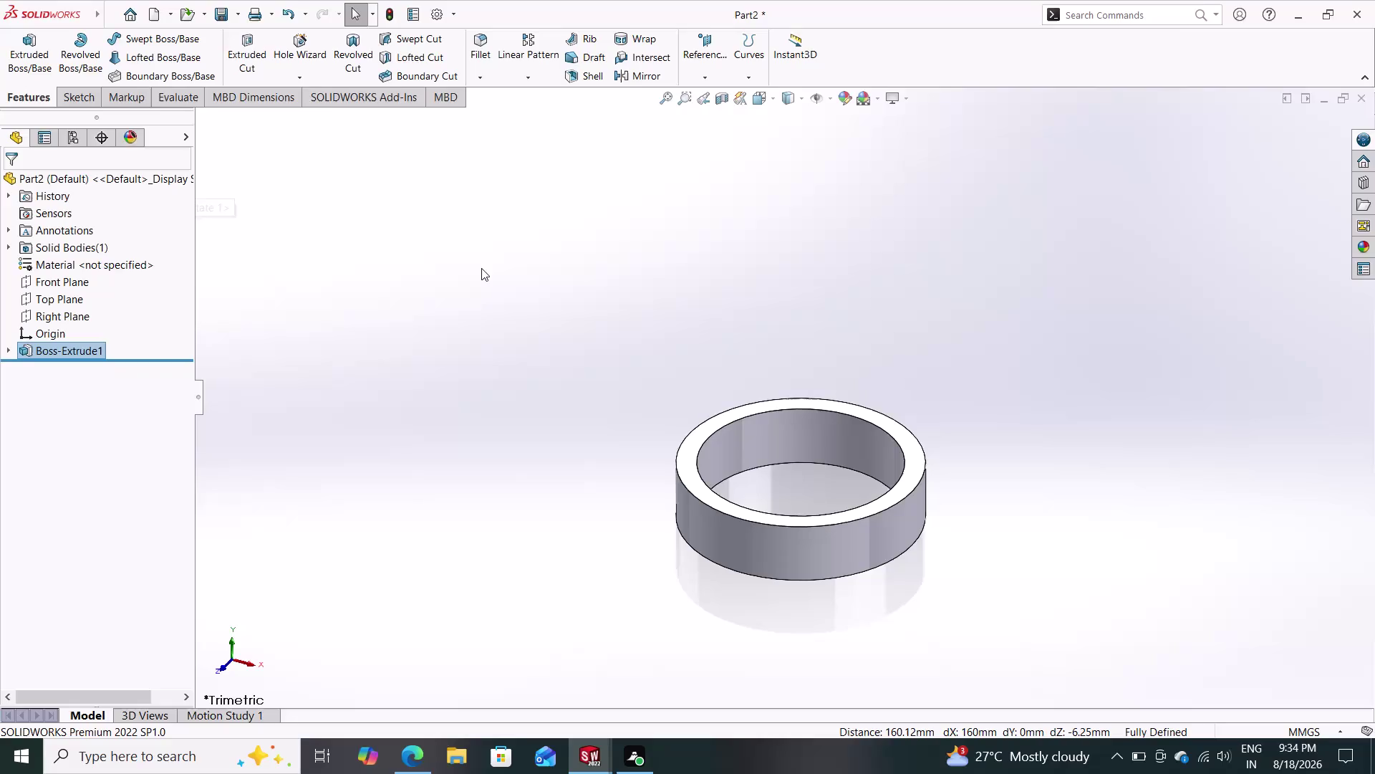
Start a sketch on the Top Plane, then exit and discard it empty.
click(47, 301)
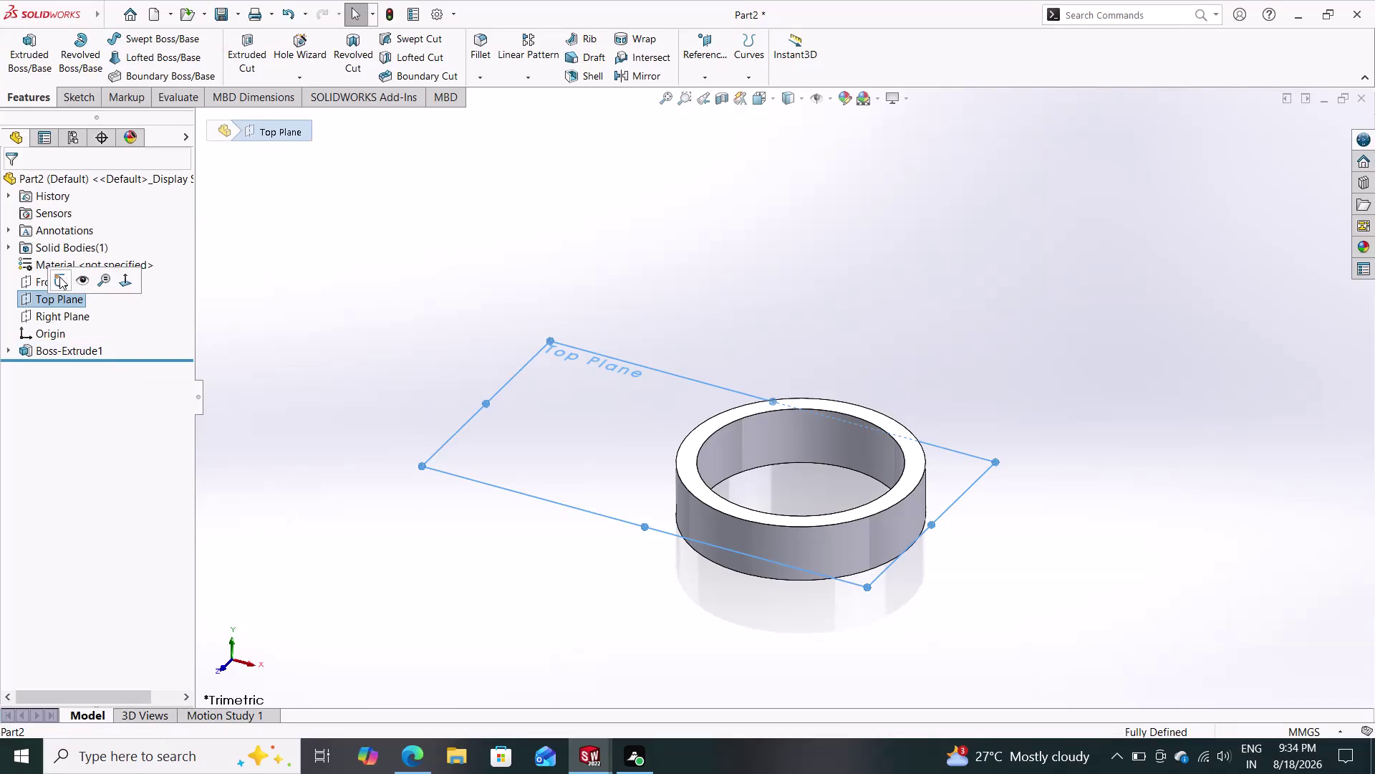
click(60, 276)
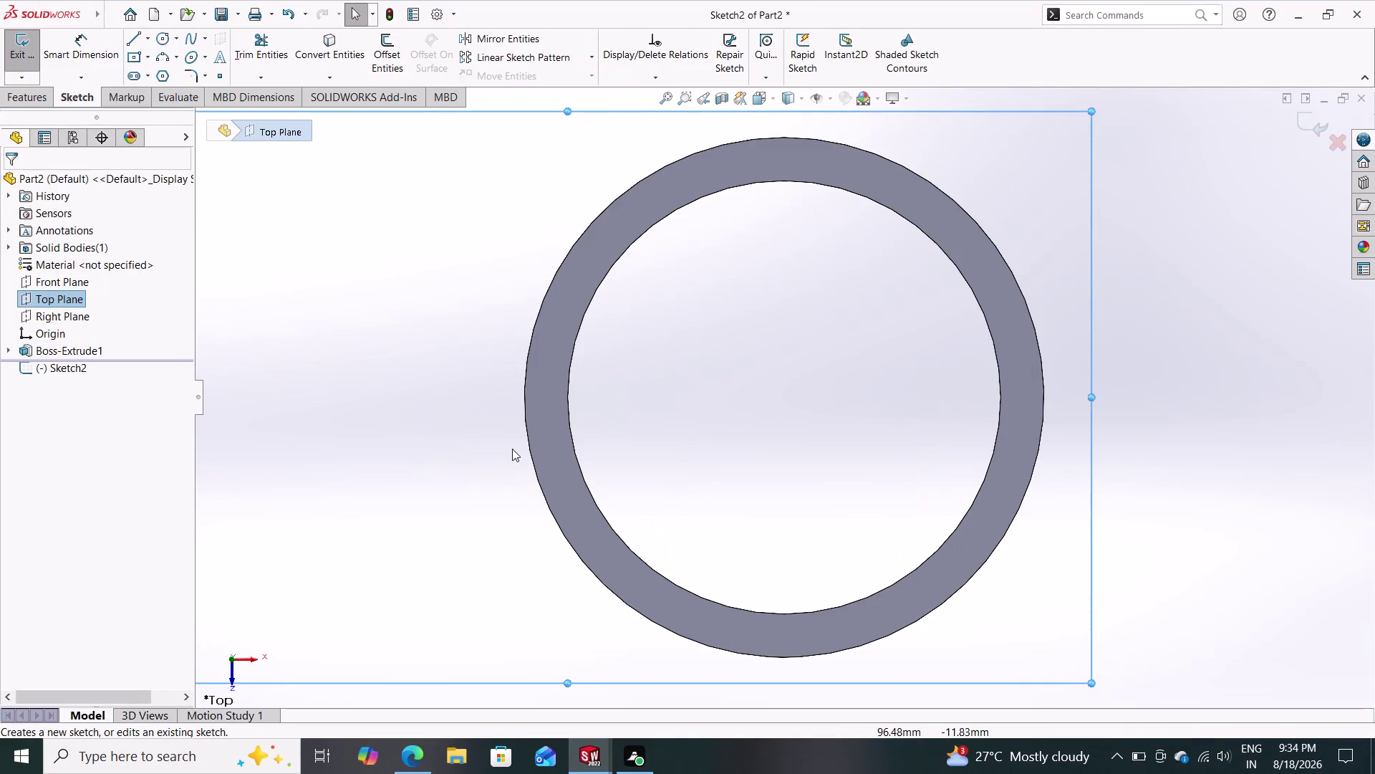
scroll(up, 3)
scroll(up, 3)
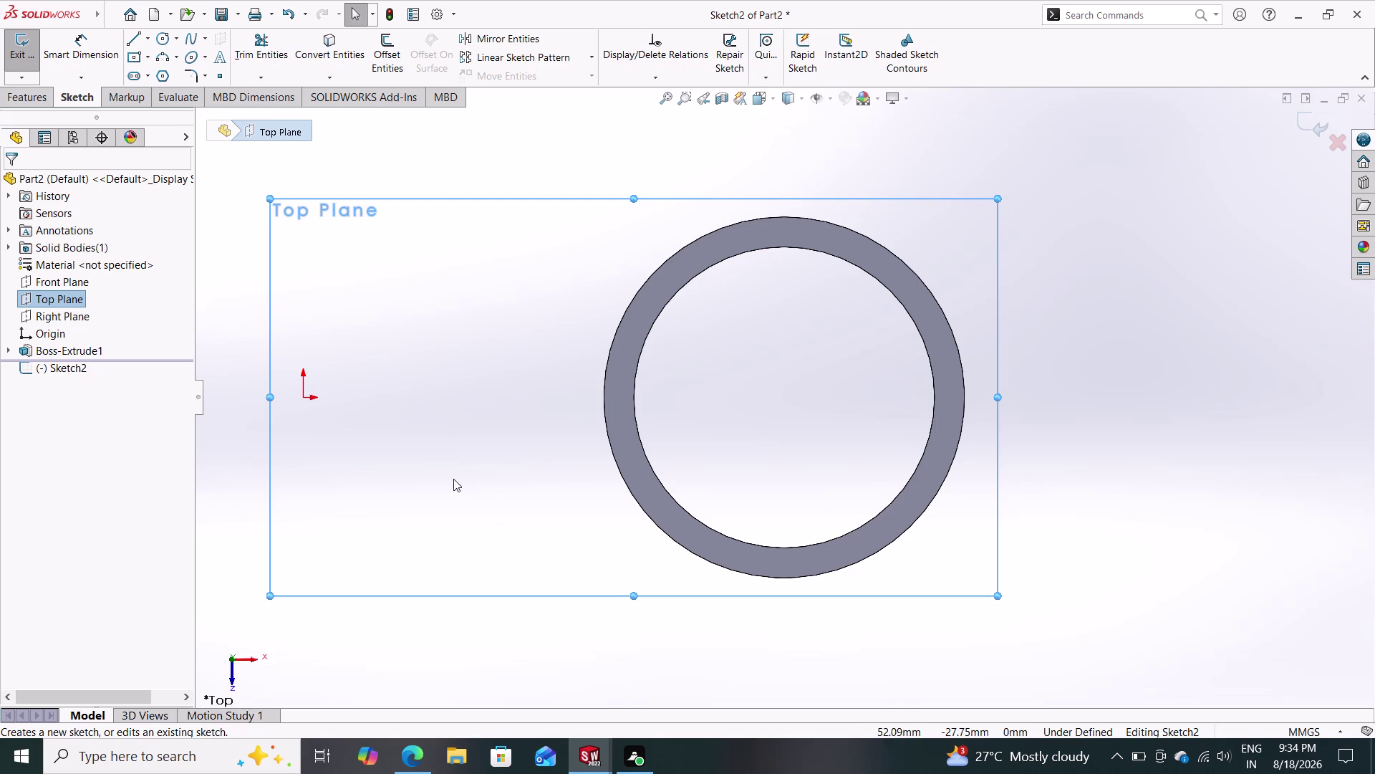
click(61, 319)
click(68, 299)
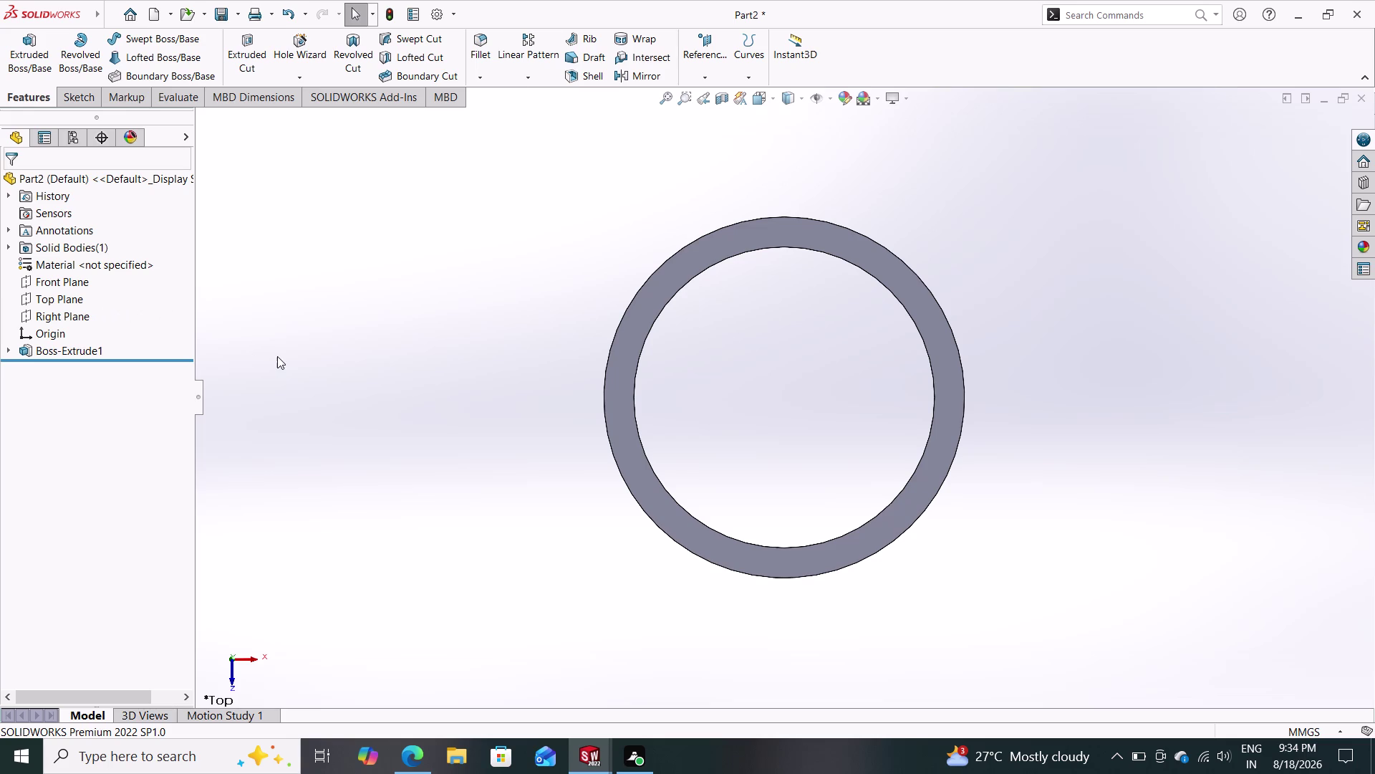
Select the Top and Front planes, clear the selection and undo once.
click(79, 299)
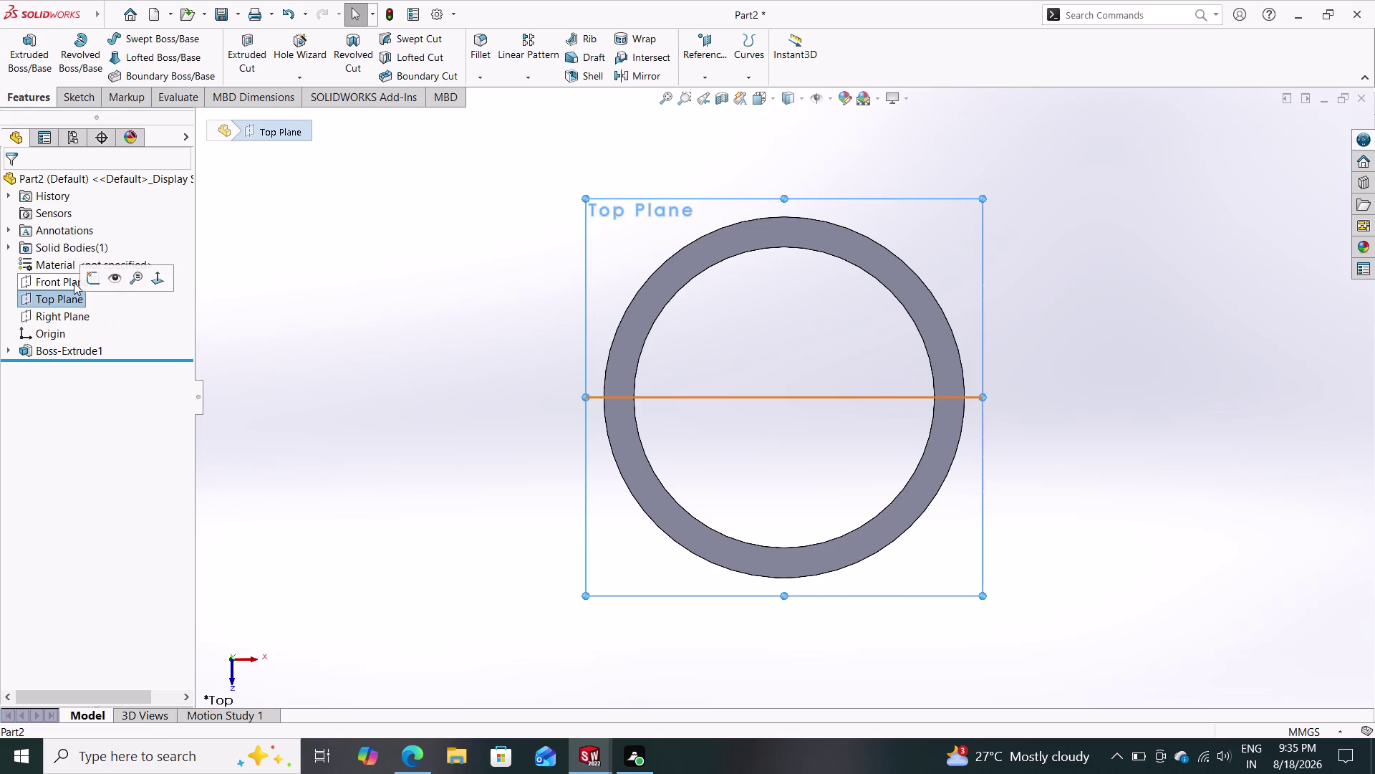
click(62, 281)
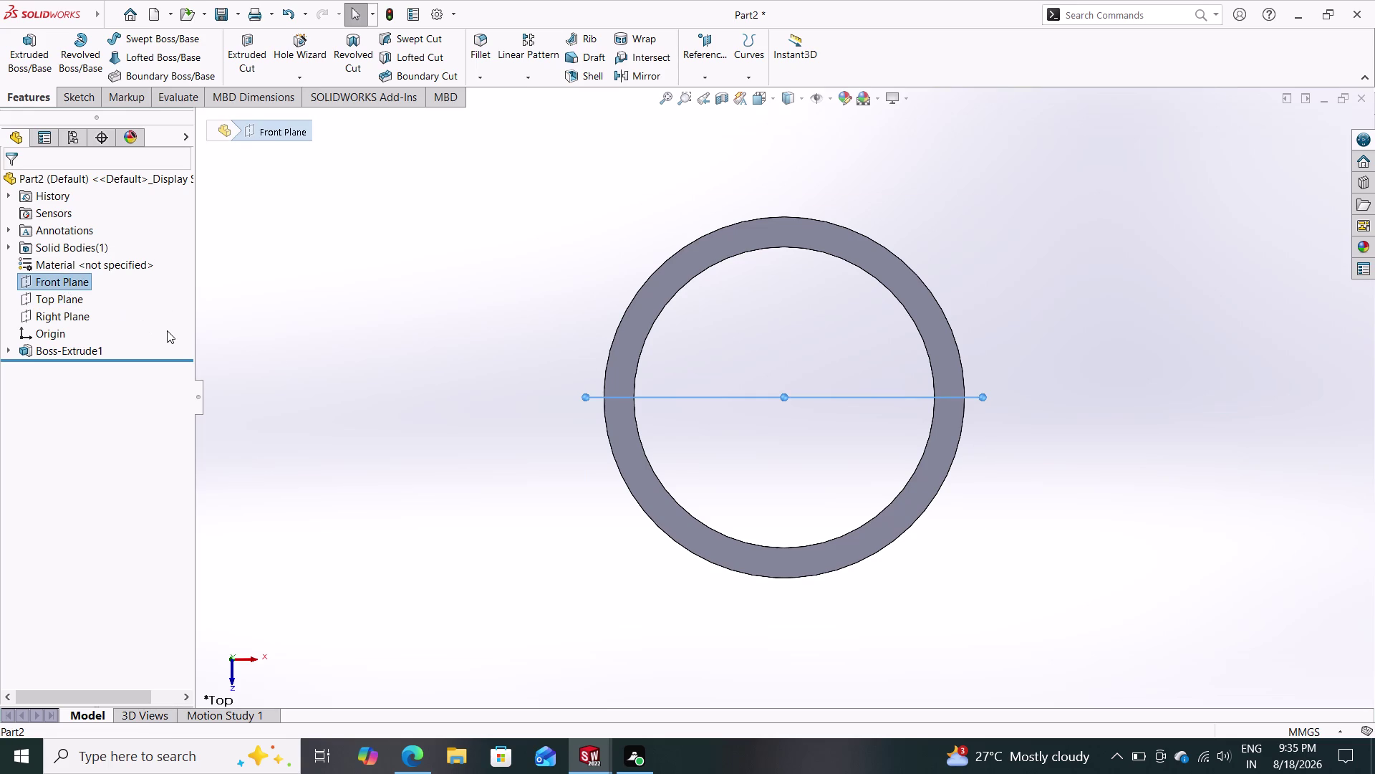
key(Escape)
key(Escape)
click(34, 283)
drag(36, 287, 46, 303)
click(50, 305)
key(ctrl+z)
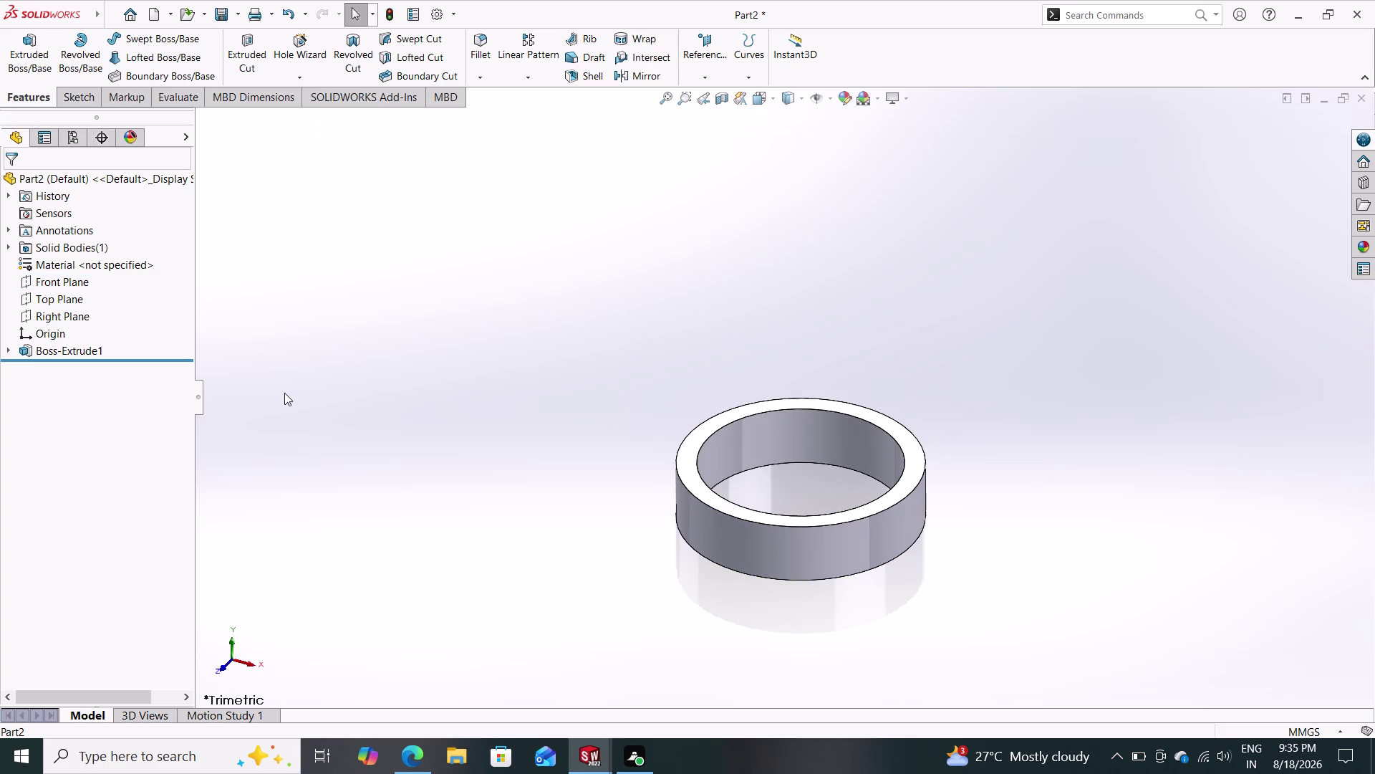
Undo the ring extrusion and all its sketch geometry, discarding the emptied Sketch1.
key(ctrl+z)
key(ctrl+z)
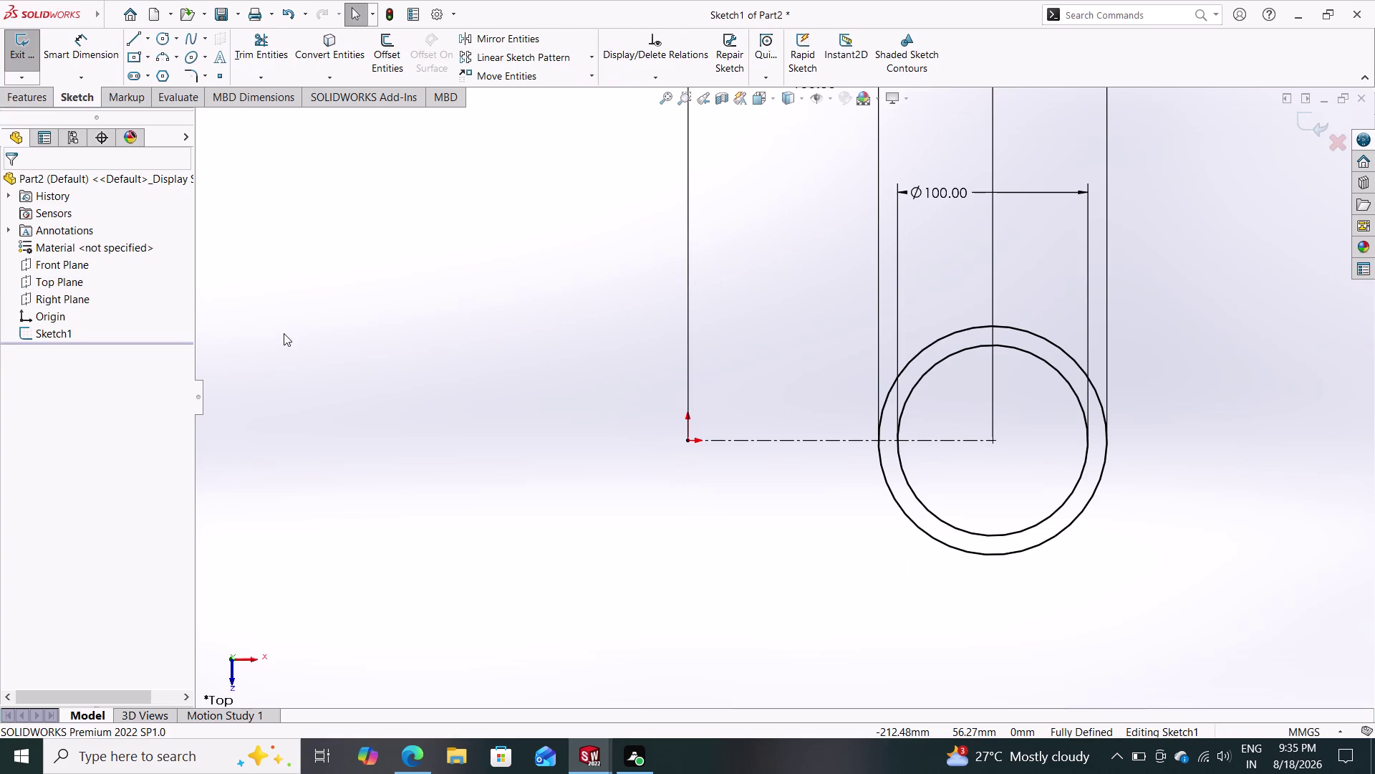
key(ctrl+z)
key(ctrl+z)
key(ctrl+z)
key(ctrl+z)
key(ctrl+z)
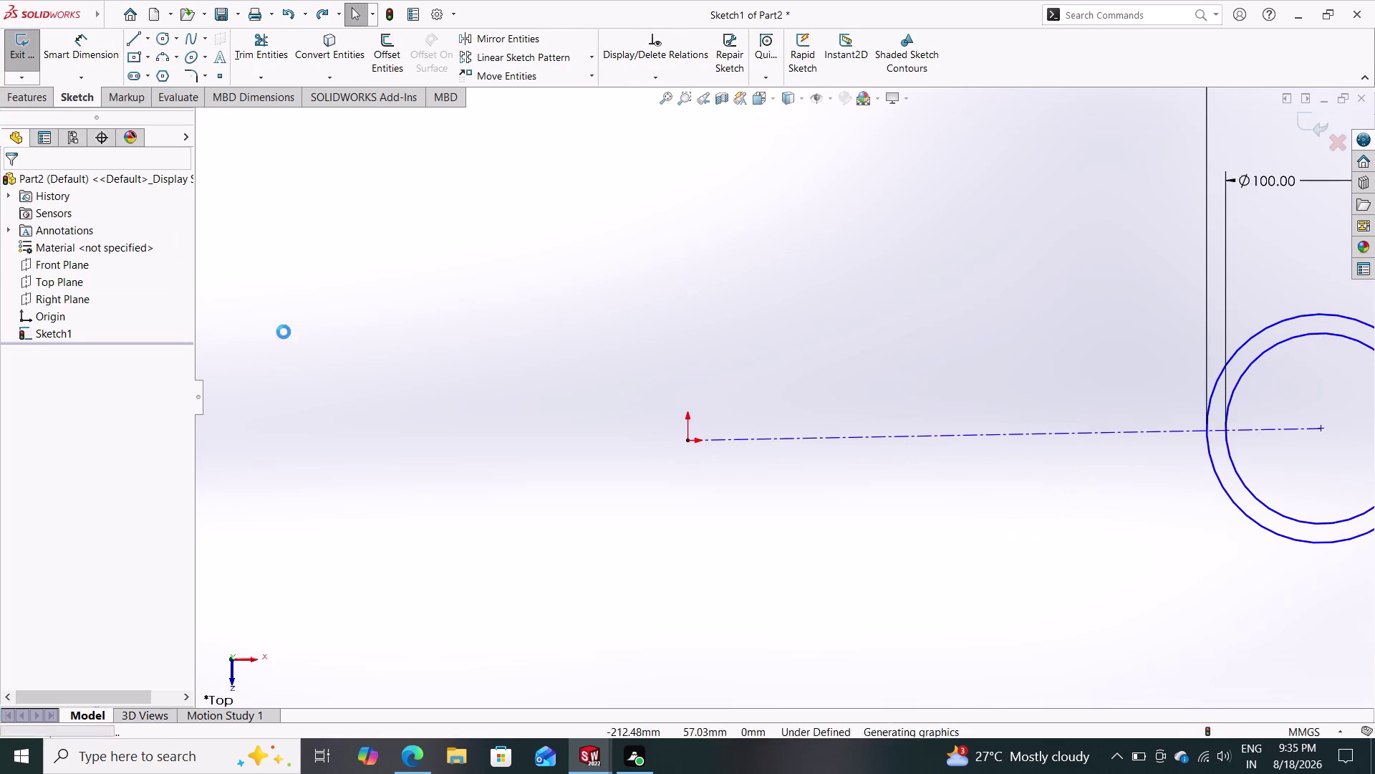
key(ctrl+z)
key(ctrl+z)
key(ctrl+z)
key(ctrl+z)
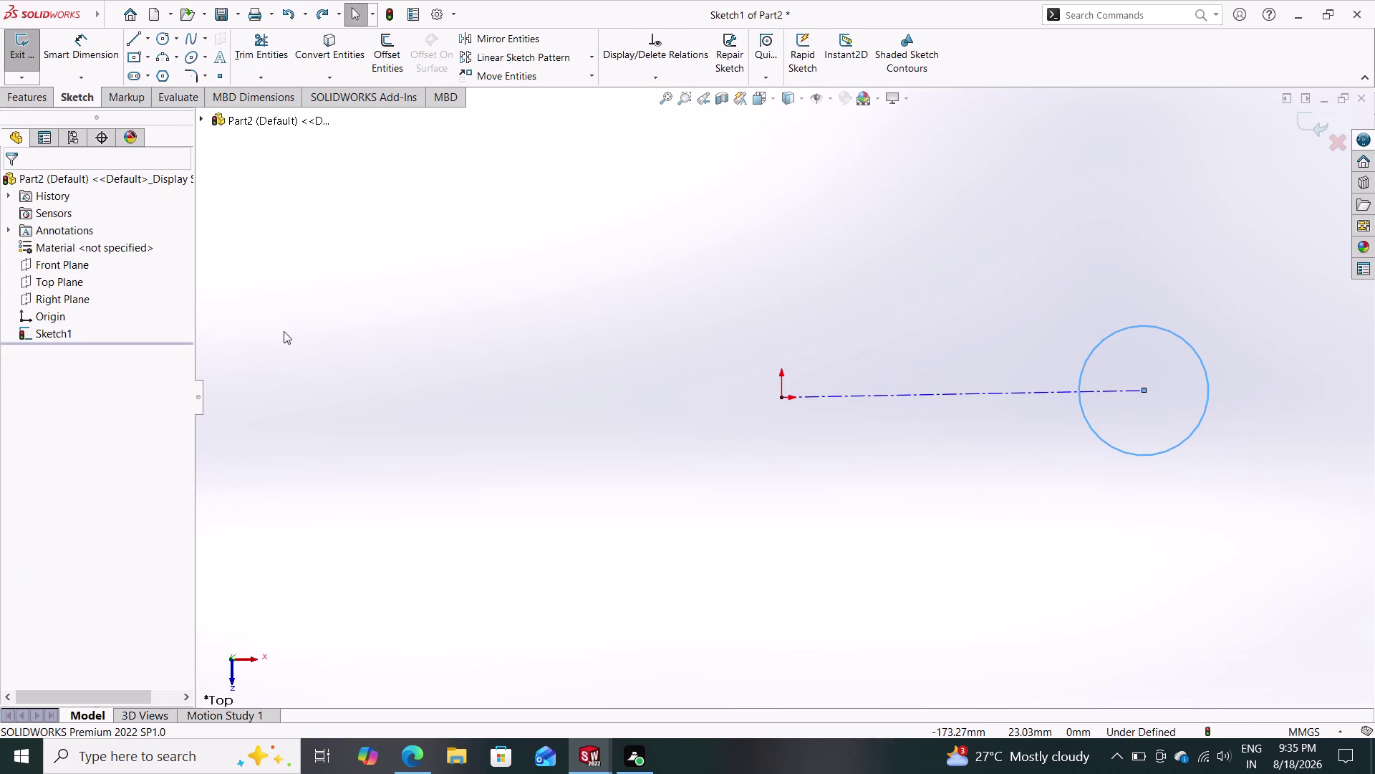
key(ctrl+z)
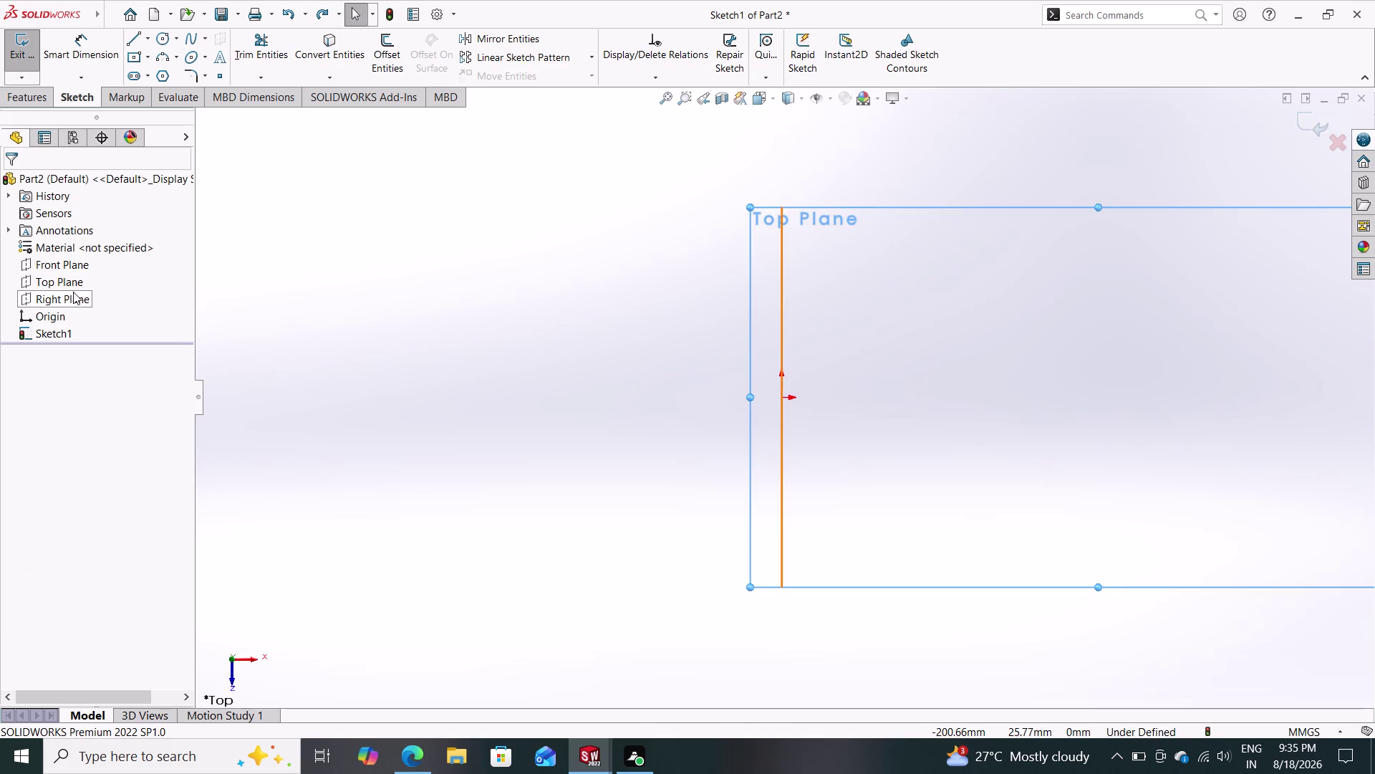
click(72, 291)
click(81, 273)
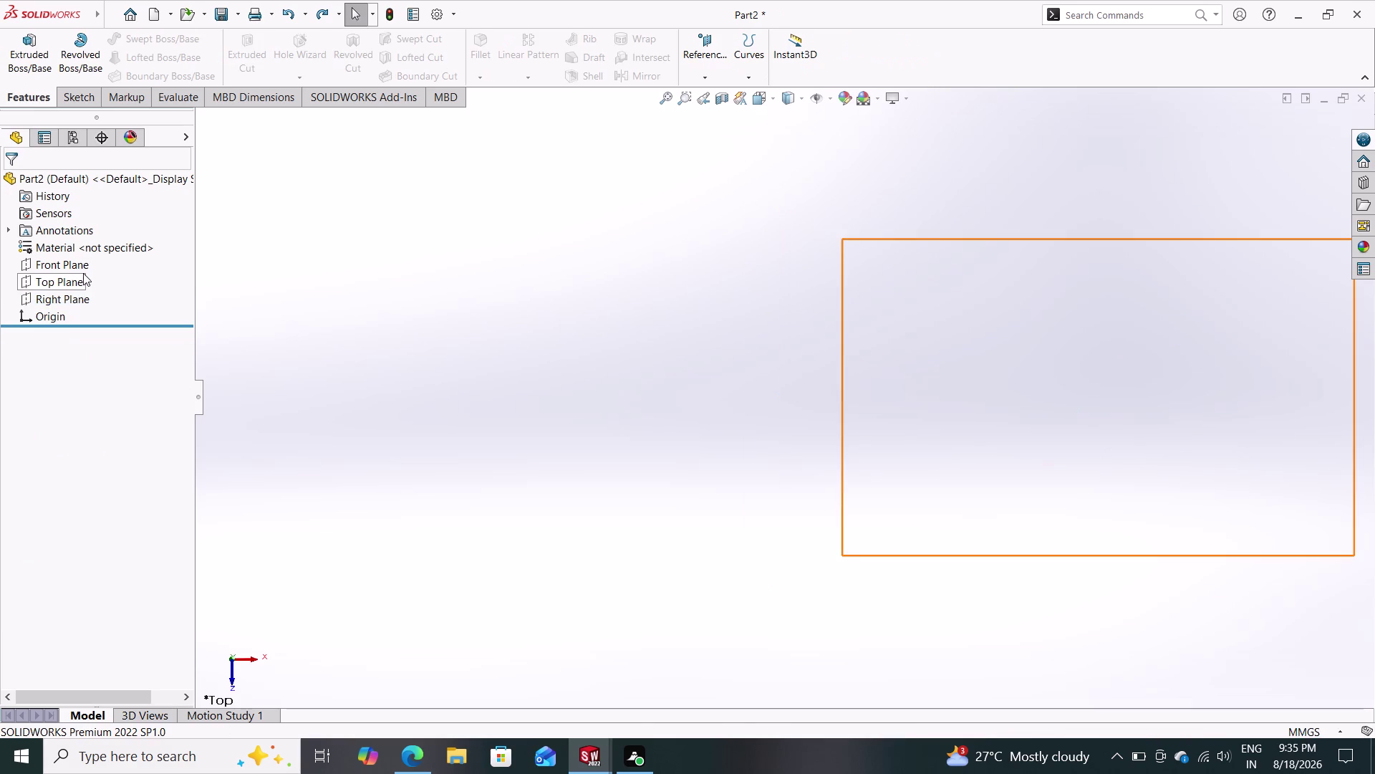
Begin a new sketch on the Right Plane.
click(85, 98)
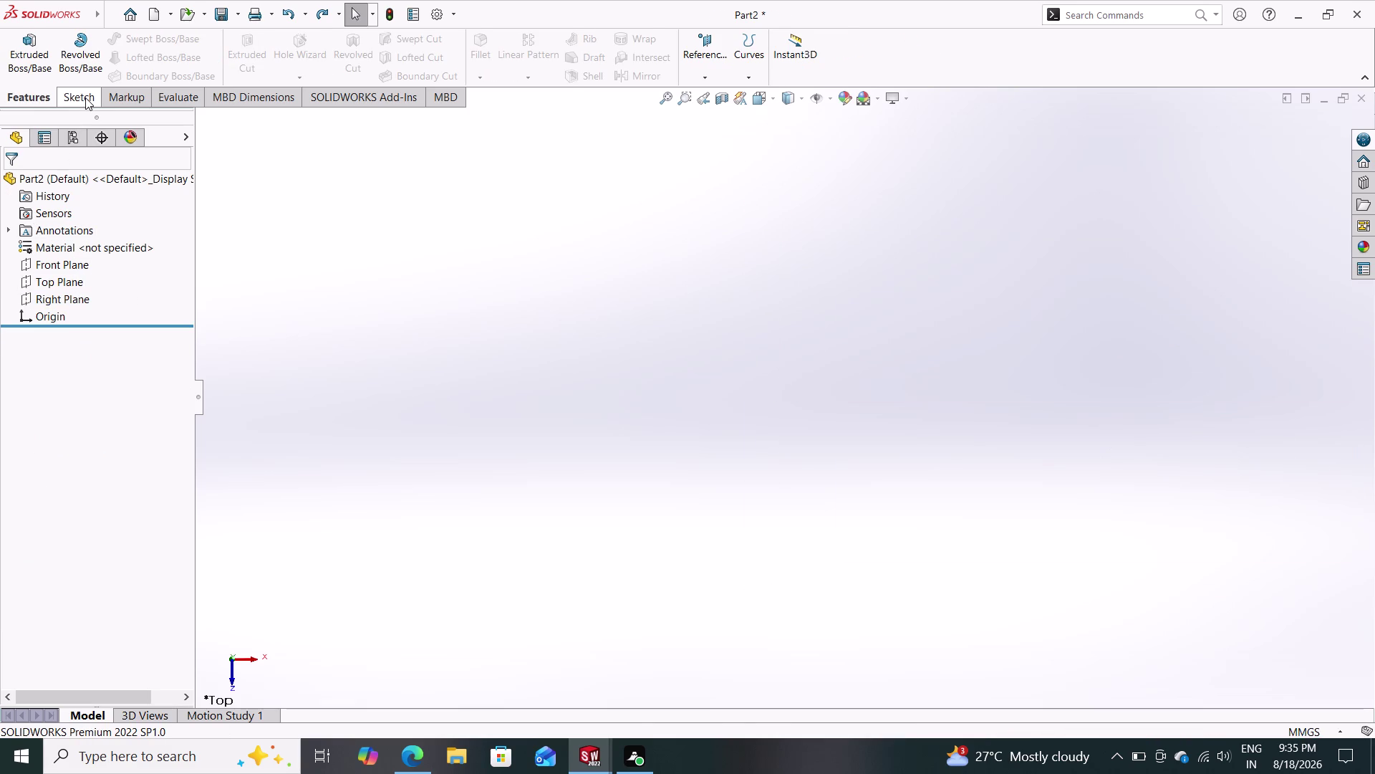
click(165, 37)
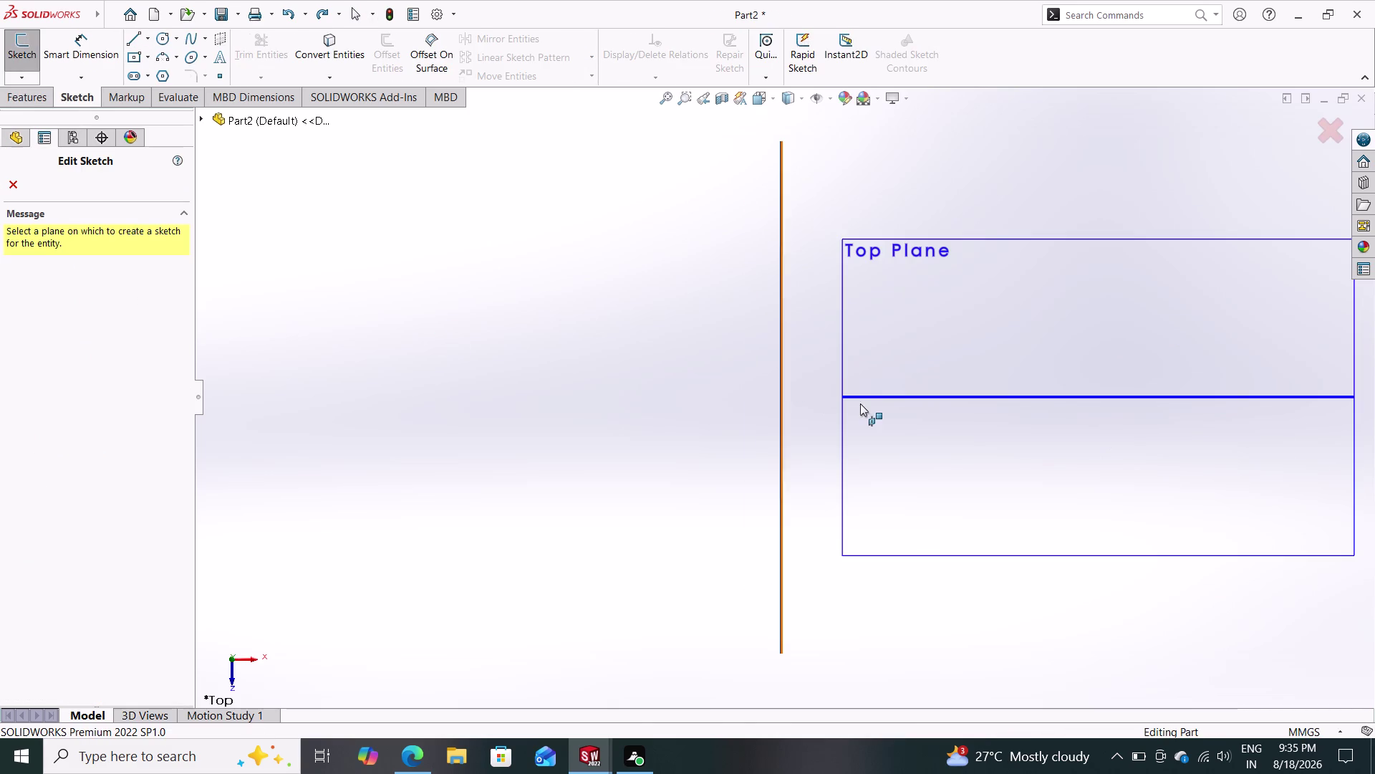
click(15, 183)
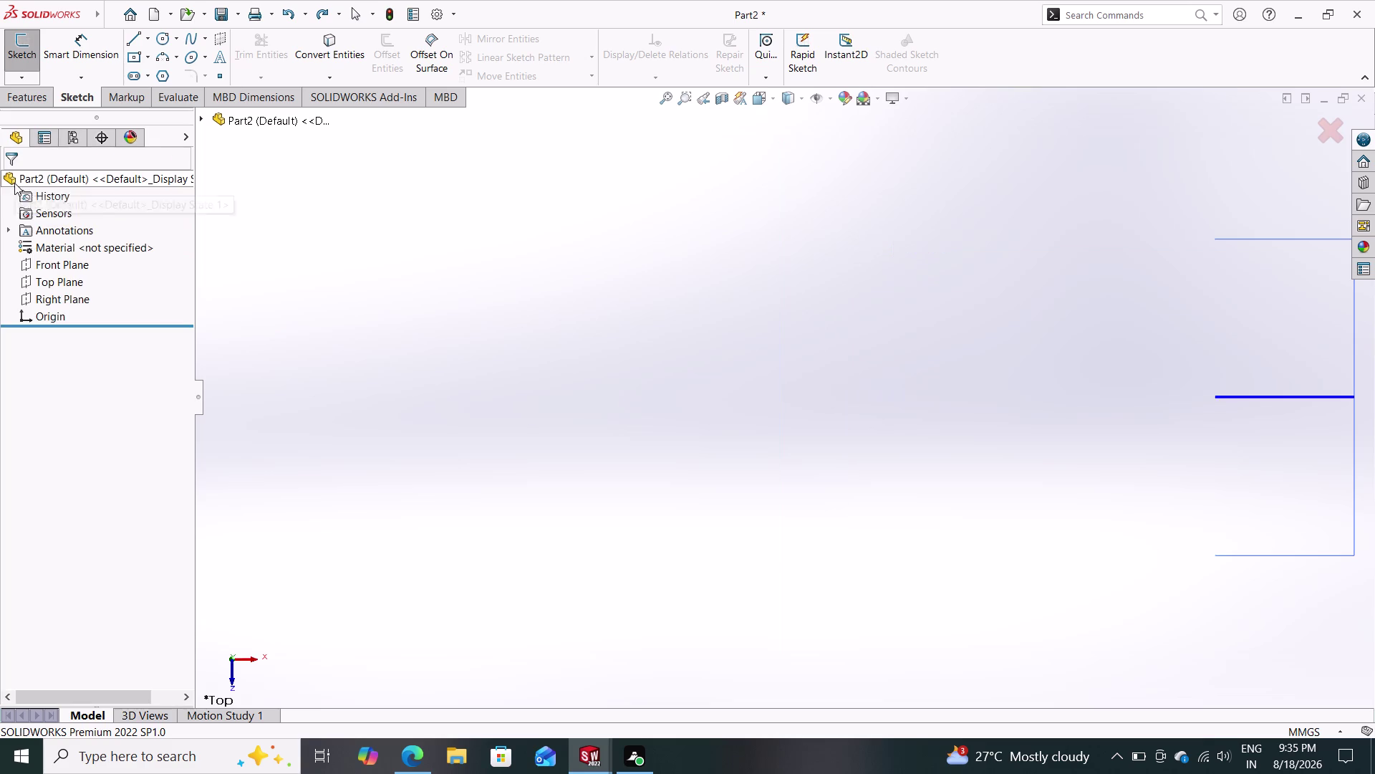
click(71, 298)
click(82, 277)
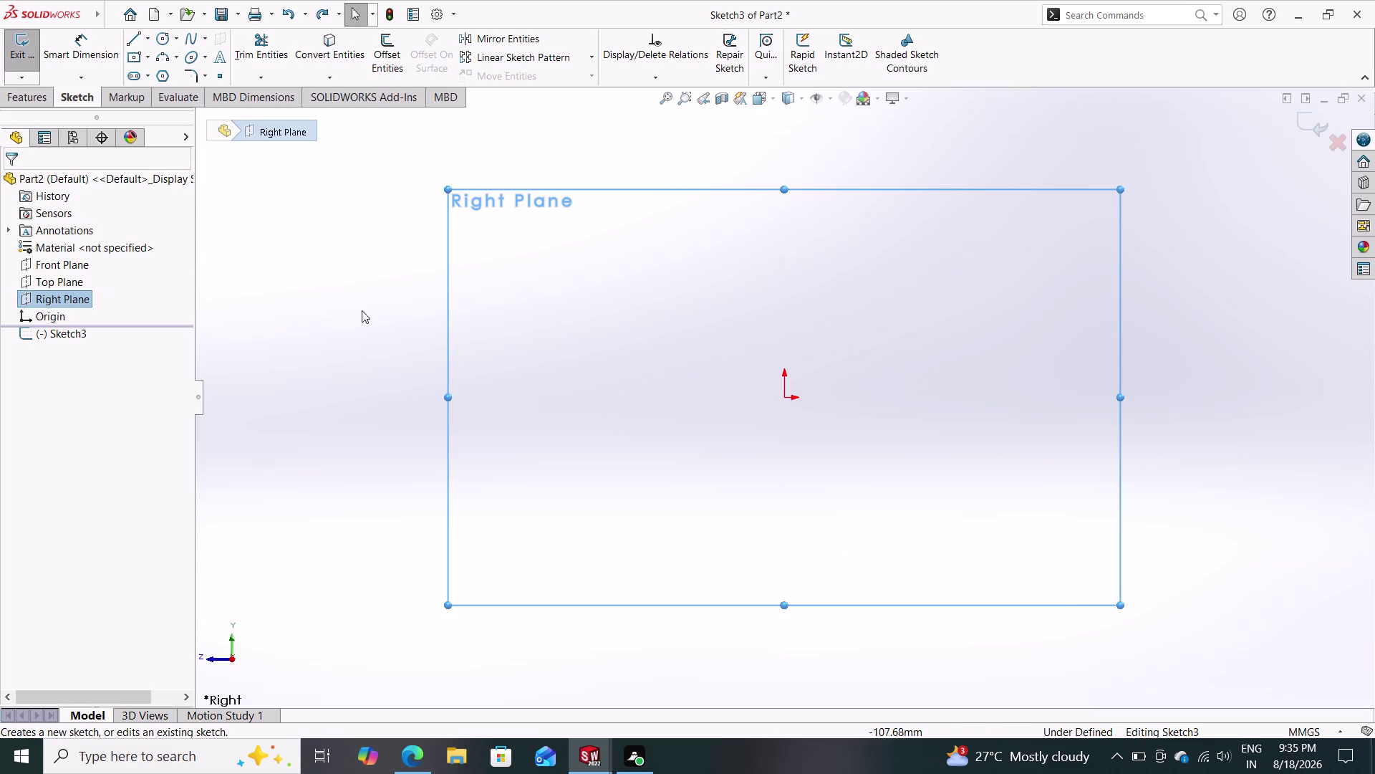
Draw two concentric circles at the origin, deleting an accidental stray circle.
click(165, 38)
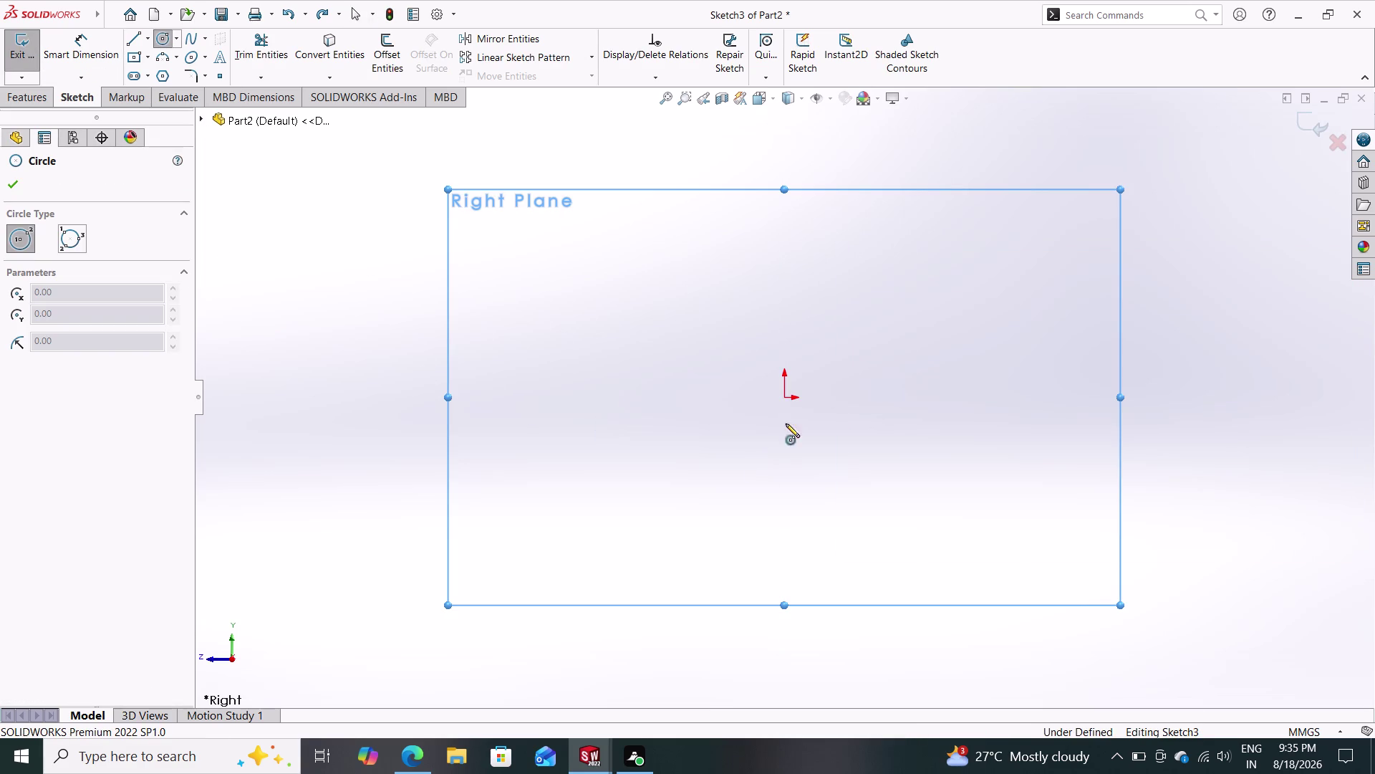
drag(783, 397, 816, 458)
click(841, 530)
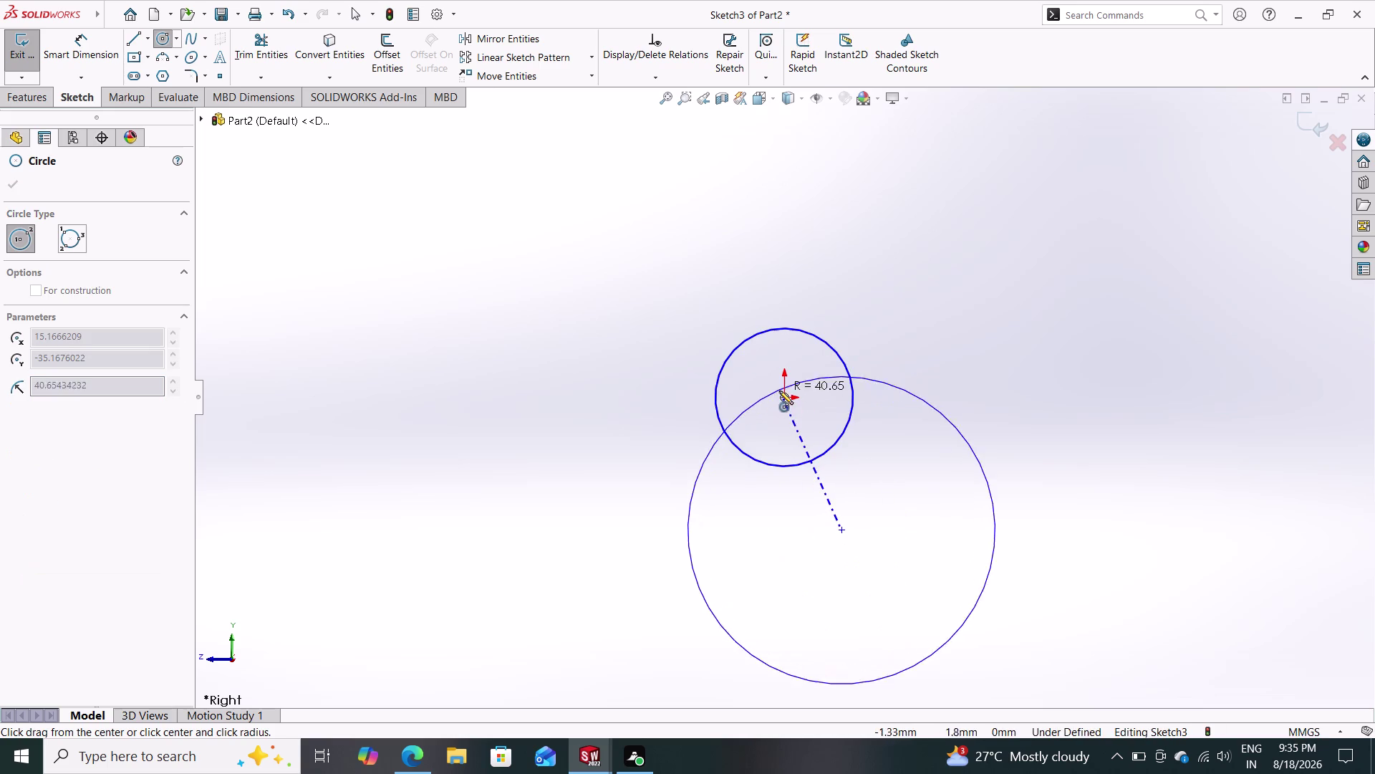
double_click(829, 539)
key(Escape)
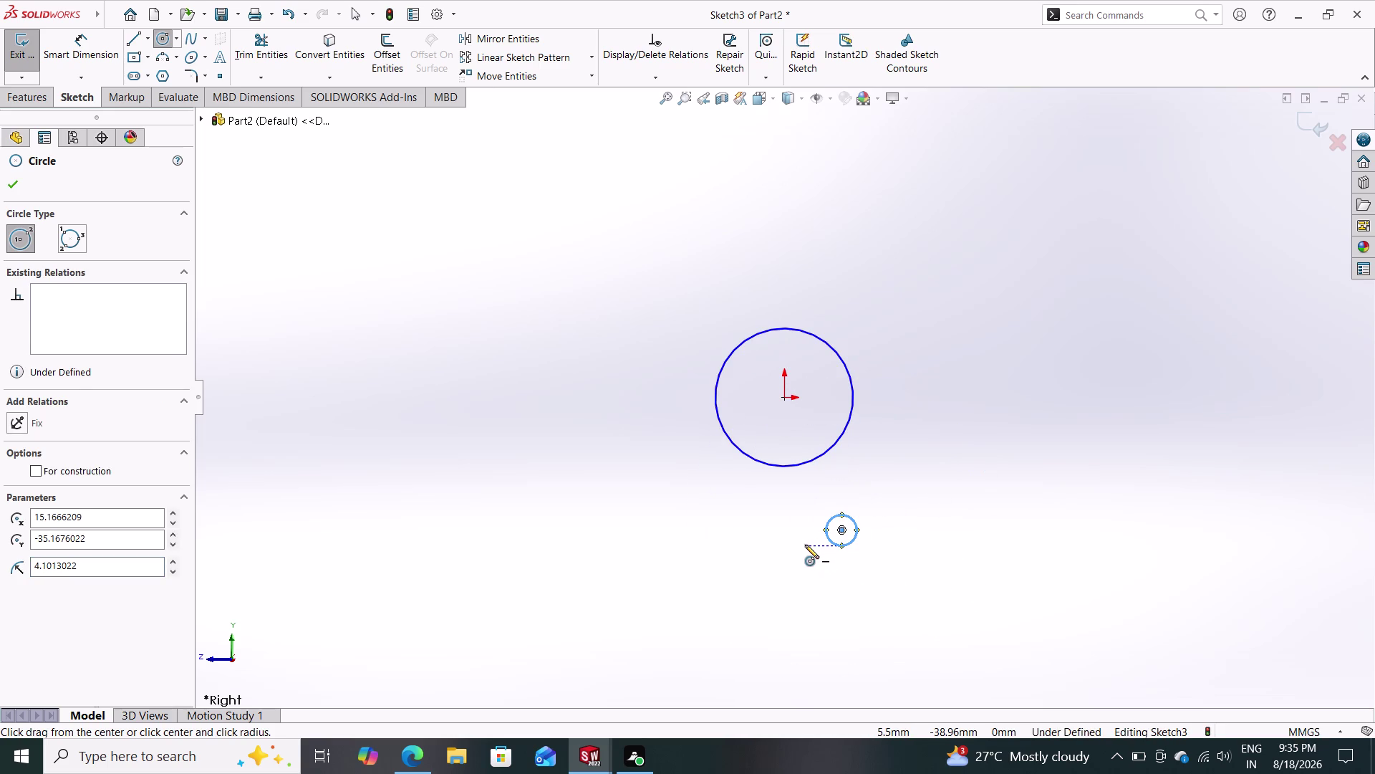
drag(886, 505, 765, 588)
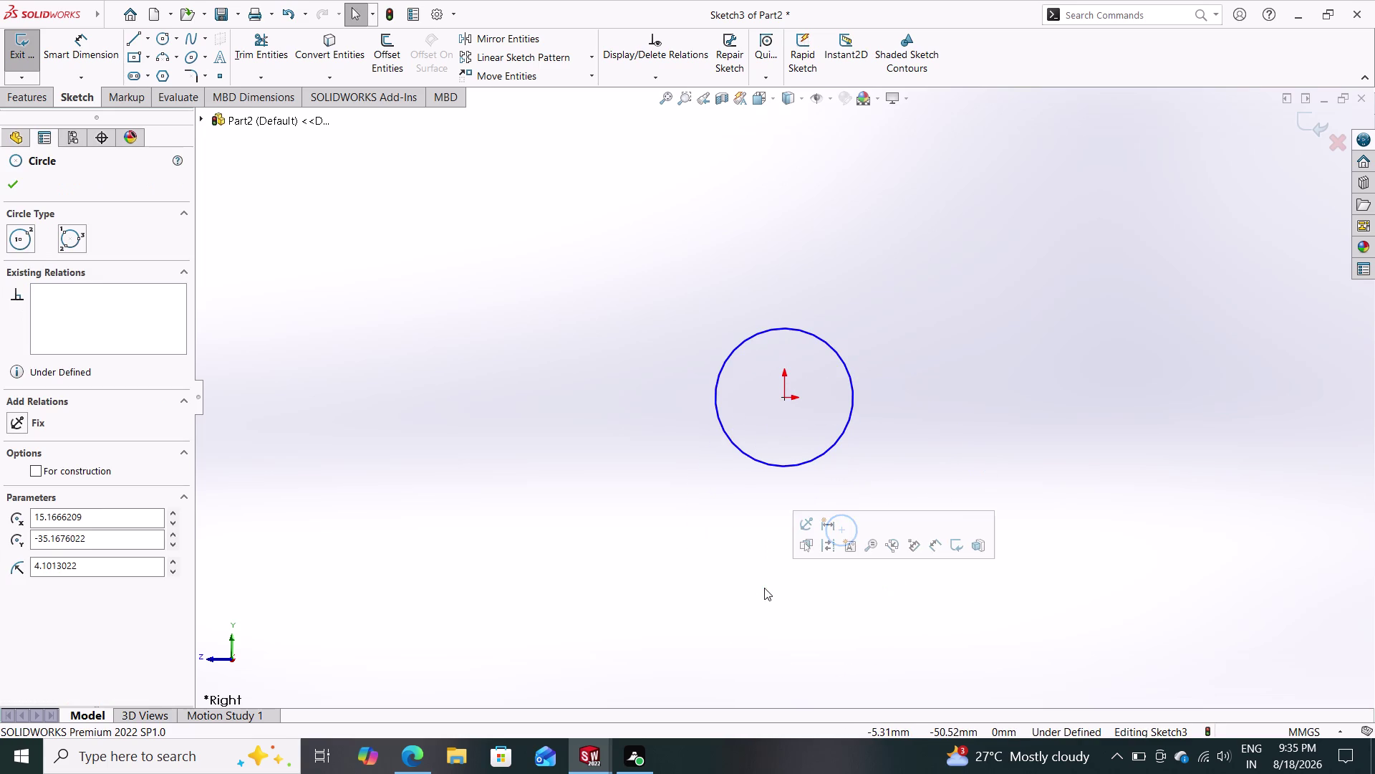
key(Delete)
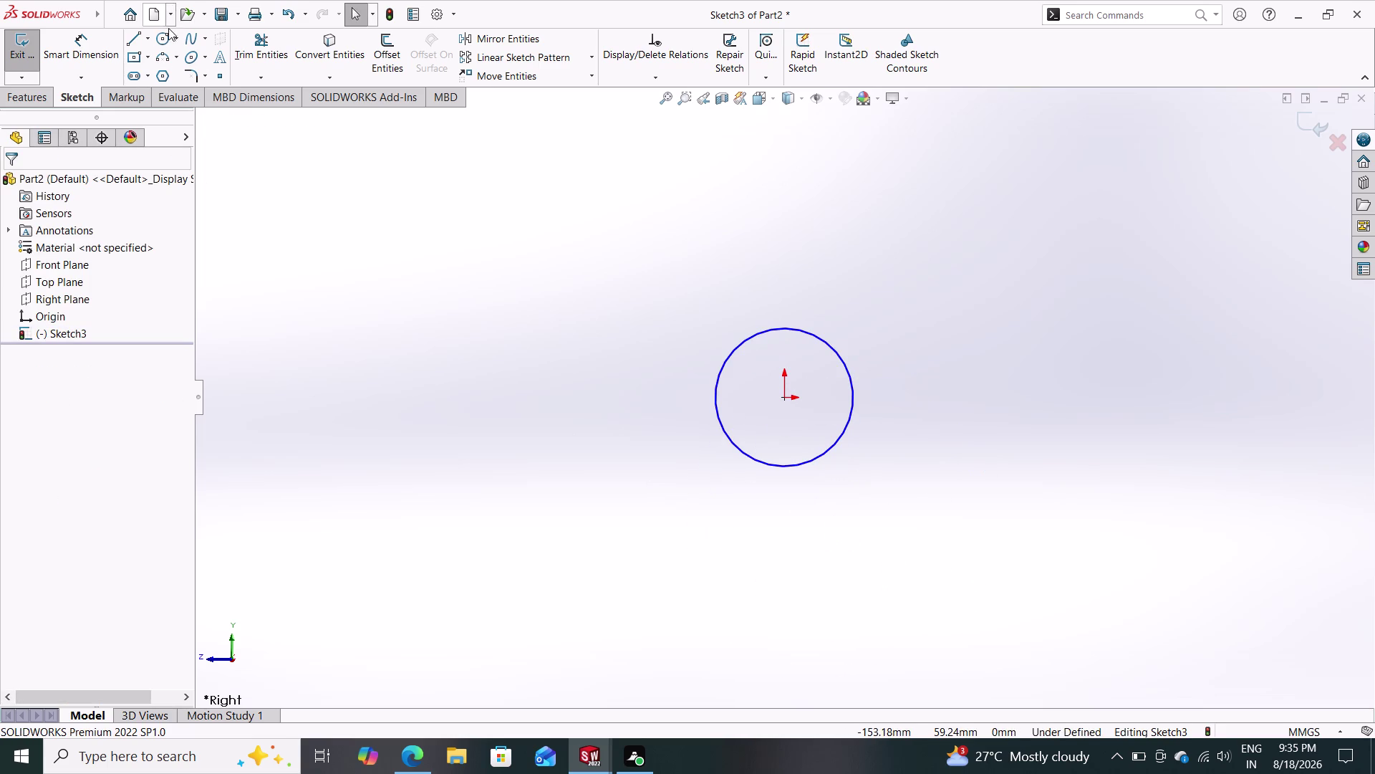
click(167, 35)
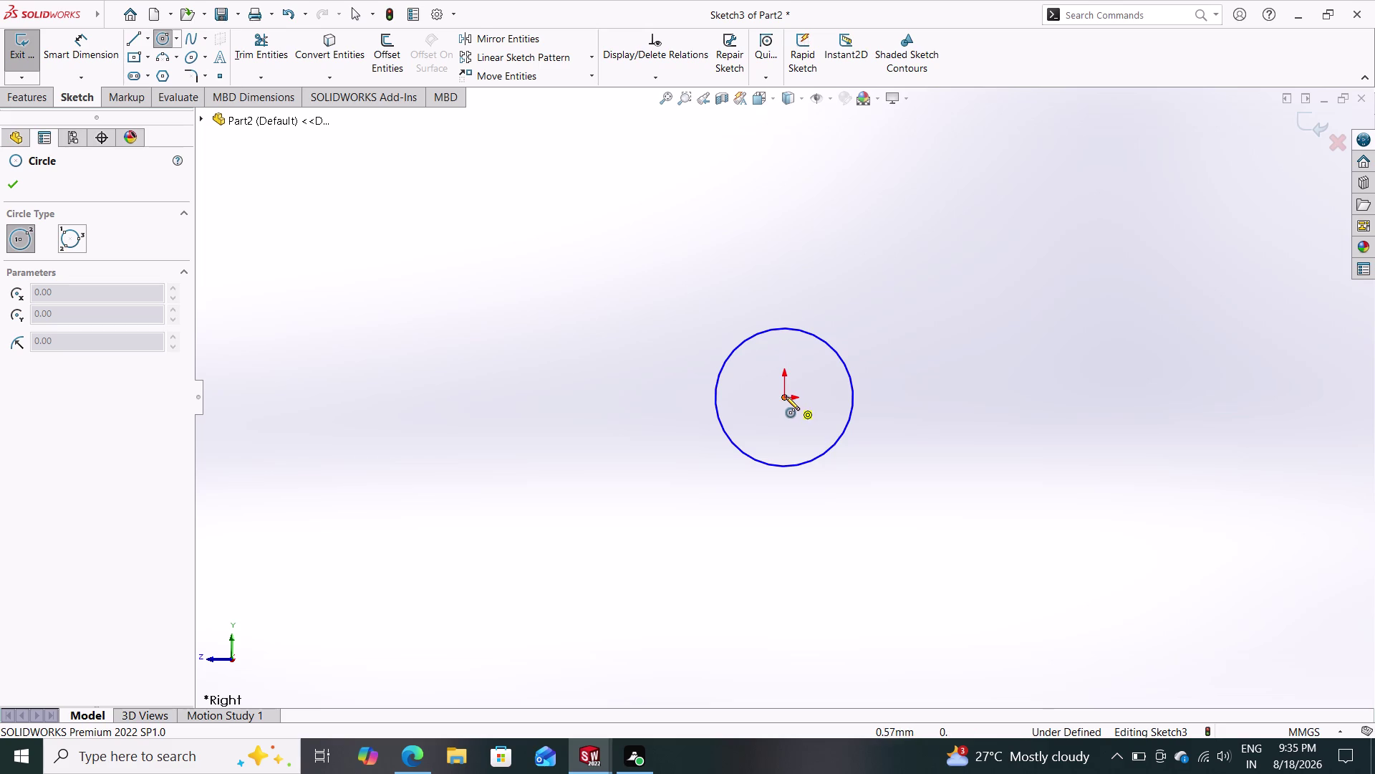
drag(785, 396, 805, 421)
key(Escape)
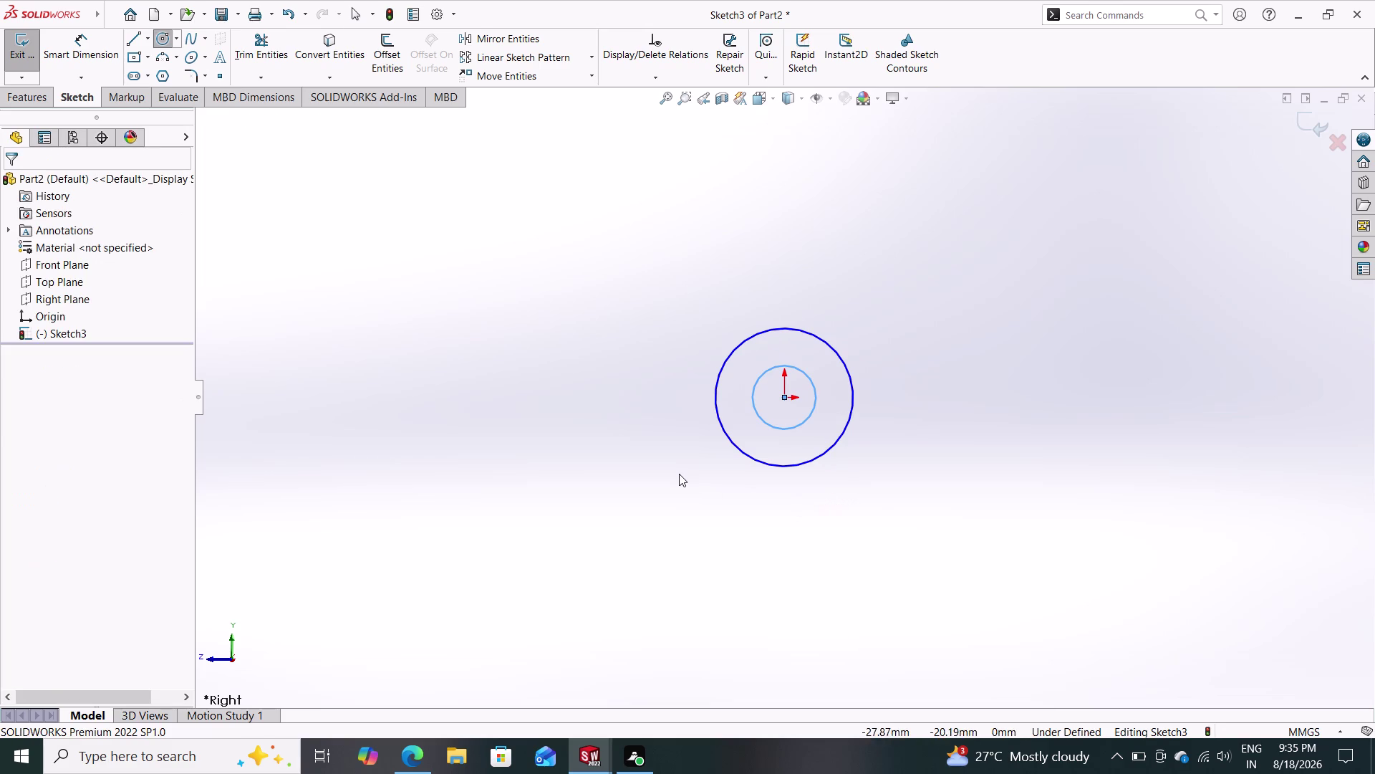
Dimension the inner circle to Ø15 mm and the outer to Ø30 mm.
click(75, 46)
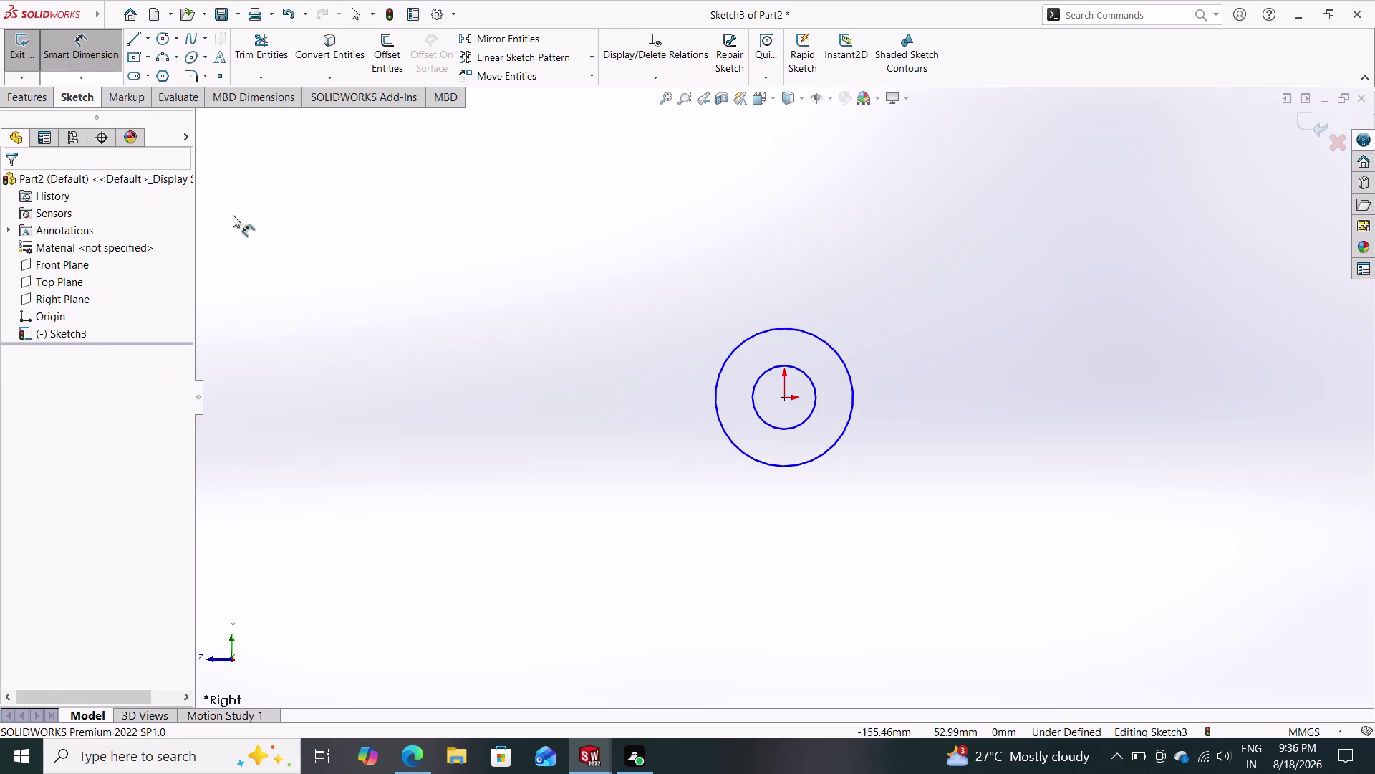
click(808, 371)
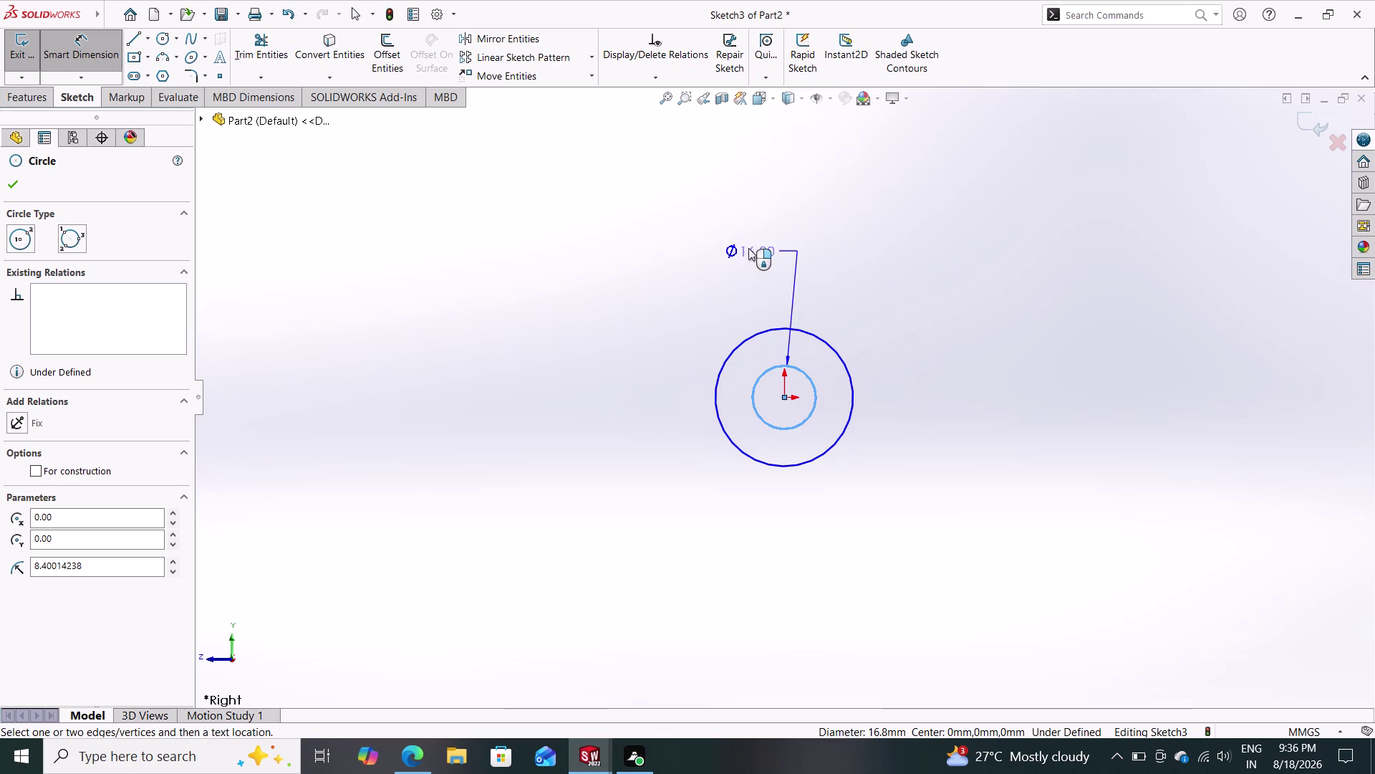
click(776, 233)
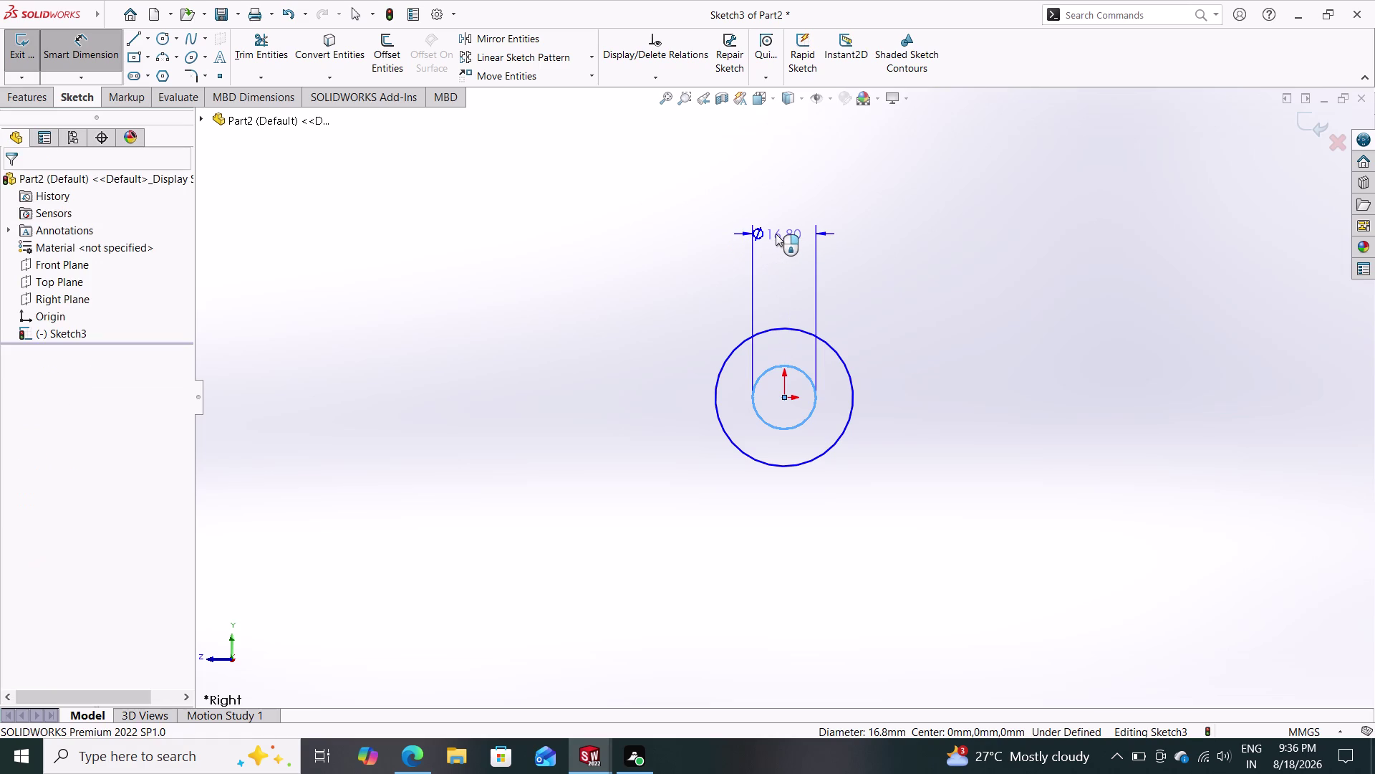
text(15)
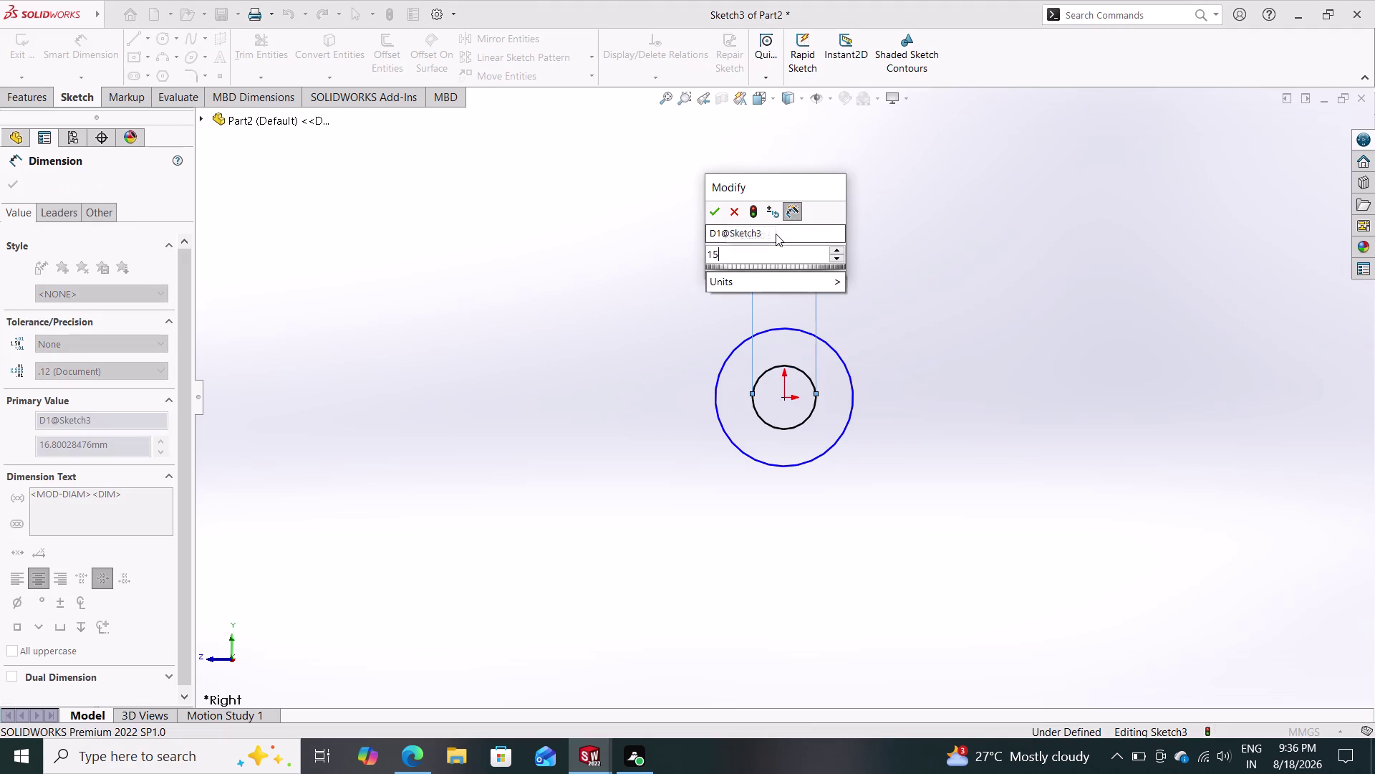
key(Return)
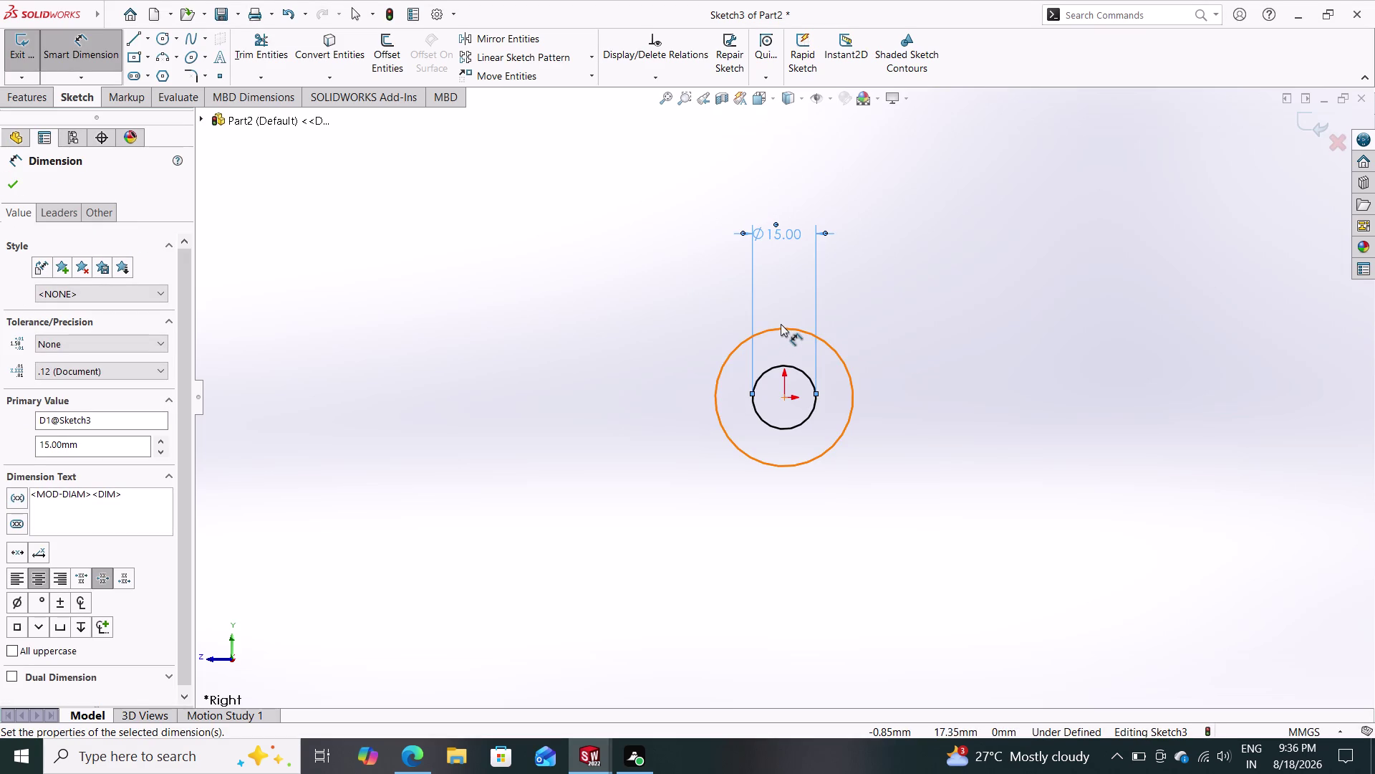
drag(782, 327, 783, 242)
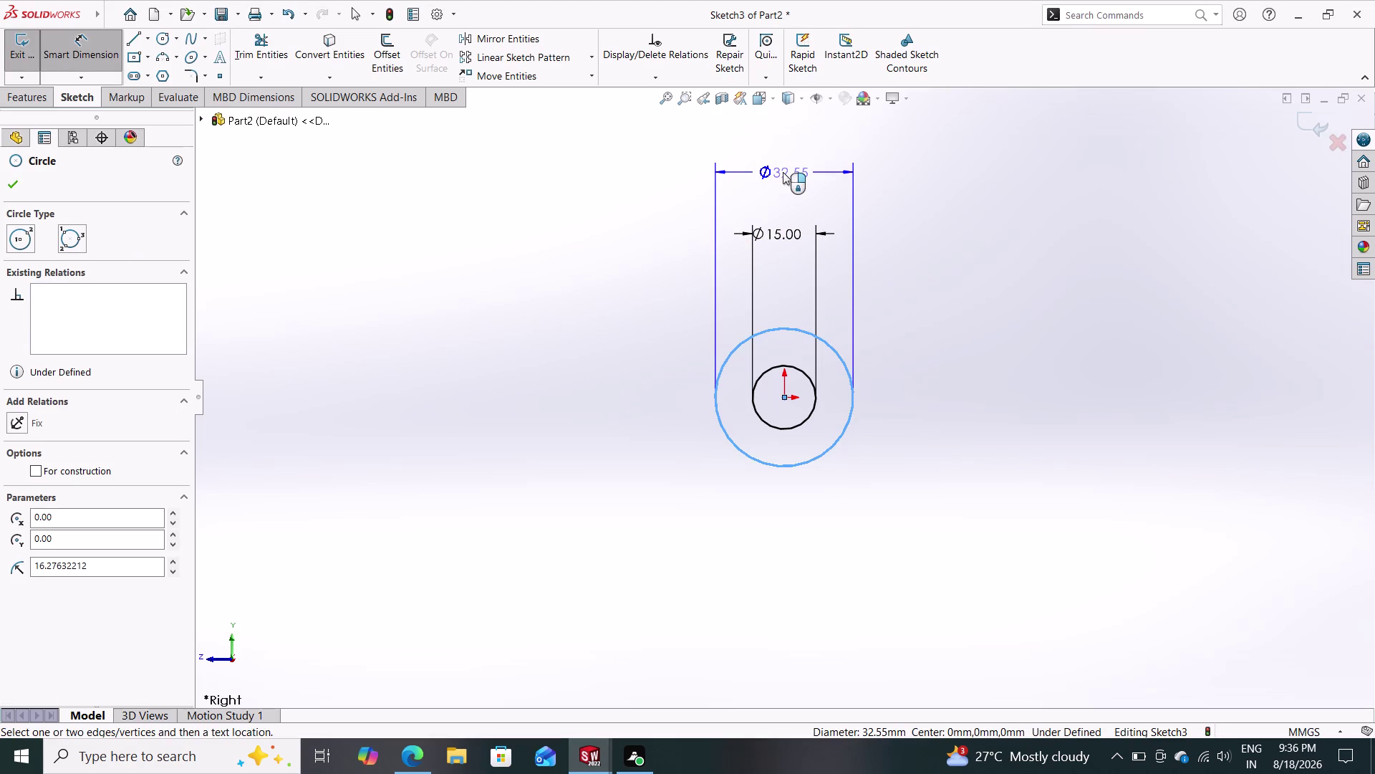
click(783, 172)
text(30)
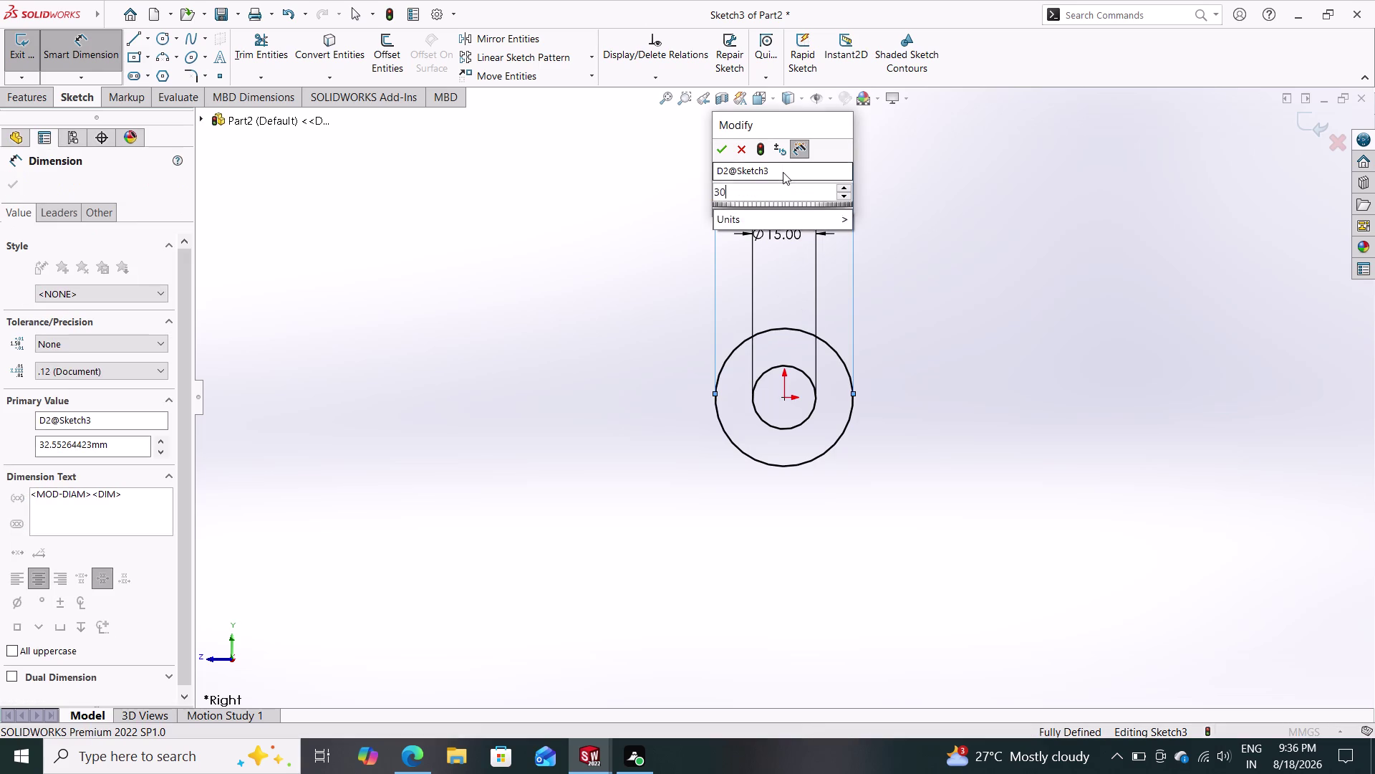
key(Return)
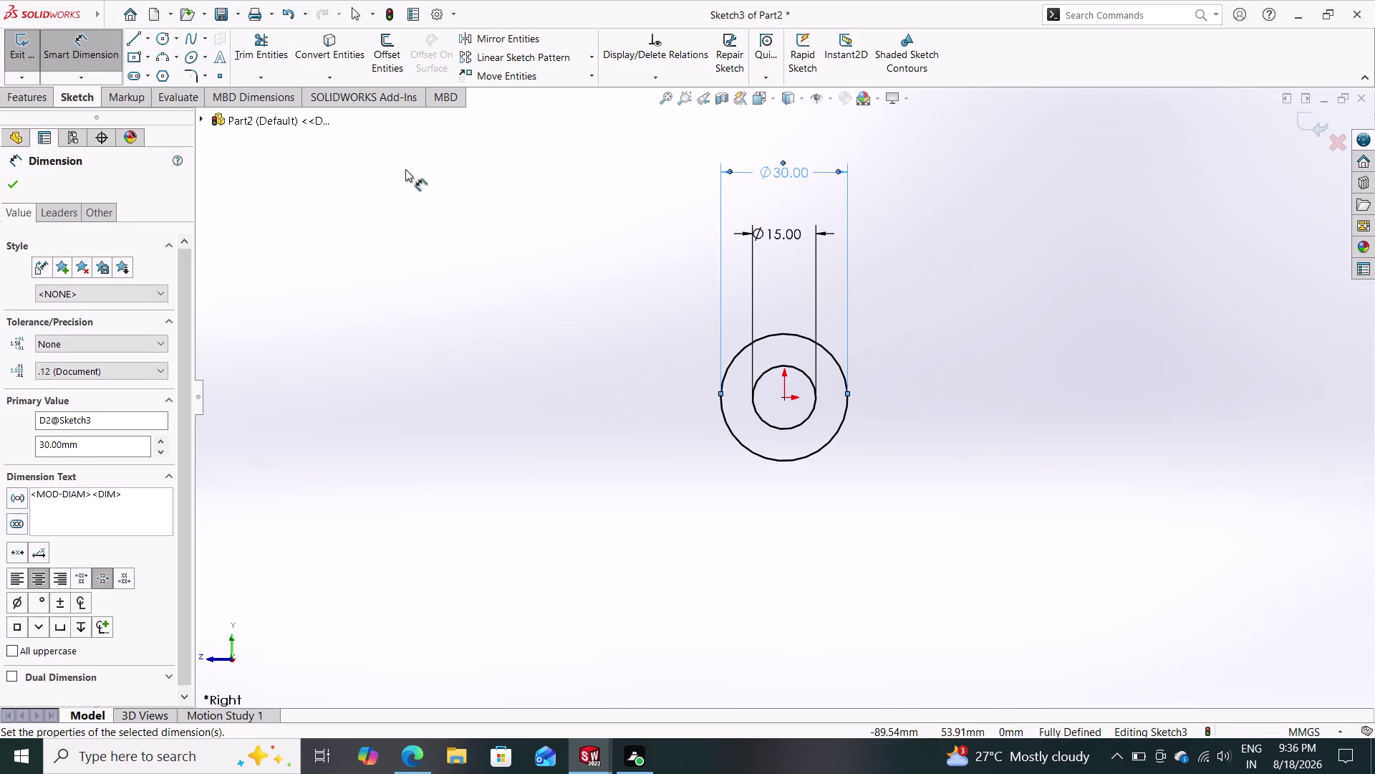
click(39, 98)
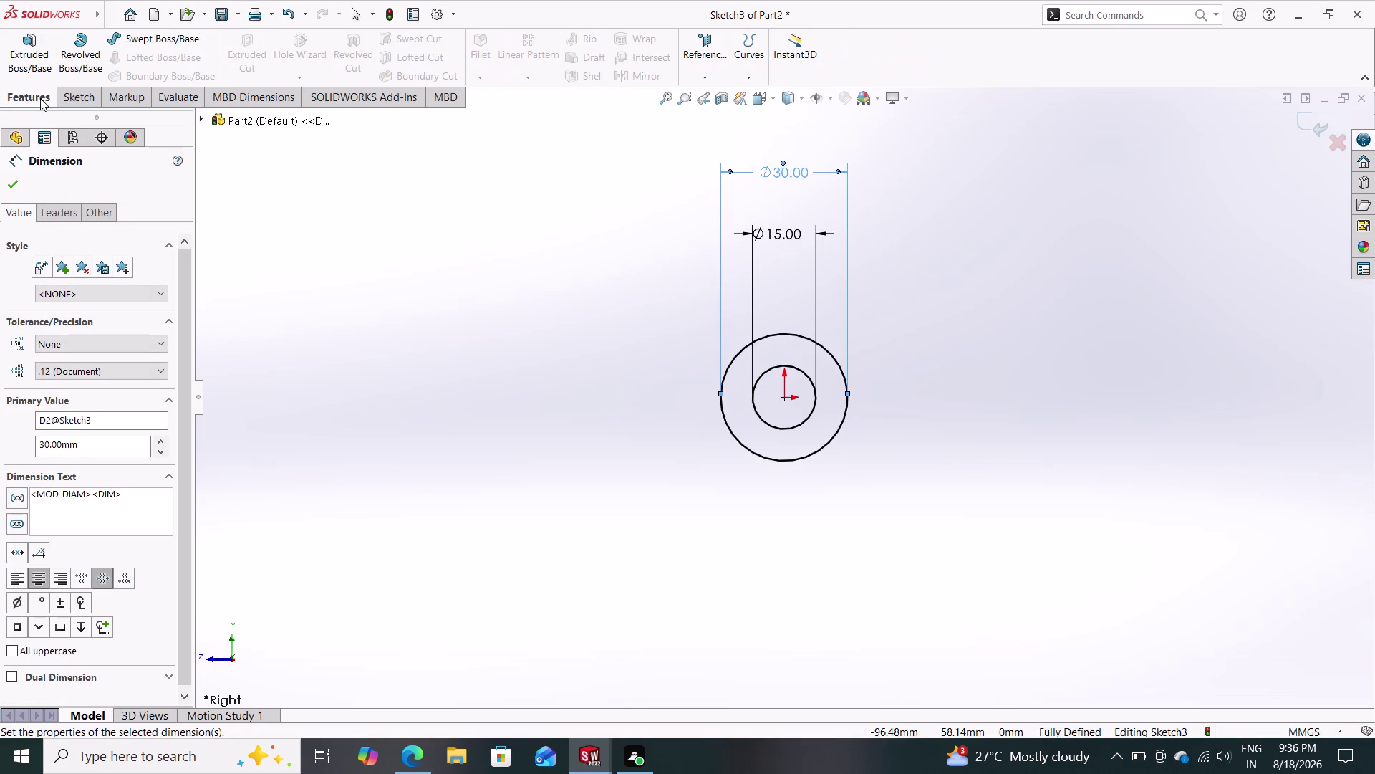
Extrude Sketch3 mid-plane to 80 mm depth as a hollow tube.
click(22, 63)
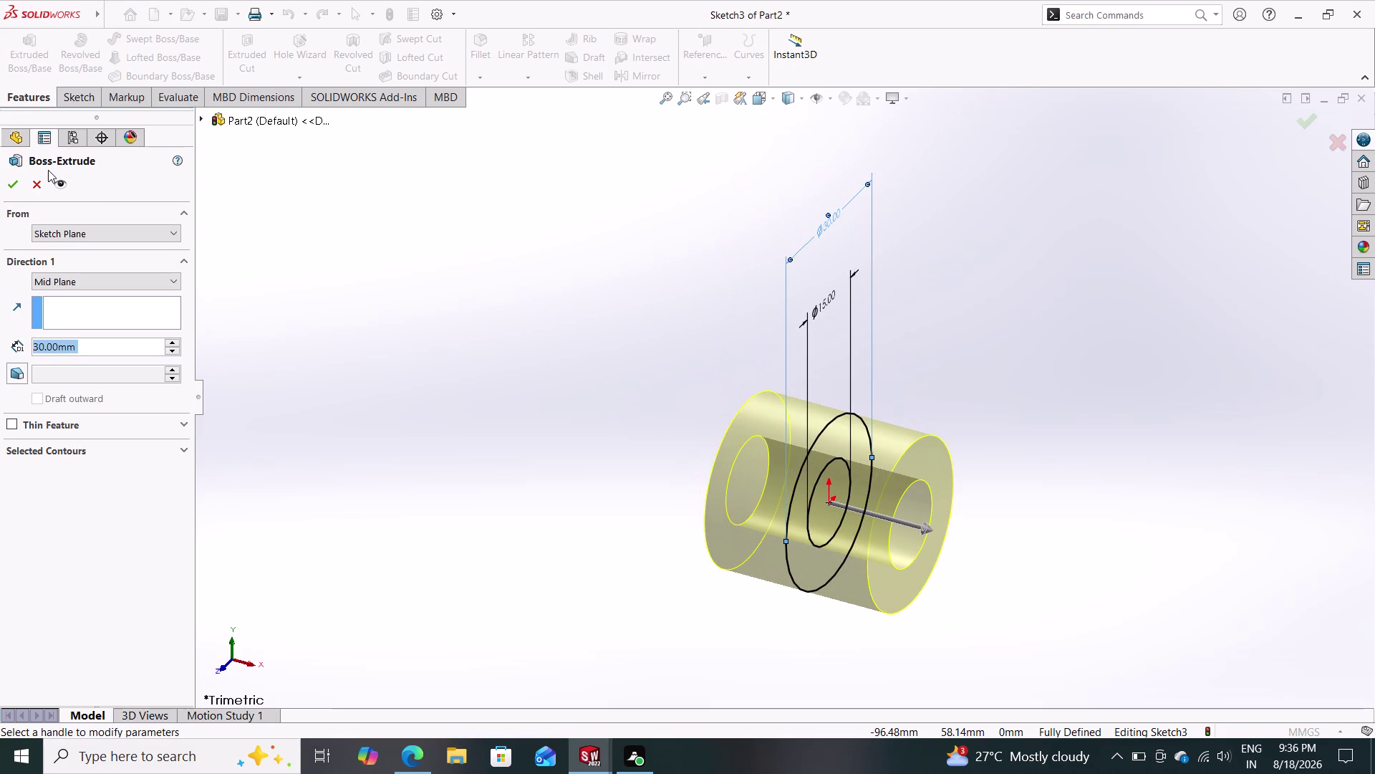
text(80)
key(Return)
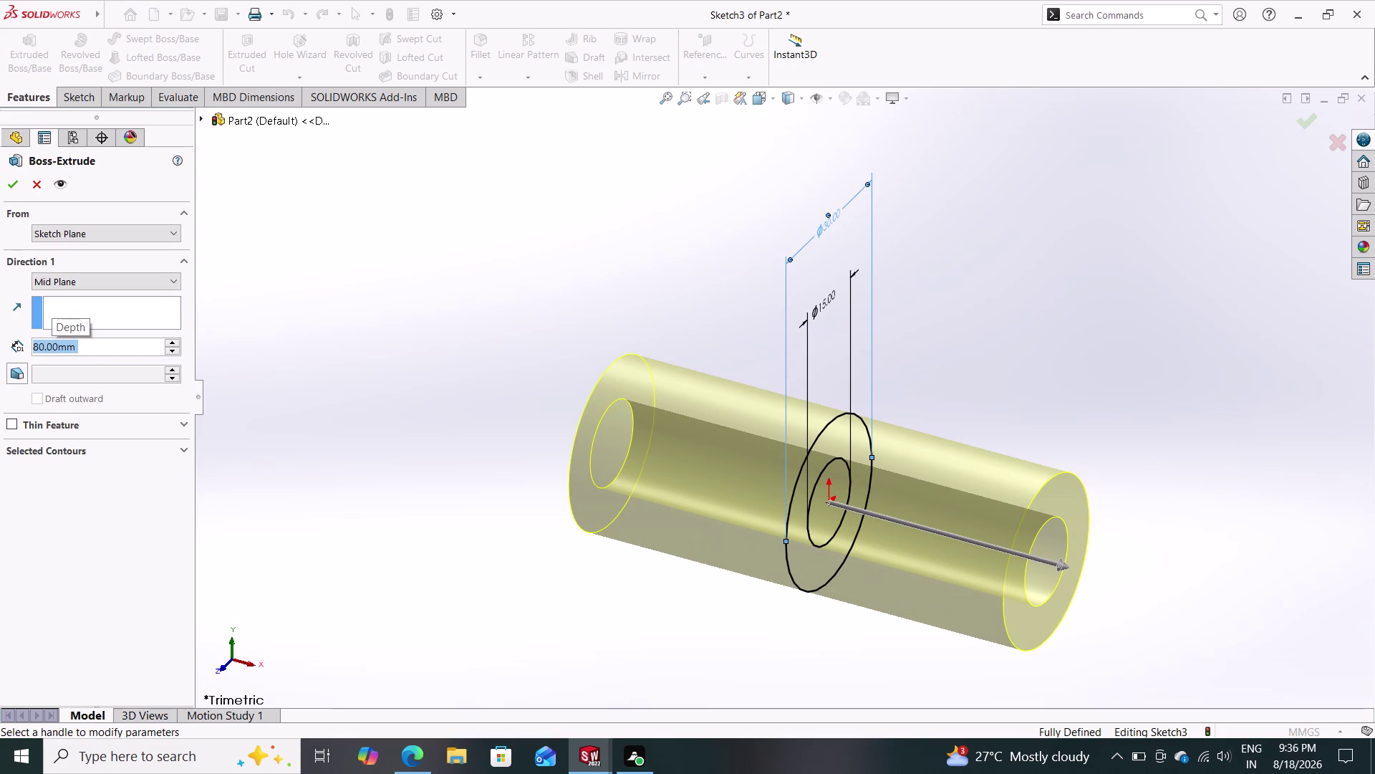
click(19, 178)
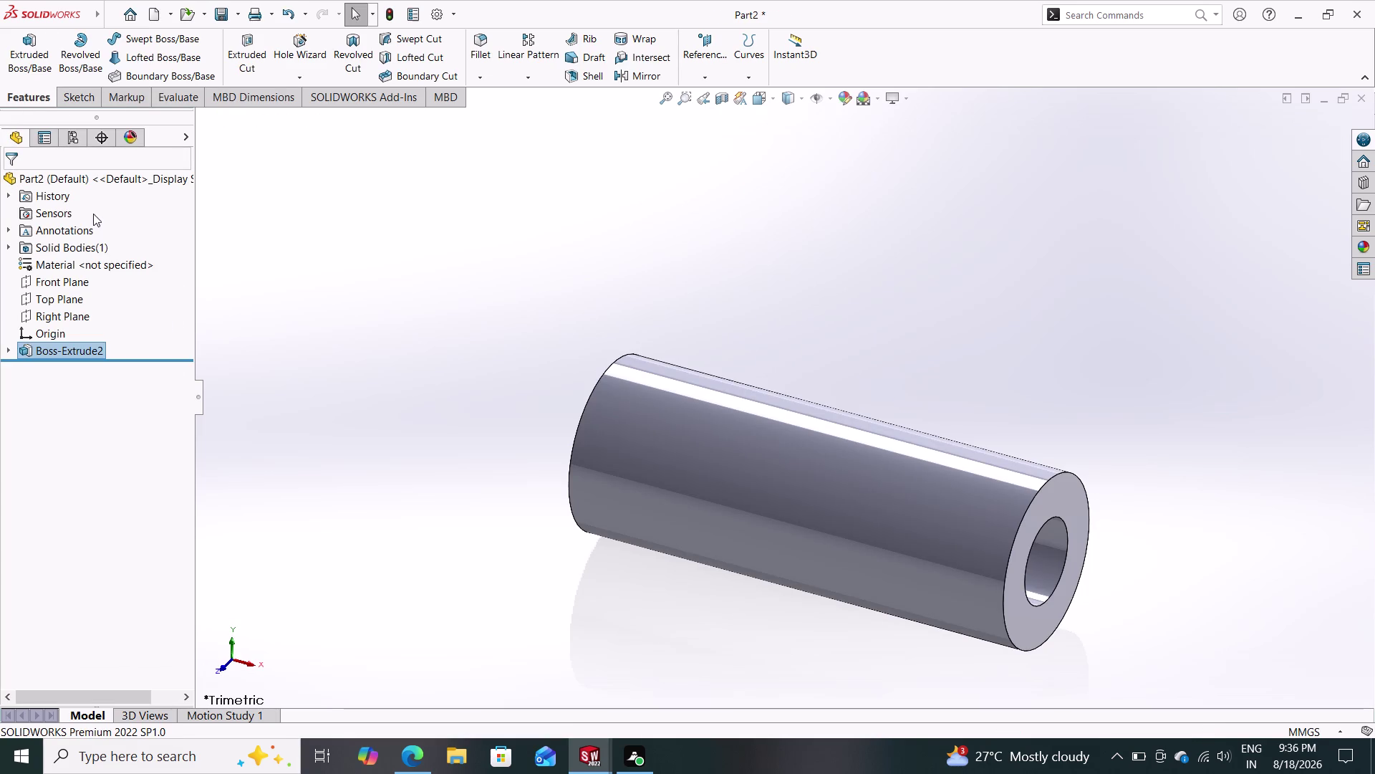
click(72, 300)
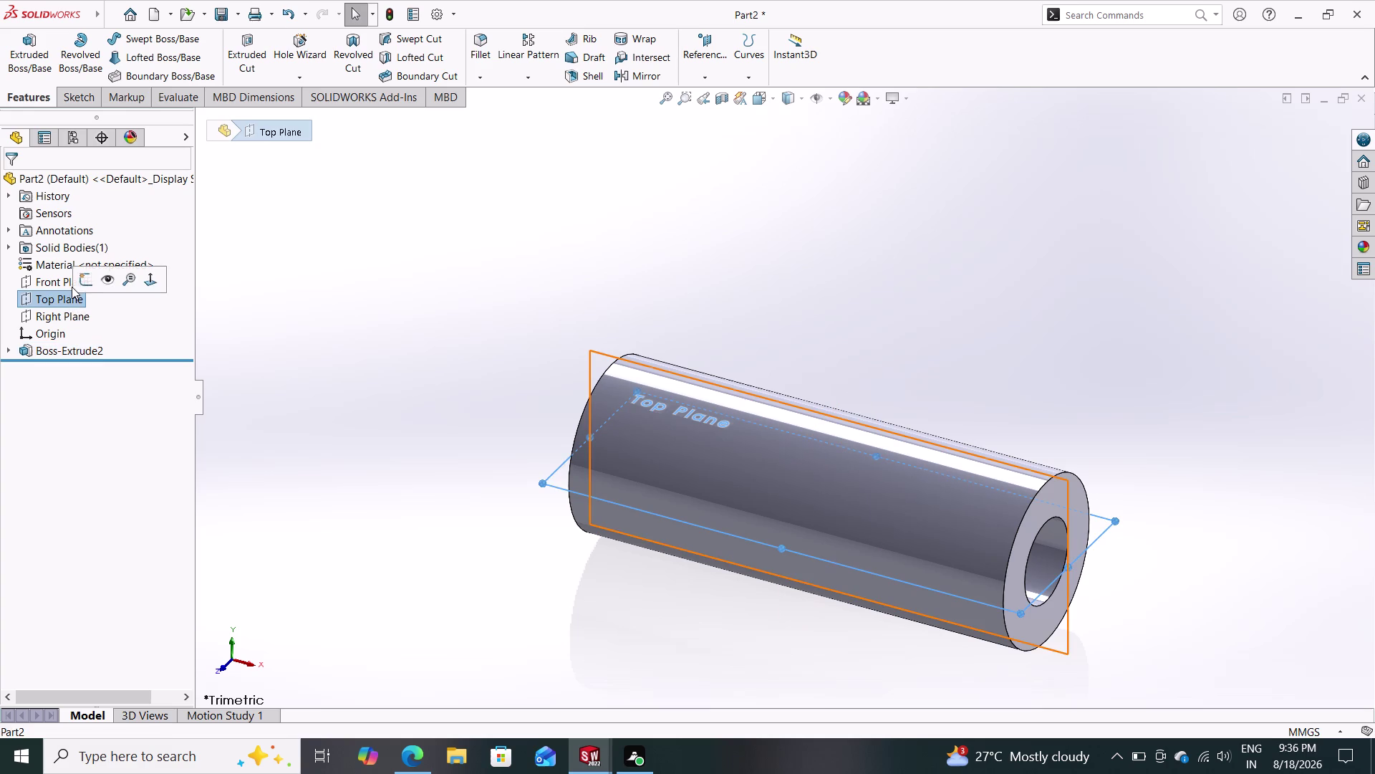
Open a Top Plane sketch and draw a vertical centreline up from the origin.
click(84, 277)
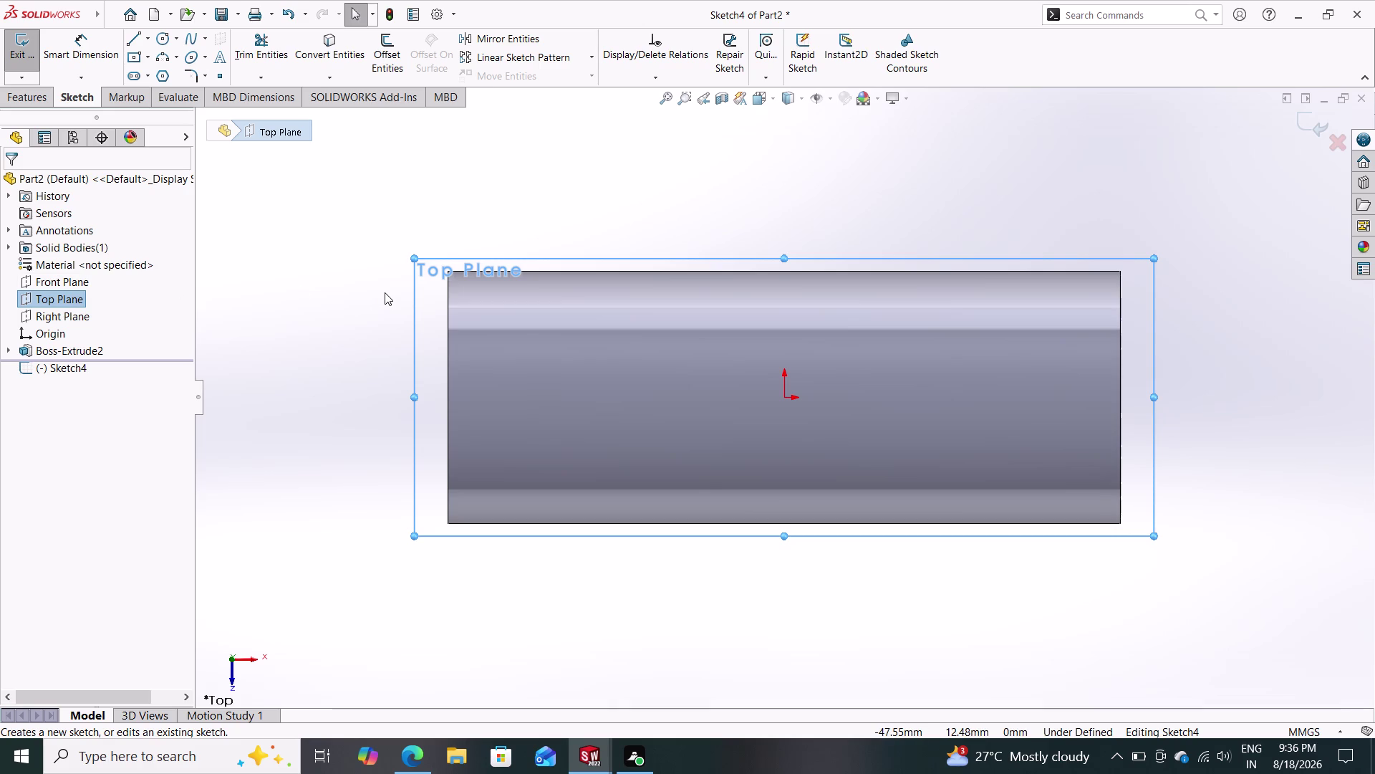
key(Escape)
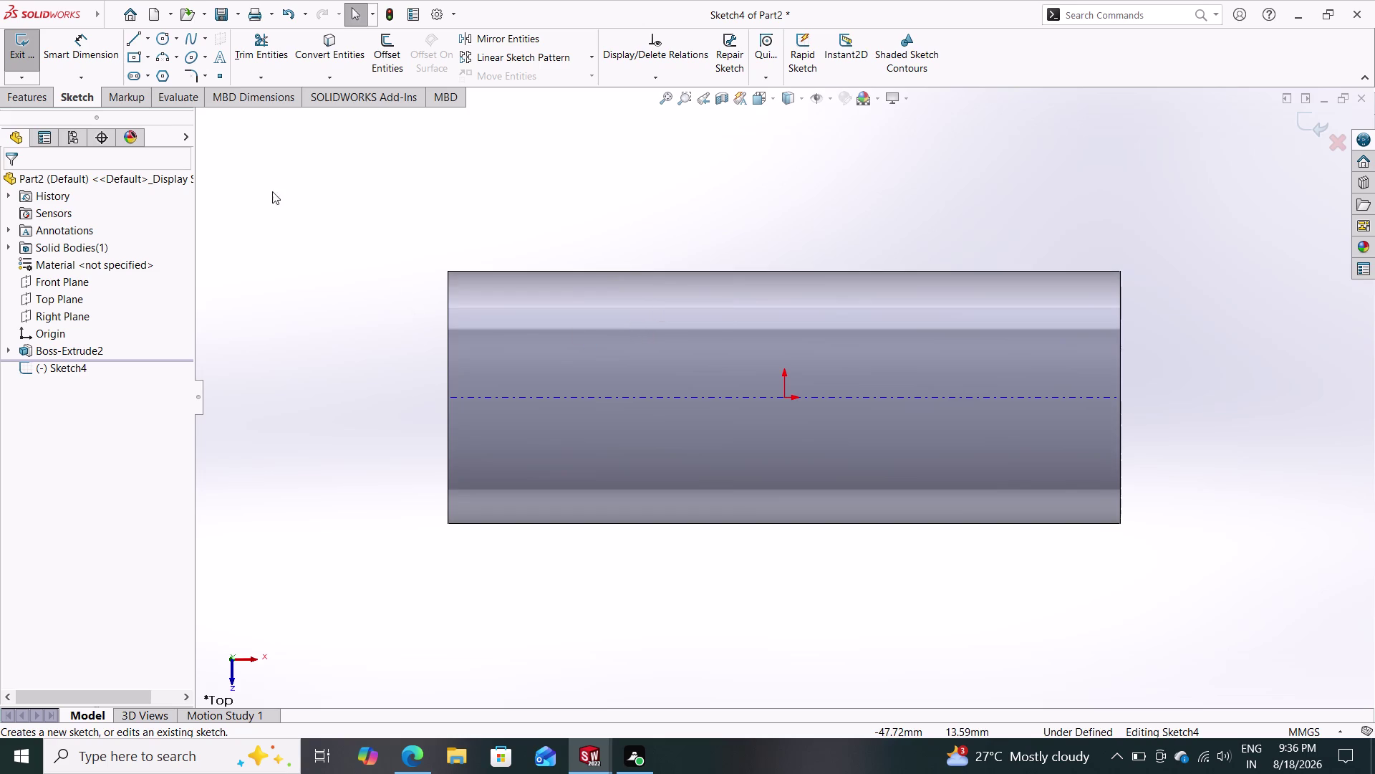
click(152, 42)
click(160, 77)
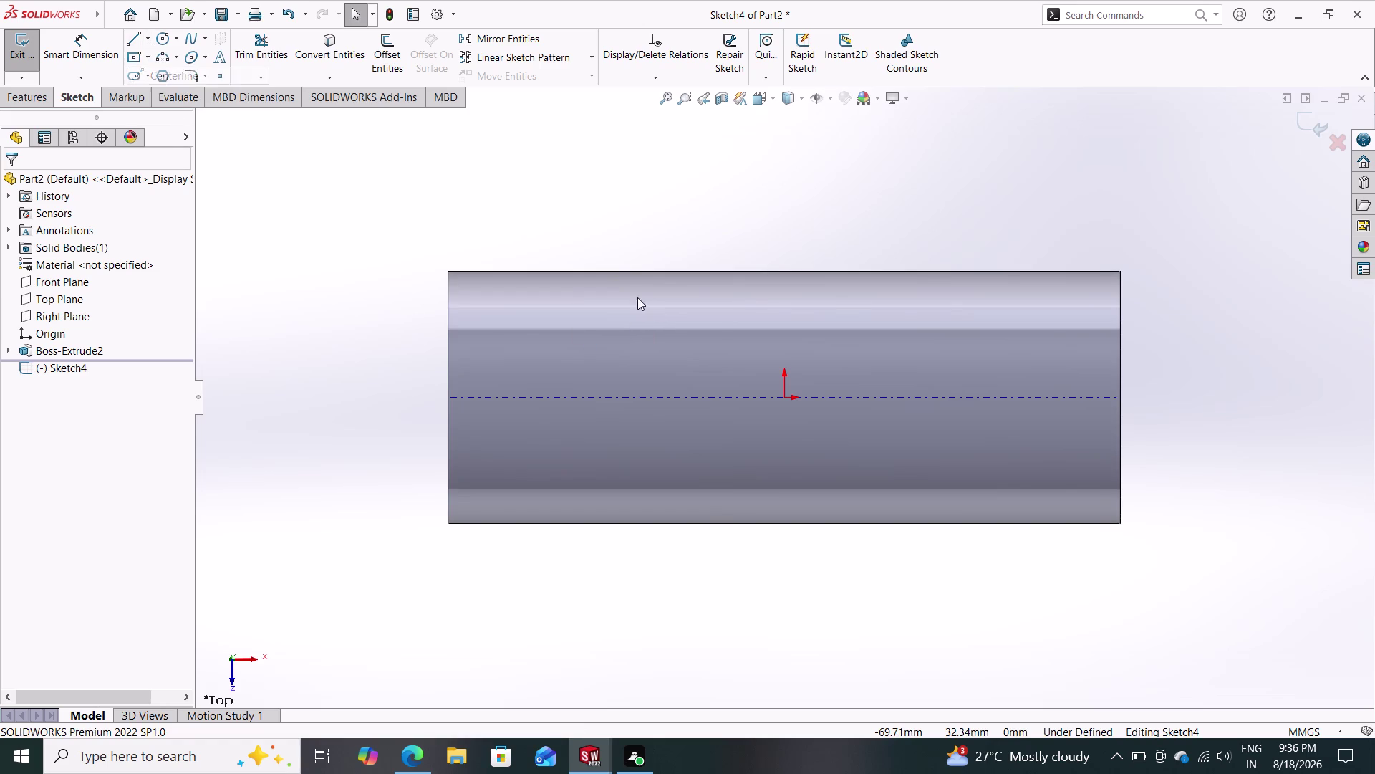
click(786, 398)
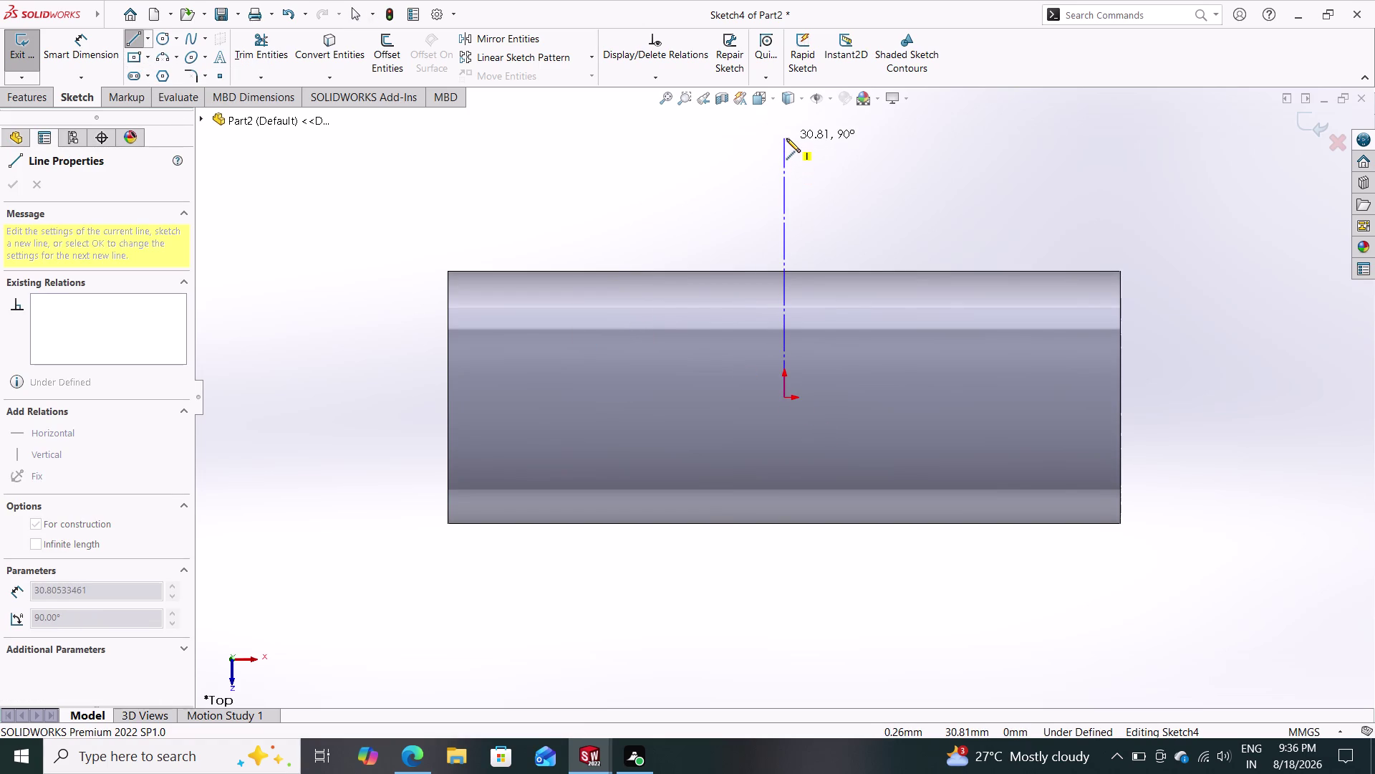
click(786, 127)
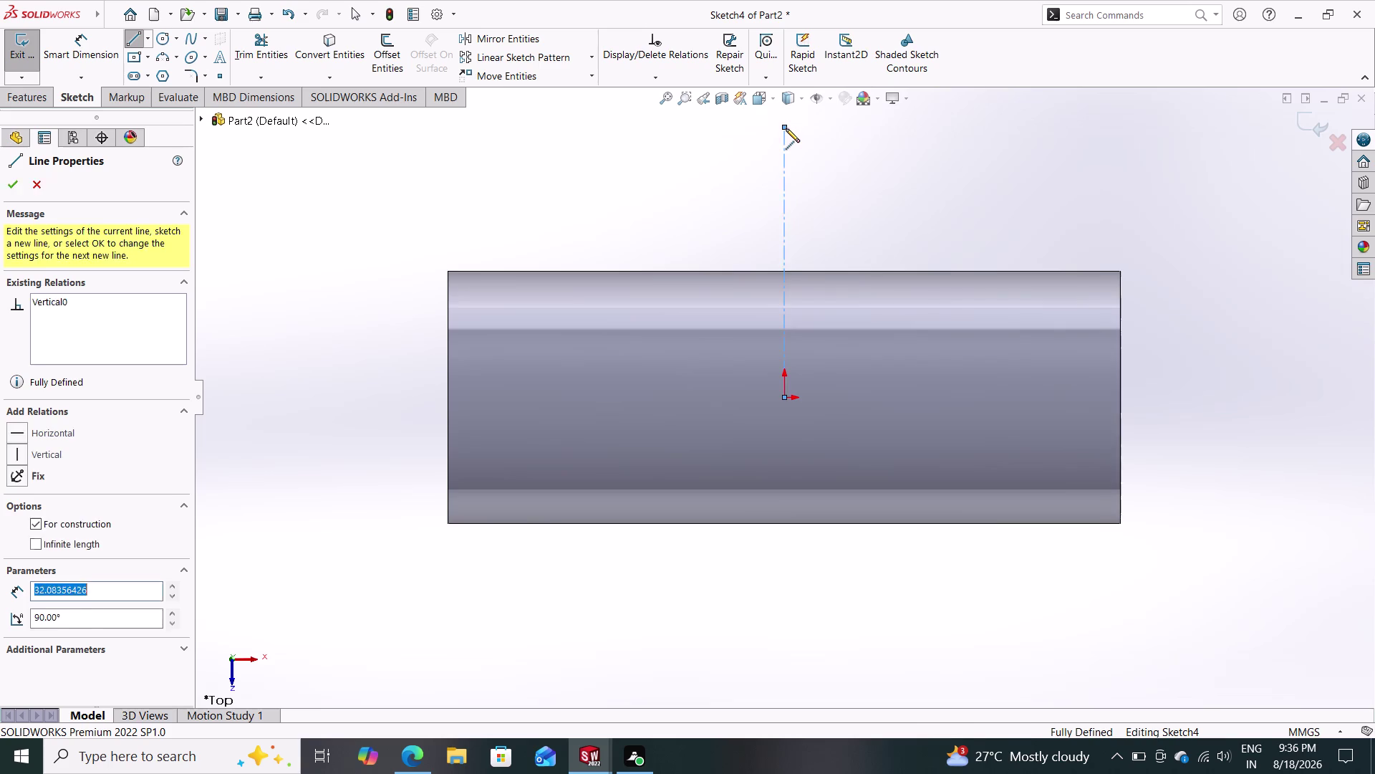
key(Escape)
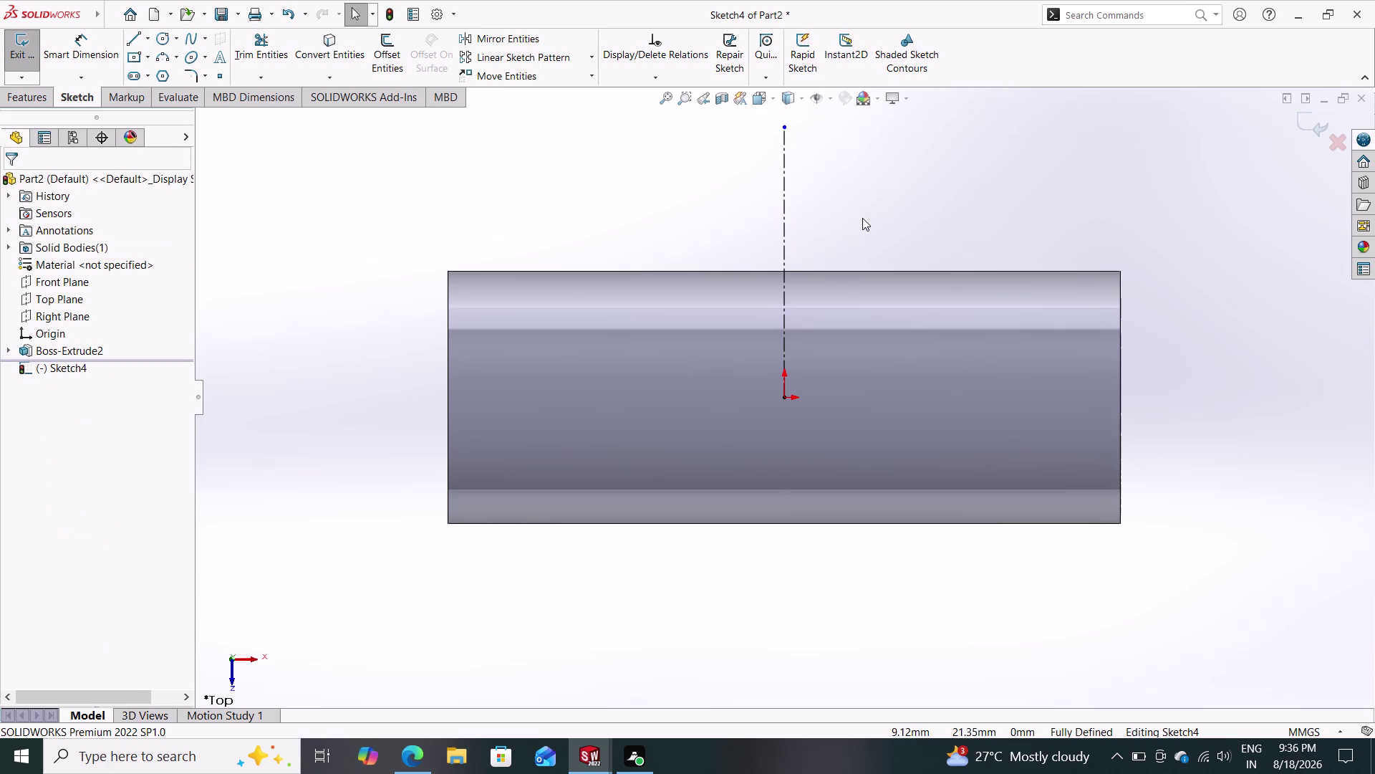
middle_click(863, 218)
middle_drag(862, 220, 856, 286)
middle_click(856, 259)
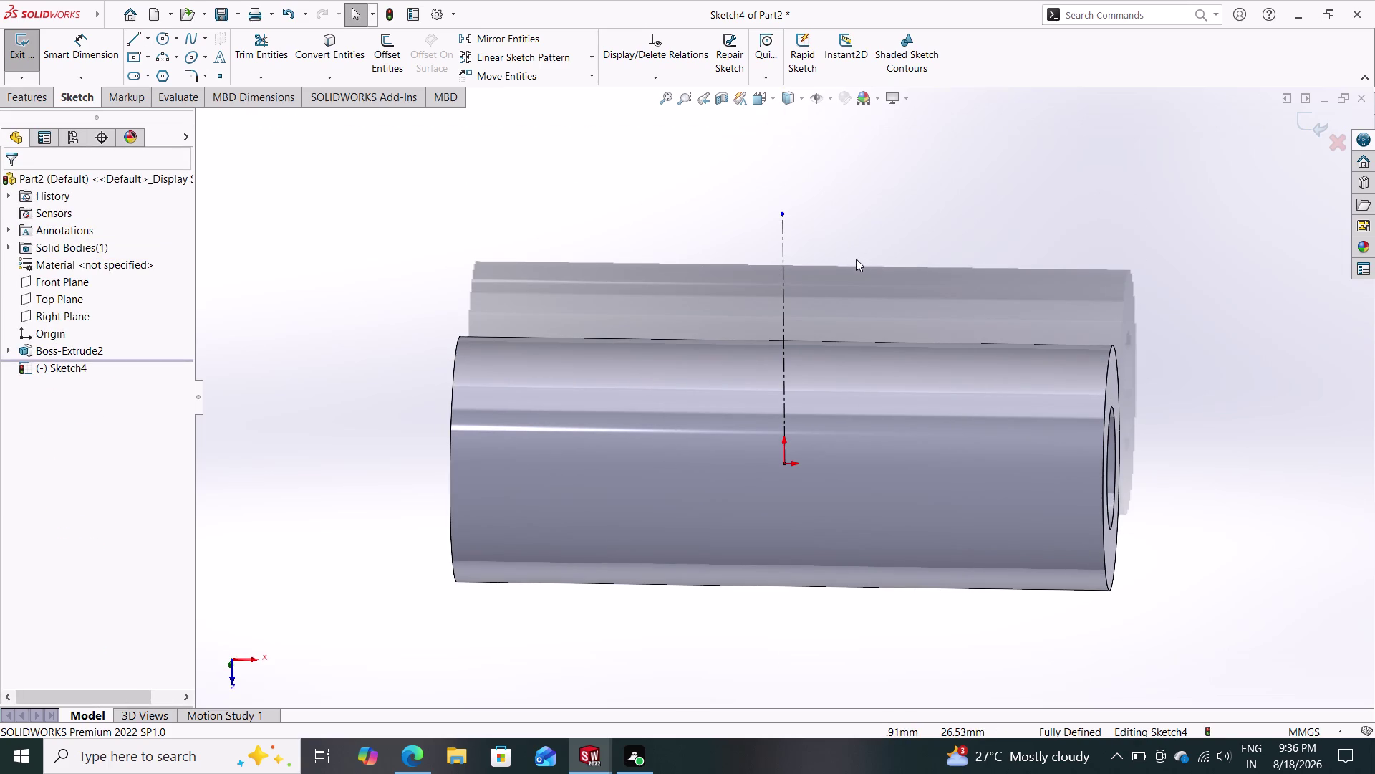
click(702, 101)
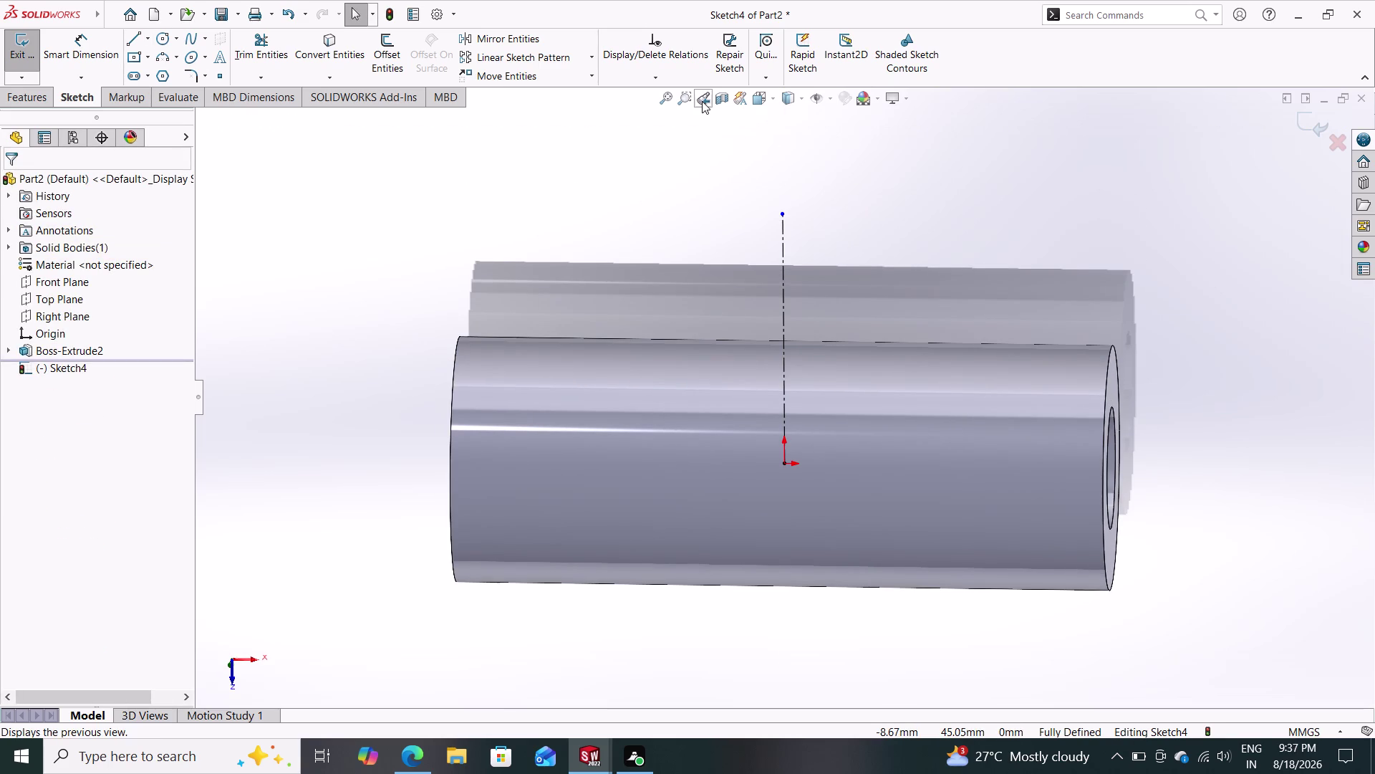
Restore the top-down view and pan to leave room above the tube.
click(702, 102)
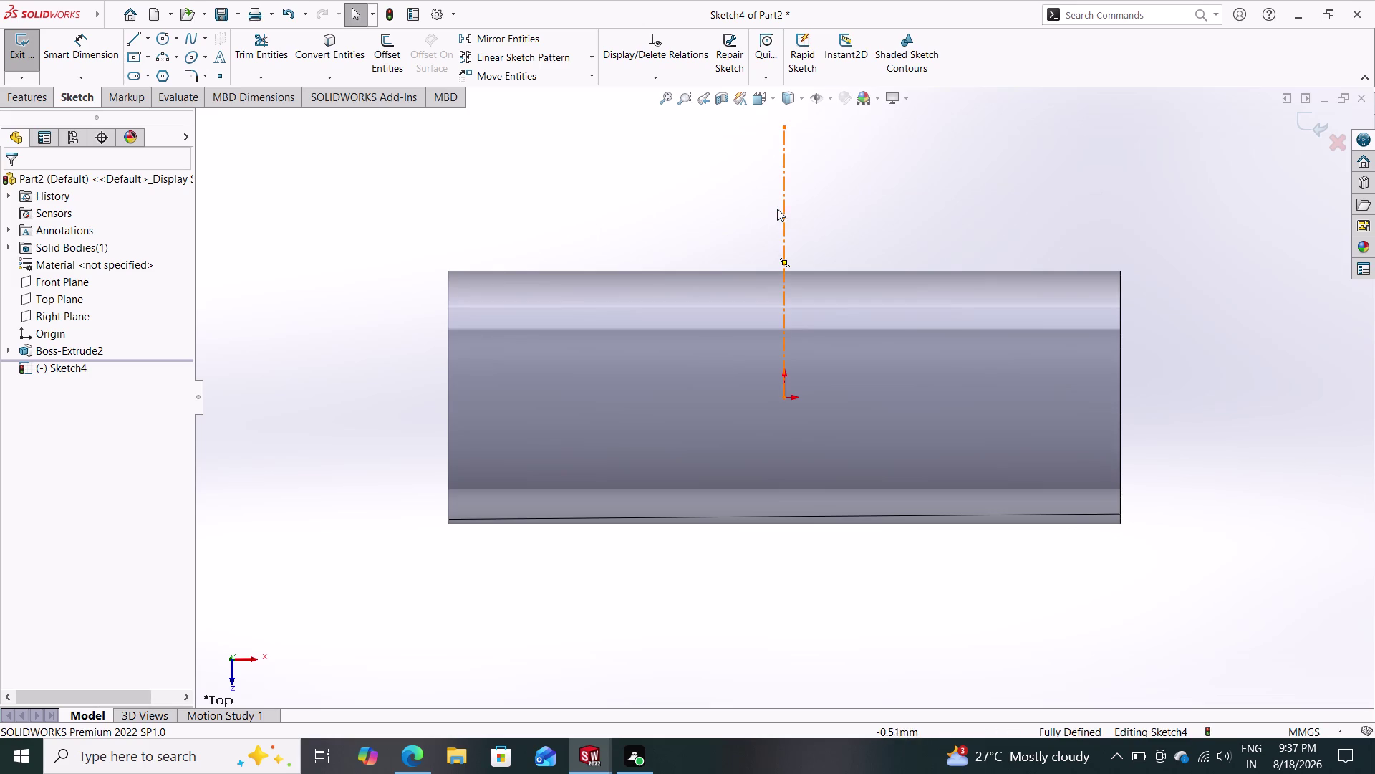
middle_drag(775, 208, 782, 392)
middle_drag(783, 381, 782, 364)
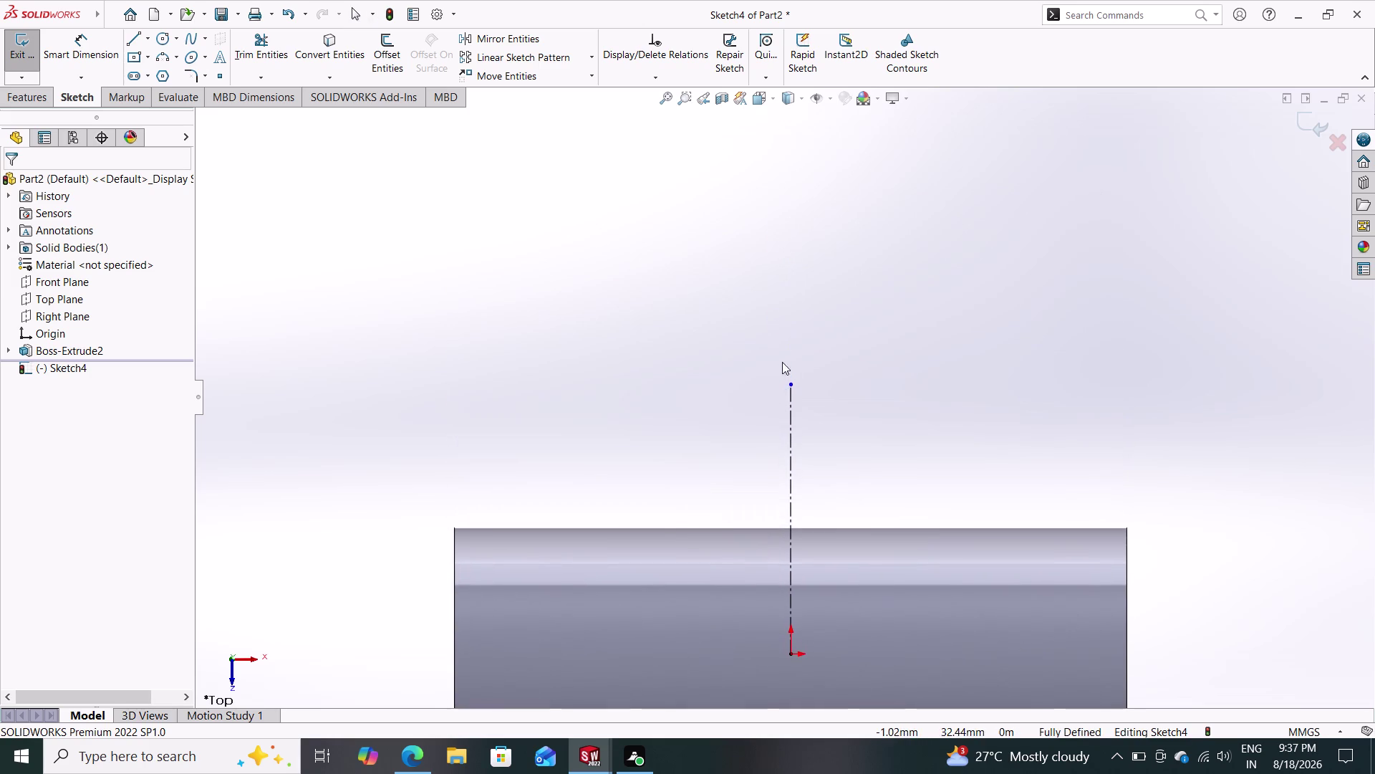
middle_drag(782, 363, 781, 360)
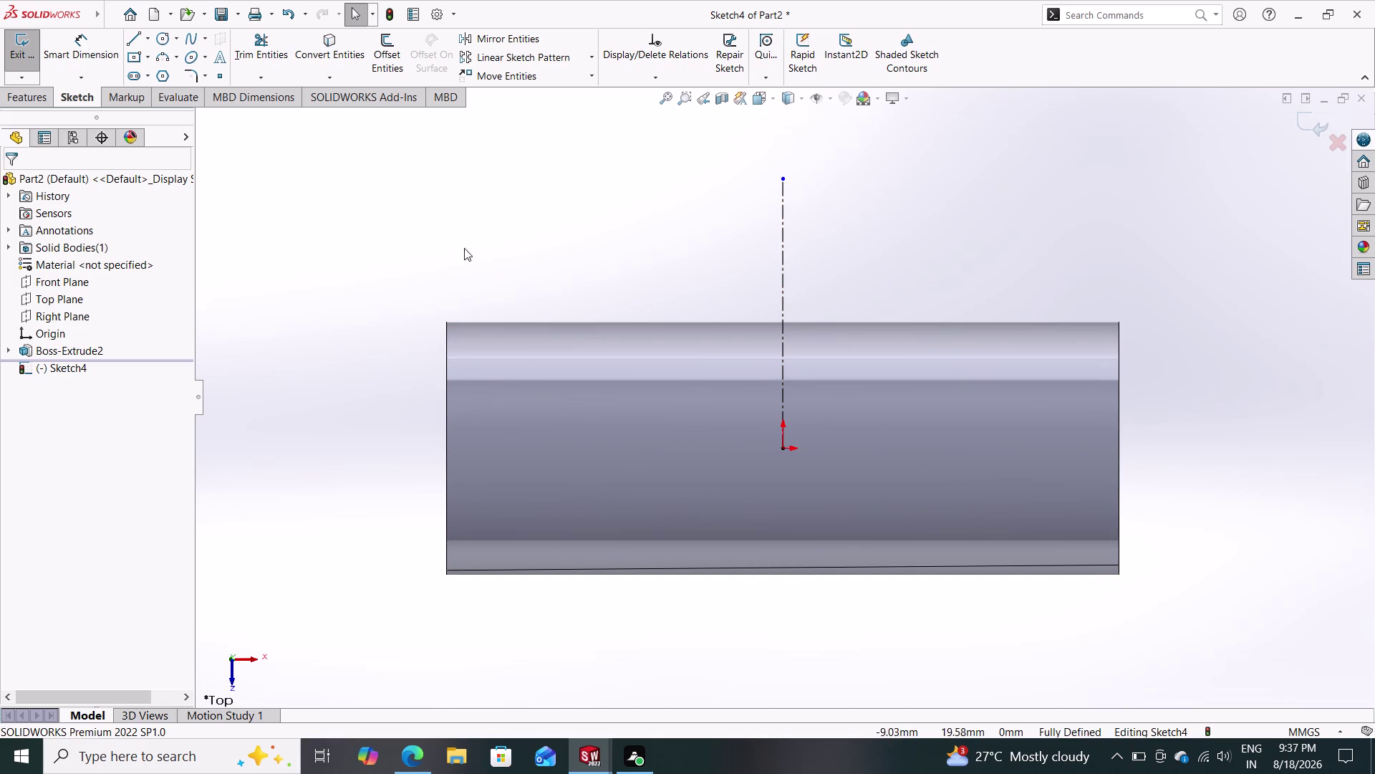
click(162, 39)
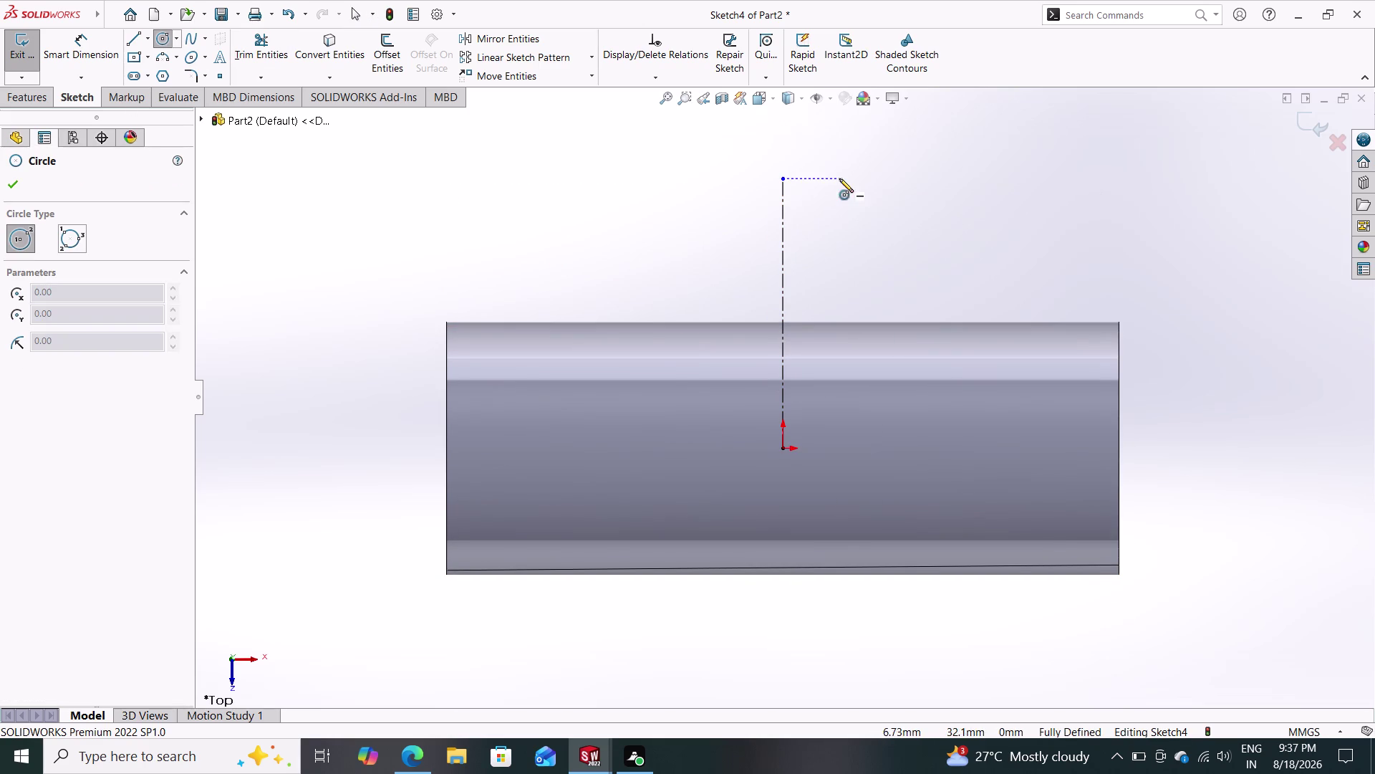
Draw two concentric circles centred on the centreline's top end.
click(783, 179)
click(844, 153)
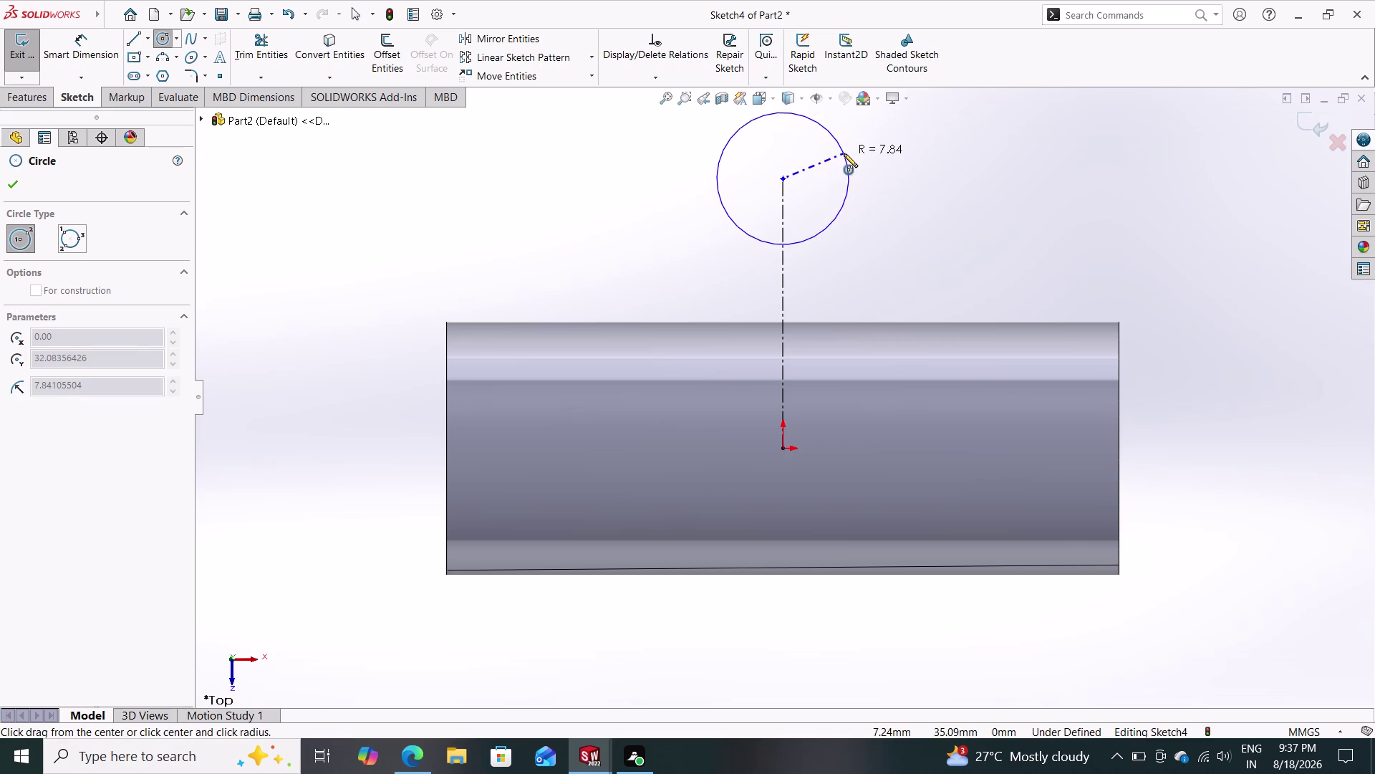
drag(781, 179, 804, 179)
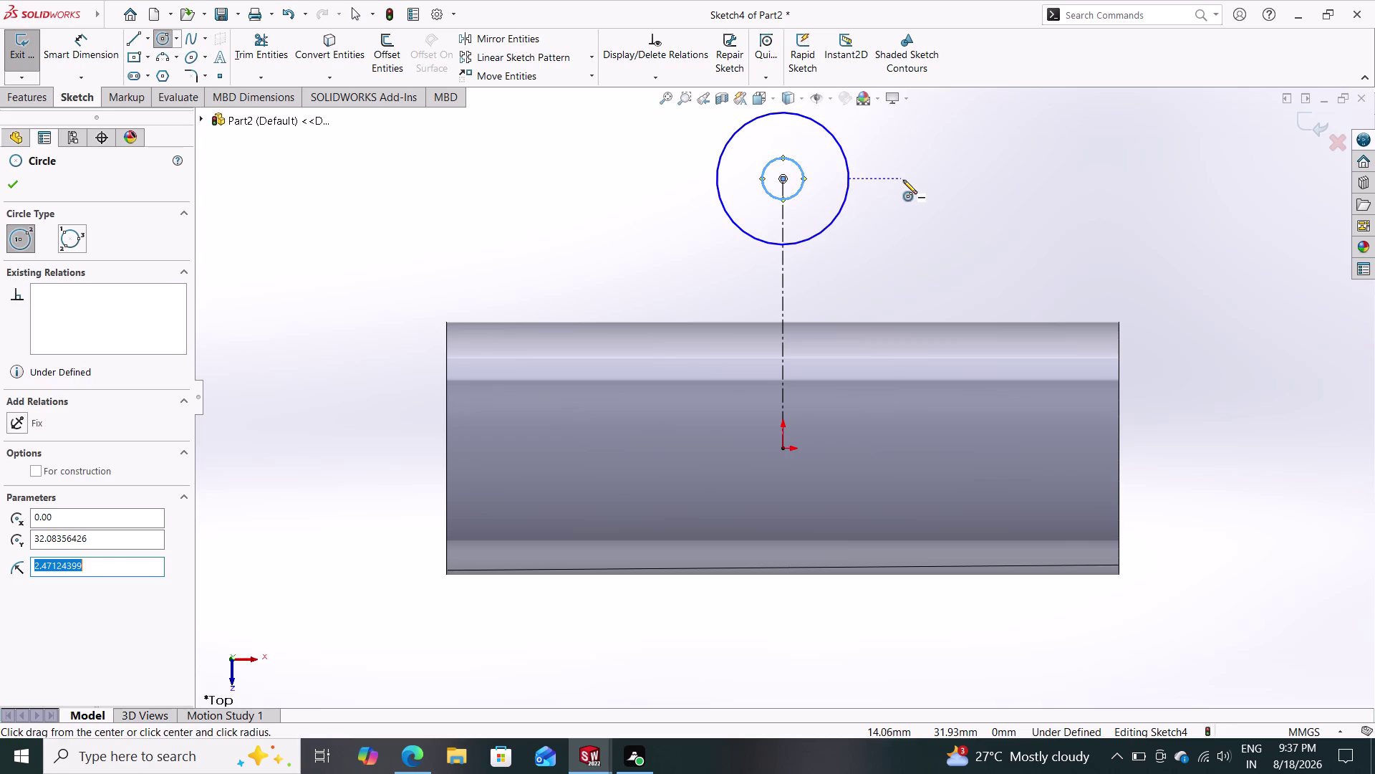
key(Escape)
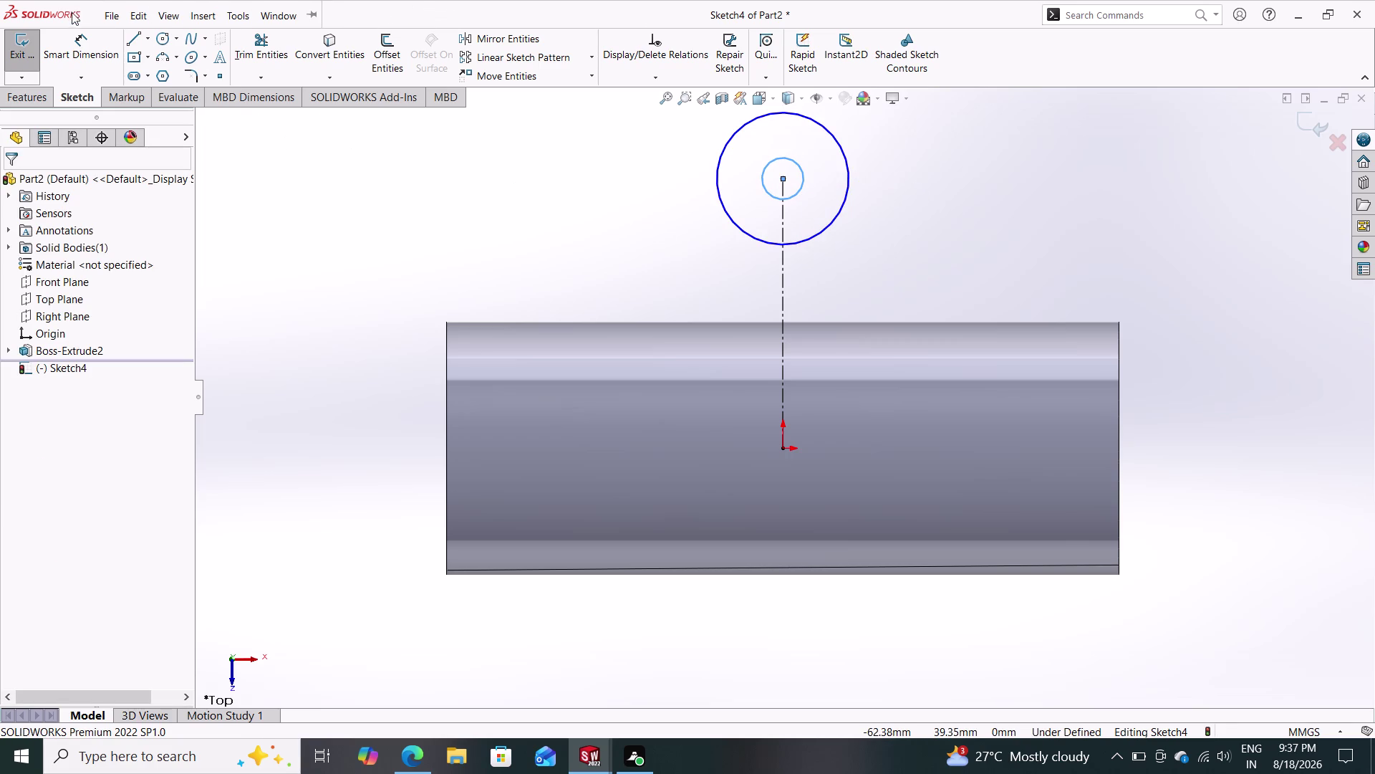
Dimension the circles to Ø100 mm and Ø120 mm.
click(84, 50)
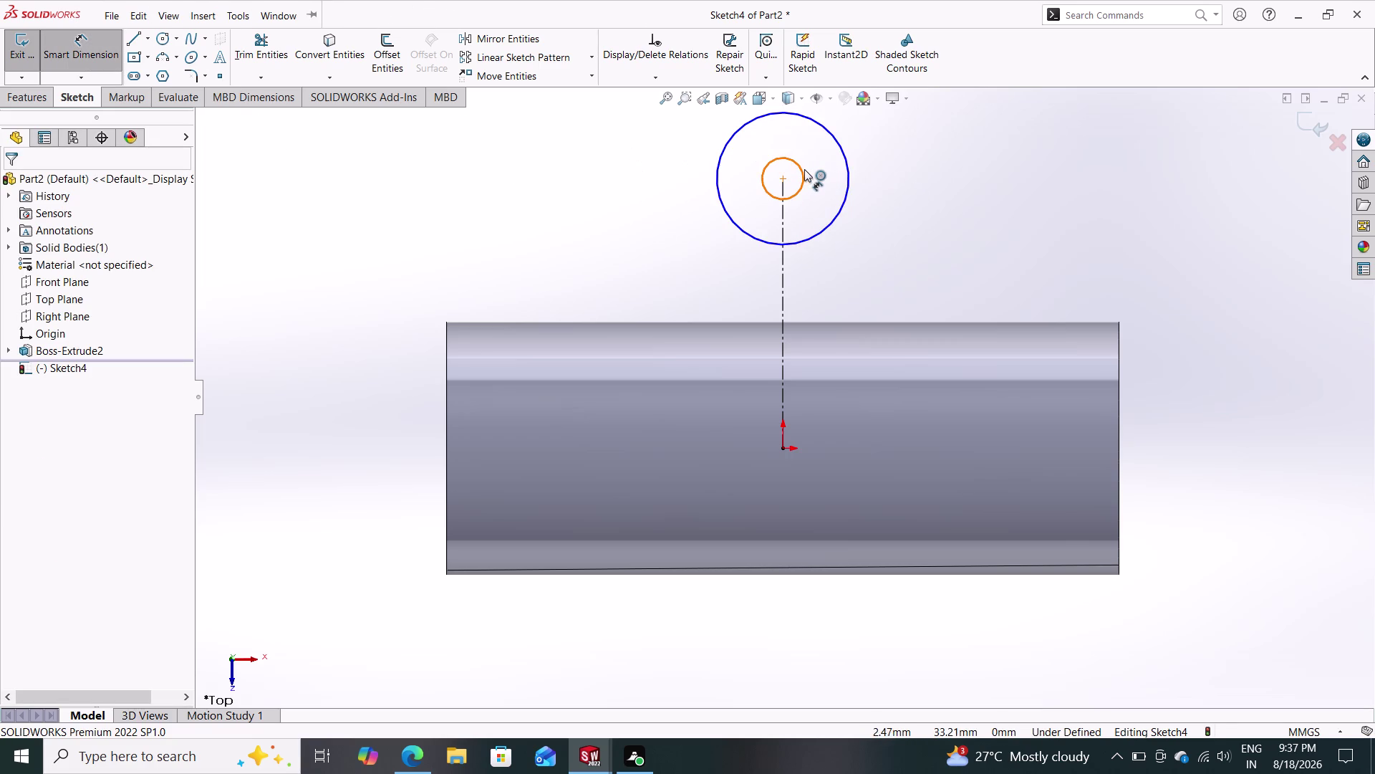
click(803, 170)
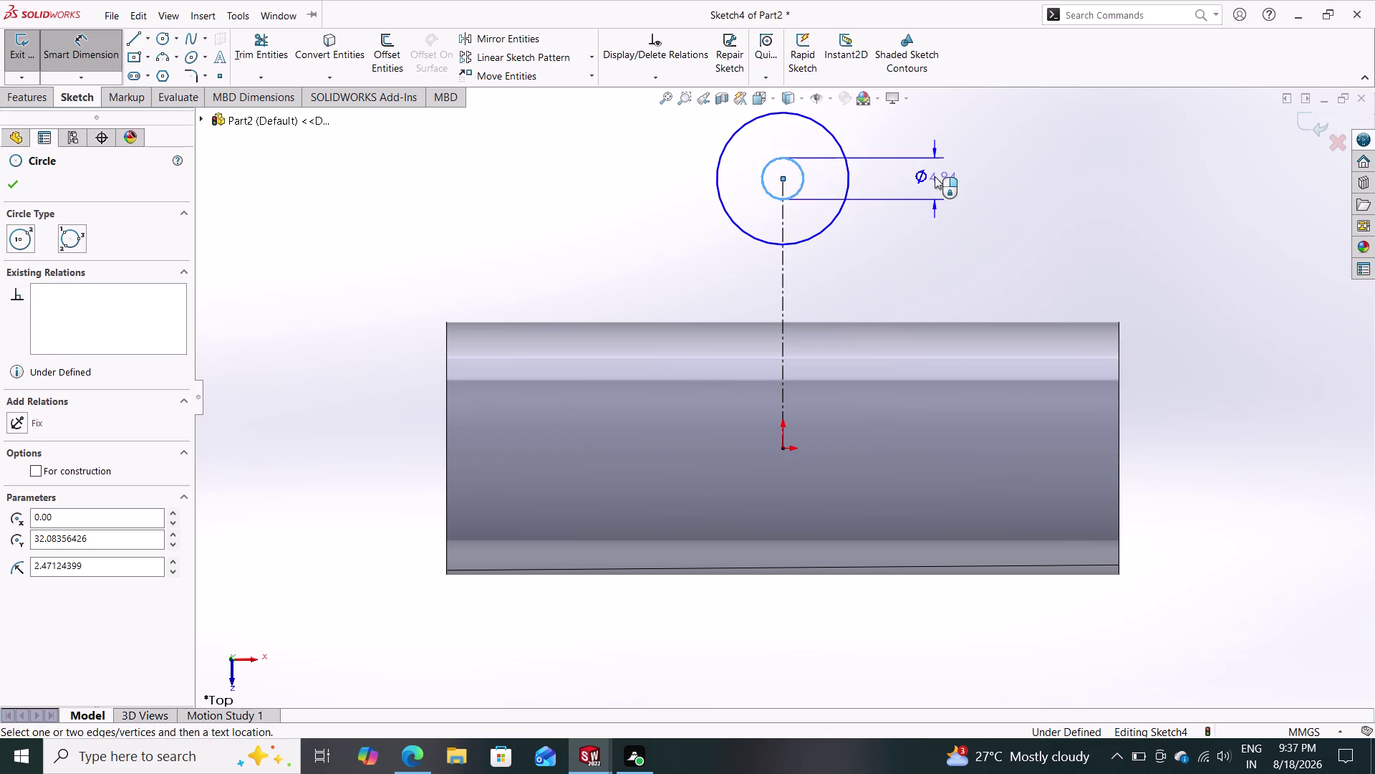
click(935, 177)
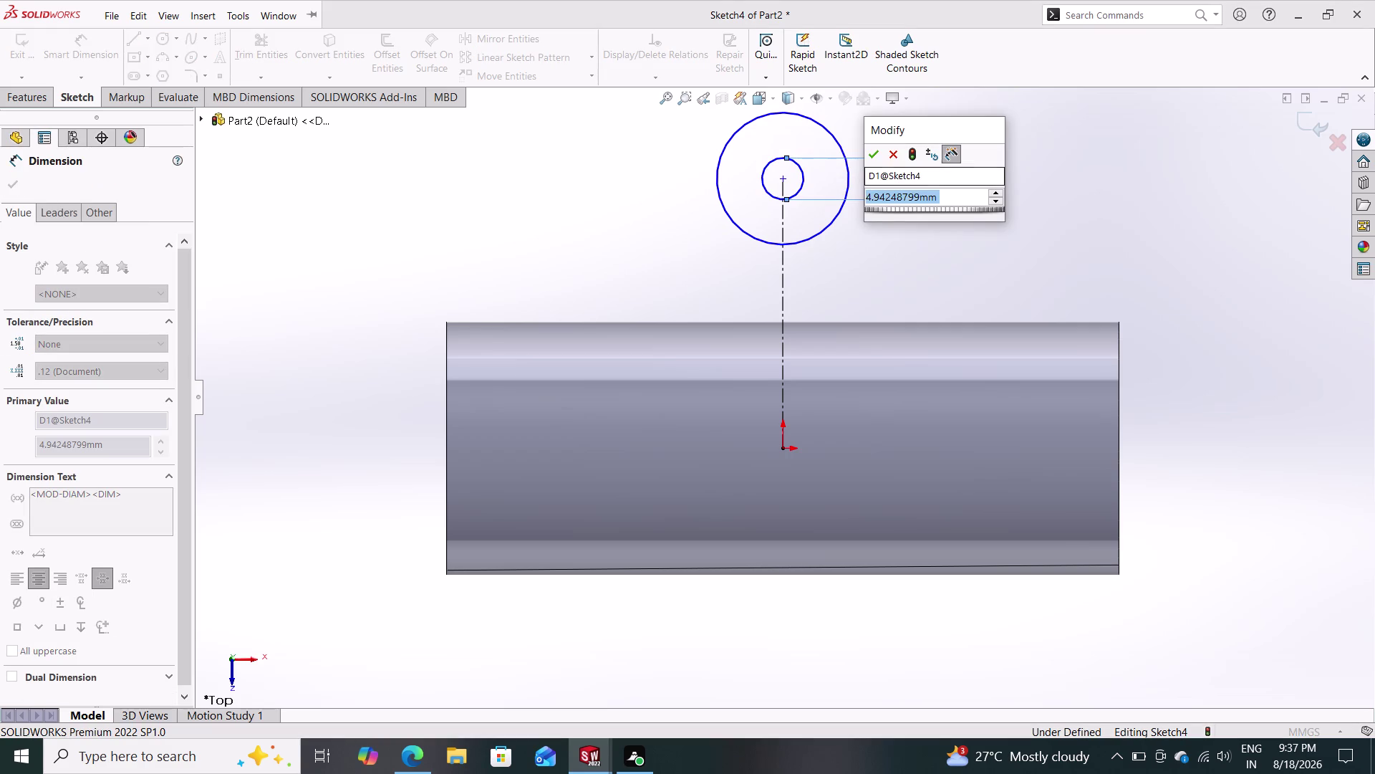
text(100)
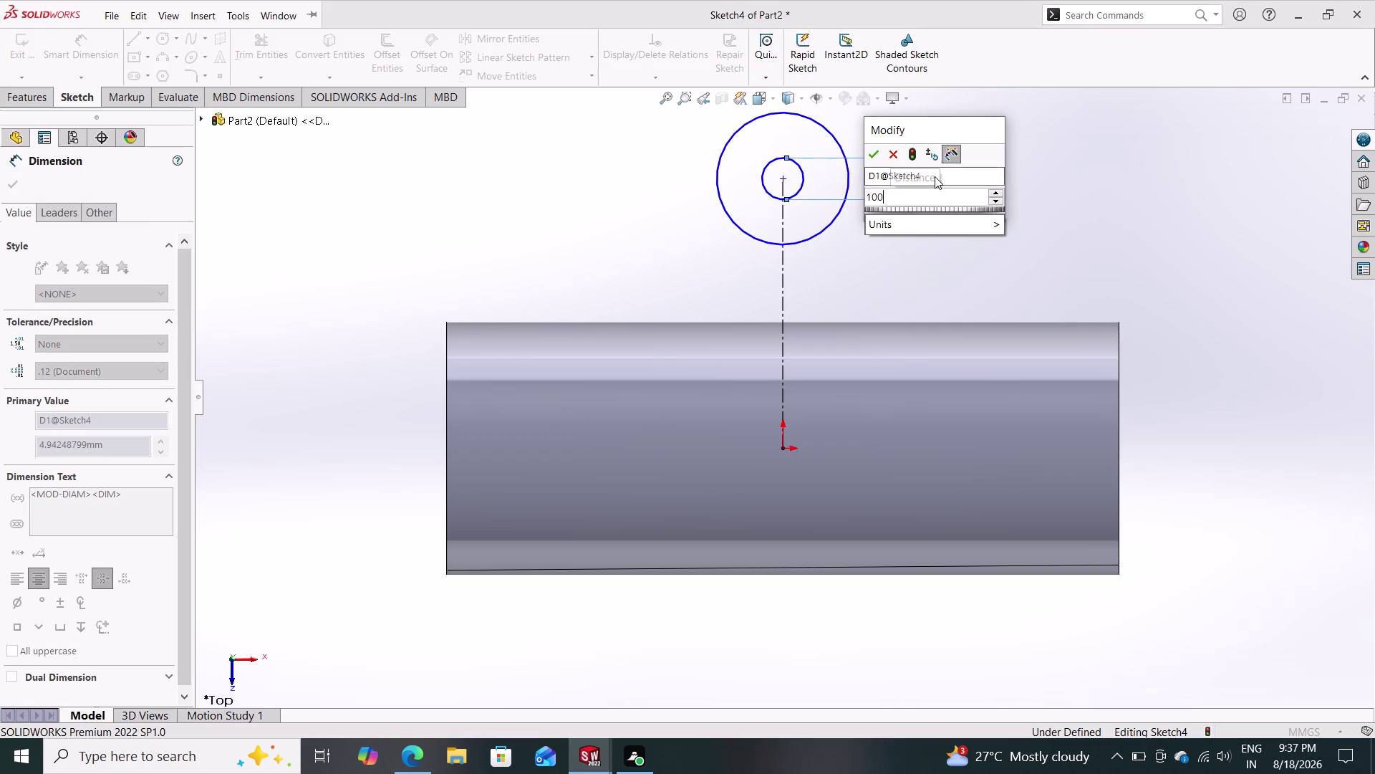
key(Return)
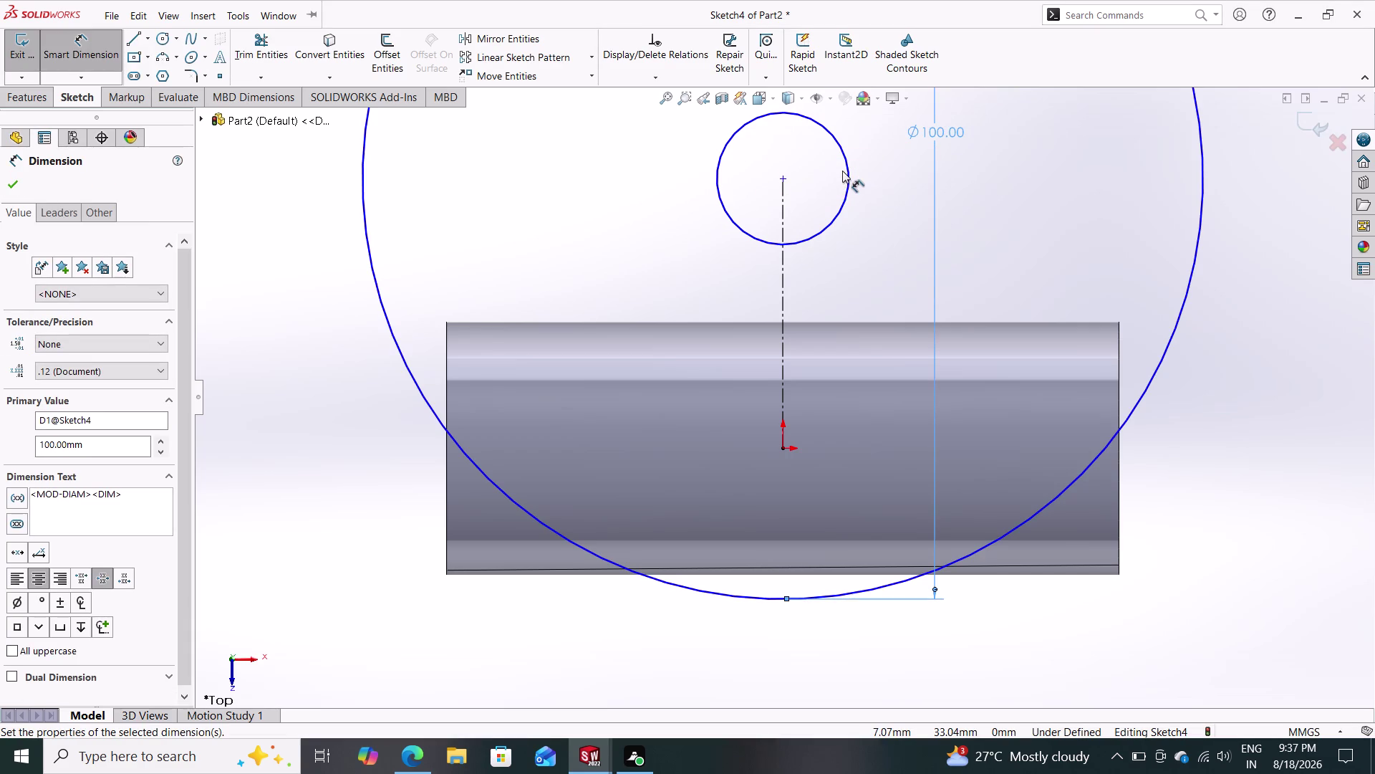
click(846, 172)
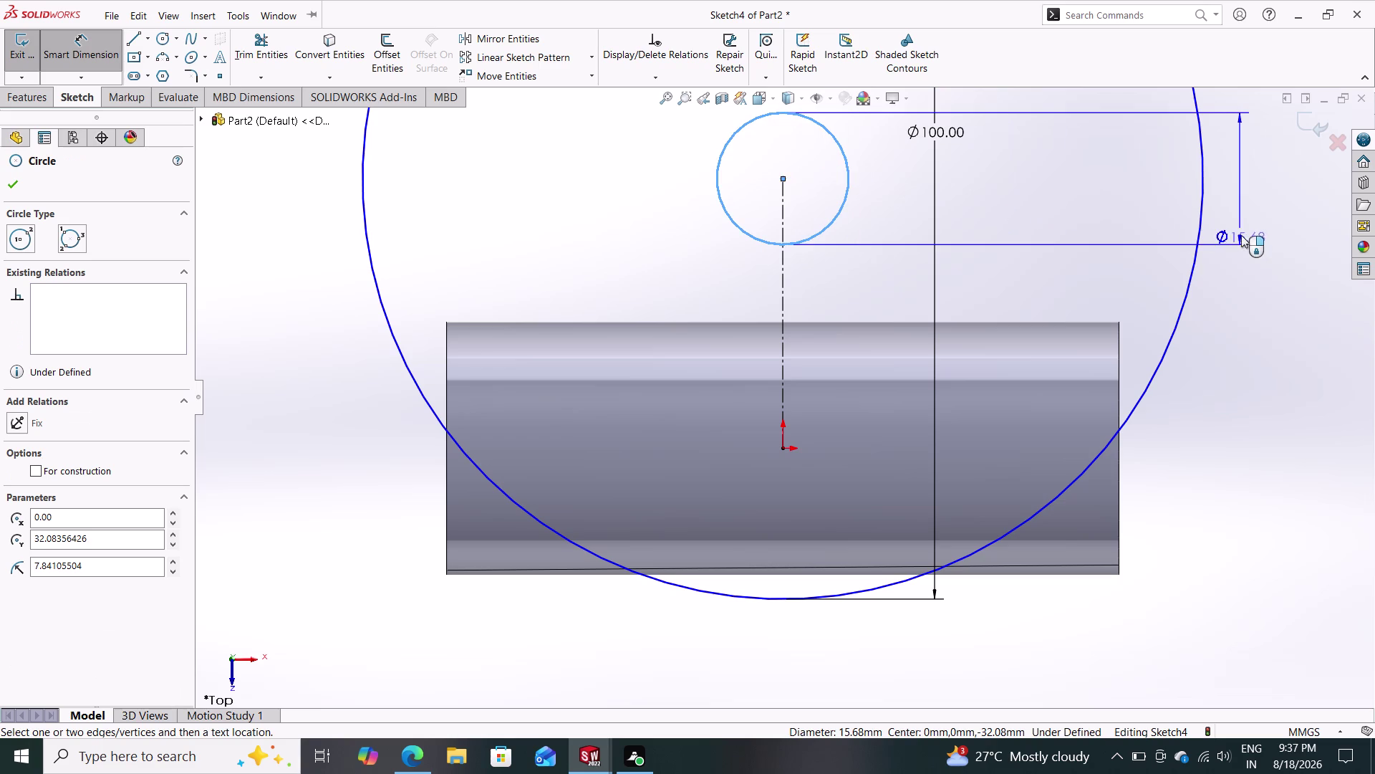
click(1252, 230)
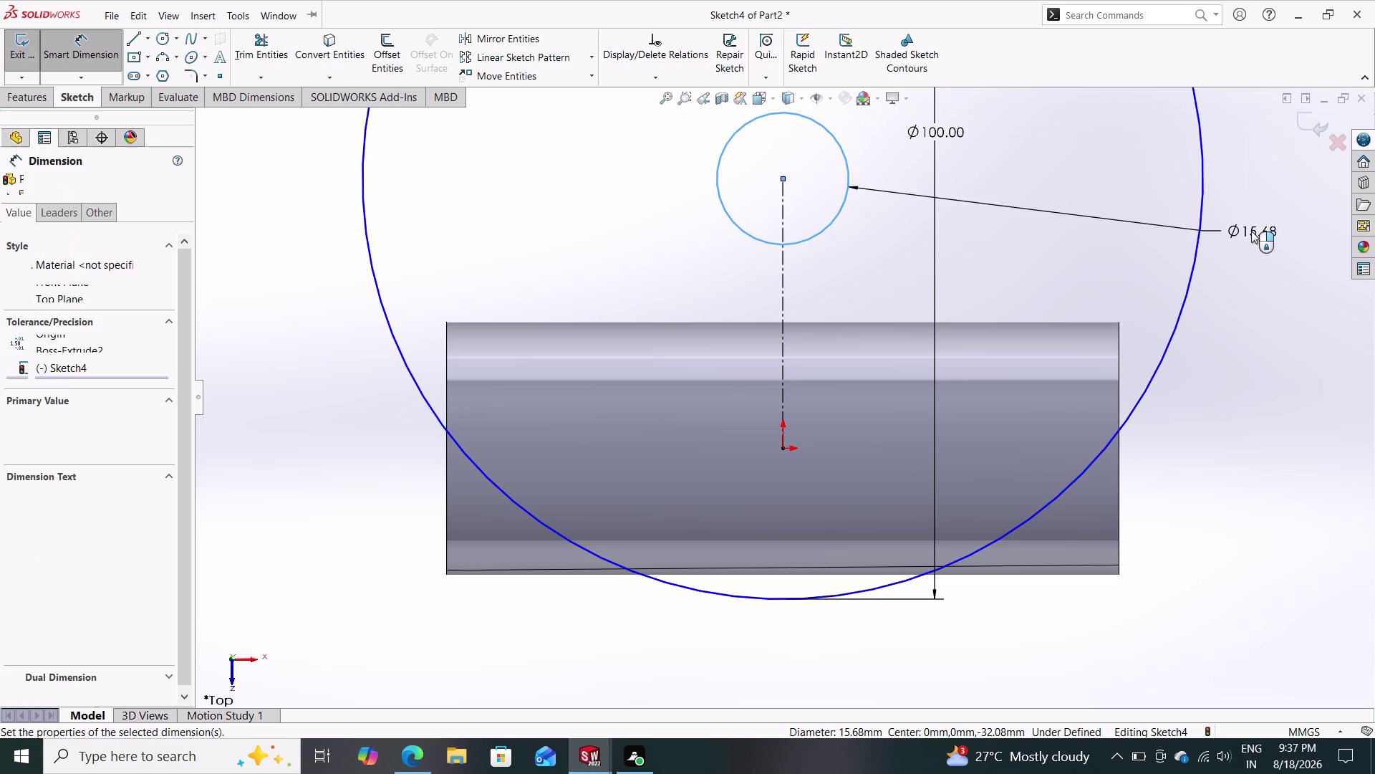
text(120)
key(Return)
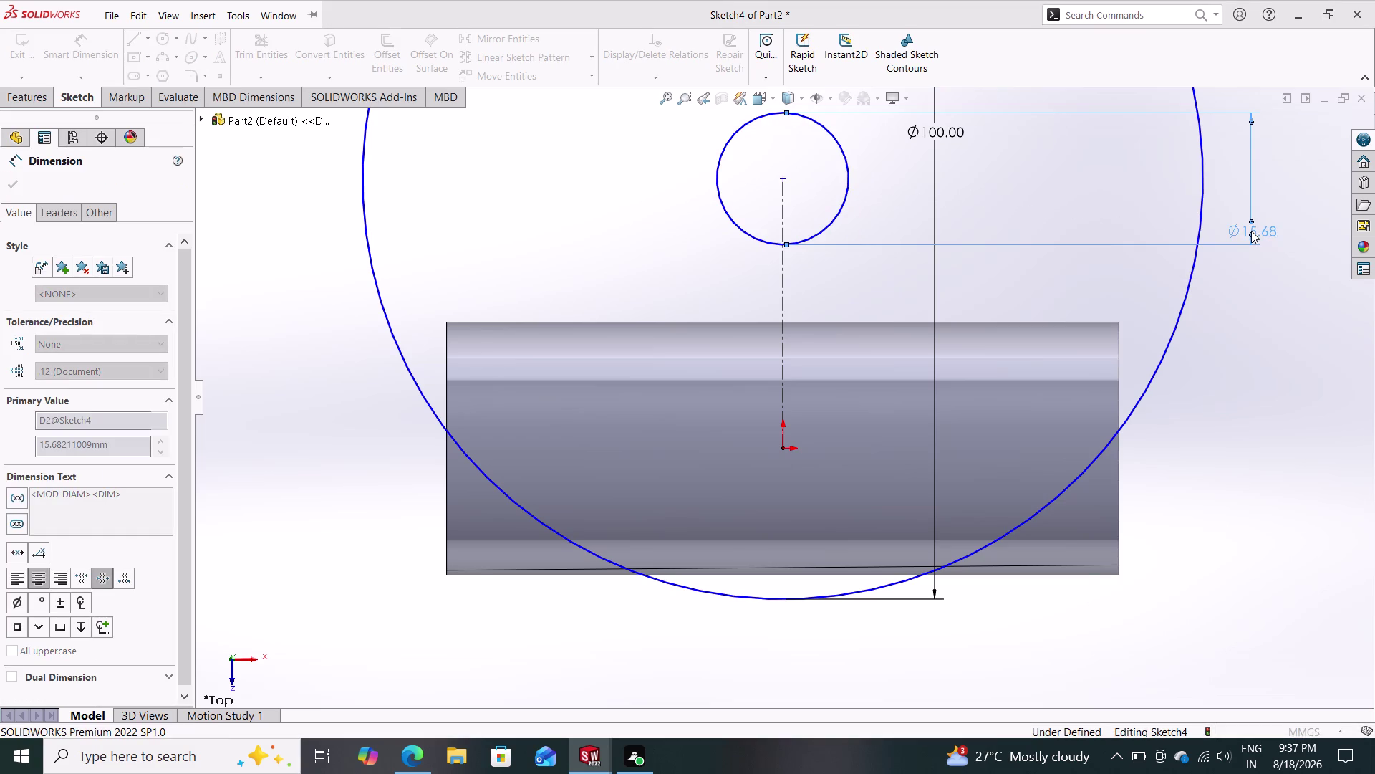
scroll(down, 3)
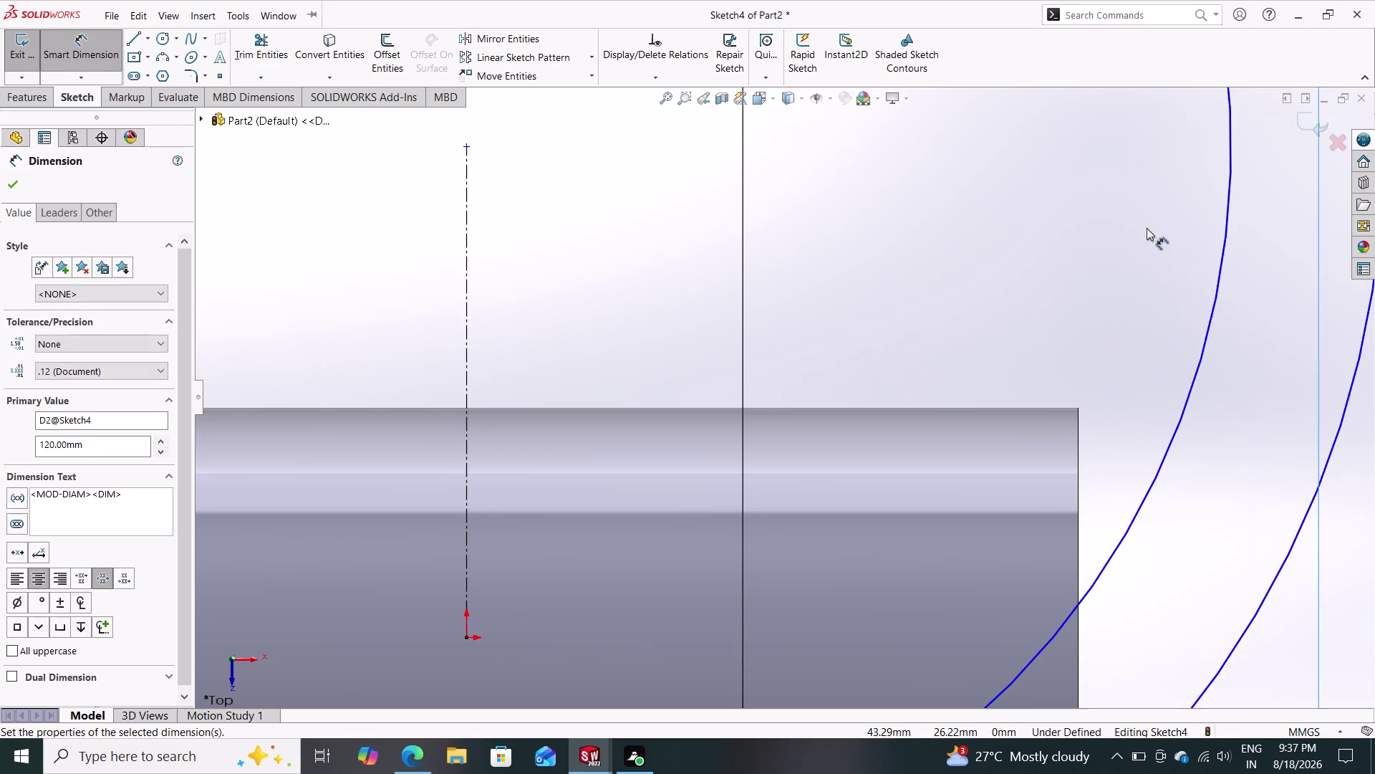
scroll(up, 3)
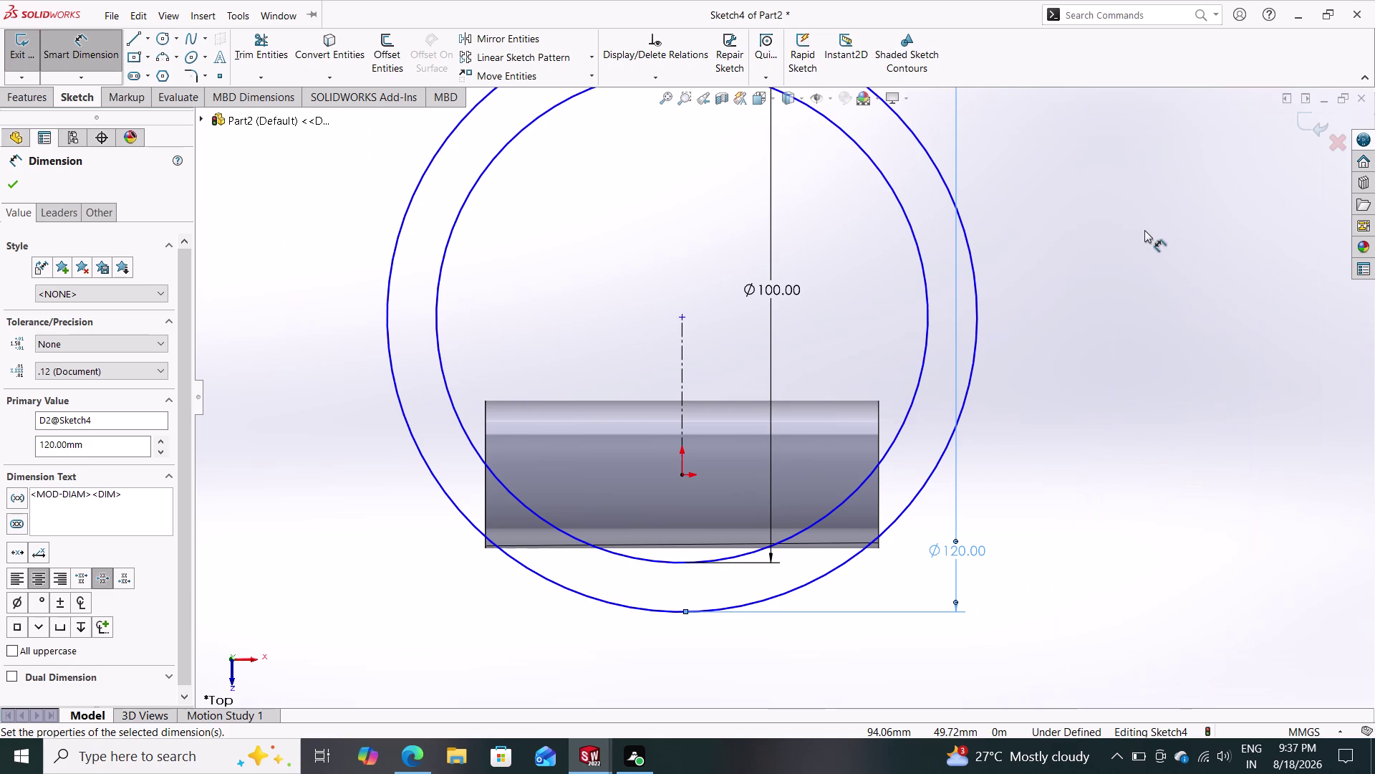
click(681, 317)
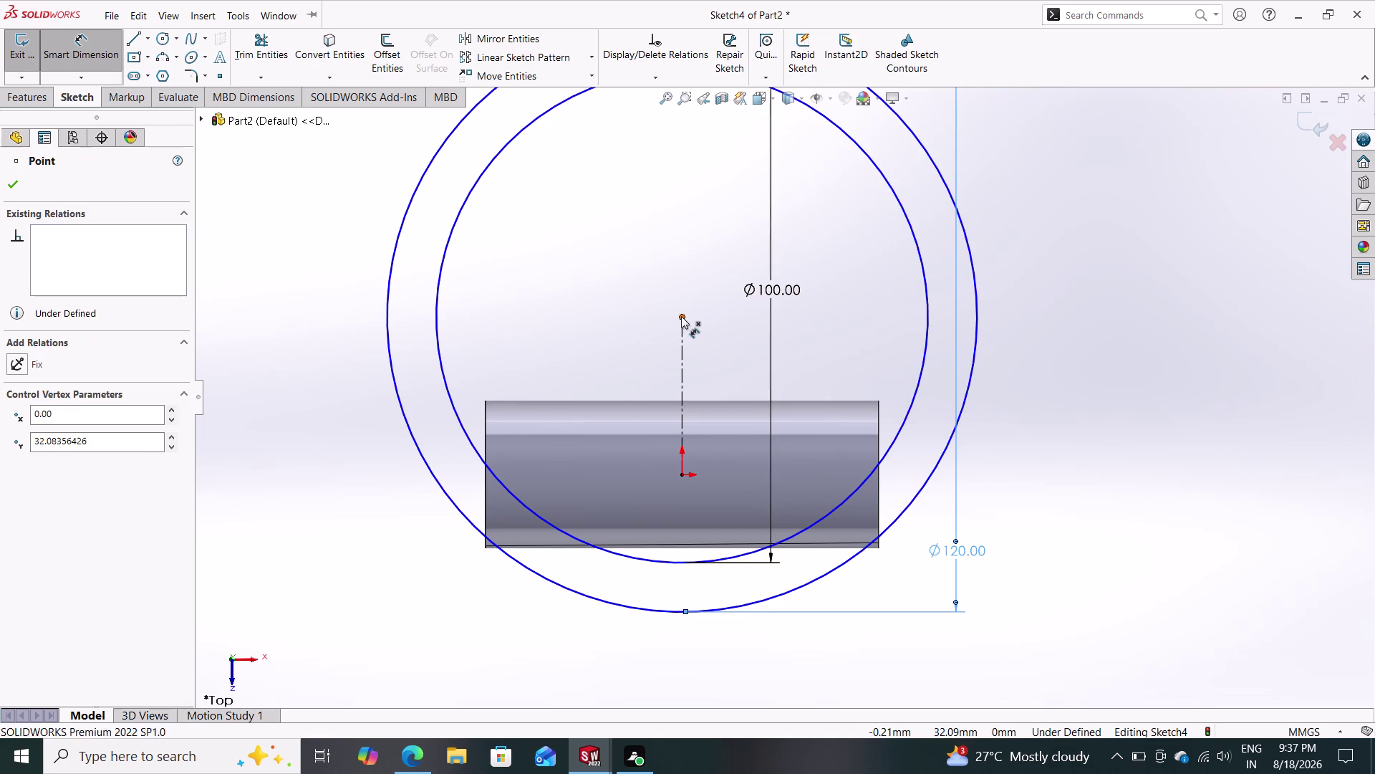
Dimension the circles' centre 120 mm above the origin.
click(682, 473)
click(296, 326)
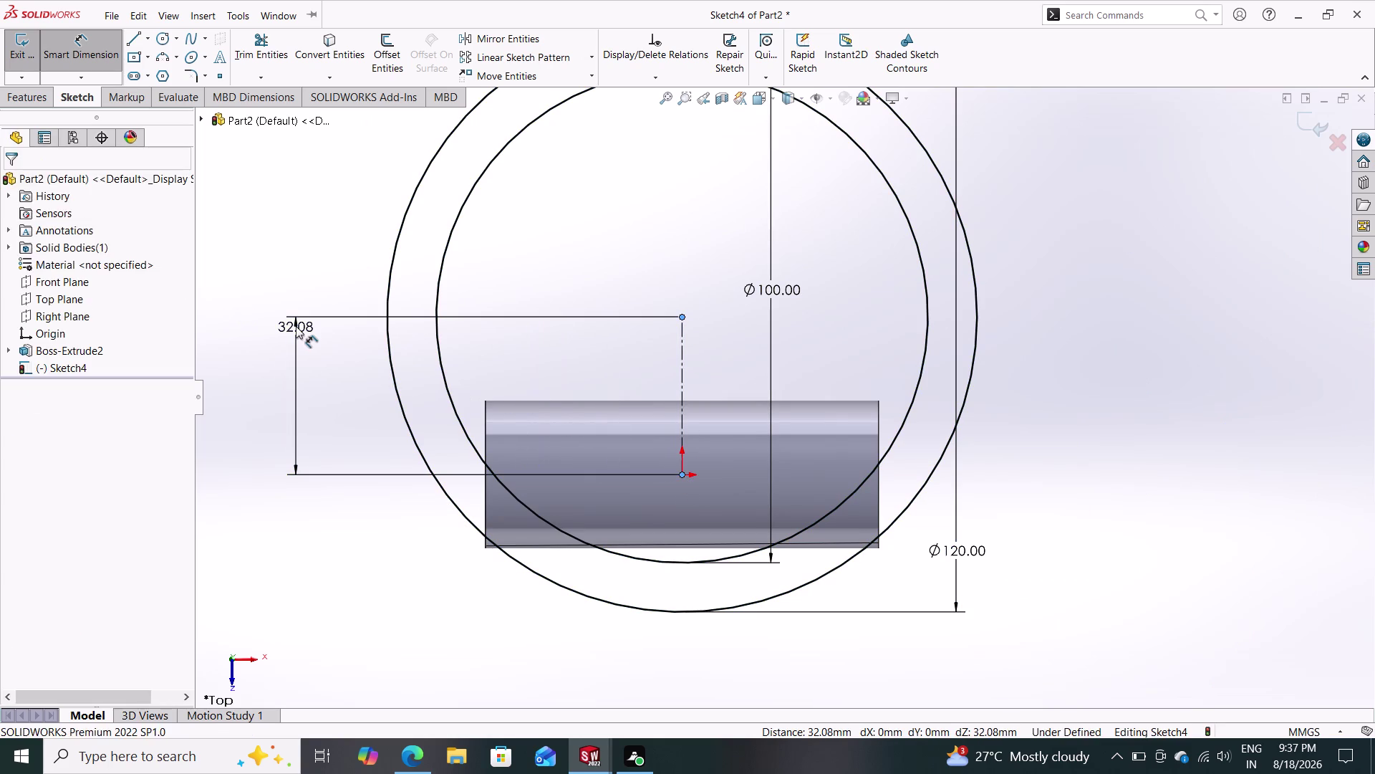
text(120)
key(Return)
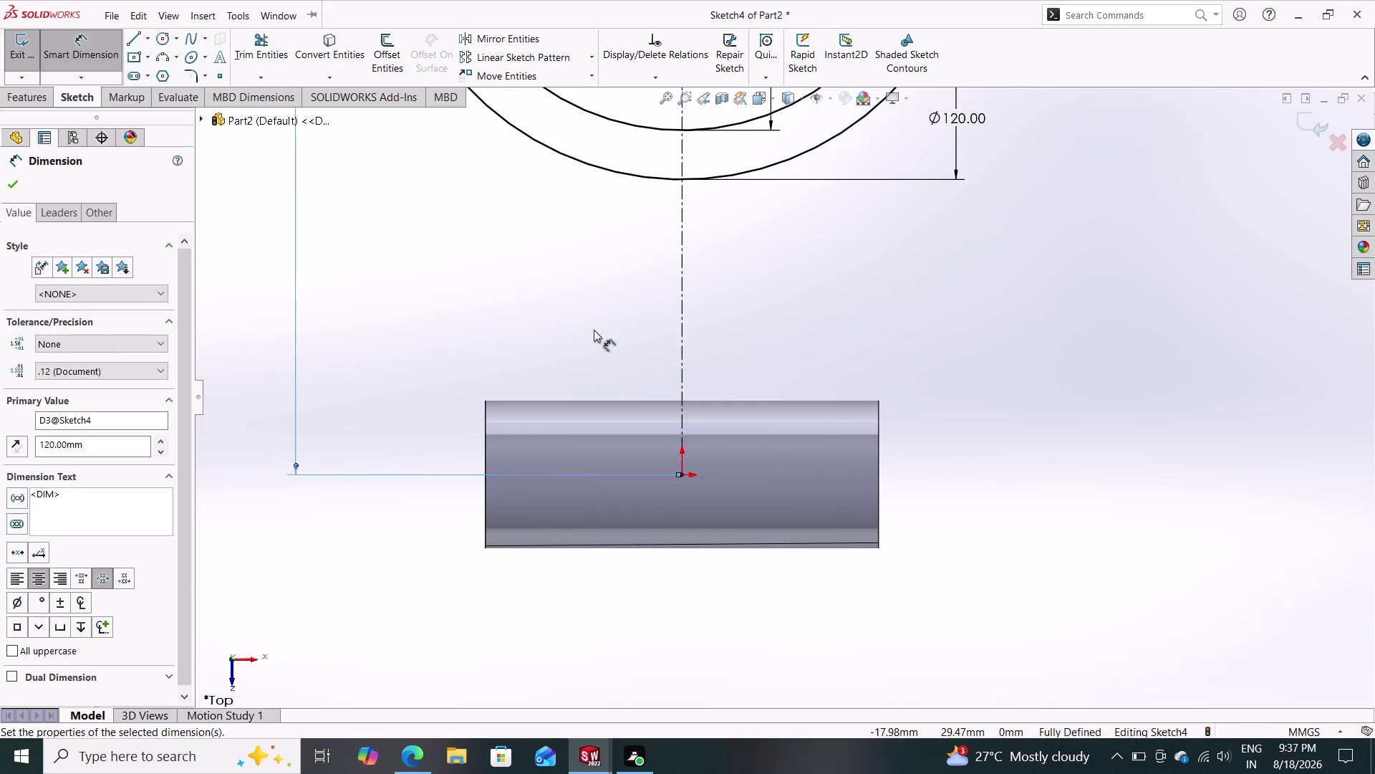
scroll(up, 3)
scroll(up, 3)
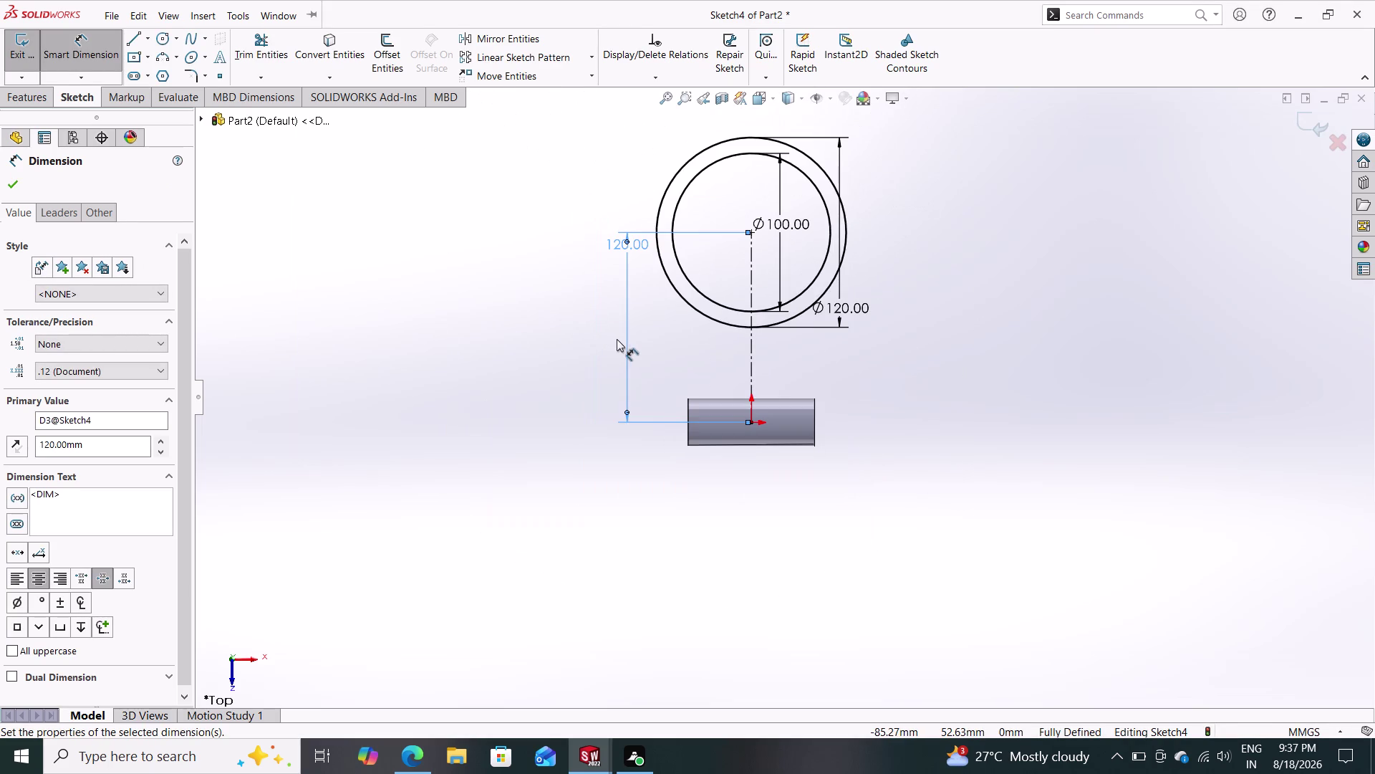
key(Escape)
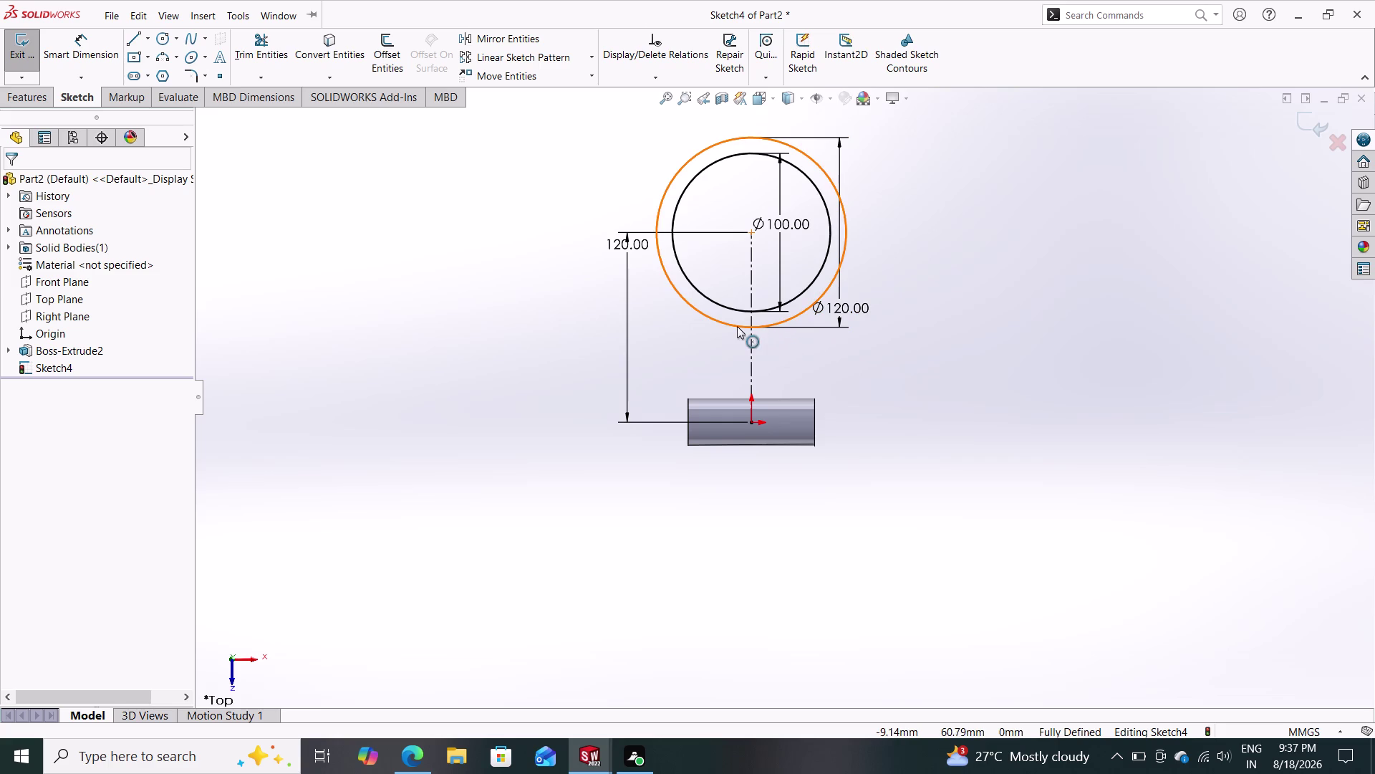
click(717, 399)
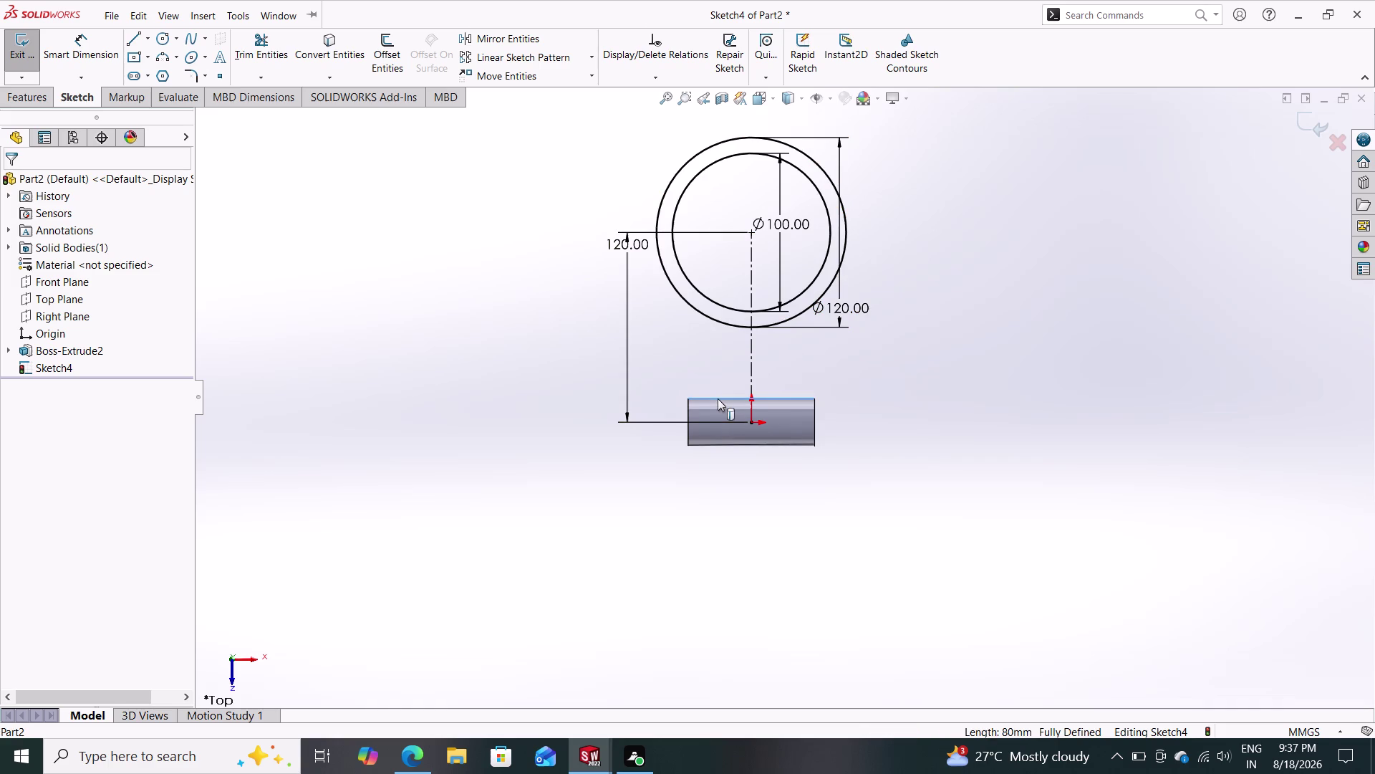
key(Escape)
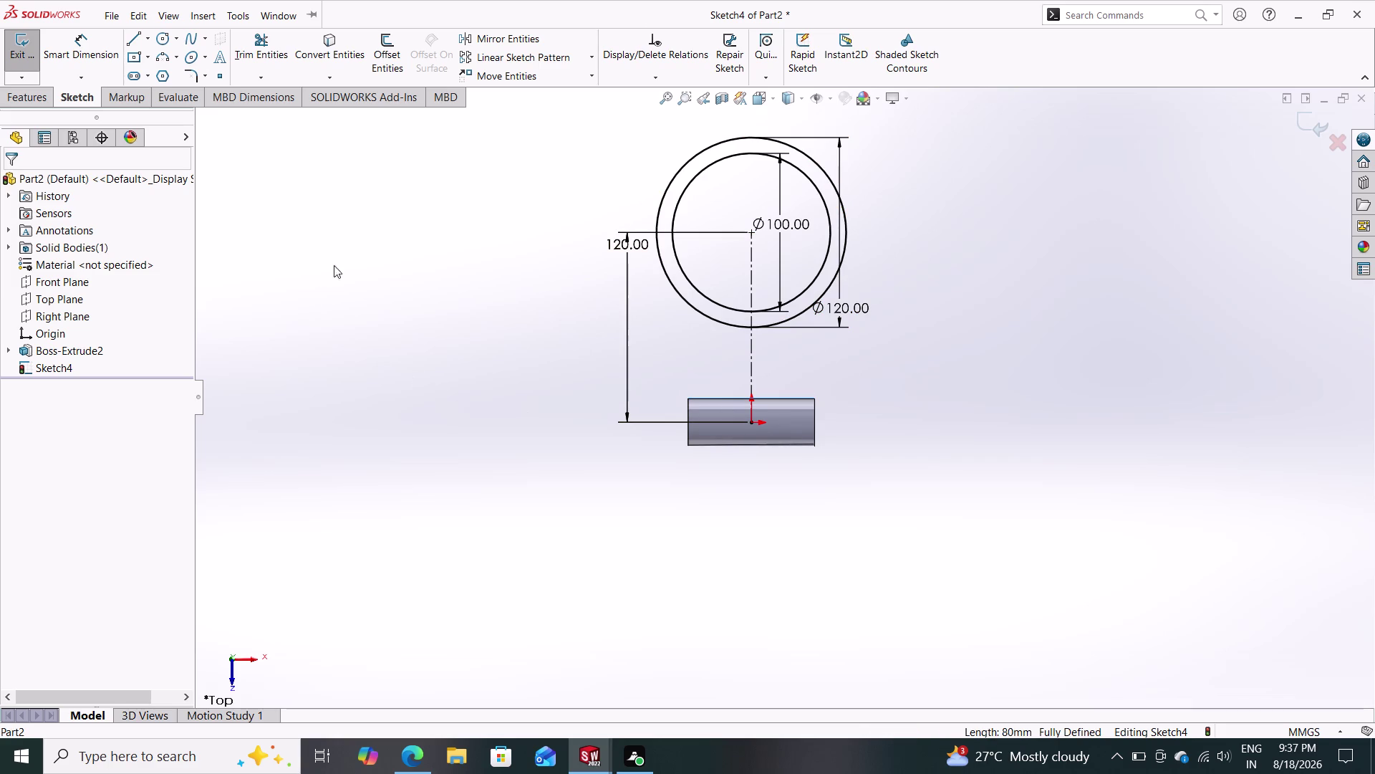
click(28, 94)
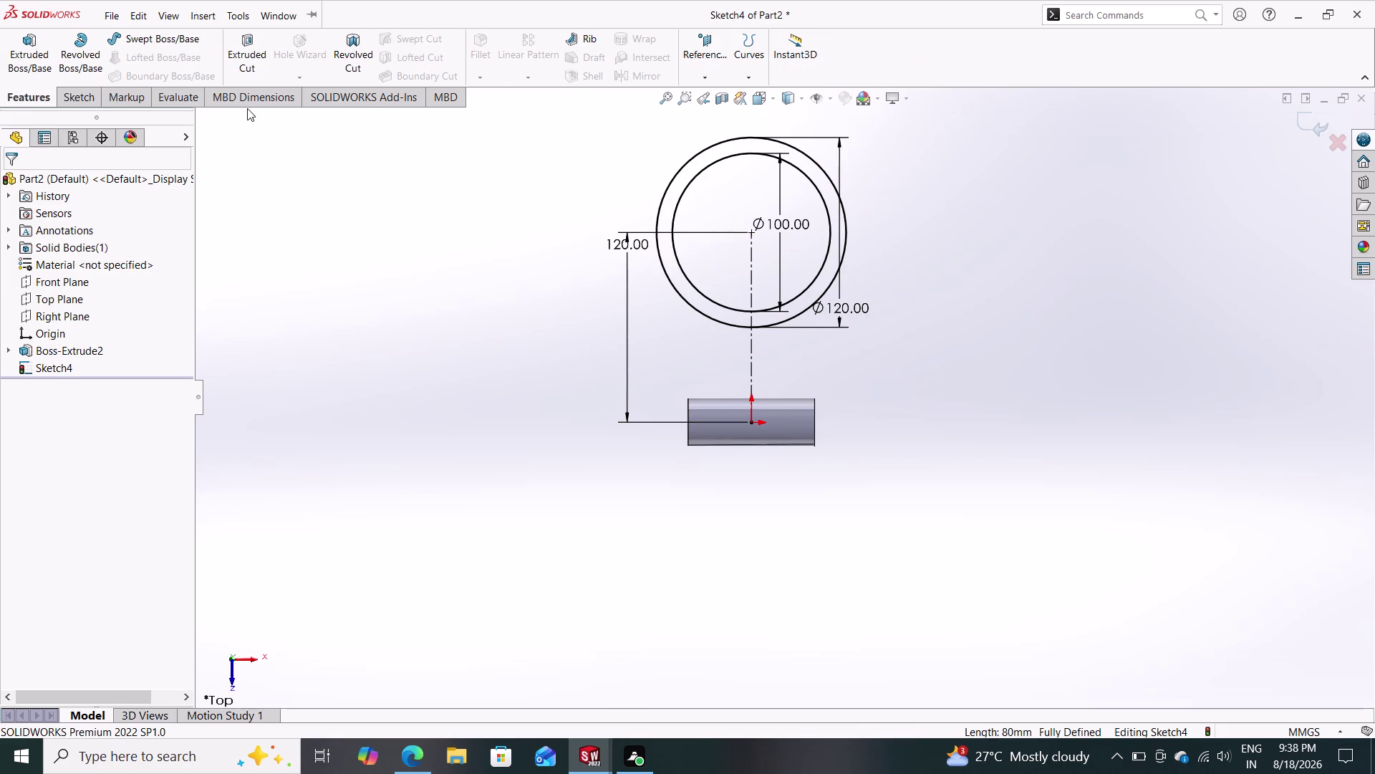
Convert the tube's top silhouette edge into a sketch line.
click(91, 98)
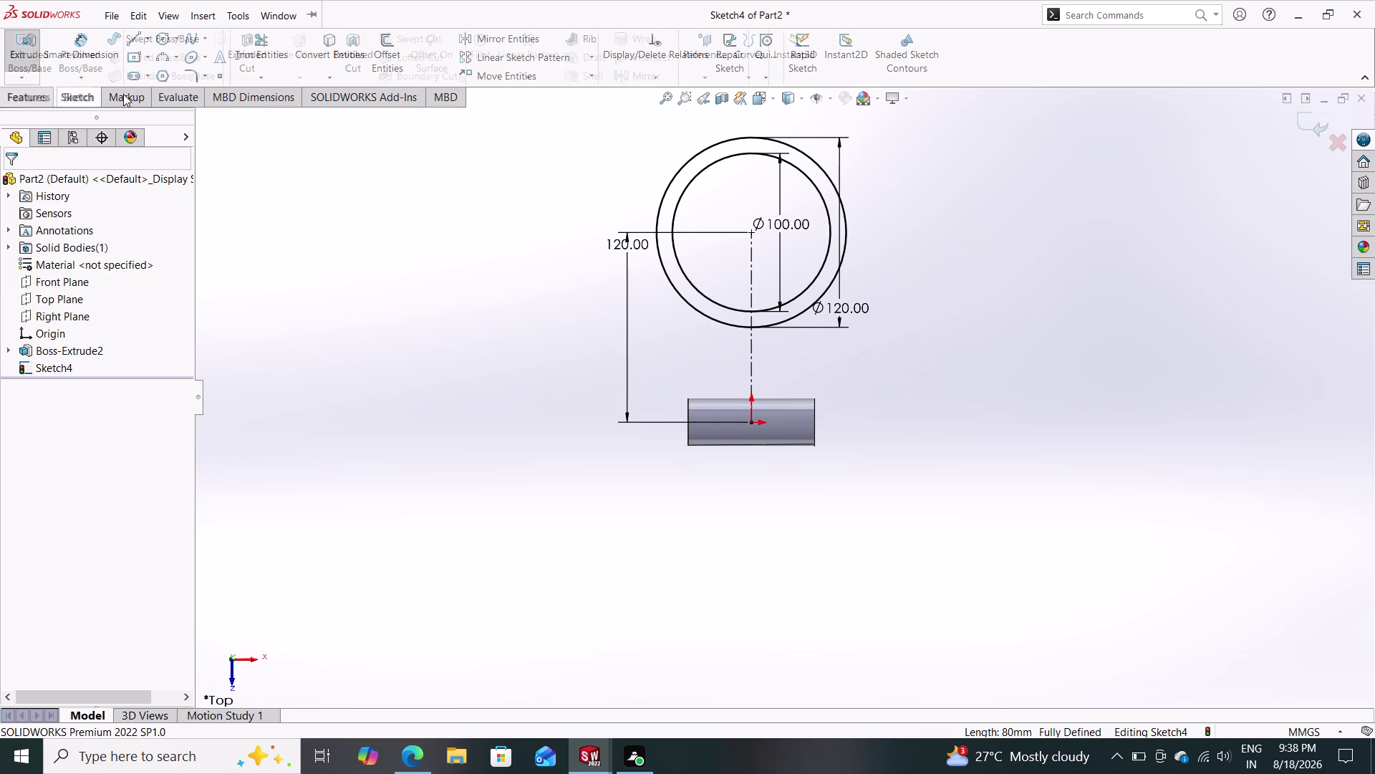
click(344, 53)
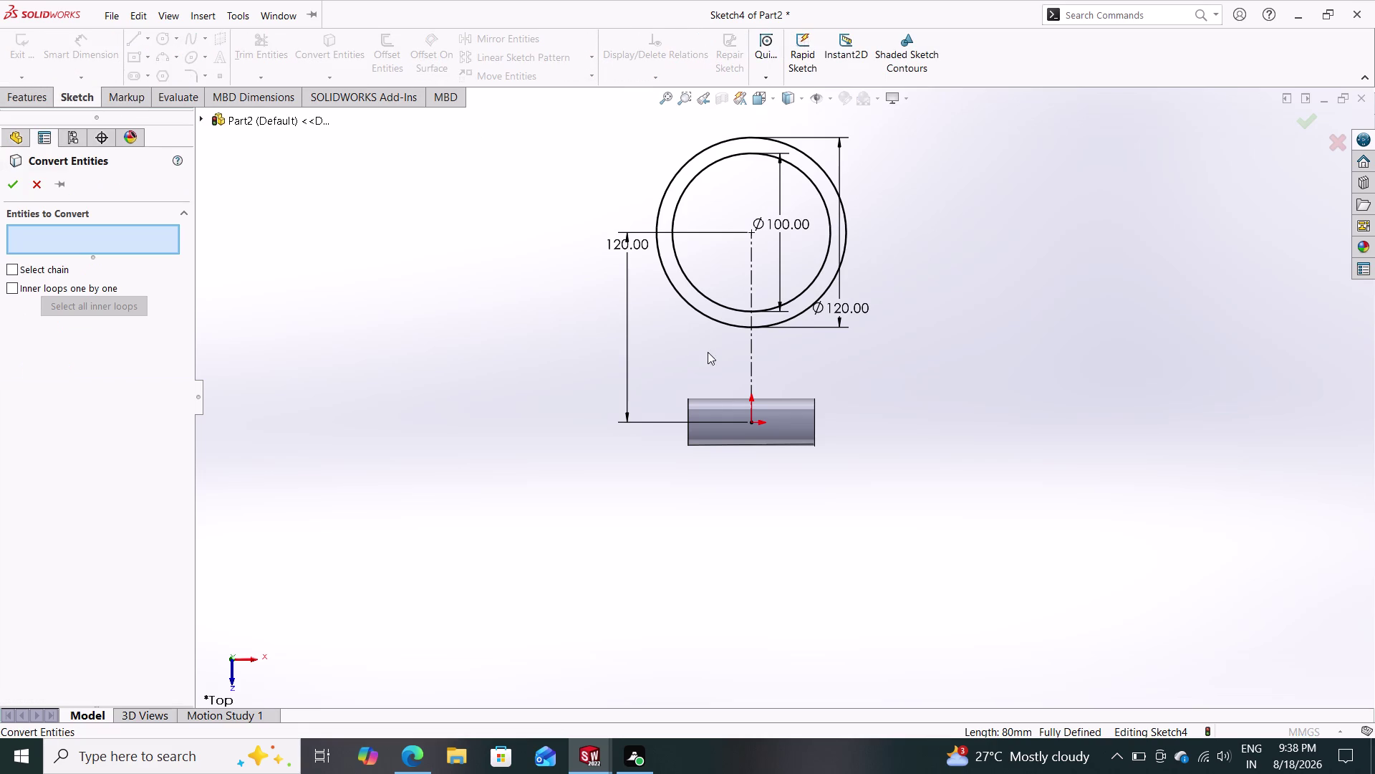
click(724, 399)
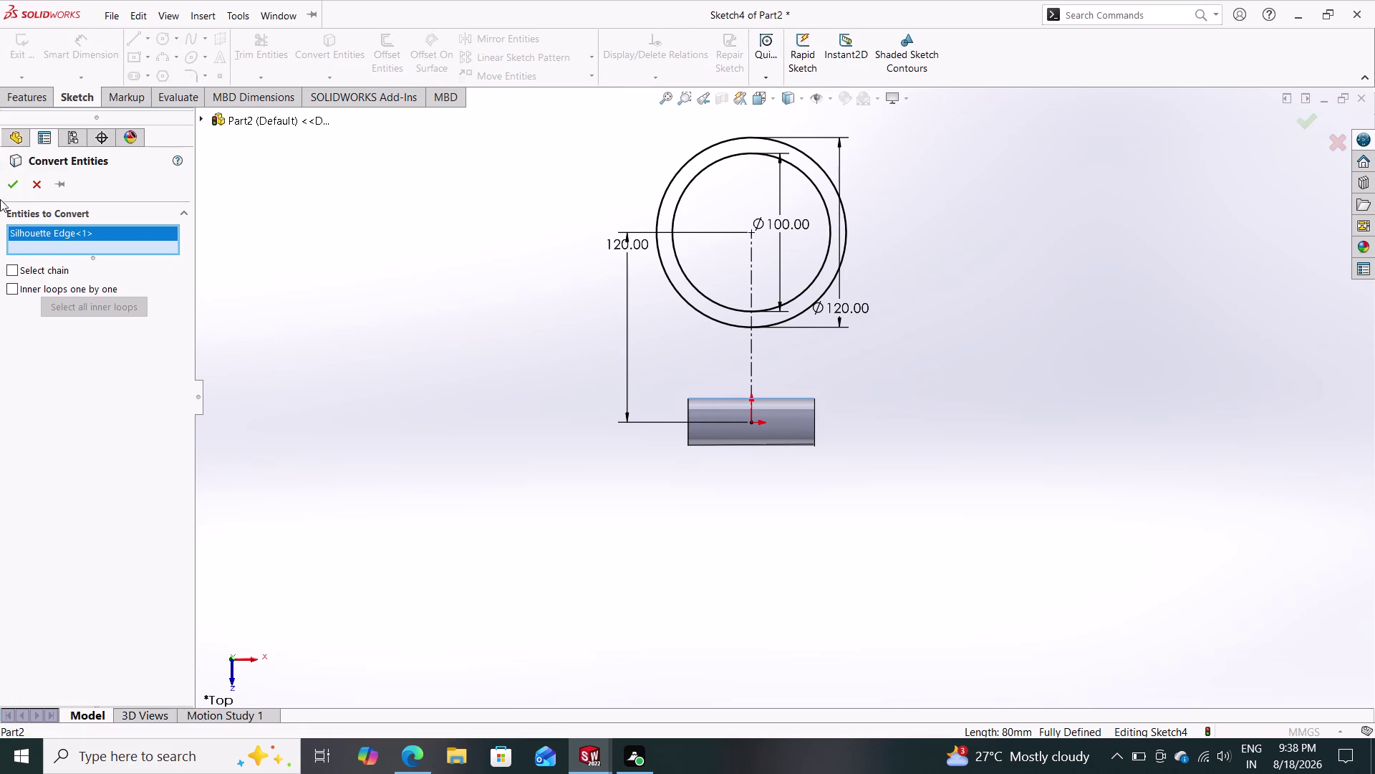
click(14, 182)
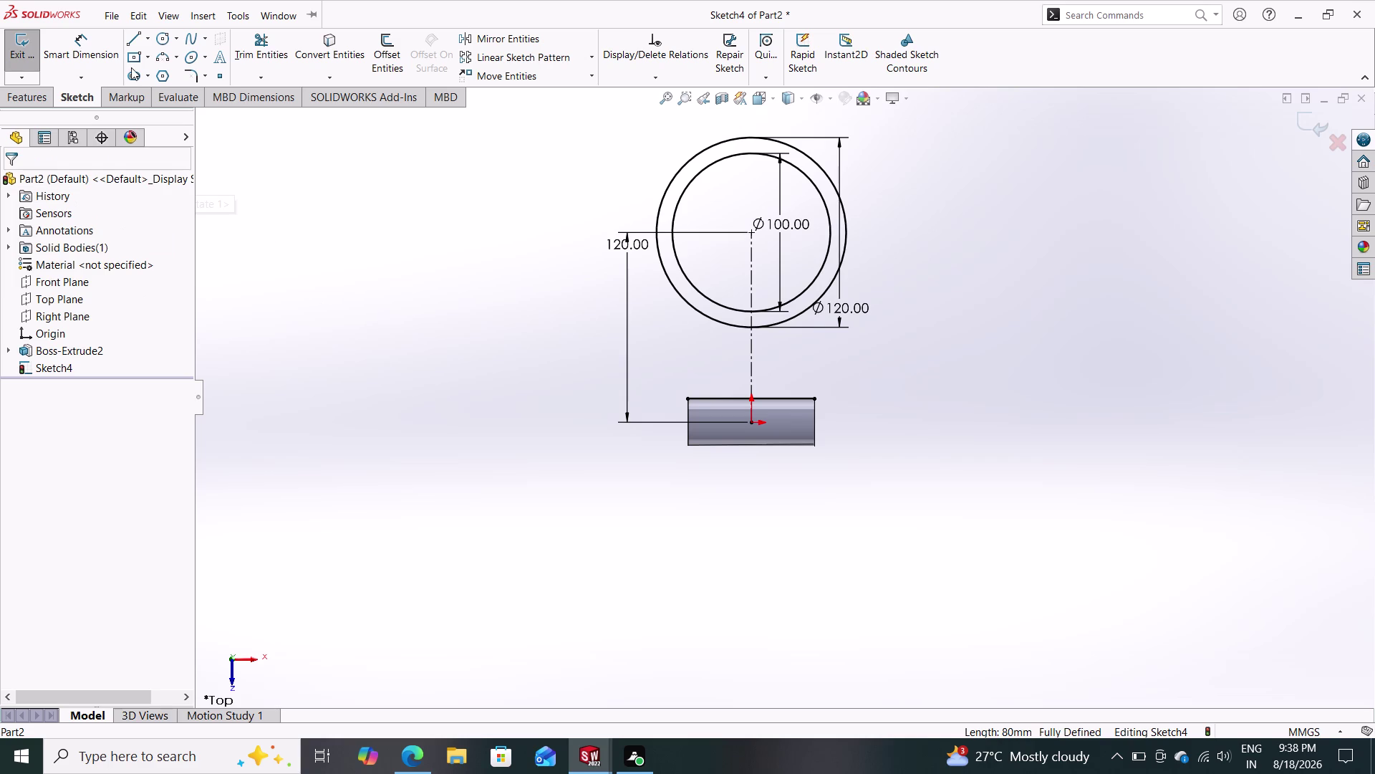
click(135, 37)
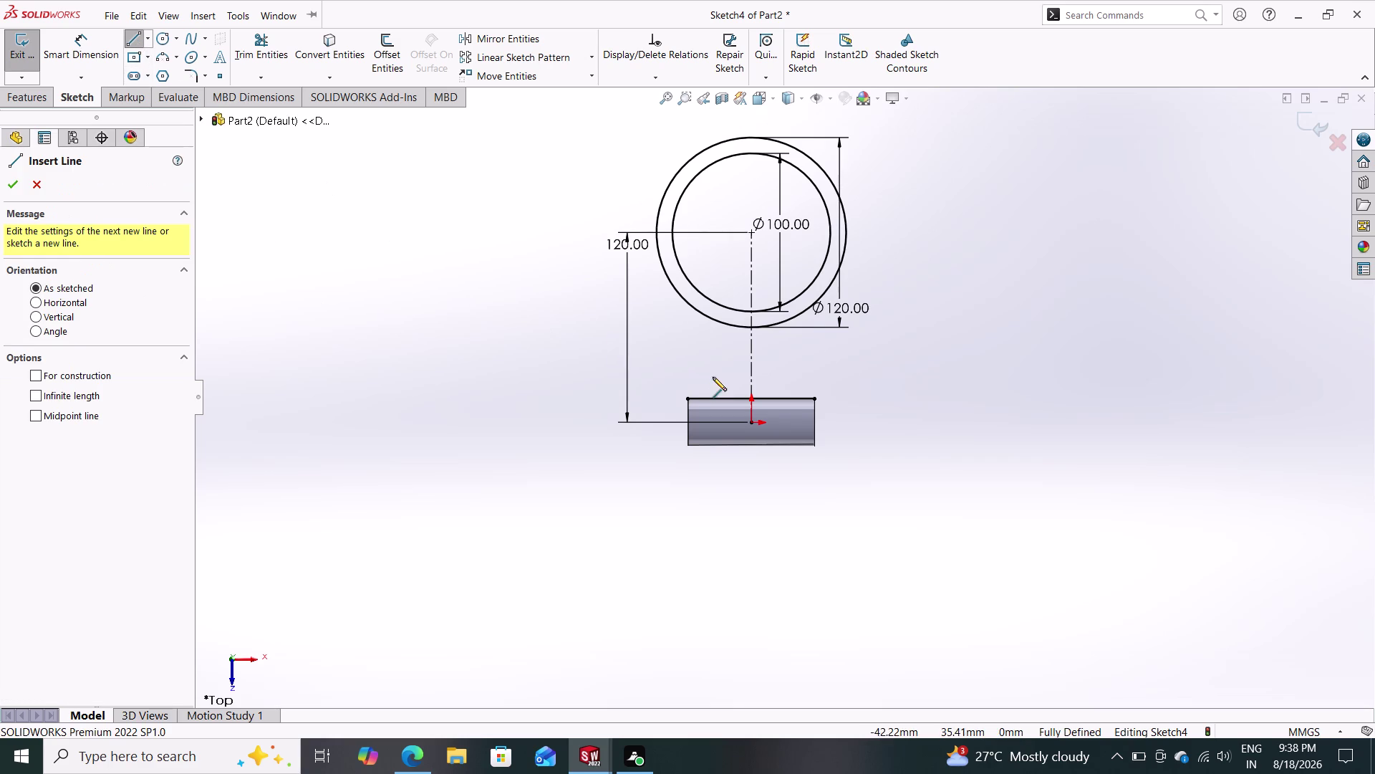
Draw a slanted line from the tube's top edge to the outer circle's left side.
click(720, 398)
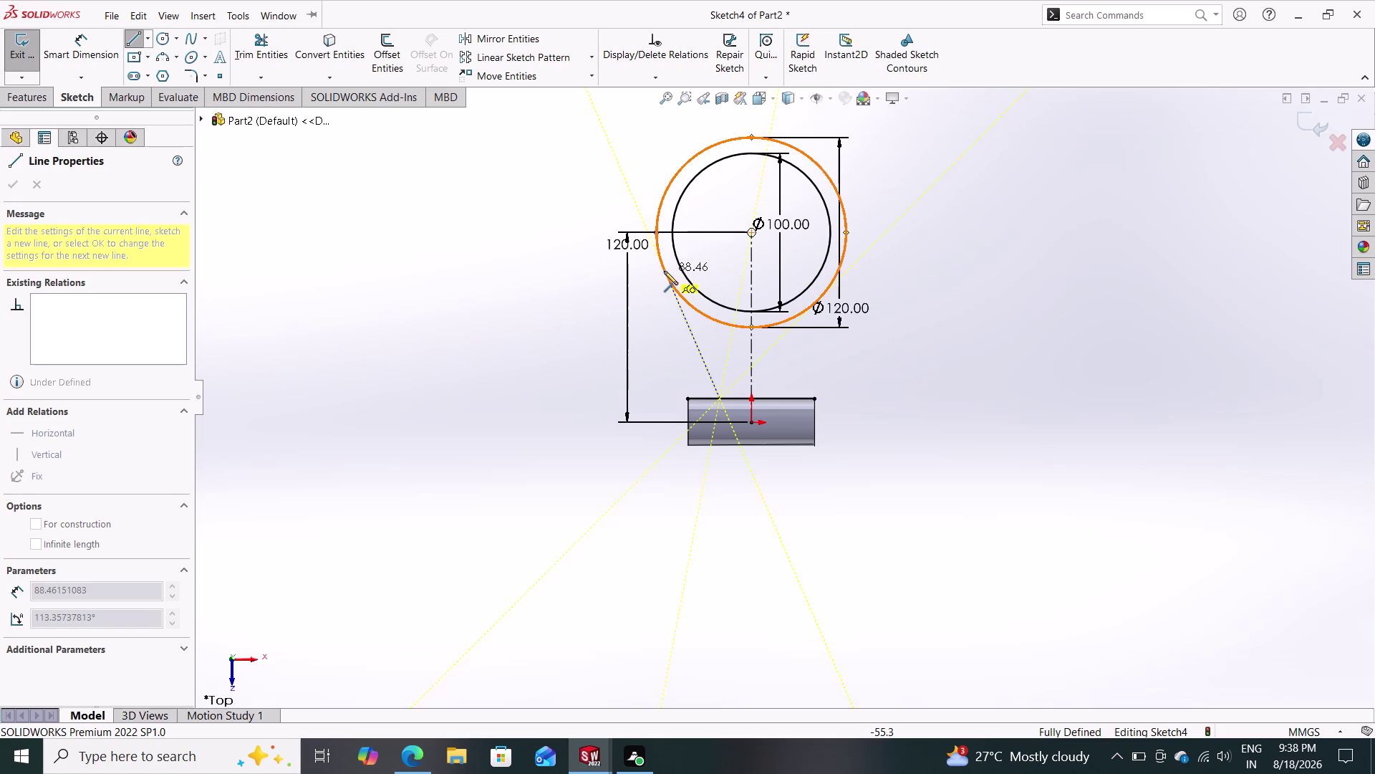
click(664, 271)
key(Escape)
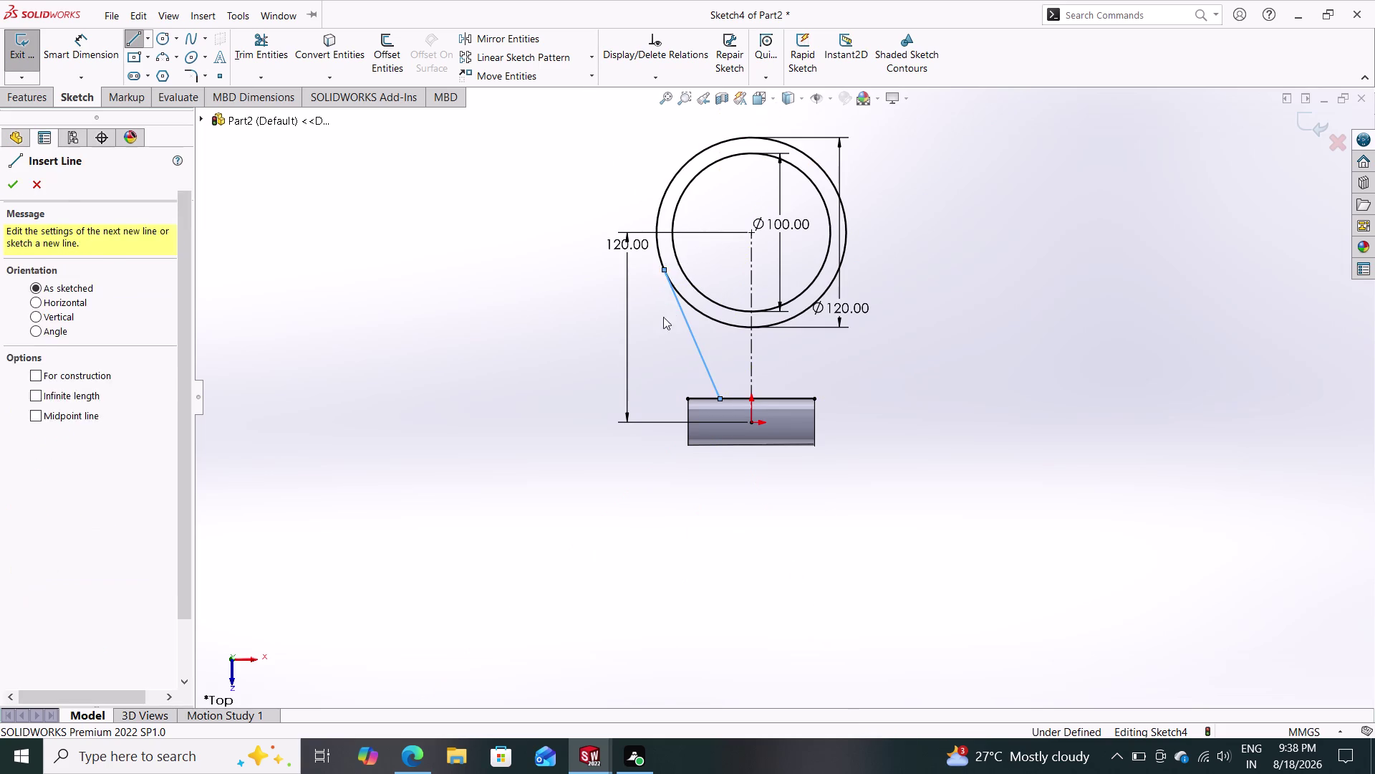
click(721, 397)
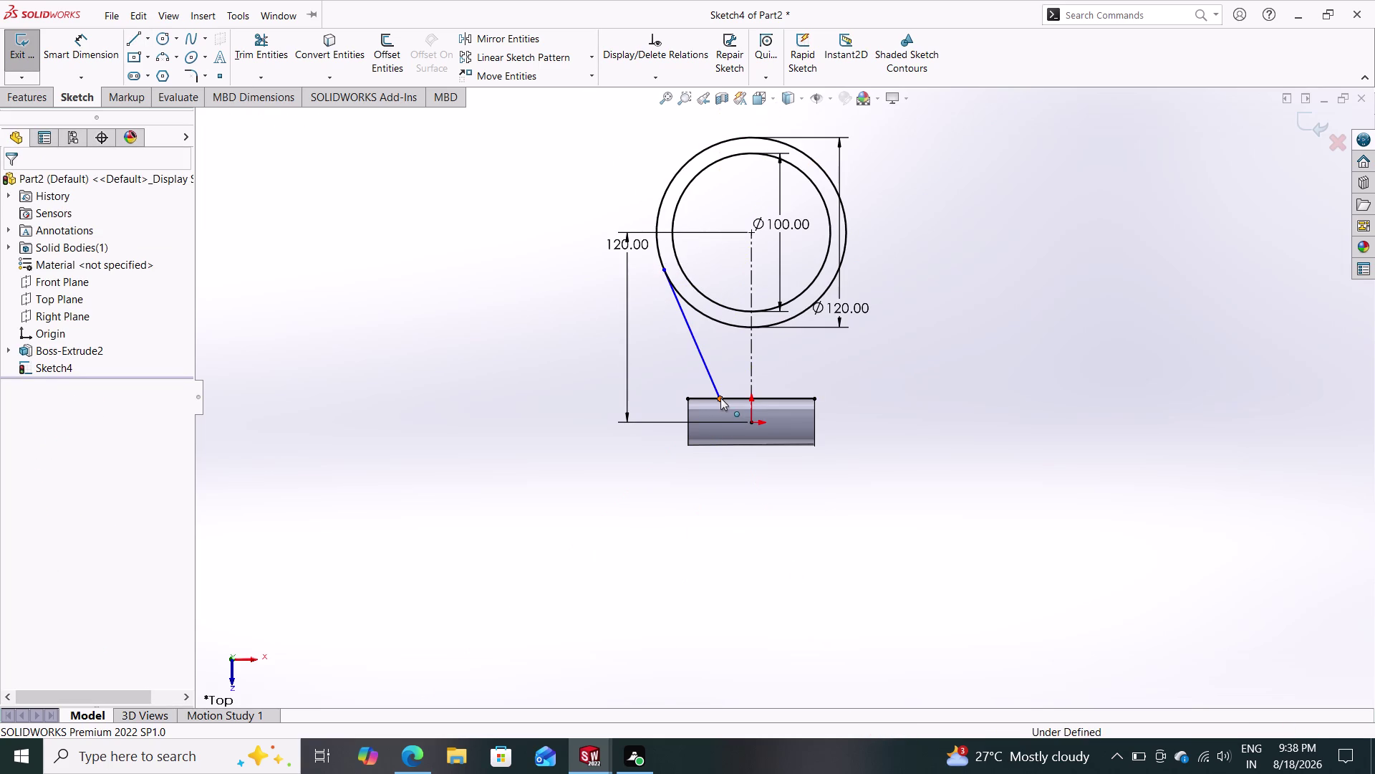
key(Escape)
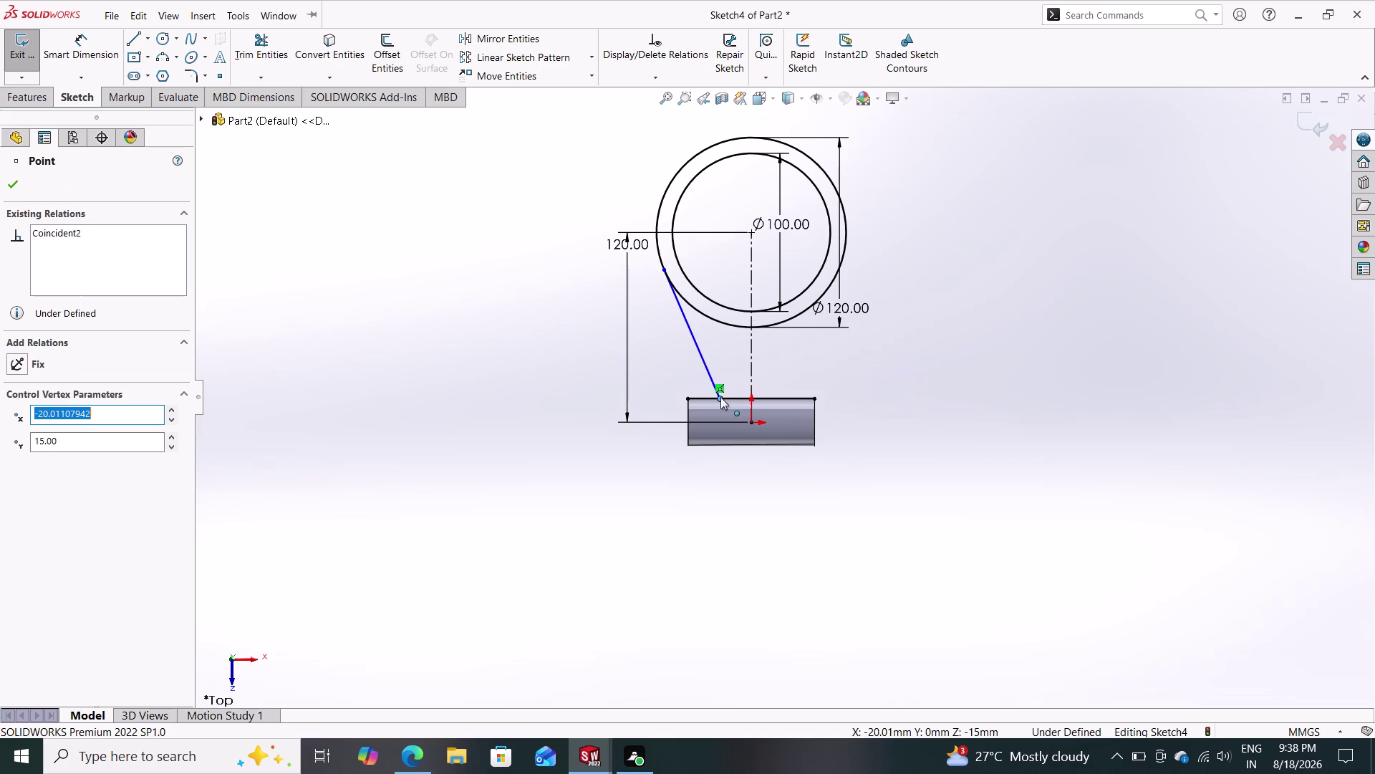
Make the left slanted line tangent to the outer 120 mm circle.
click(680, 306)
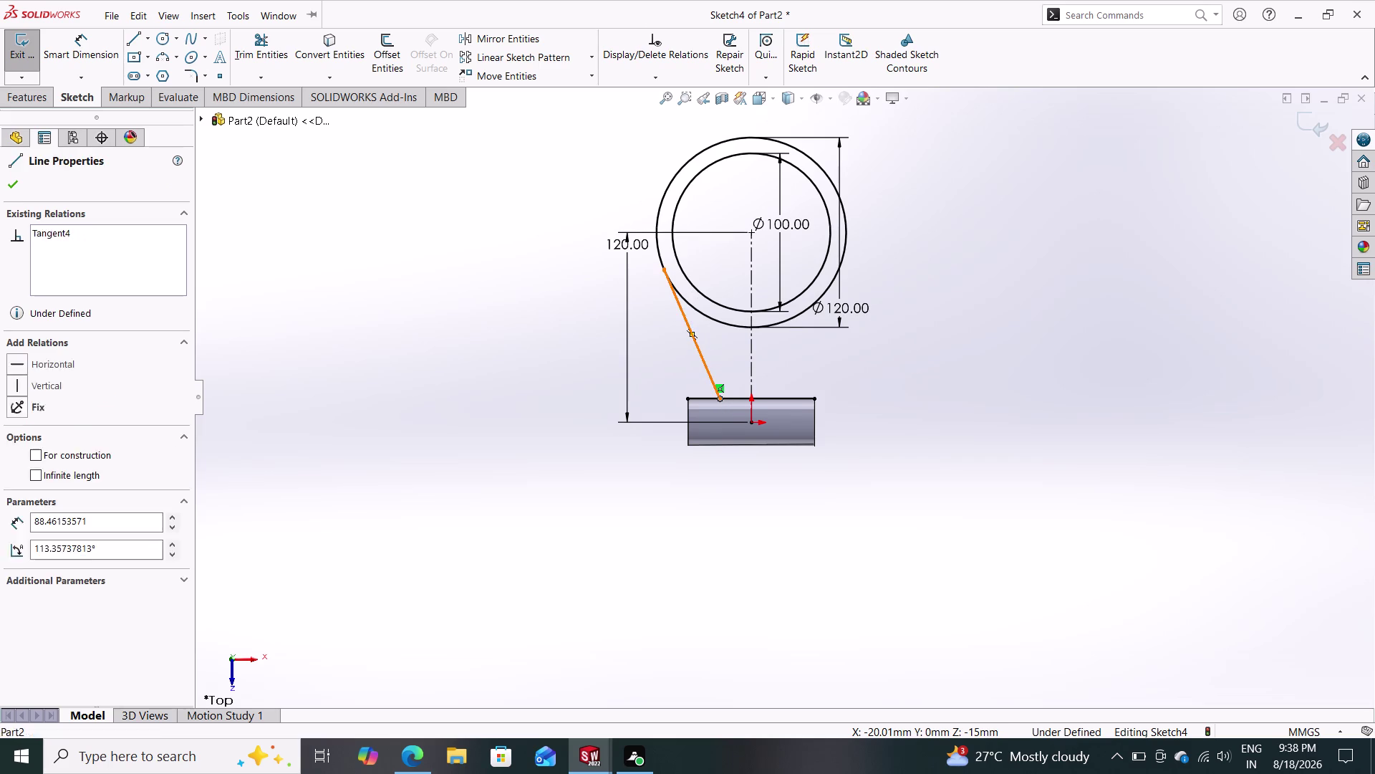
click(689, 303)
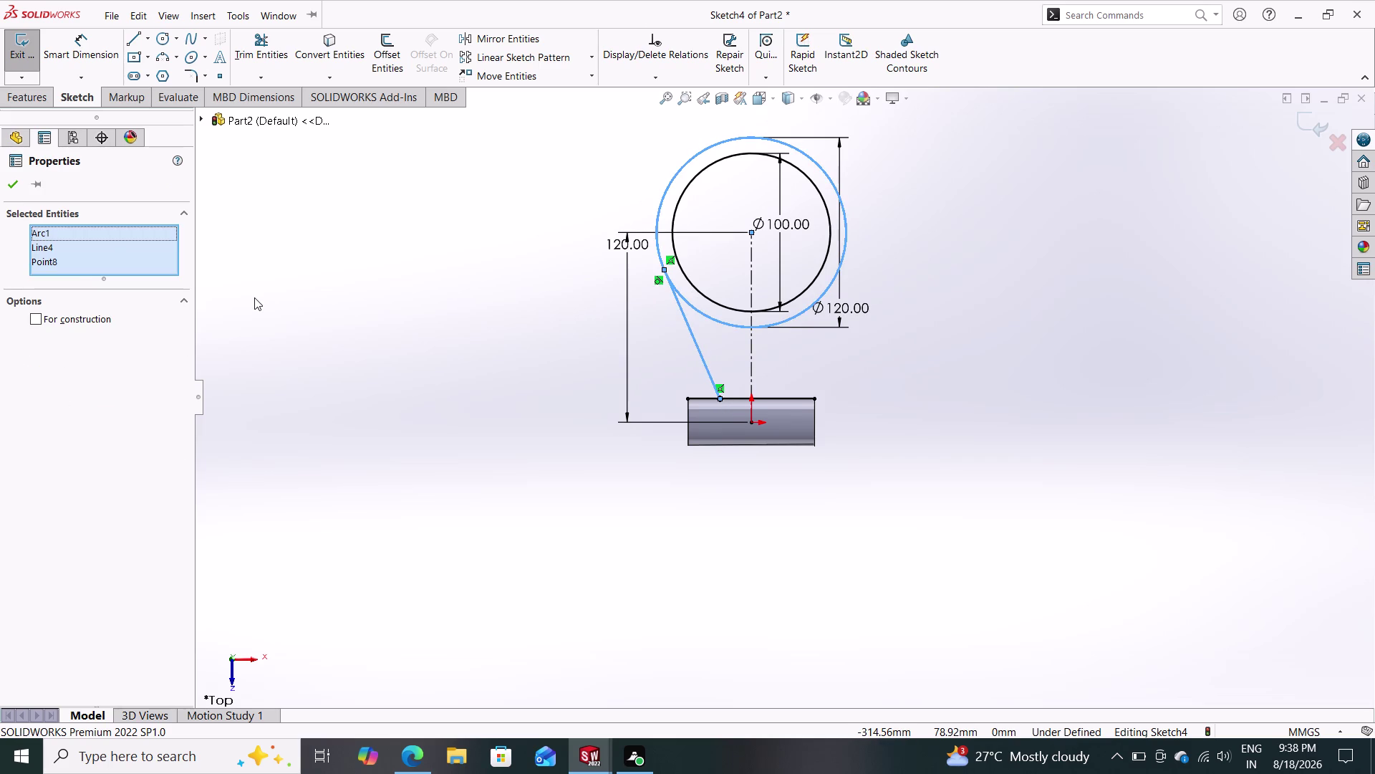
key(Escape)
key(Escape)
key(Escape)
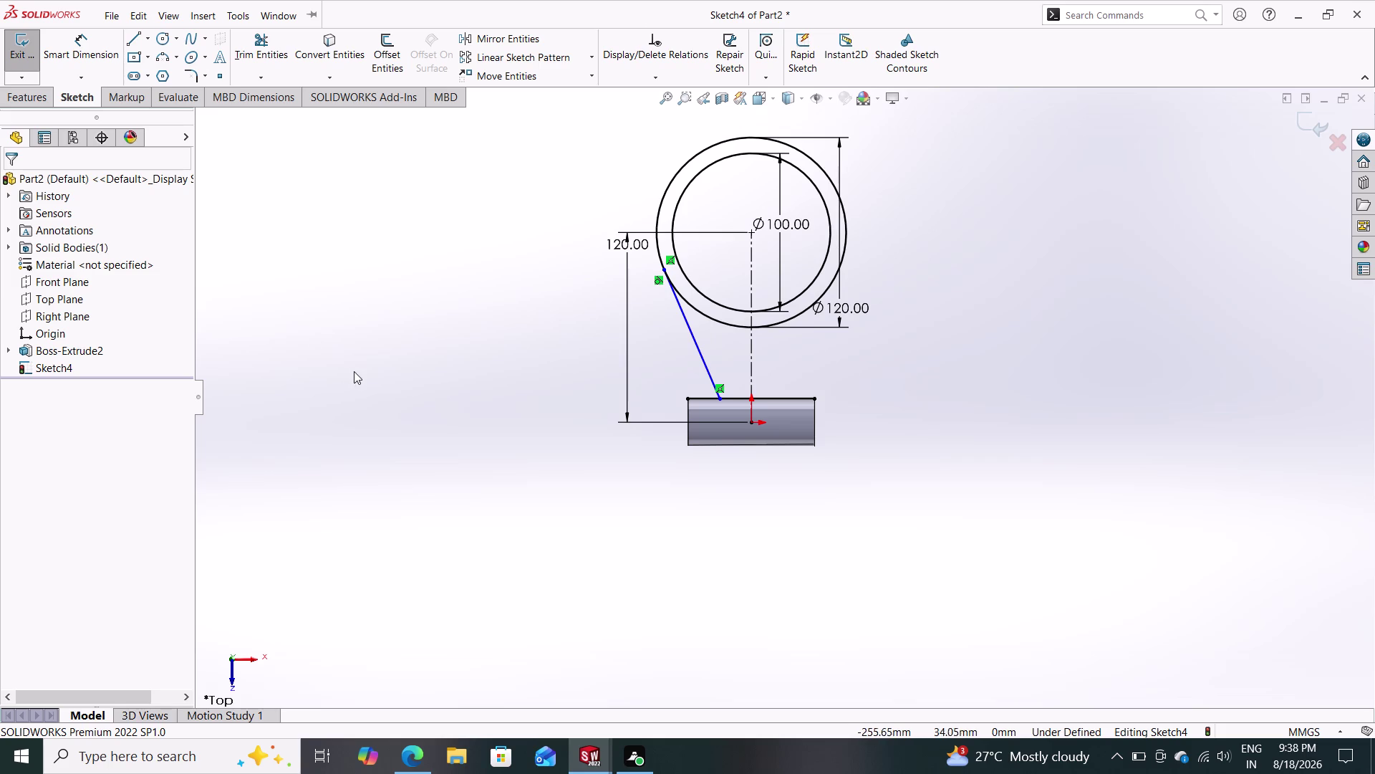
click(699, 313)
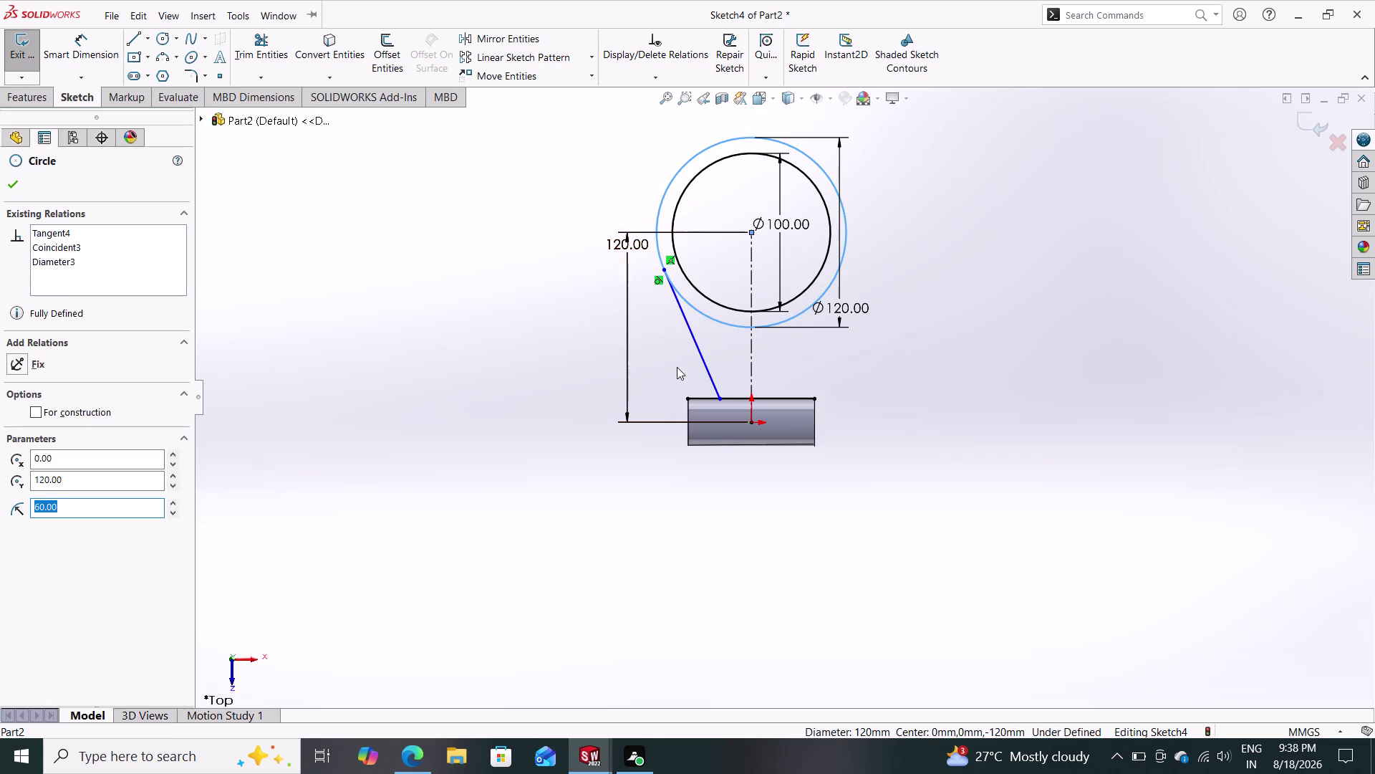
click(701, 347)
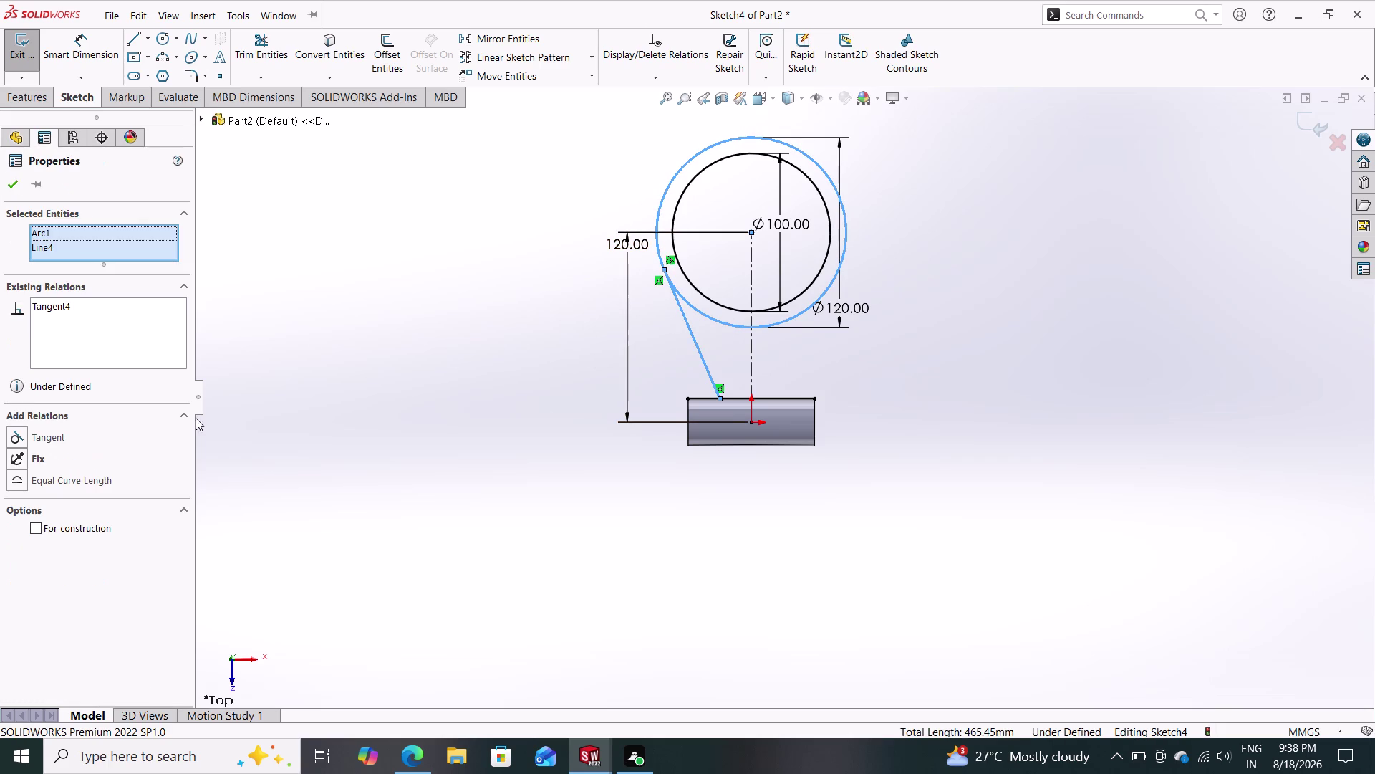
click(36, 439)
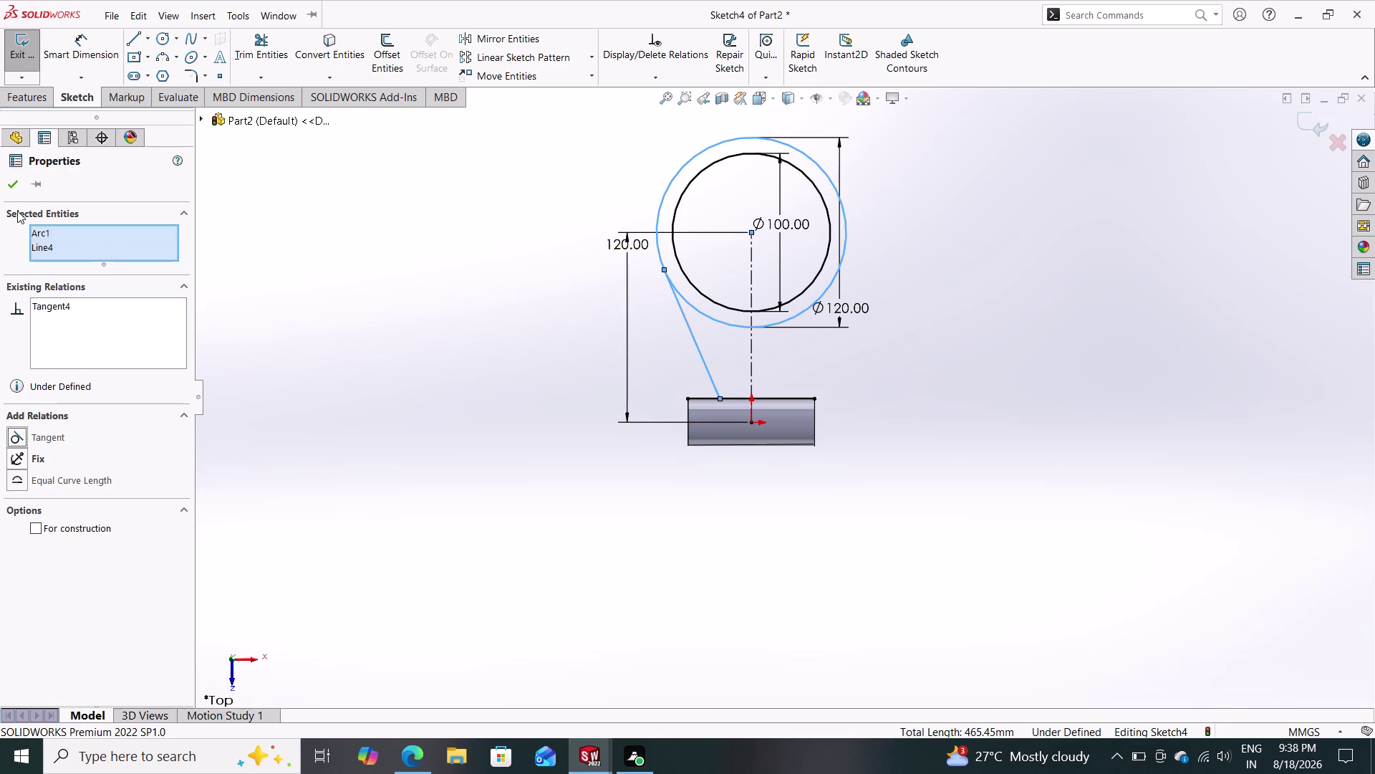
click(8, 185)
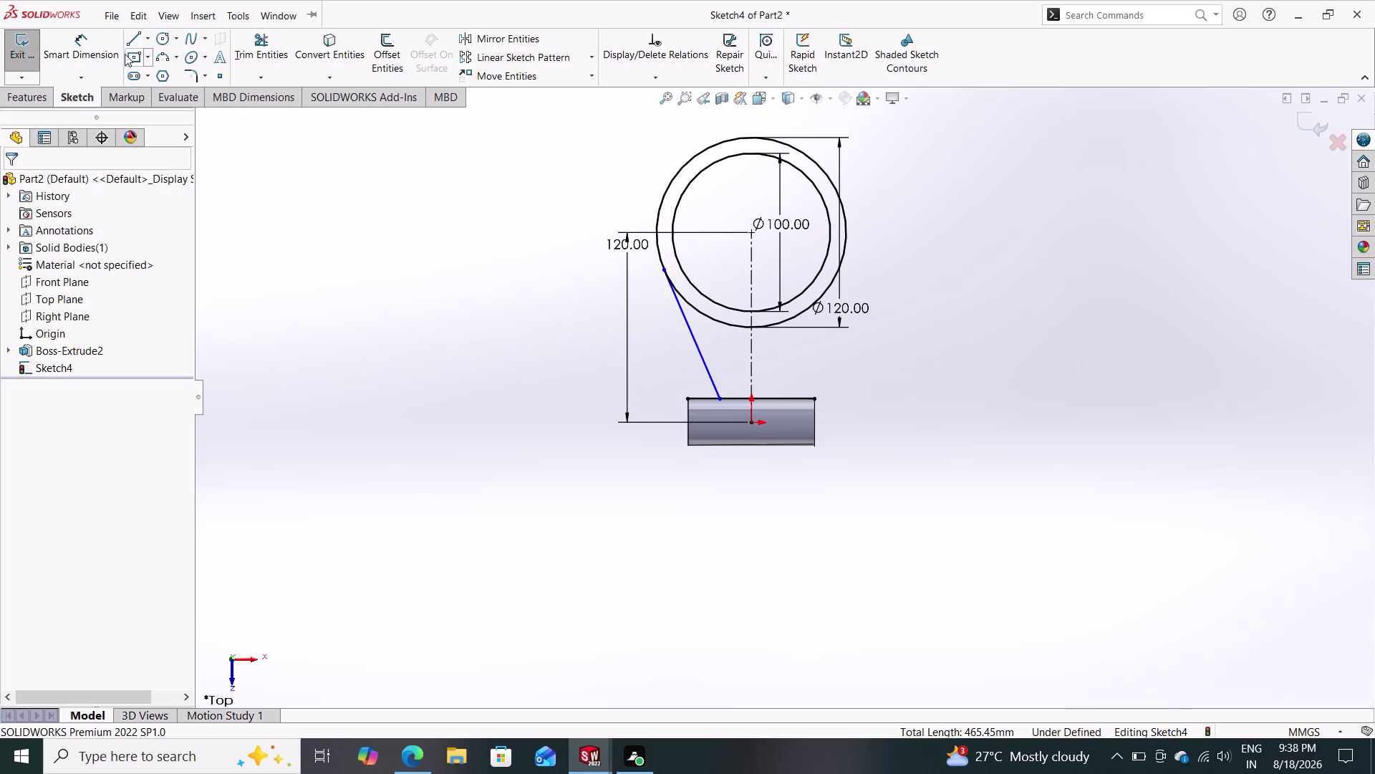
click(135, 38)
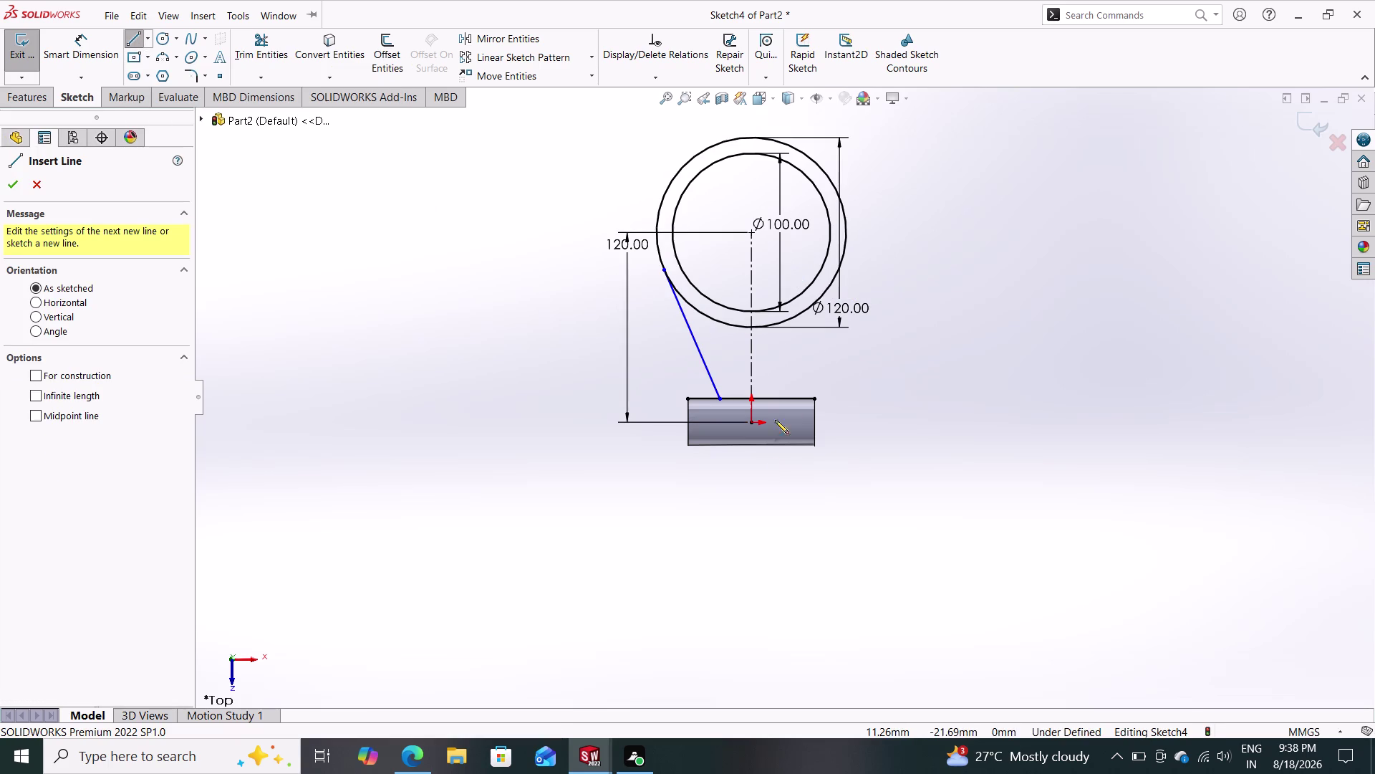
Draw a right-side line from the tube edge to the outer circle, tangent to it.
click(788, 399)
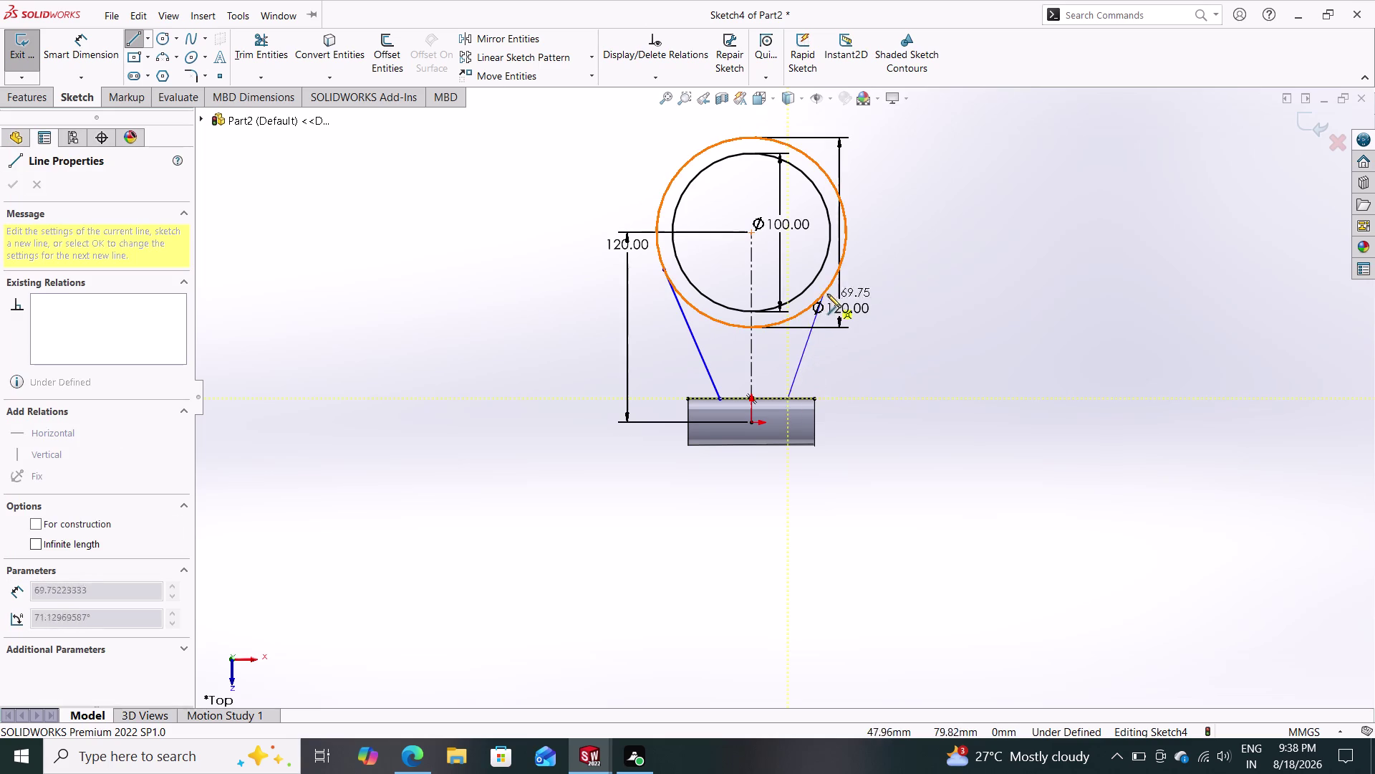
click(843, 255)
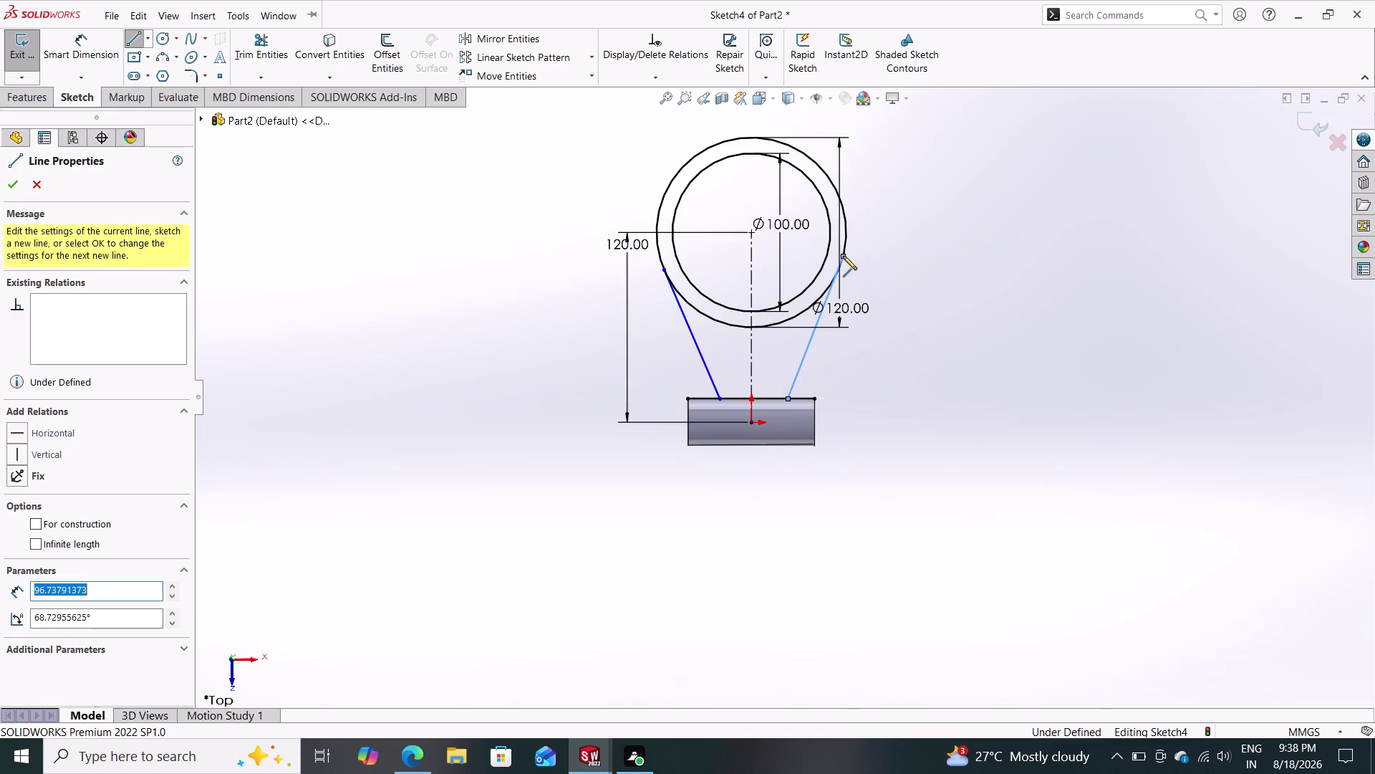
key(Escape)
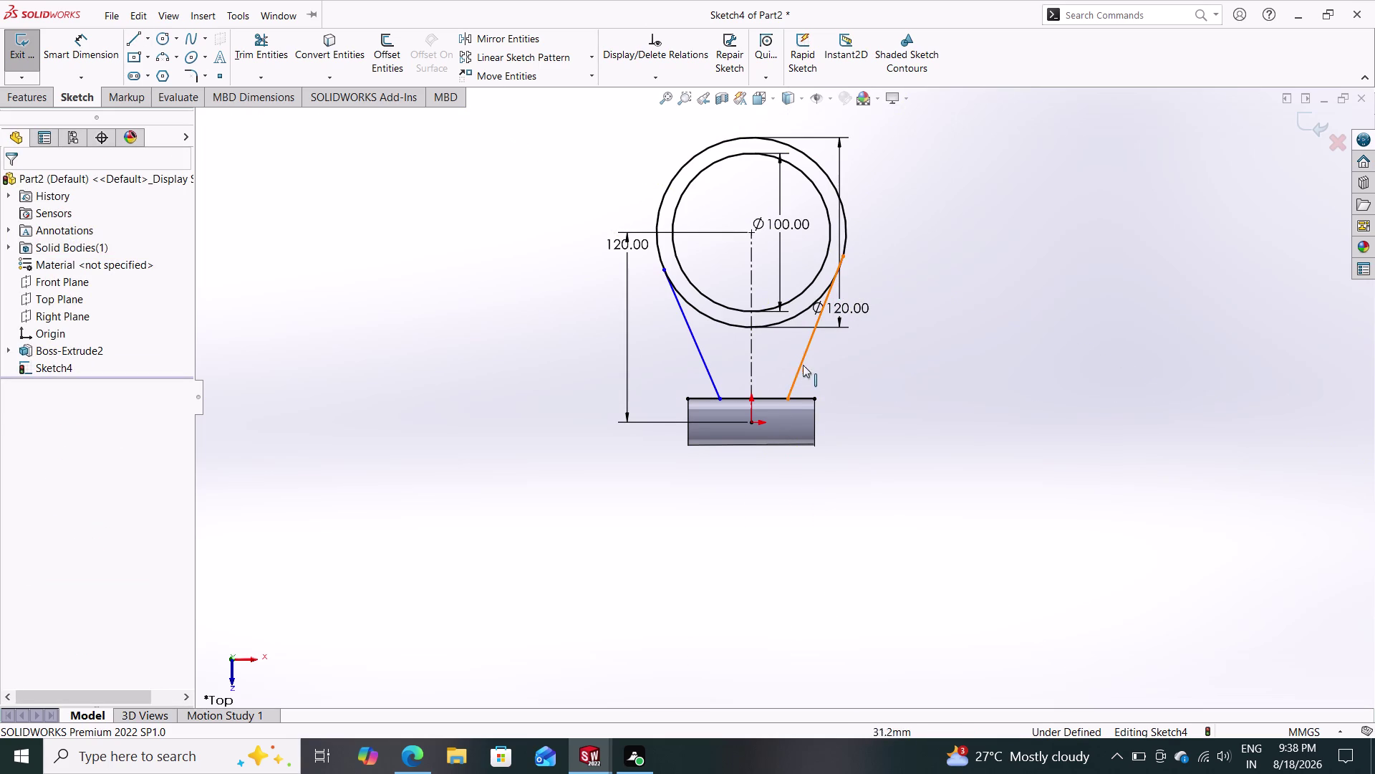
click(847, 229)
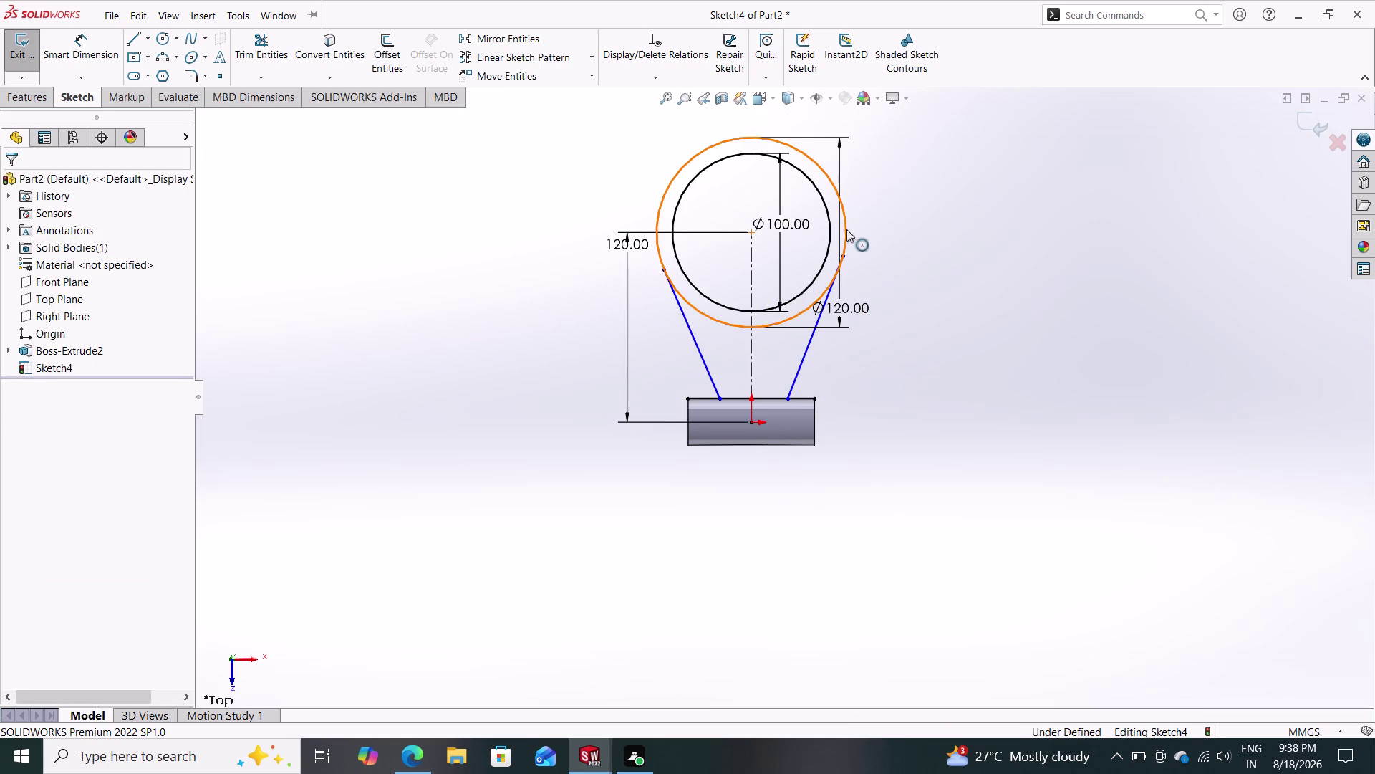
click(813, 333)
click(36, 435)
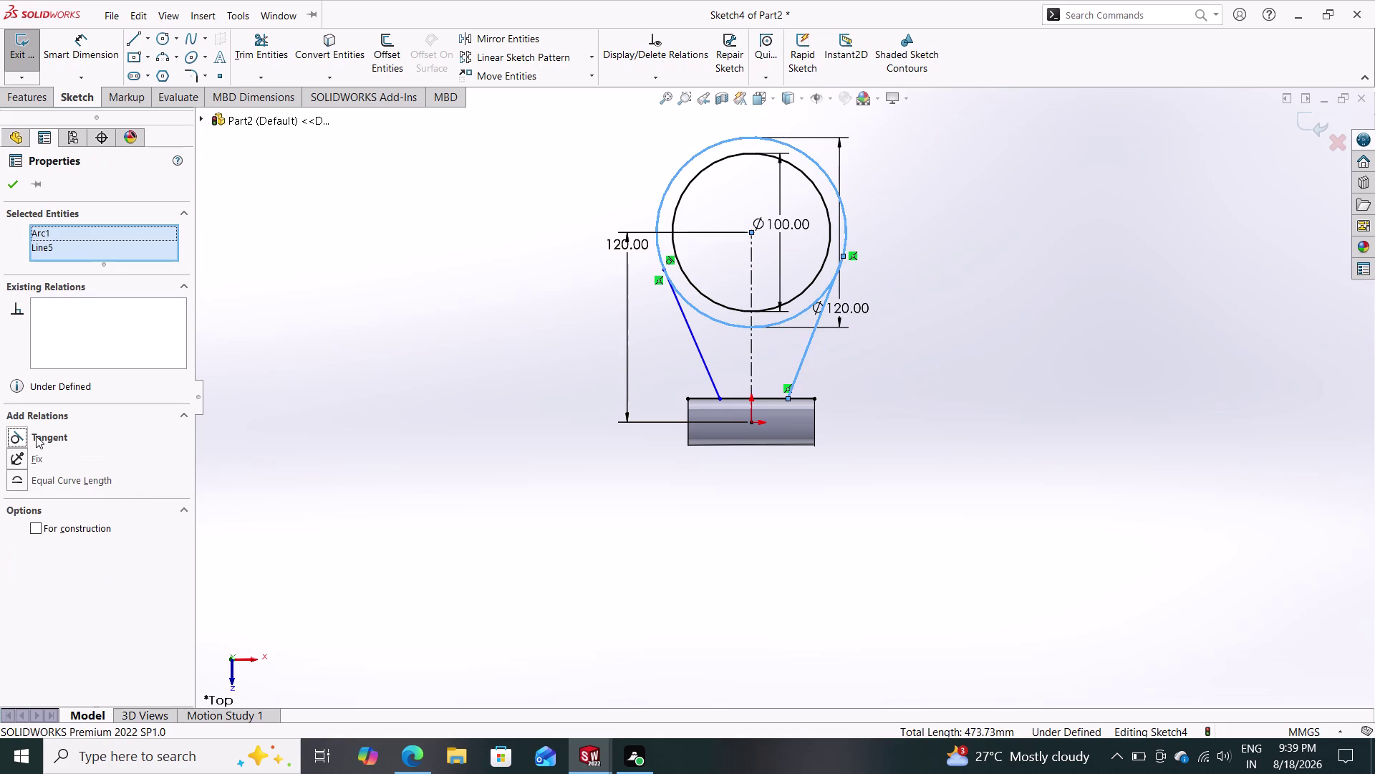
click(16, 180)
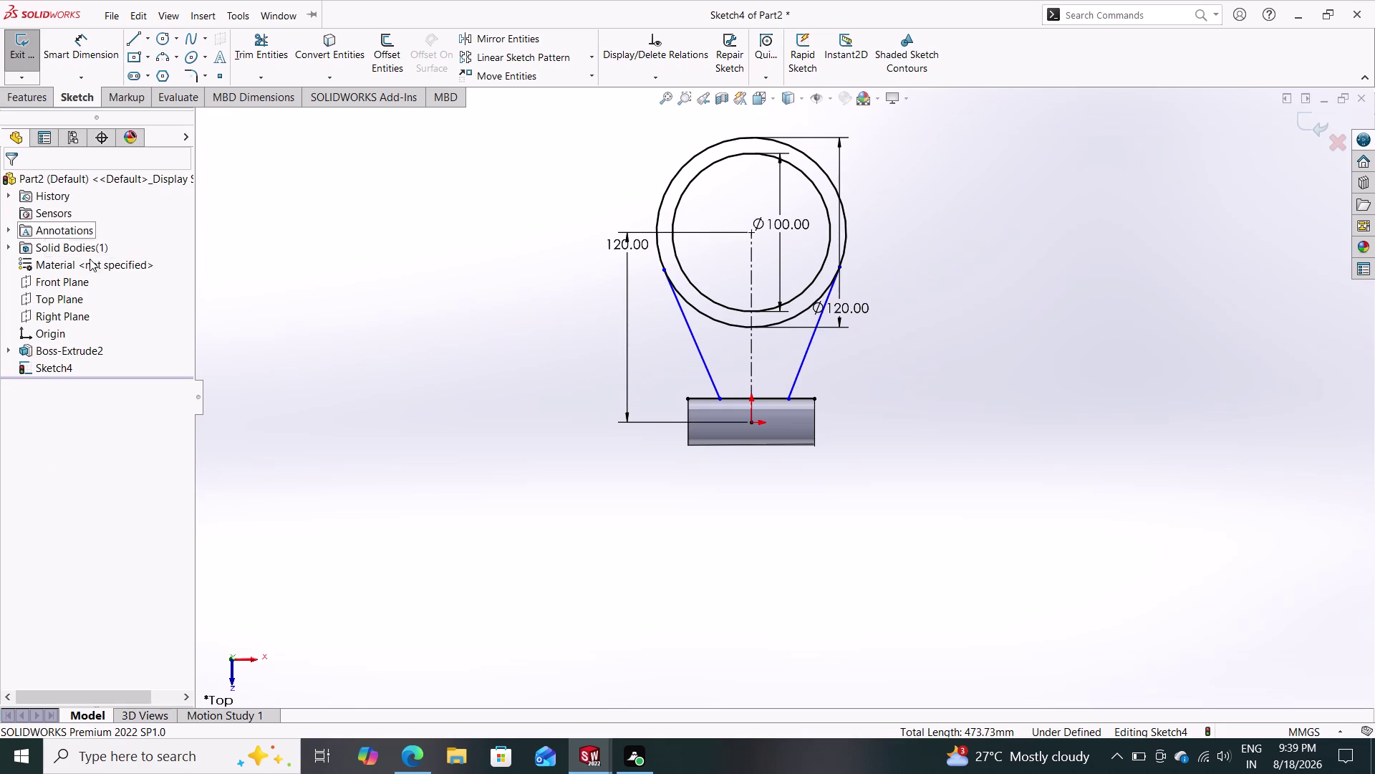
key(Escape)
click(24, 103)
Preview a Boss-Extrude of Sketch4's ring and web regions, orbit to inspect it, then cancel.
click(30, 60)
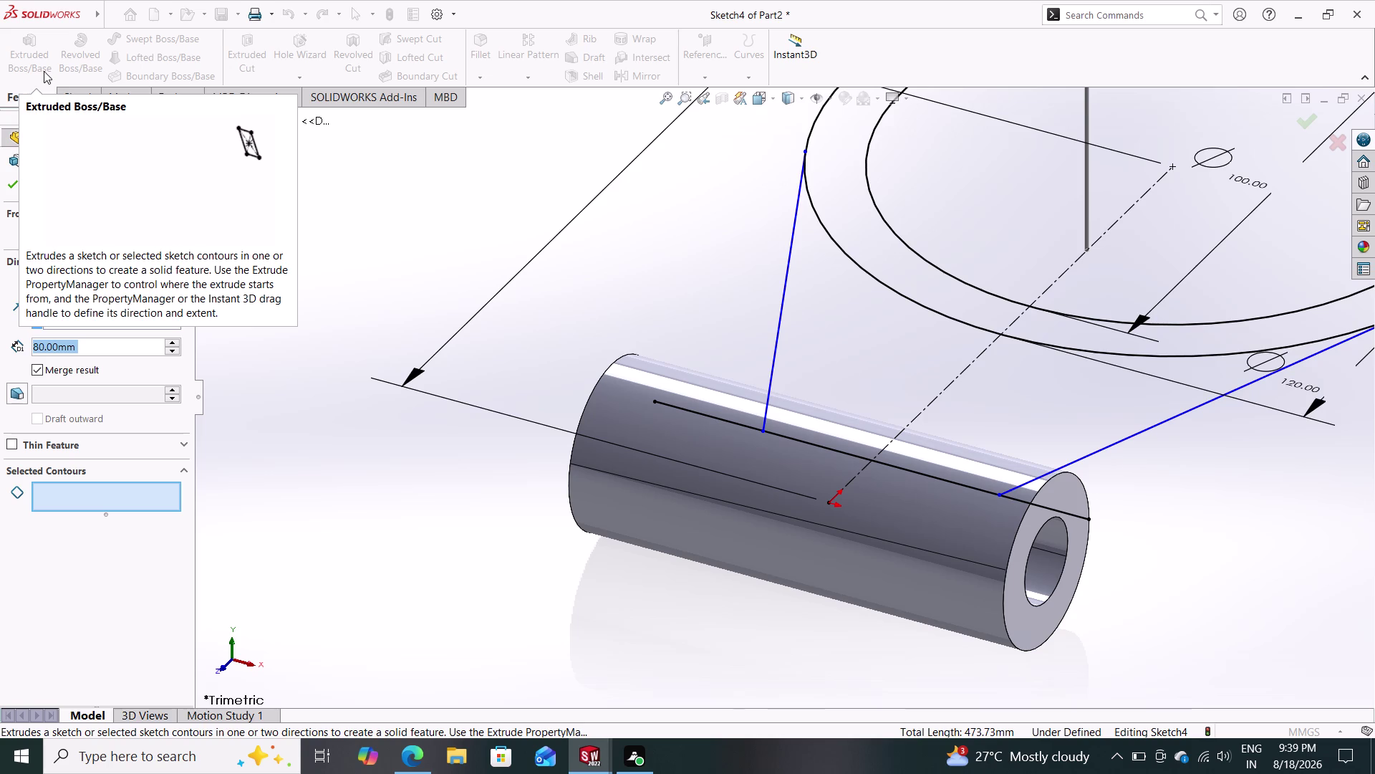
click(877, 239)
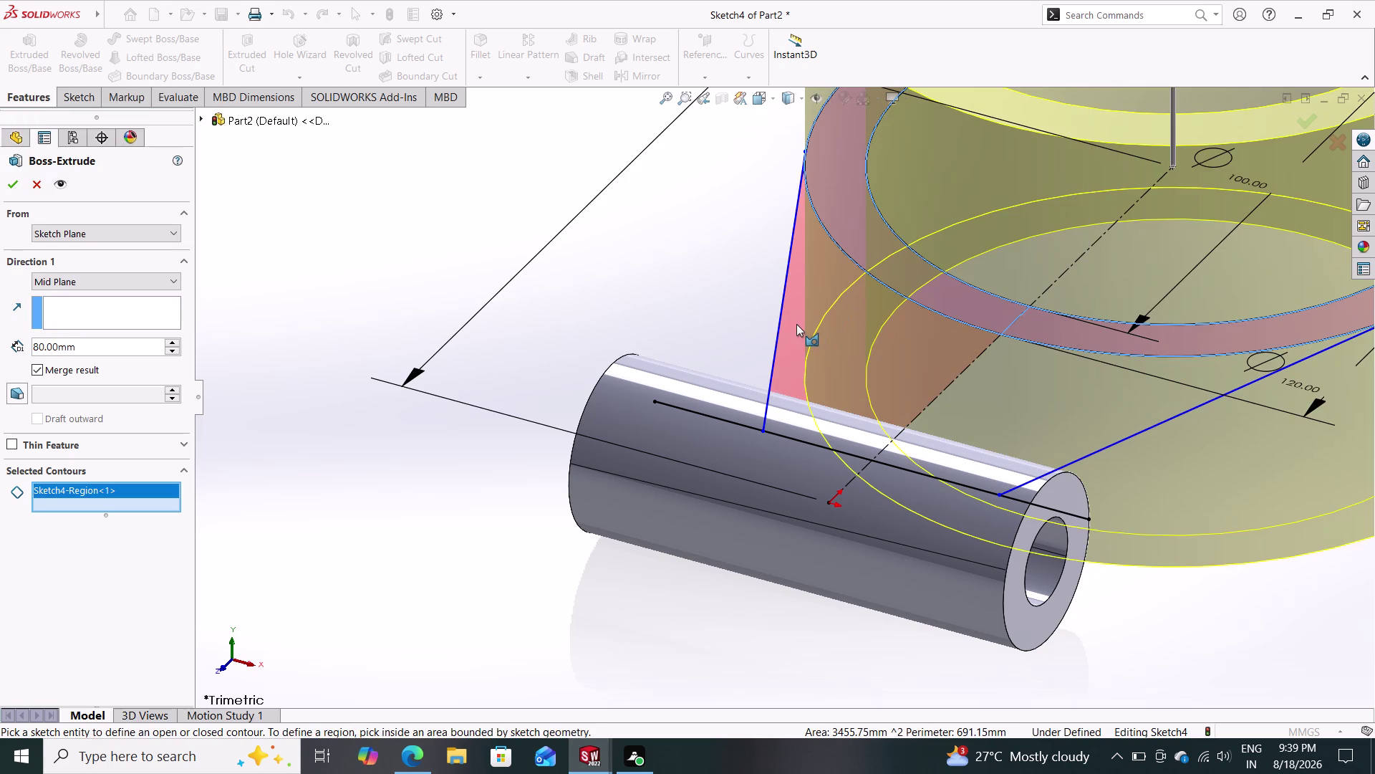
scroll(up, 3)
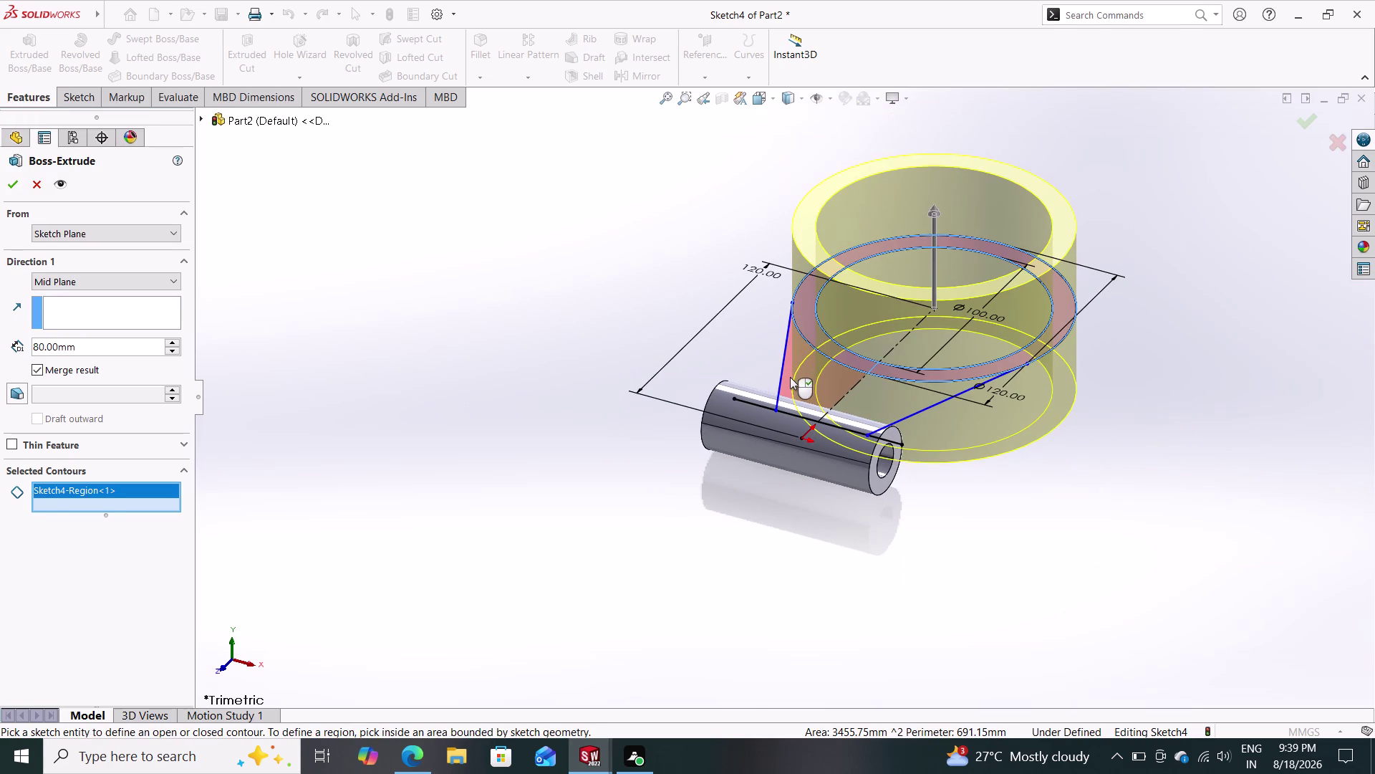
click(790, 377)
click(884, 399)
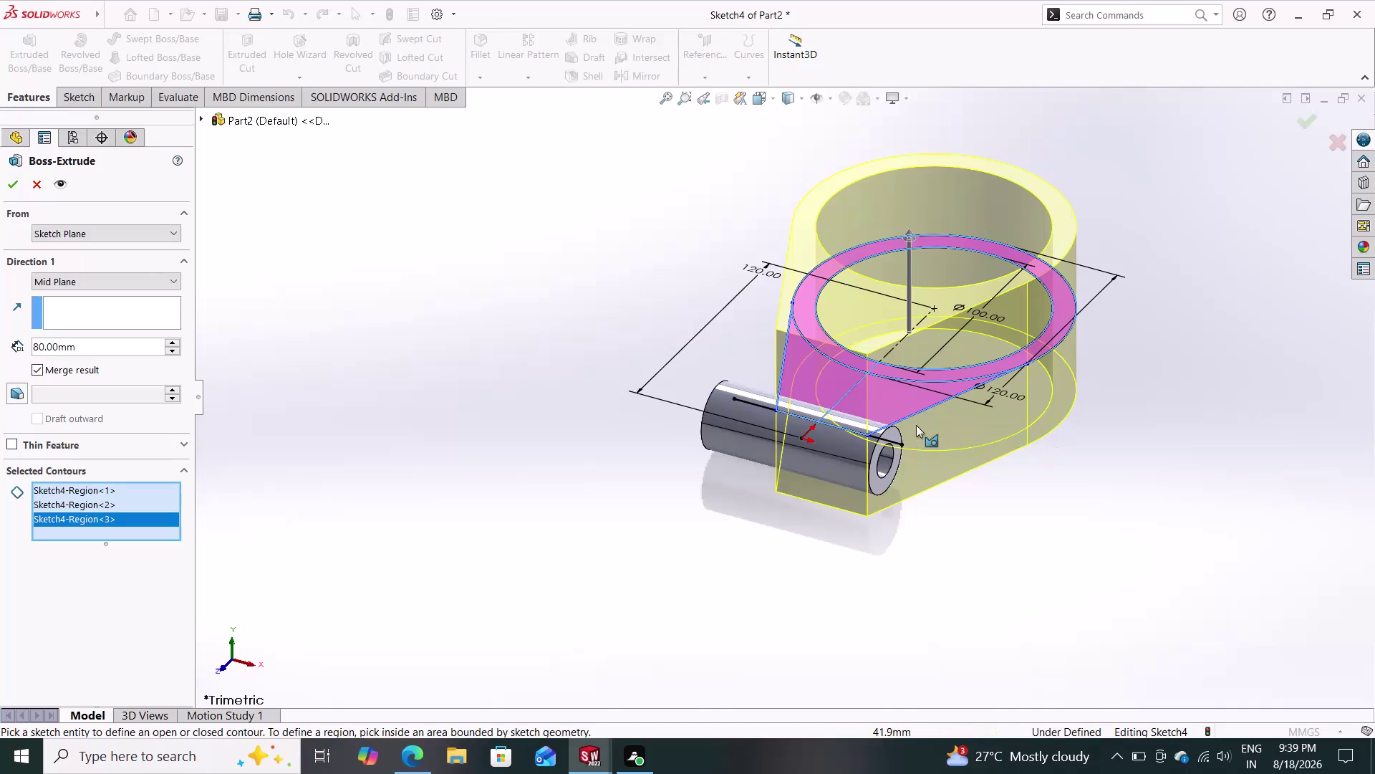
middle_drag(946, 394, 952, 515)
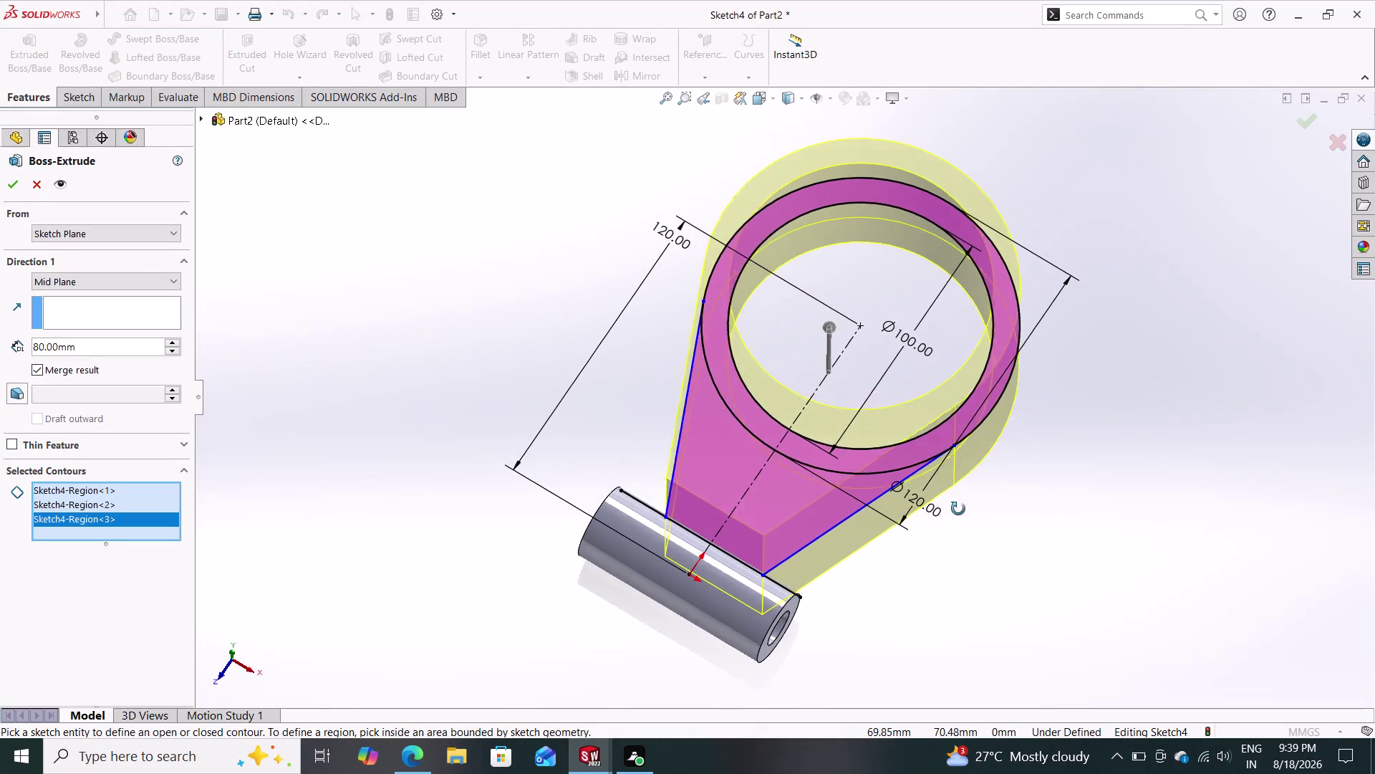
middle_drag(951, 515, 916, 531)
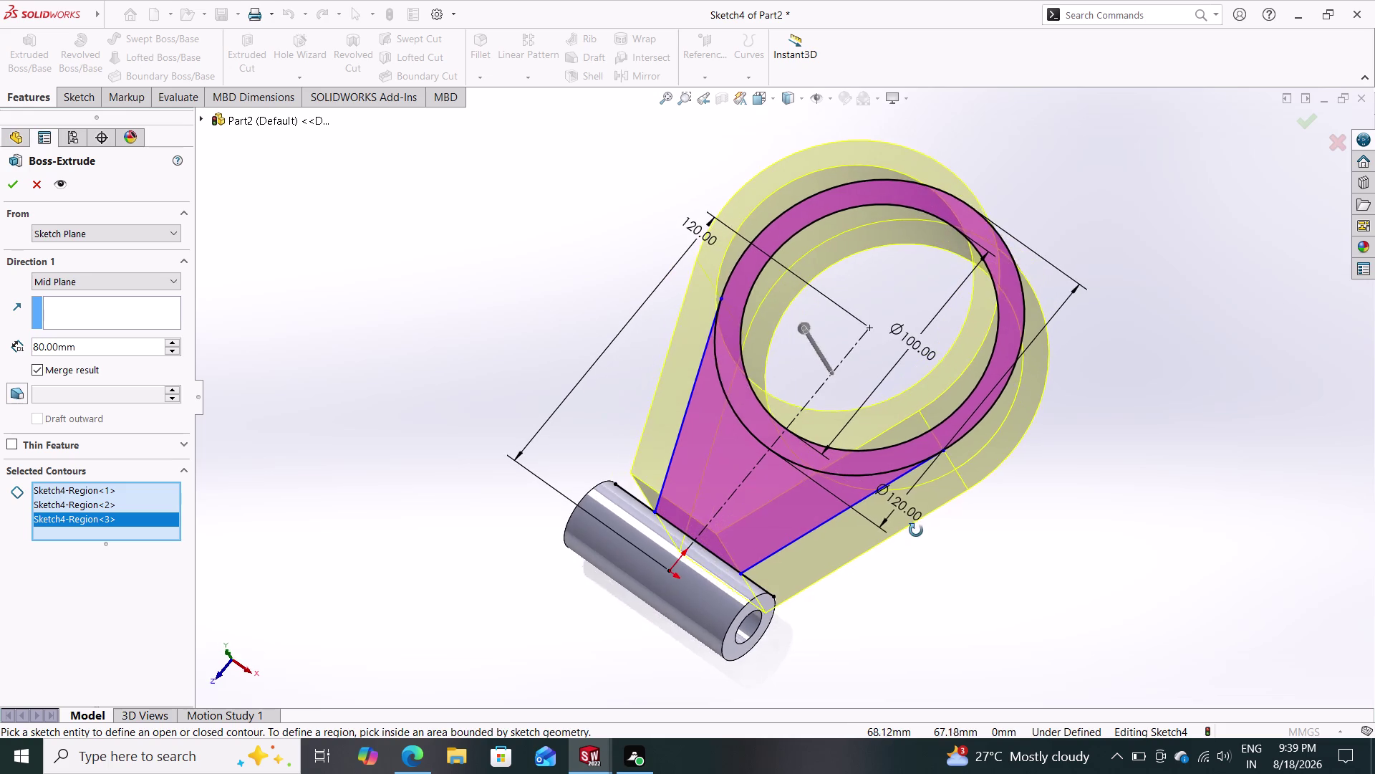
middle_drag(916, 530, 934, 491)
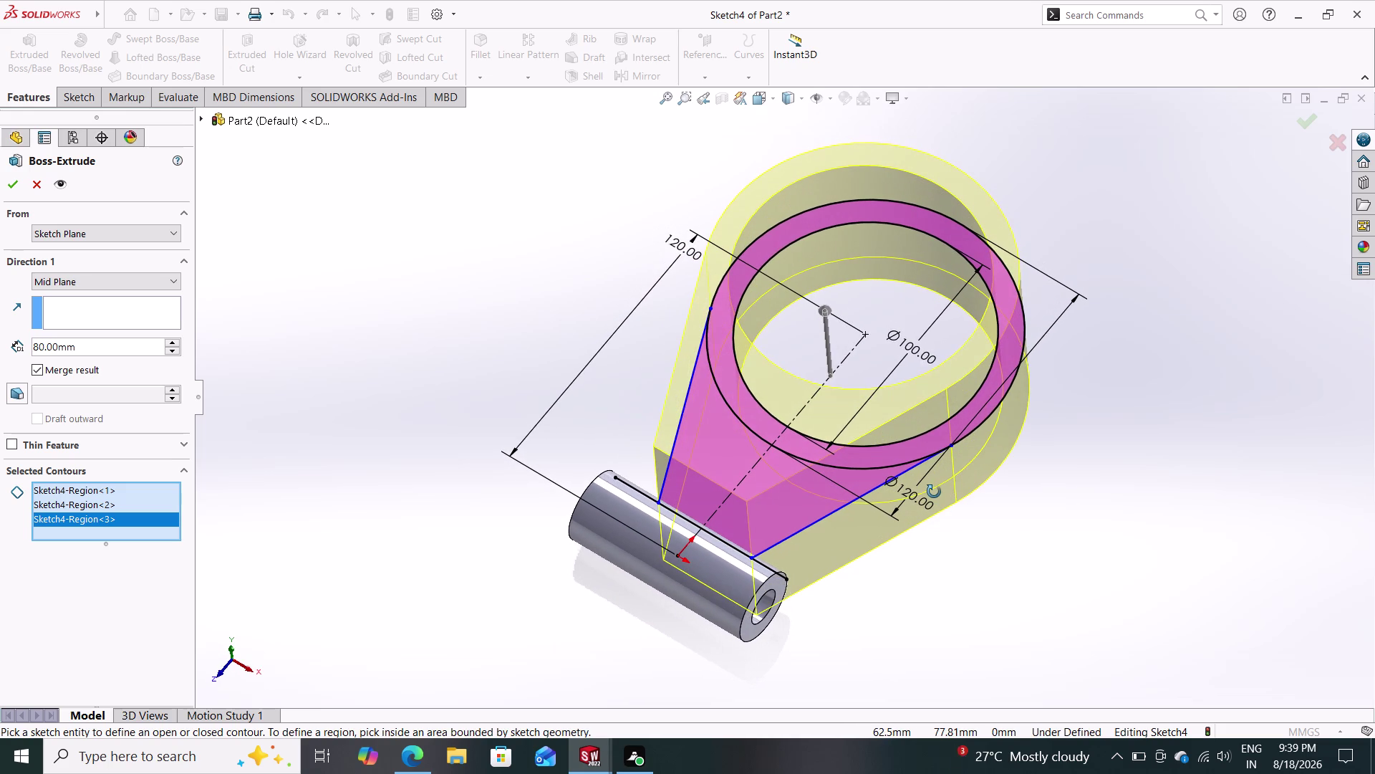
middle_drag(934, 491, 936, 491)
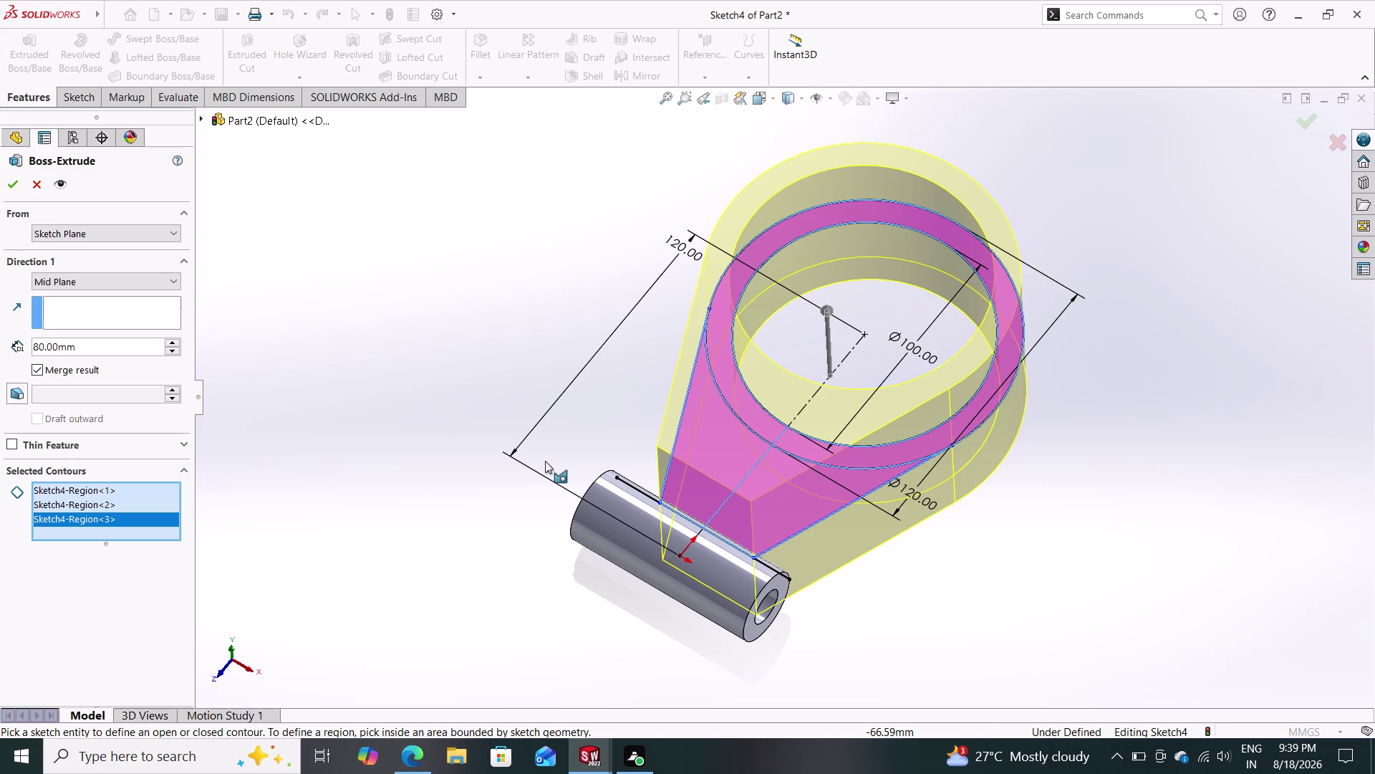
key(Escape)
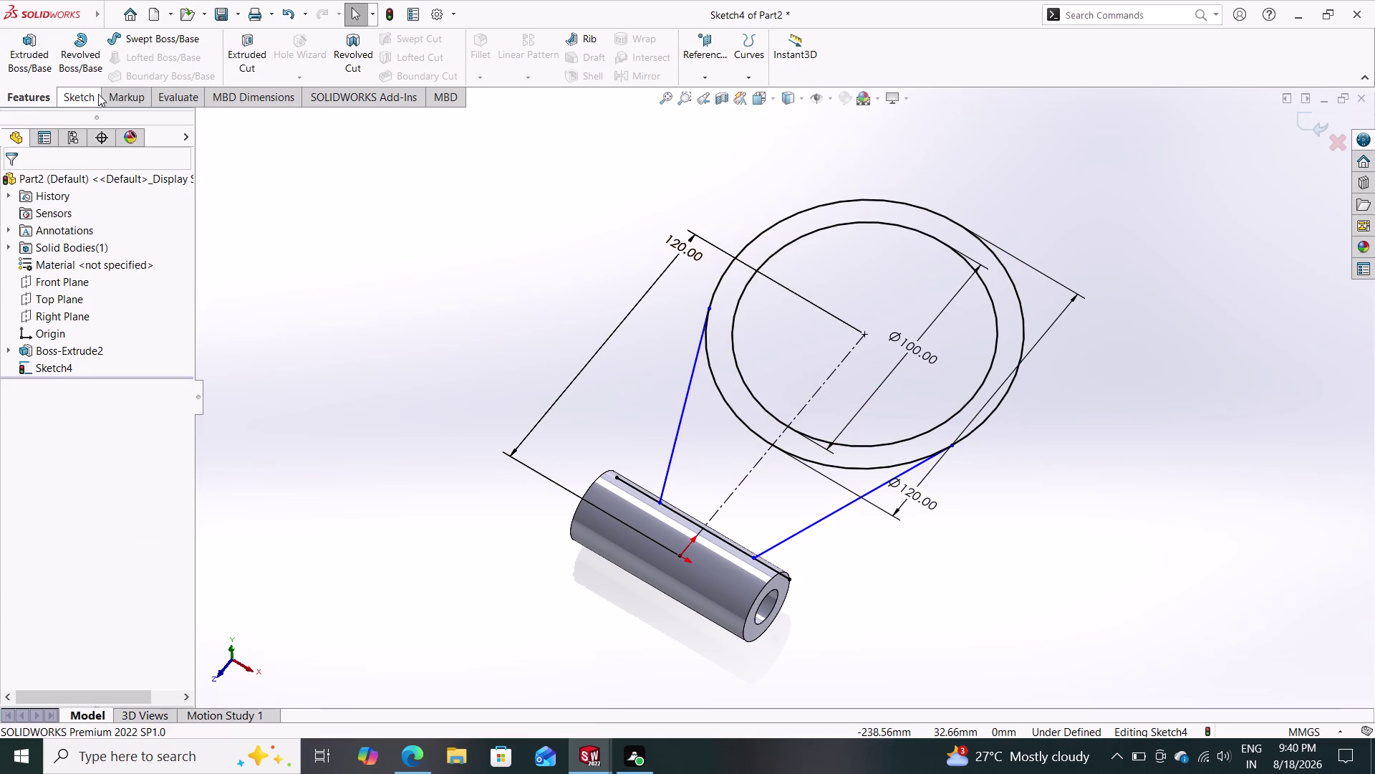
Abandon another extrusion attempt and delete the vertical centerline from Sketch4.
click(28, 58)
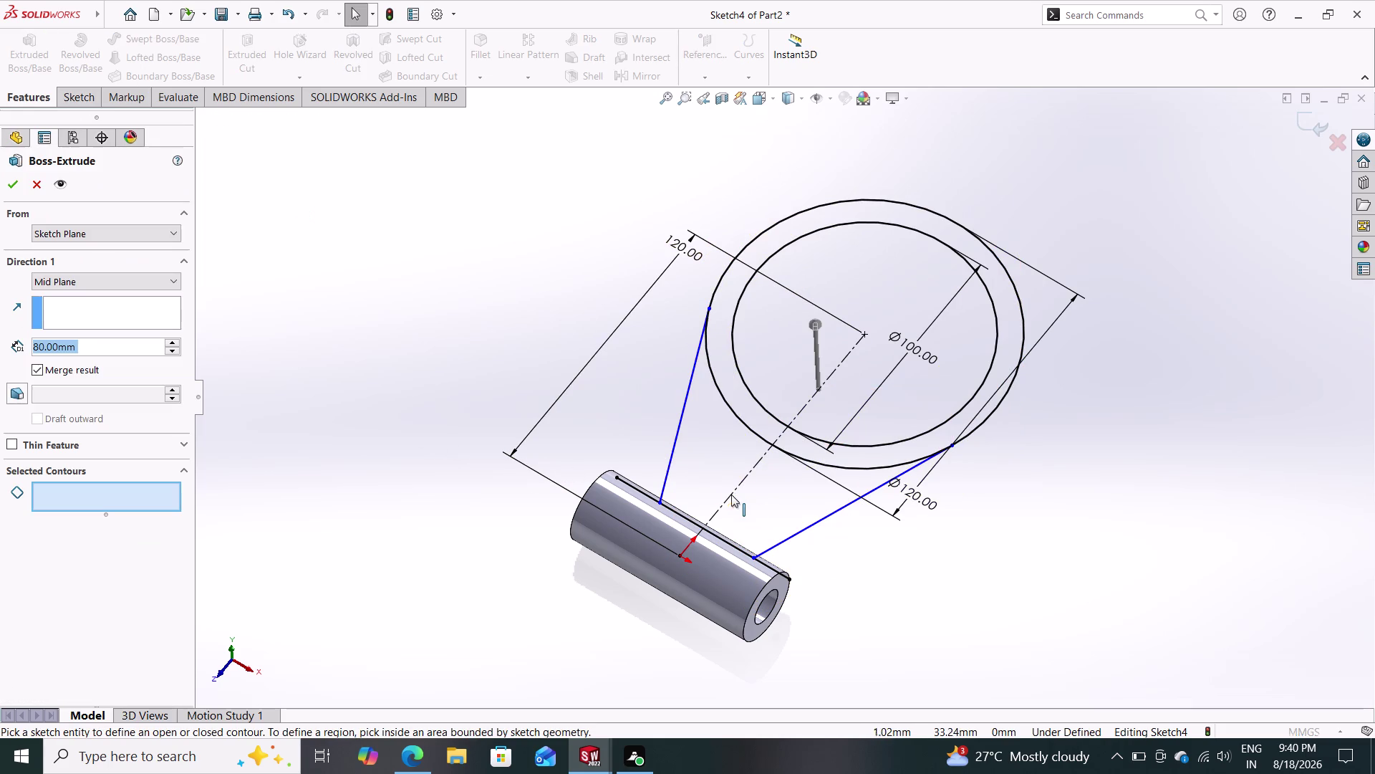
click(719, 469)
click(788, 495)
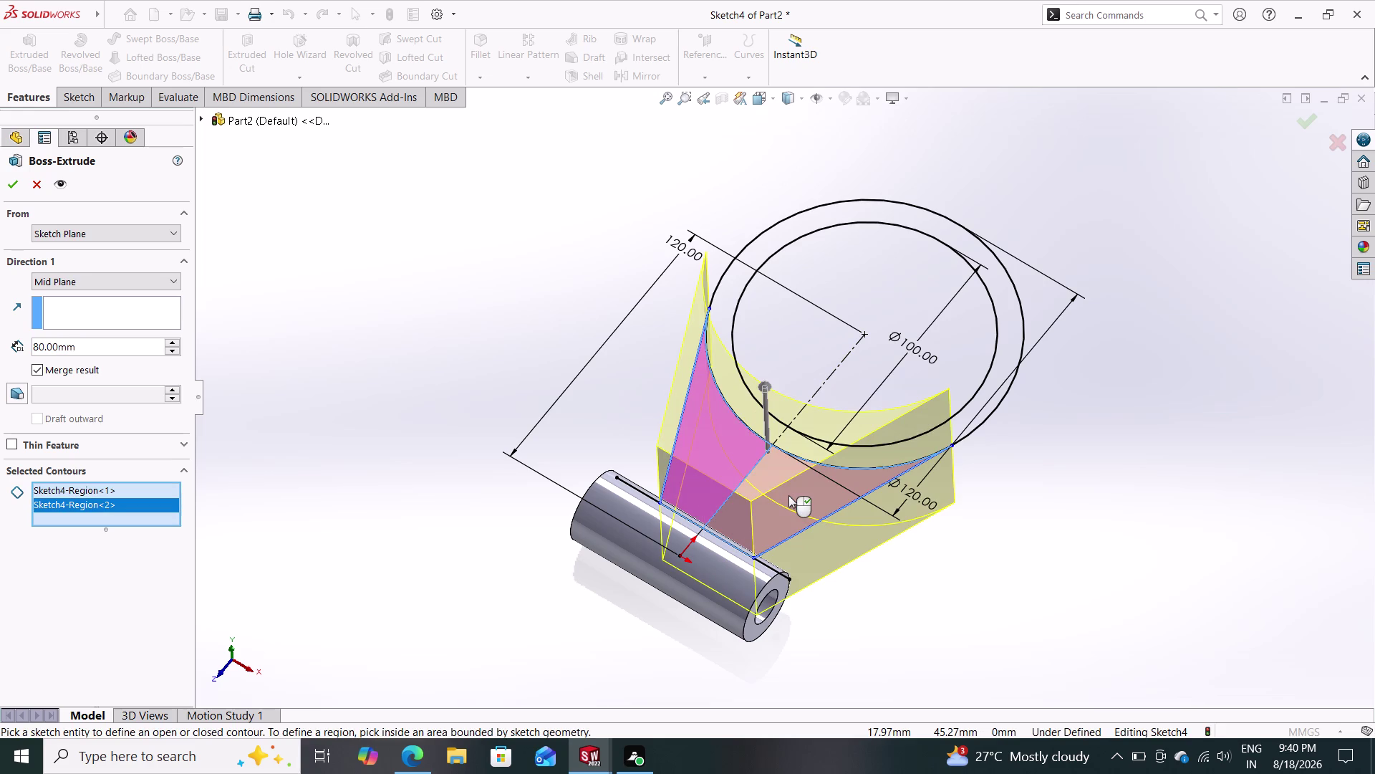
key(Escape)
key(Escape)
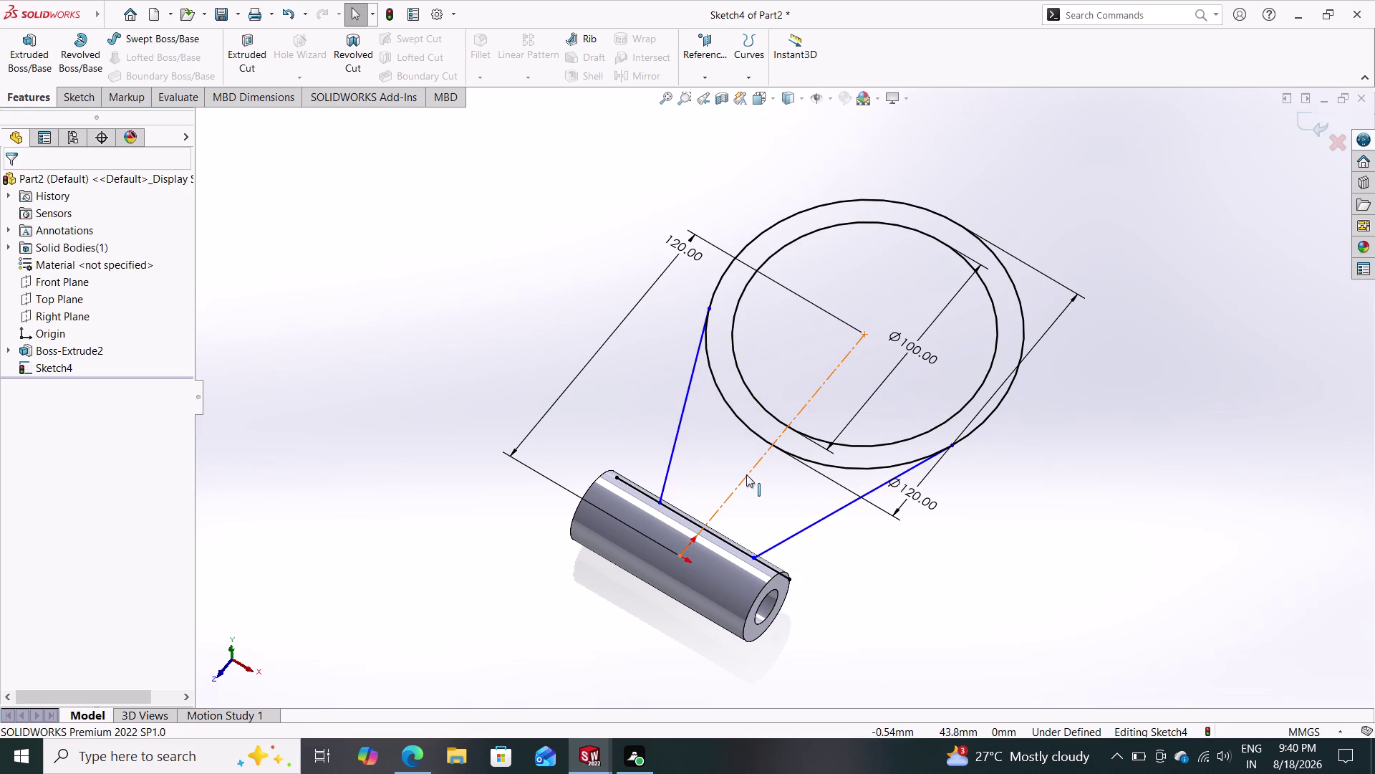
click(747, 474)
key(Delete)
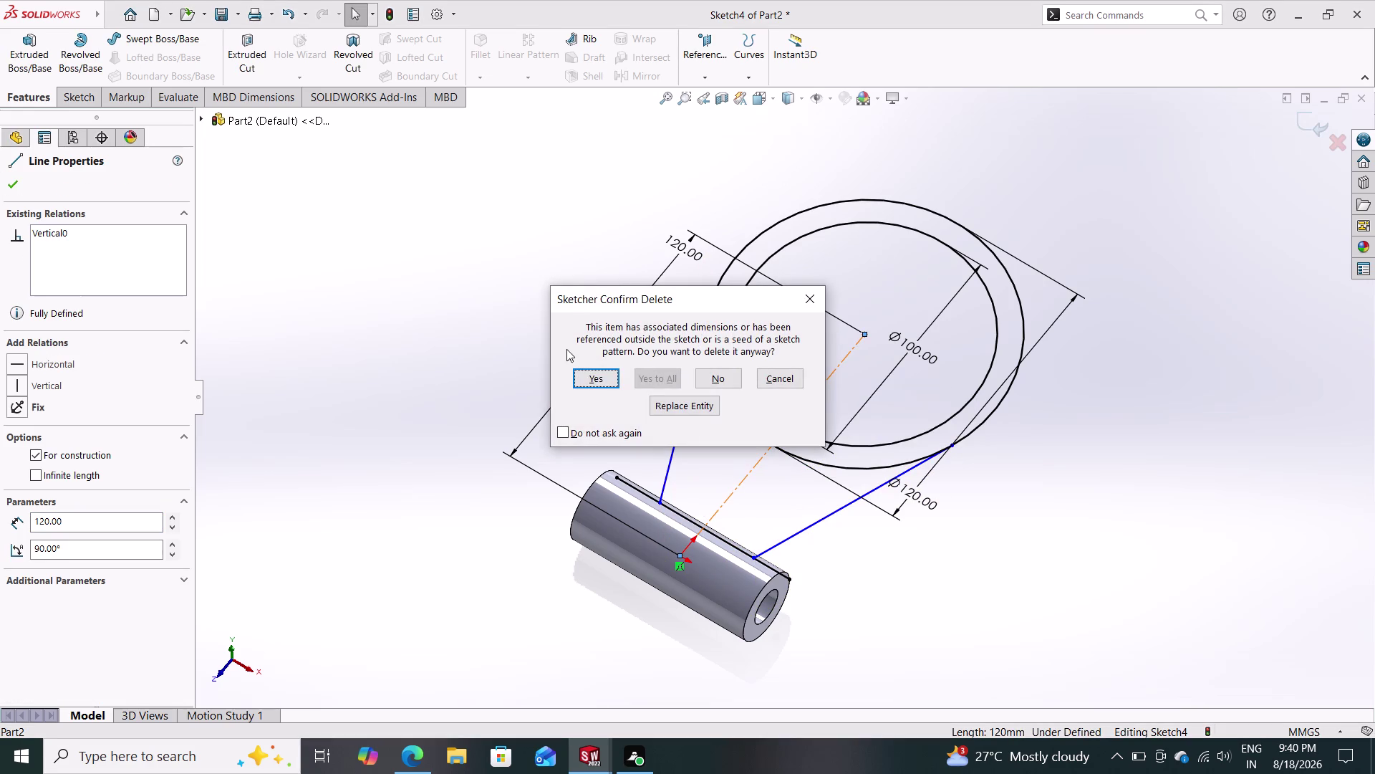
click(593, 384)
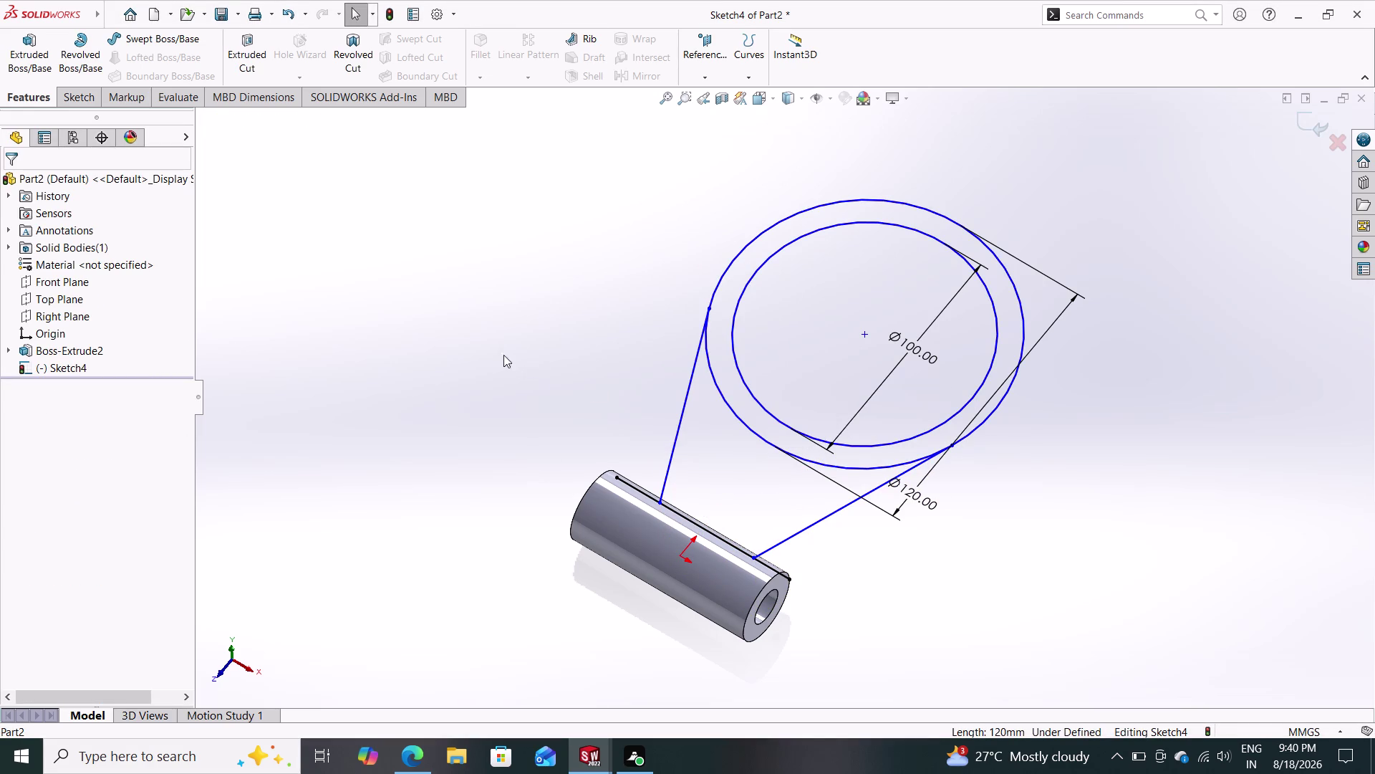
Extrude the trapezoidal web region into Boss-Extrude3, a mid-plane web forming a second body.
click(23, 52)
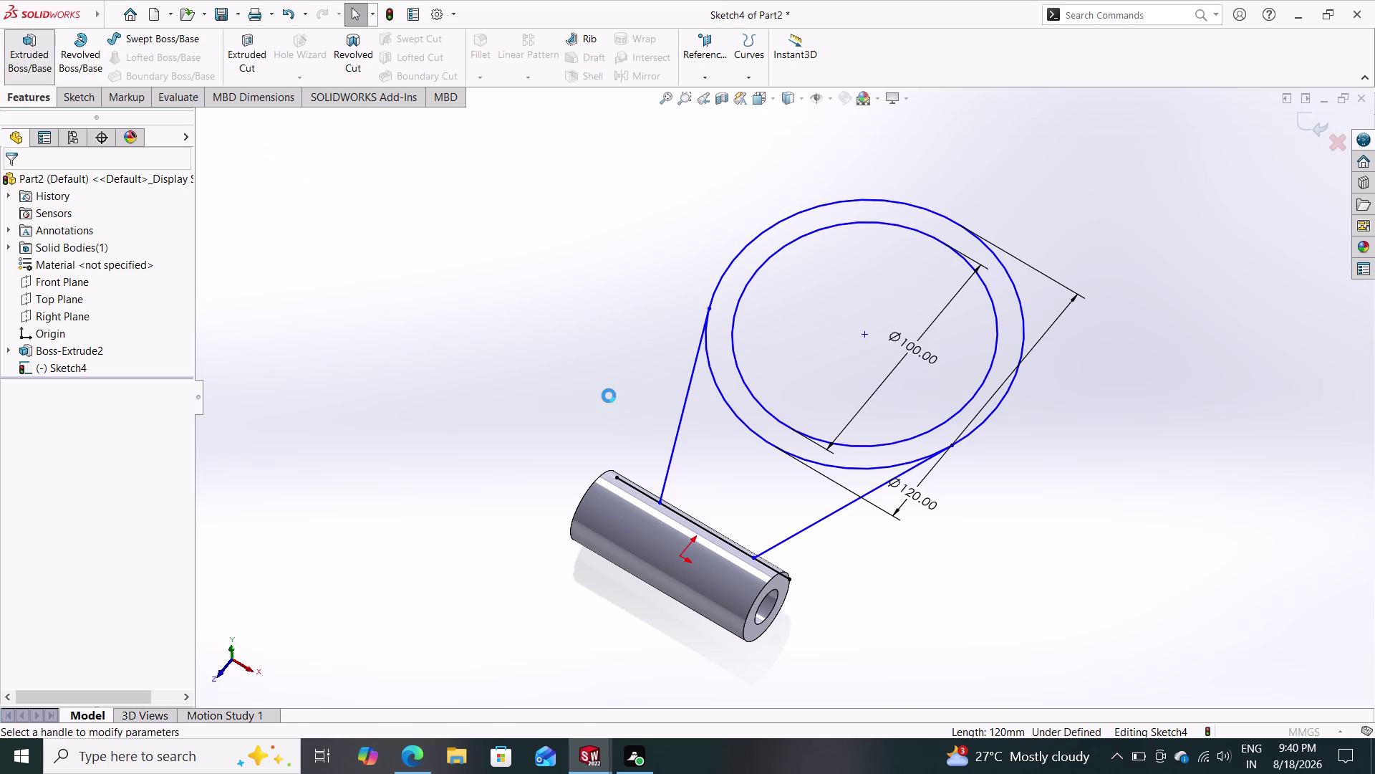
click(712, 470)
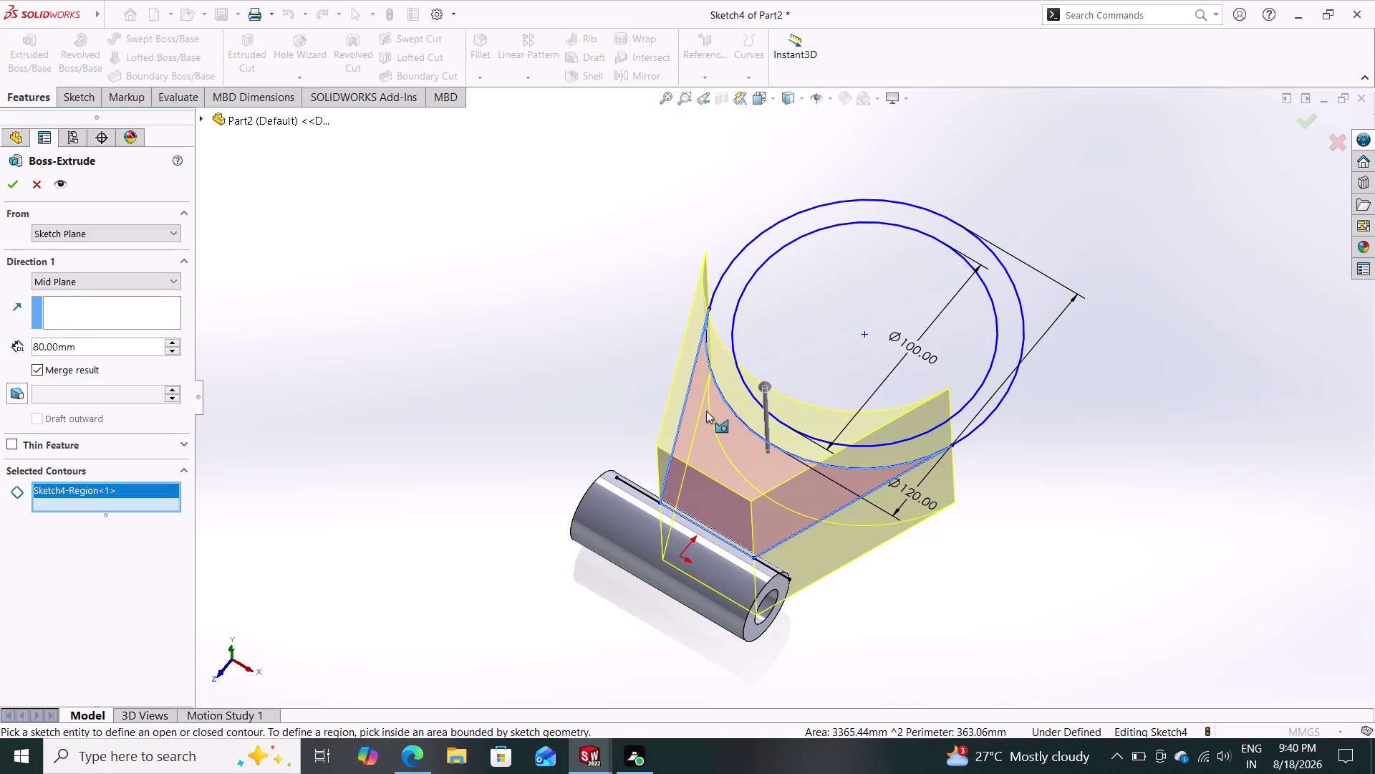
text(2)
text(0)
key(Return)
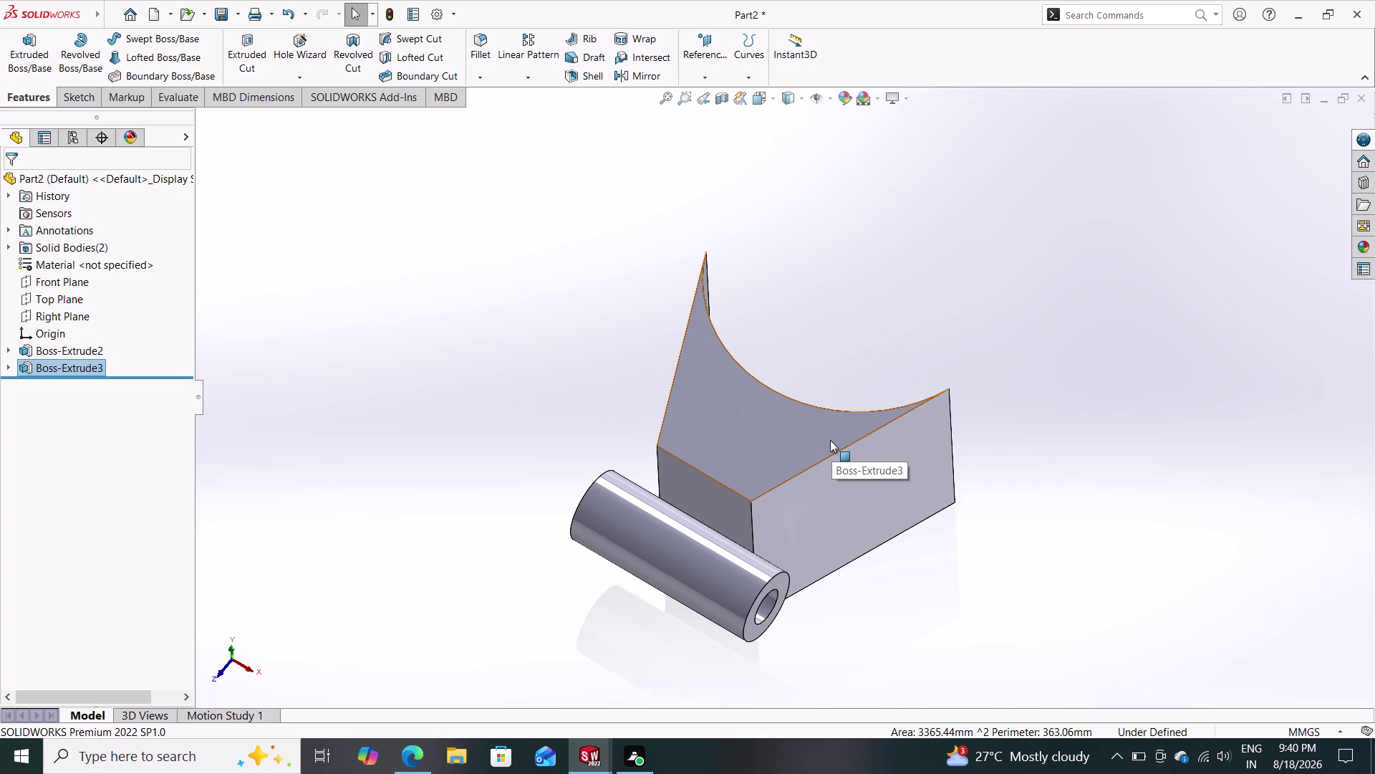
Orbit around Boss-Extrude3 to inspect the web, then undo it with Ctrl+Z.
middle_drag(909, 488, 863, 509)
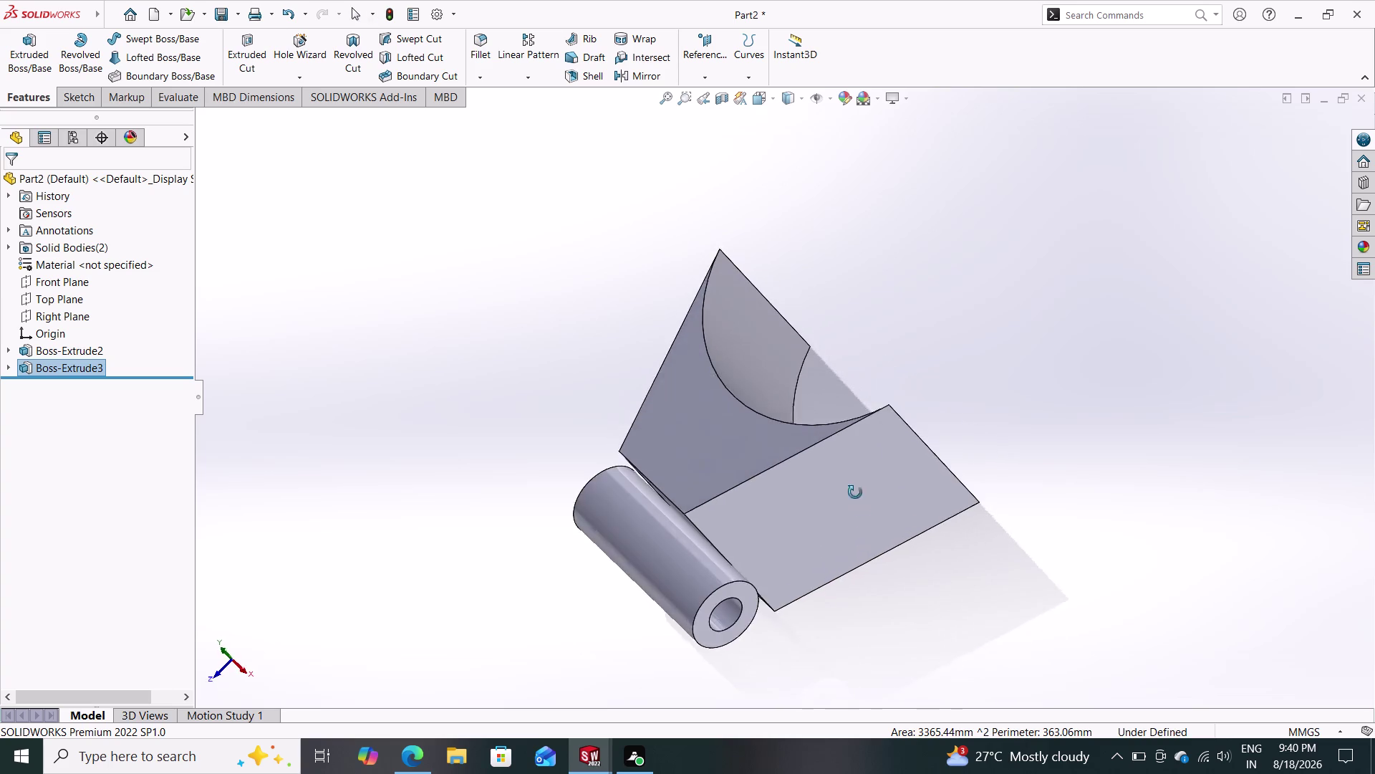
middle_drag(863, 510, 815, 369)
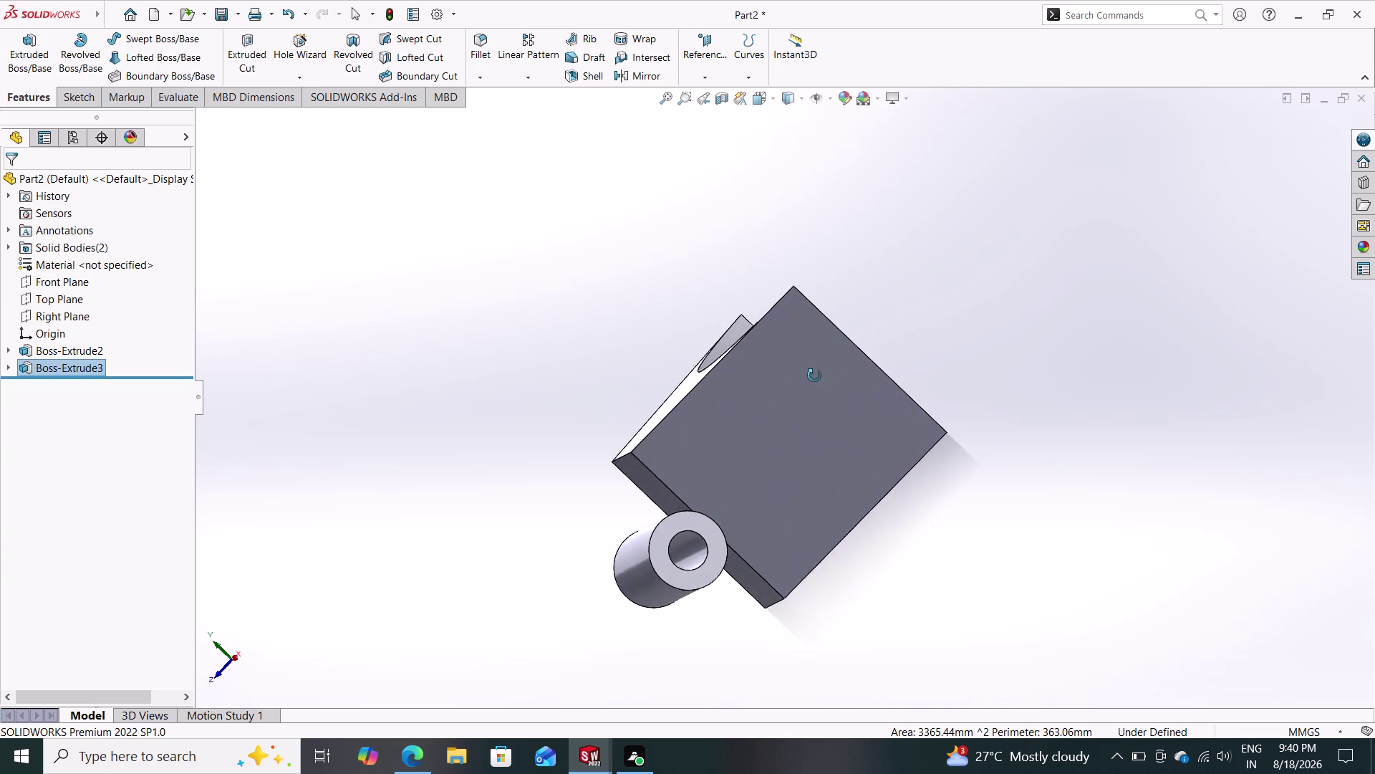
middle_drag(815, 369, 836, 426)
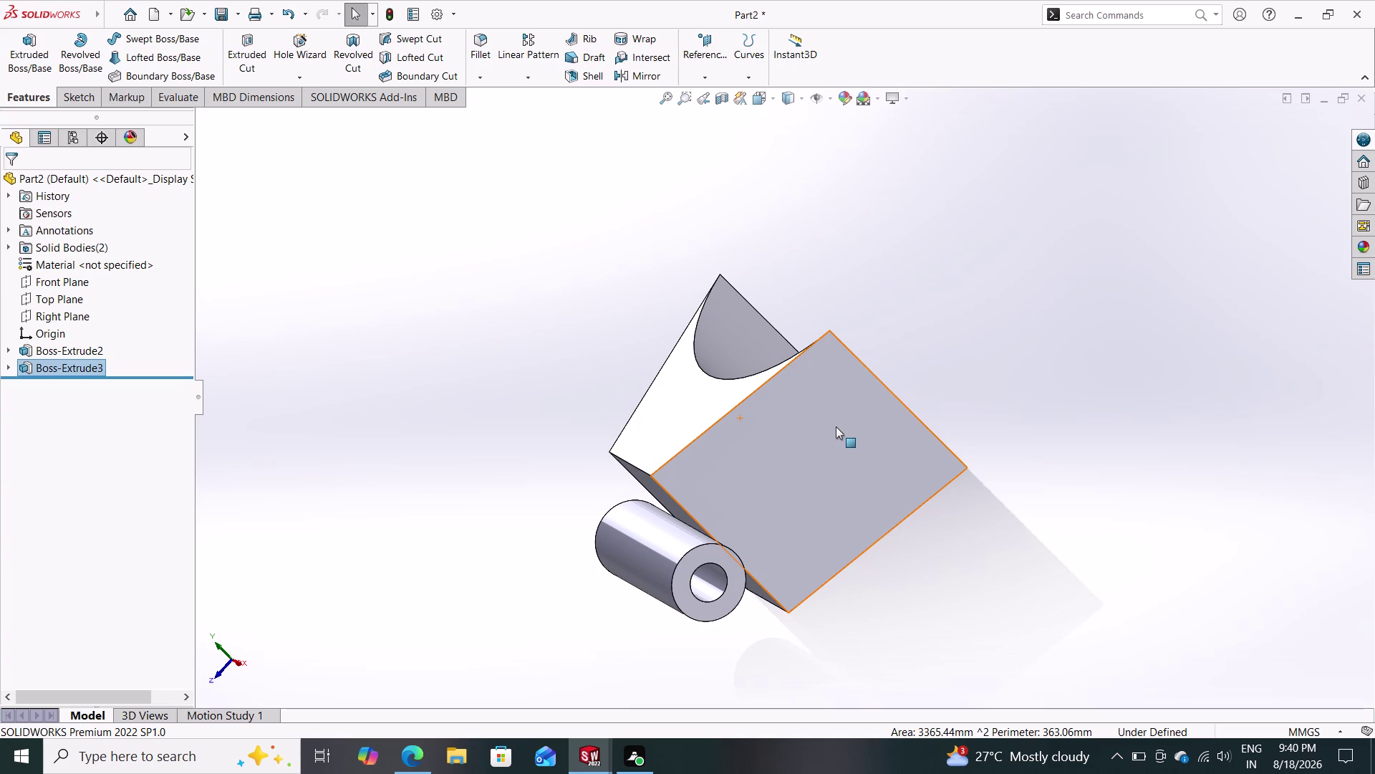
key(ctrl+z)
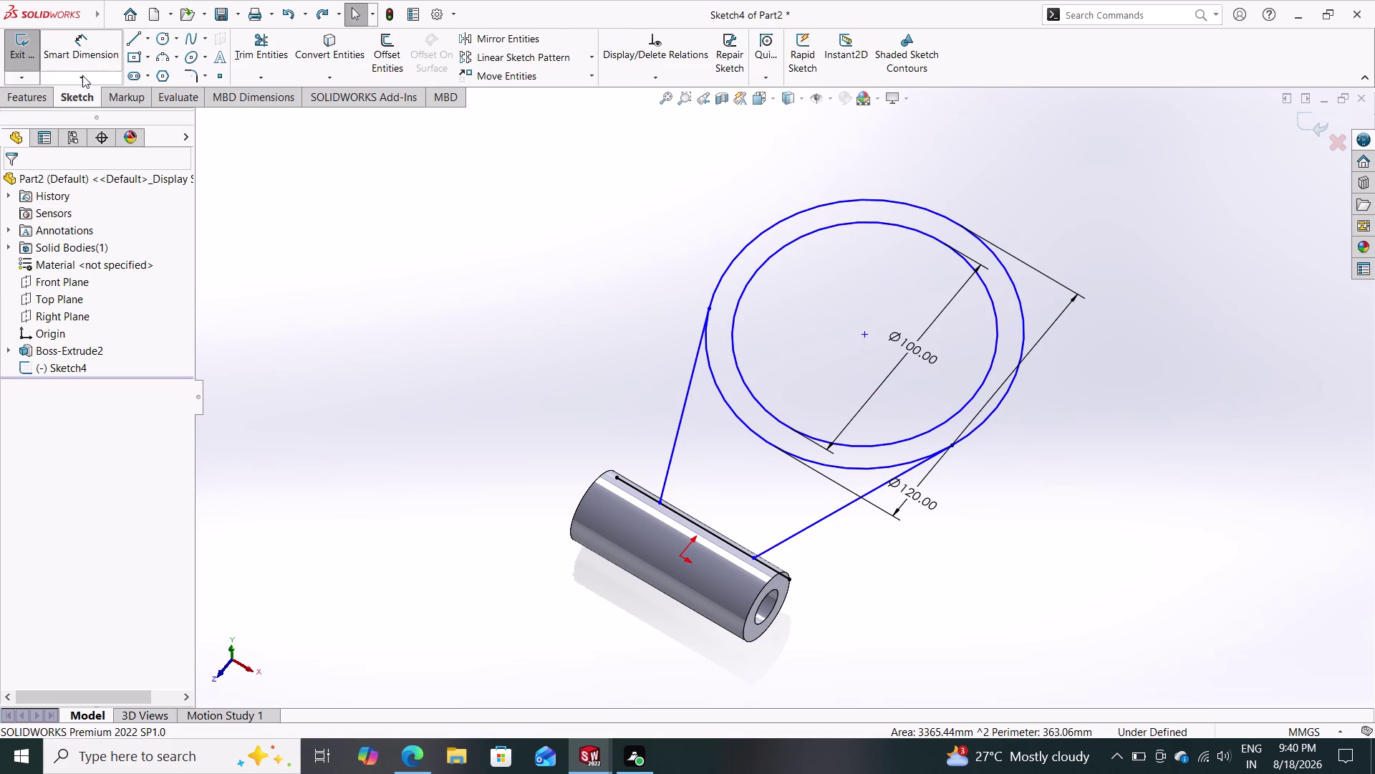
Extrude the trapezoidal web region mid-plane at 20 mm depth as Boss-Extrude4.
click(37, 94)
click(38, 47)
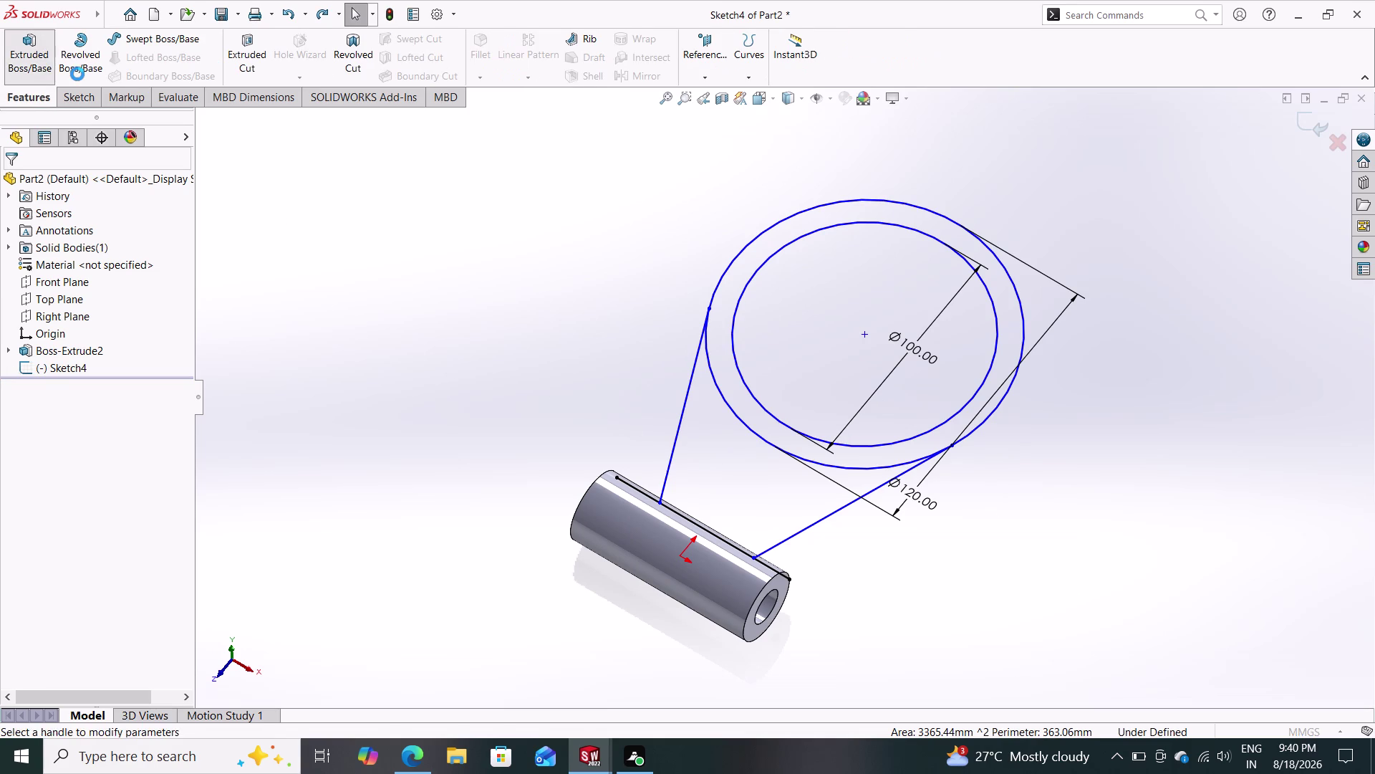
click(702, 467)
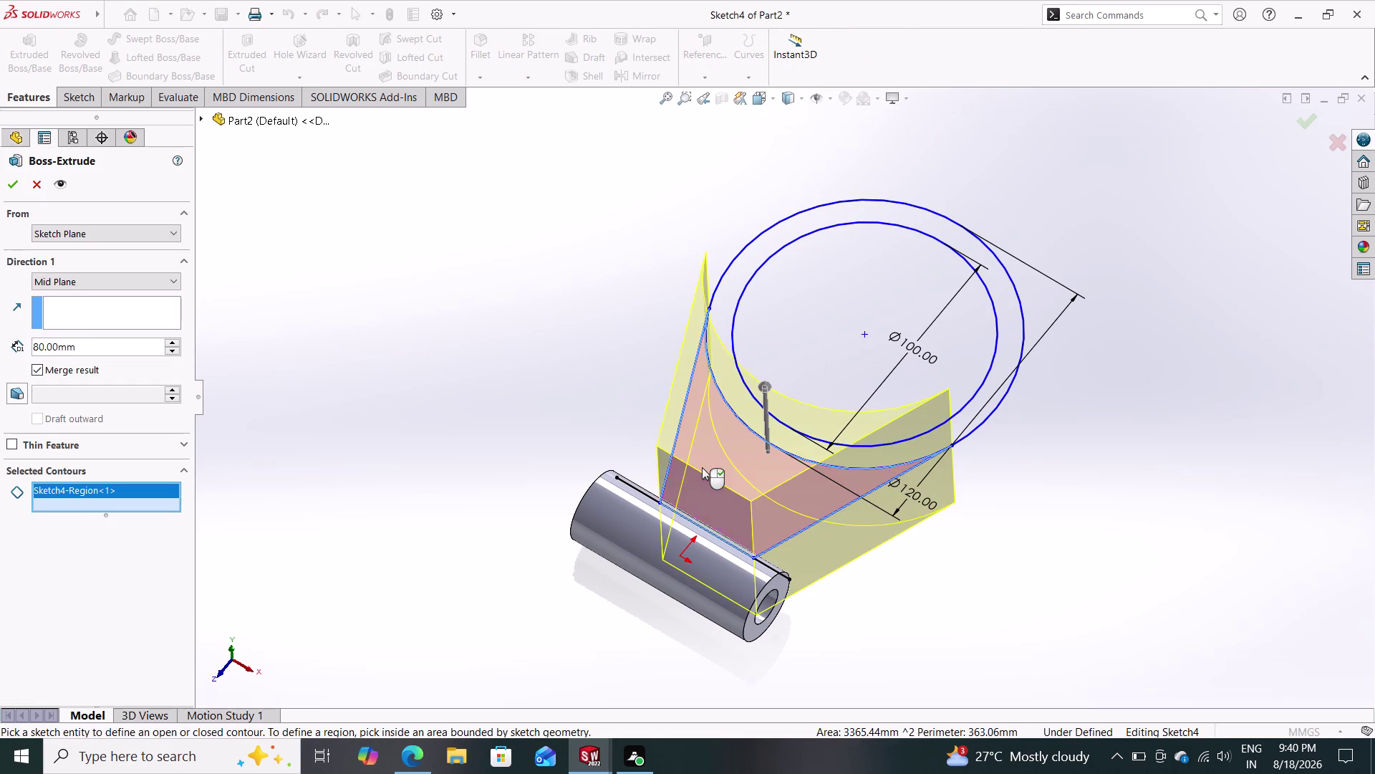
drag(118, 346, 0, 355)
text(20)
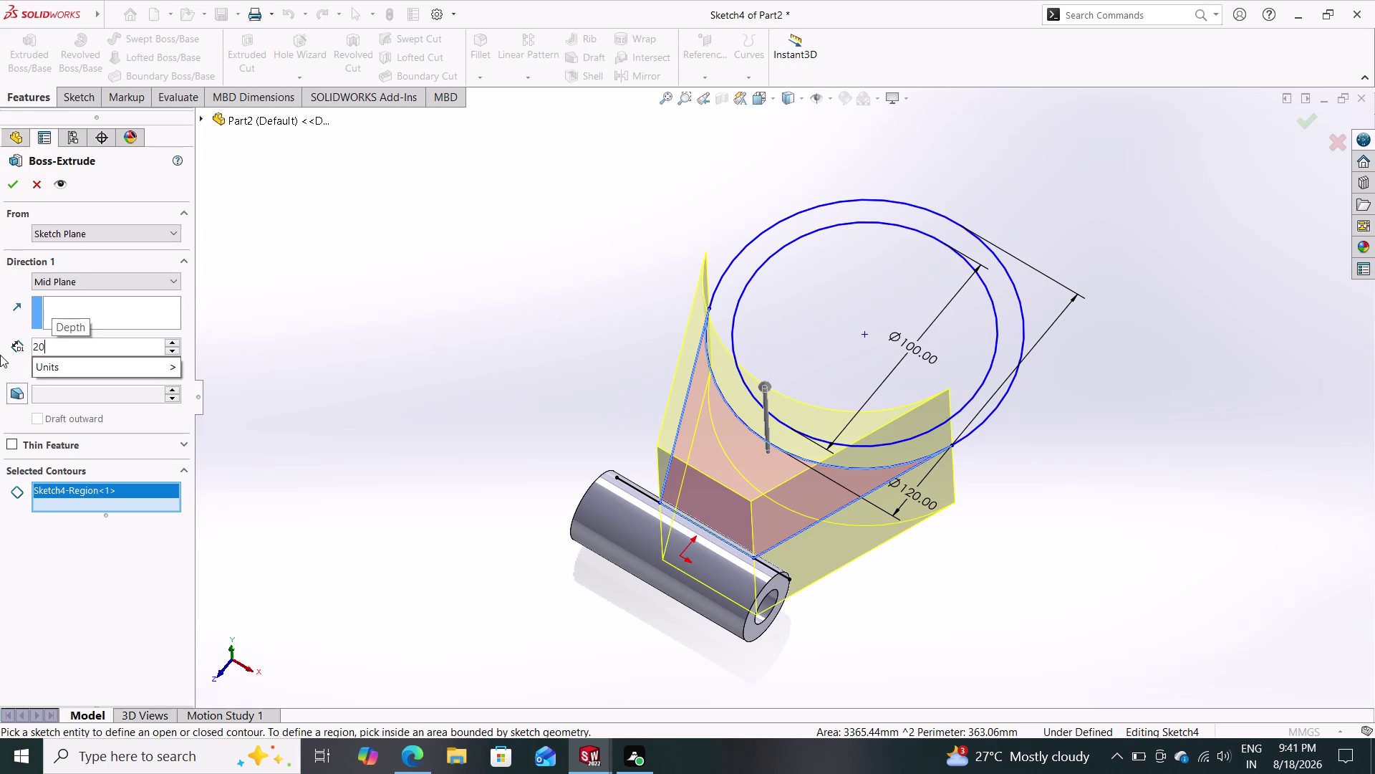
key(Return)
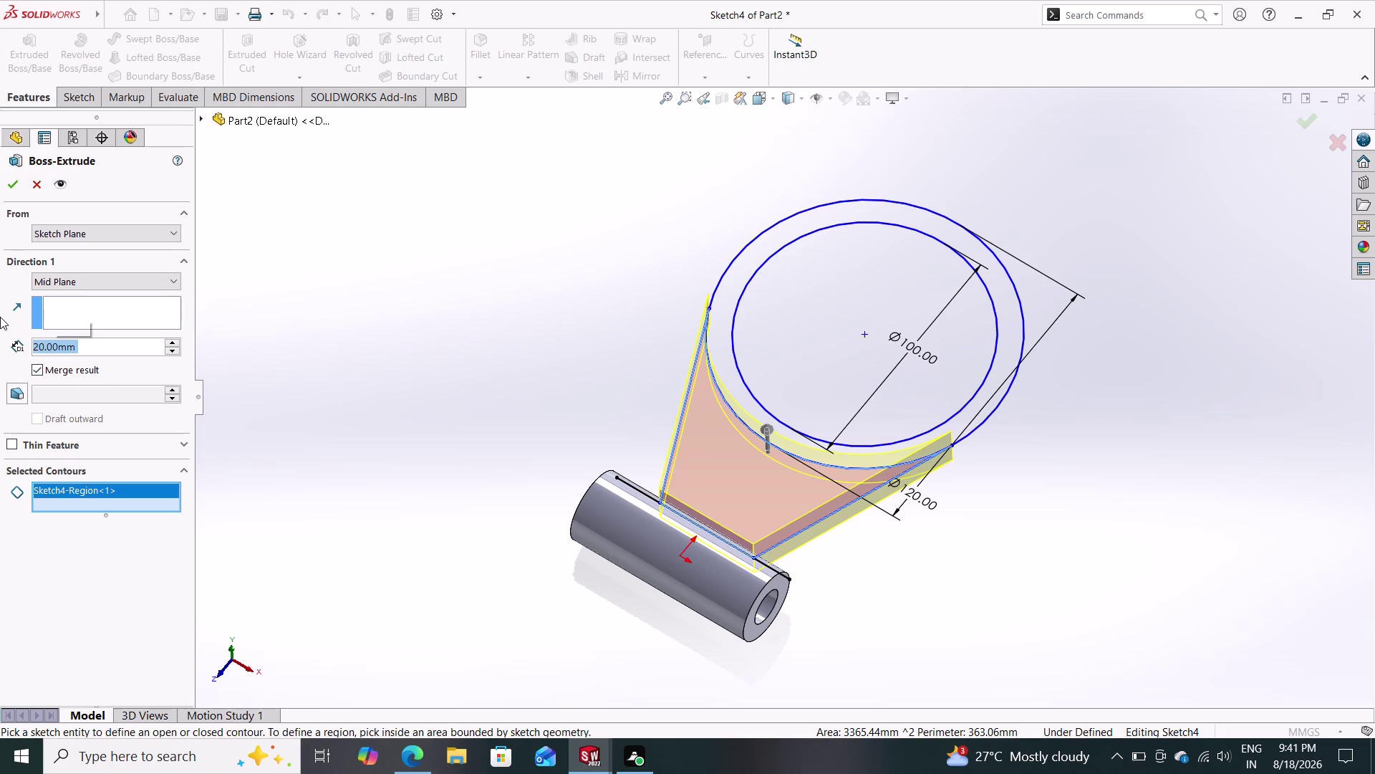
click(15, 192)
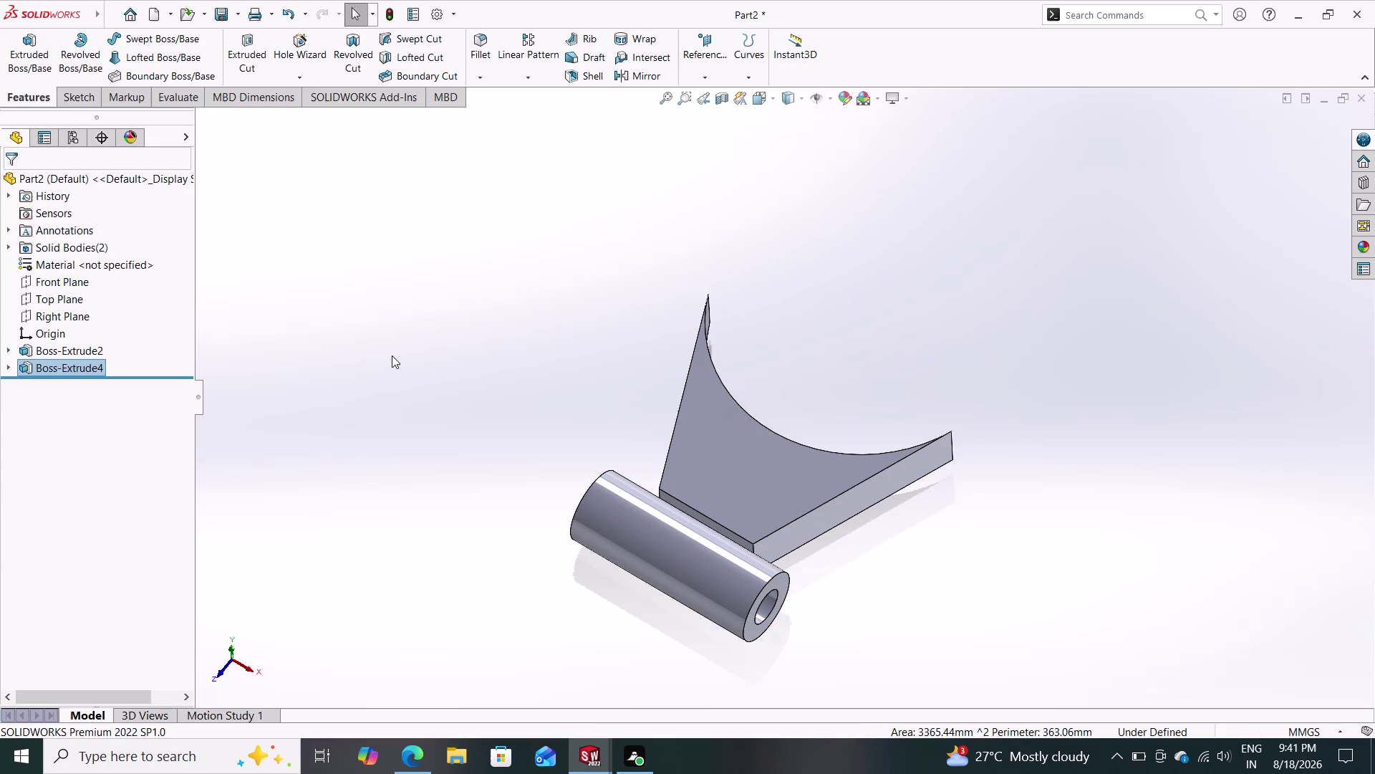
Orbit and zoom around the model to inspect the thin 20 mm web.
middle_click(468, 395)
middle_drag(466, 395, 441, 449)
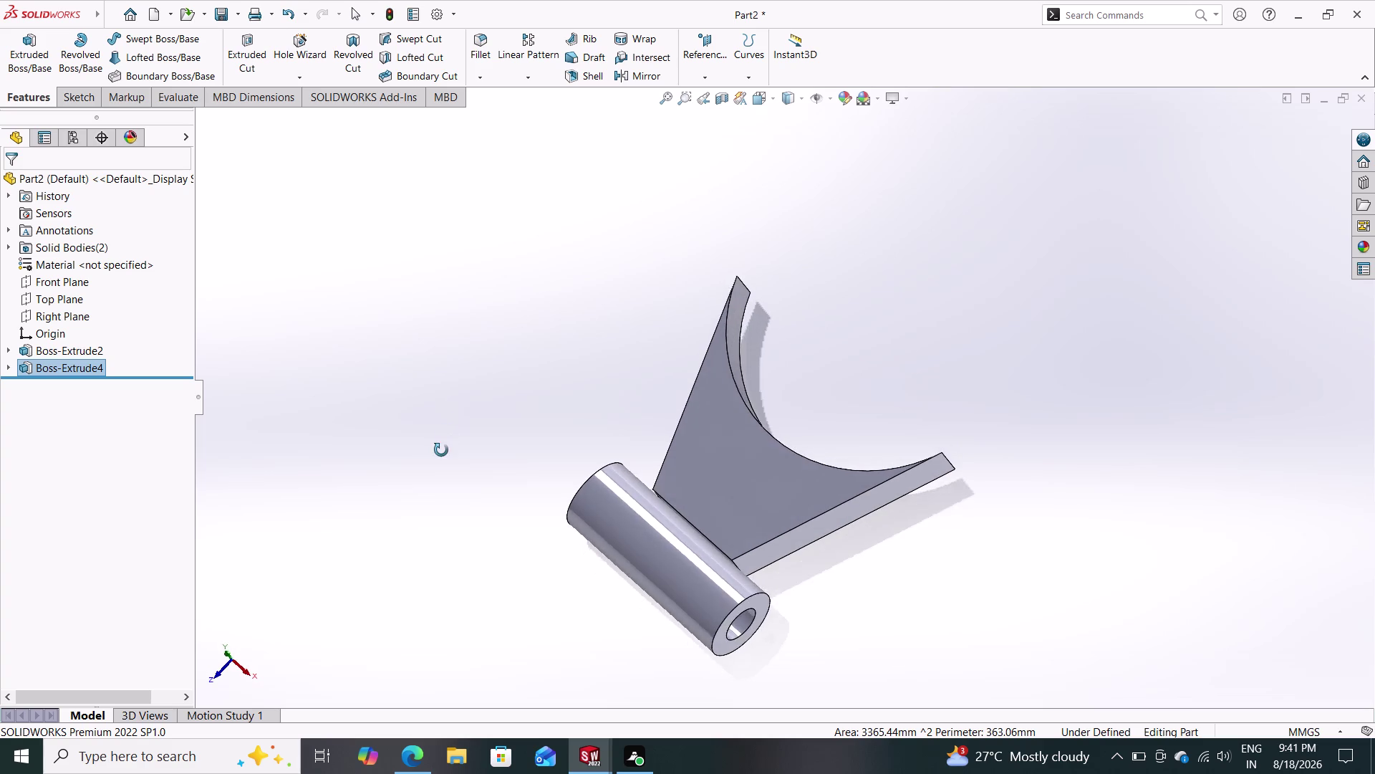
middle_drag(441, 450, 510, 715)
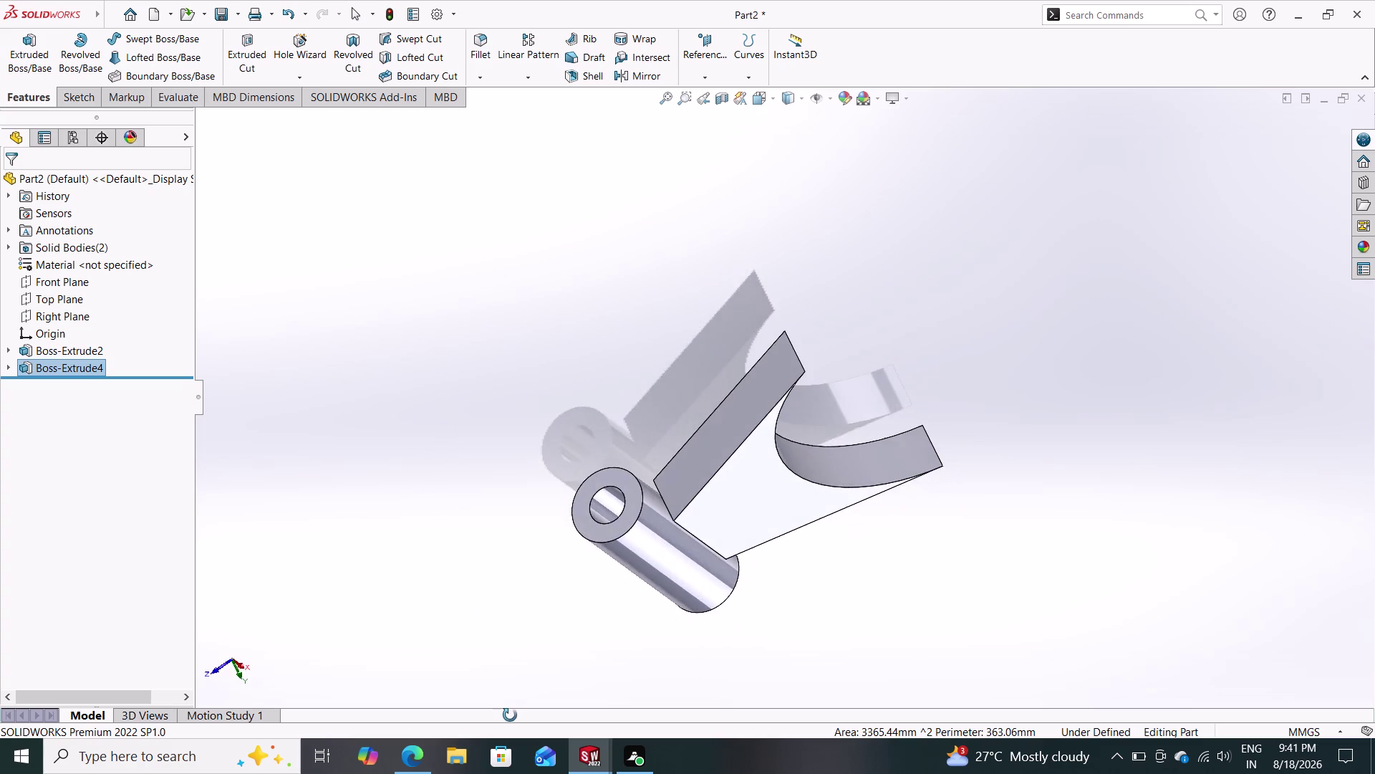
middle_drag(510, 715, 453, 468)
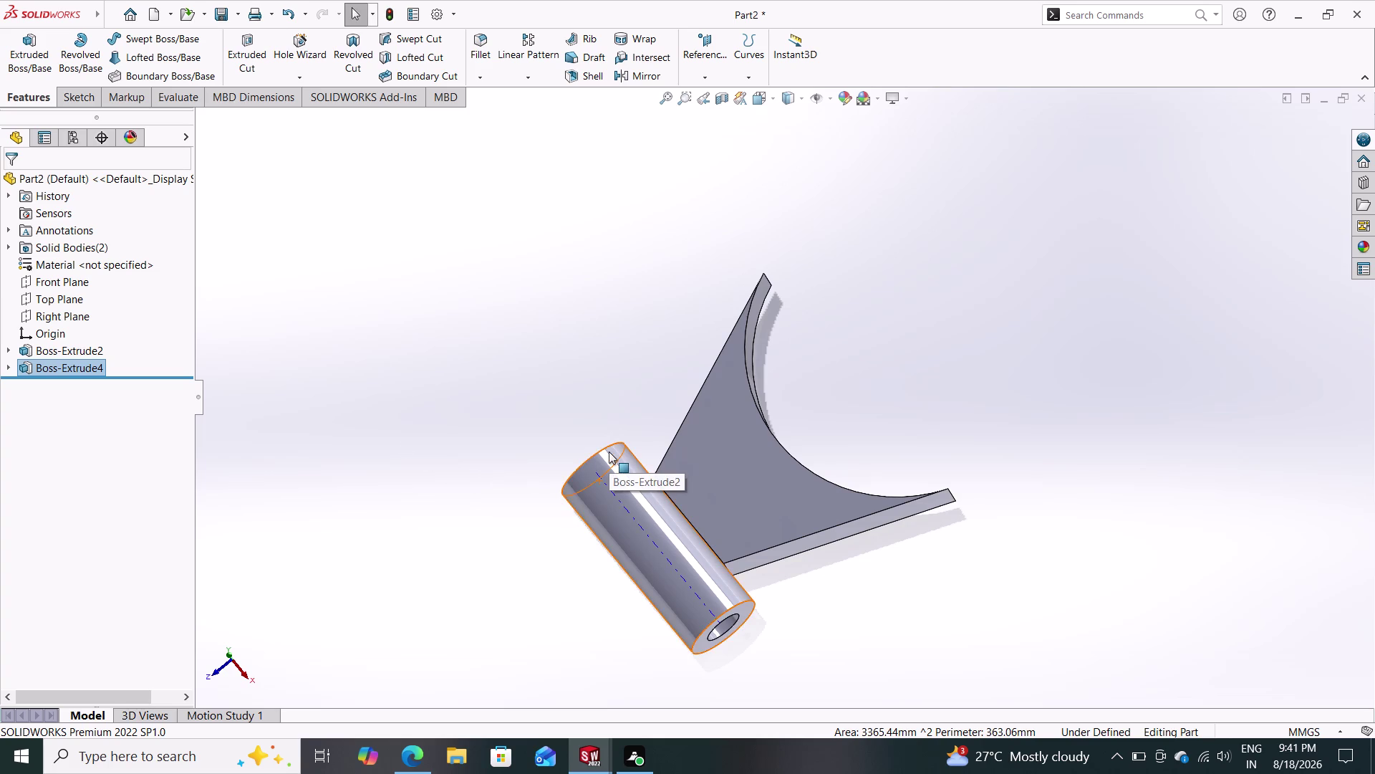
scroll(up, 3)
scroll(down, 3)
scroll(down, 3)
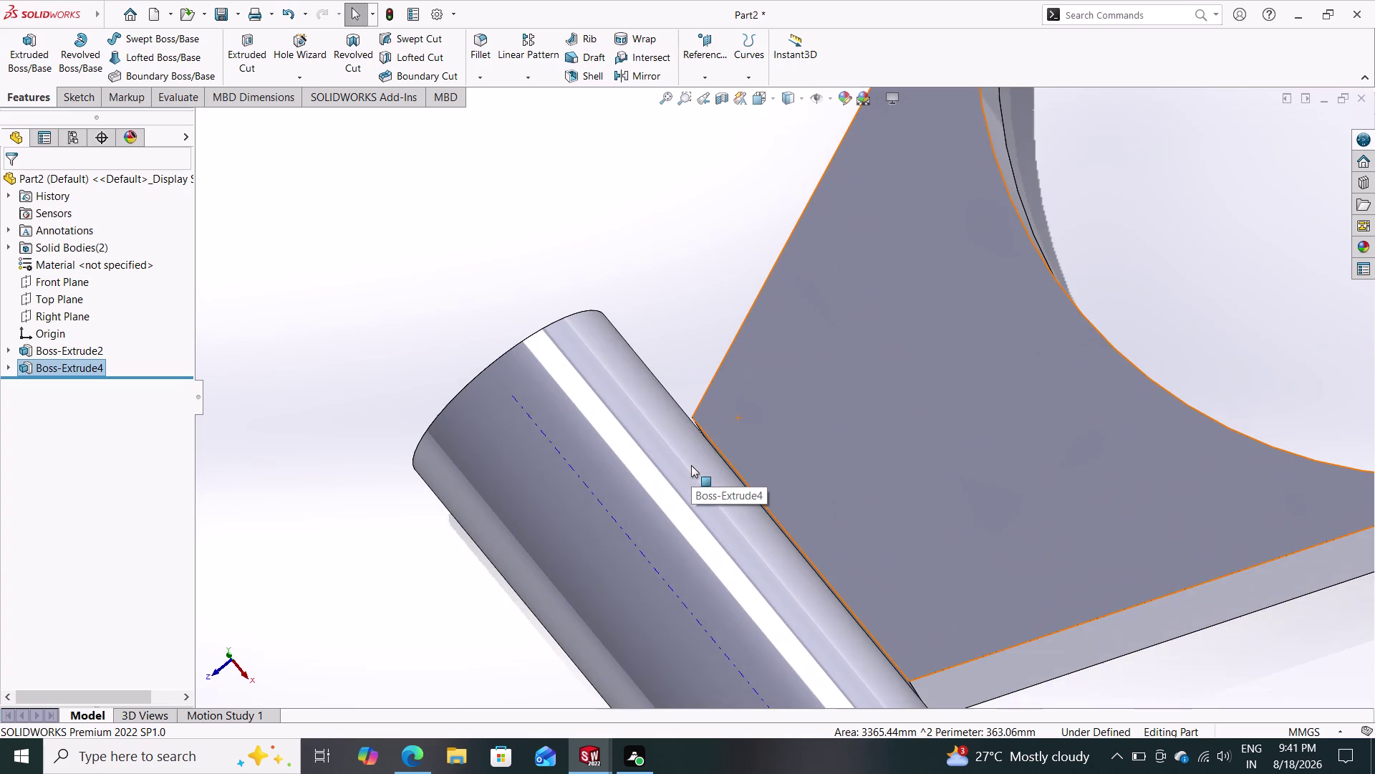
scroll(up, 3)
scroll(up, 3)
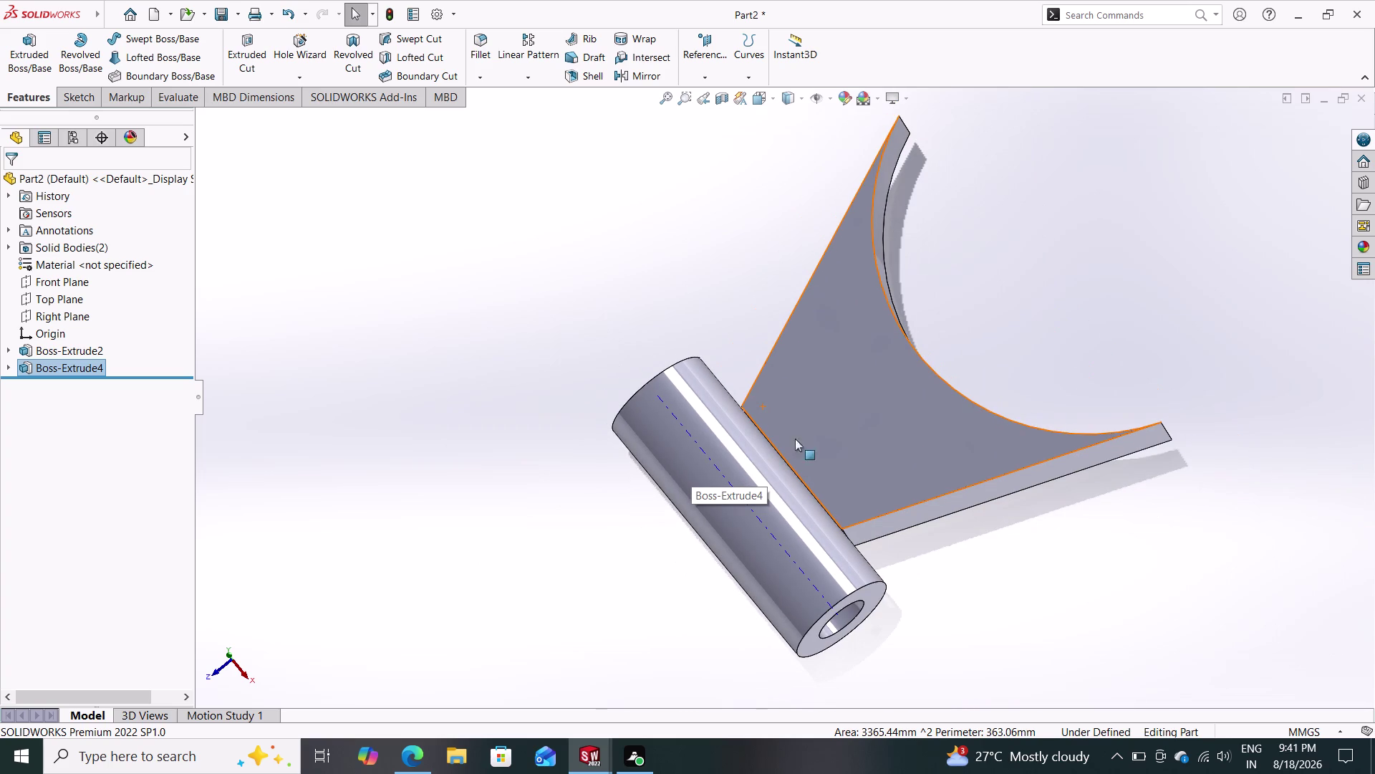
Check the web and ring from other sides, then undo Boss-Extrude4.
middle_drag(889, 403, 889, 505)
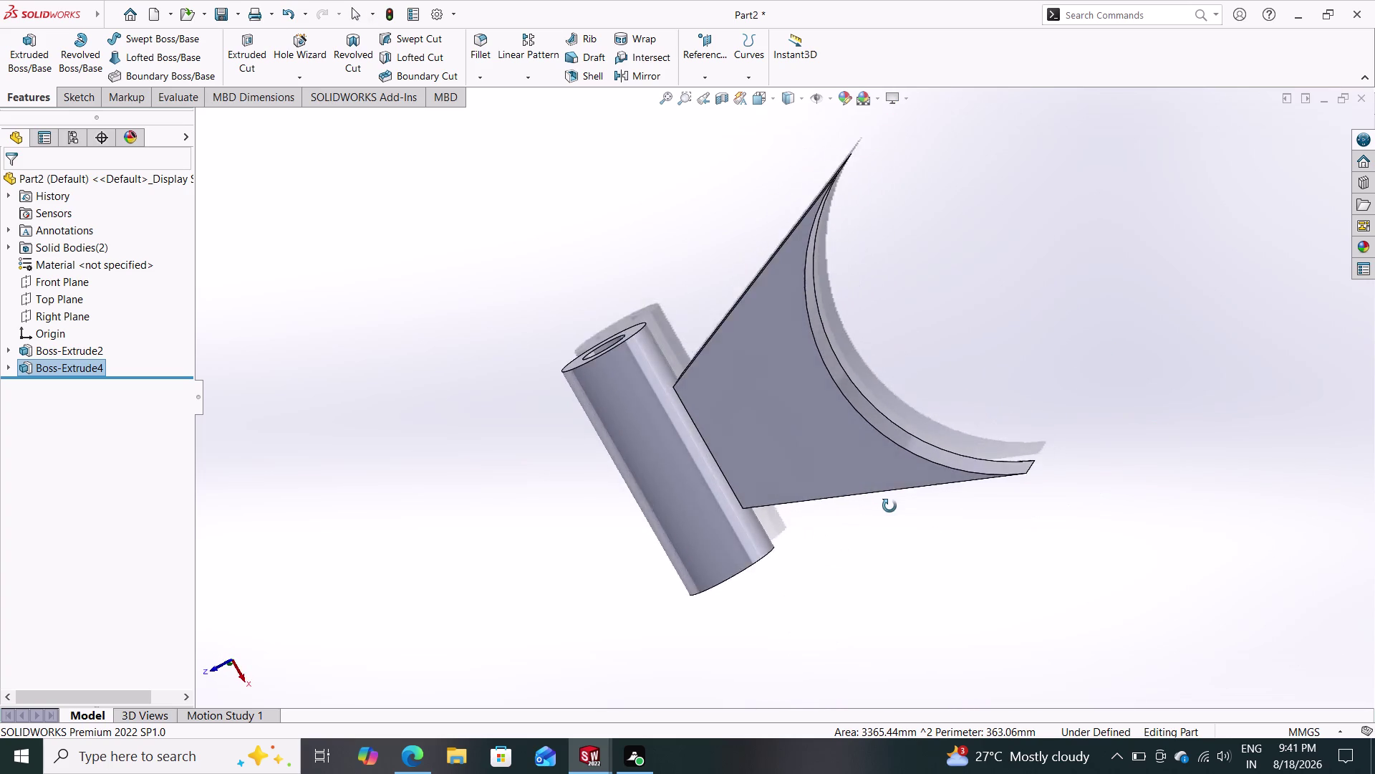
middle_drag(889, 505, 950, 734)
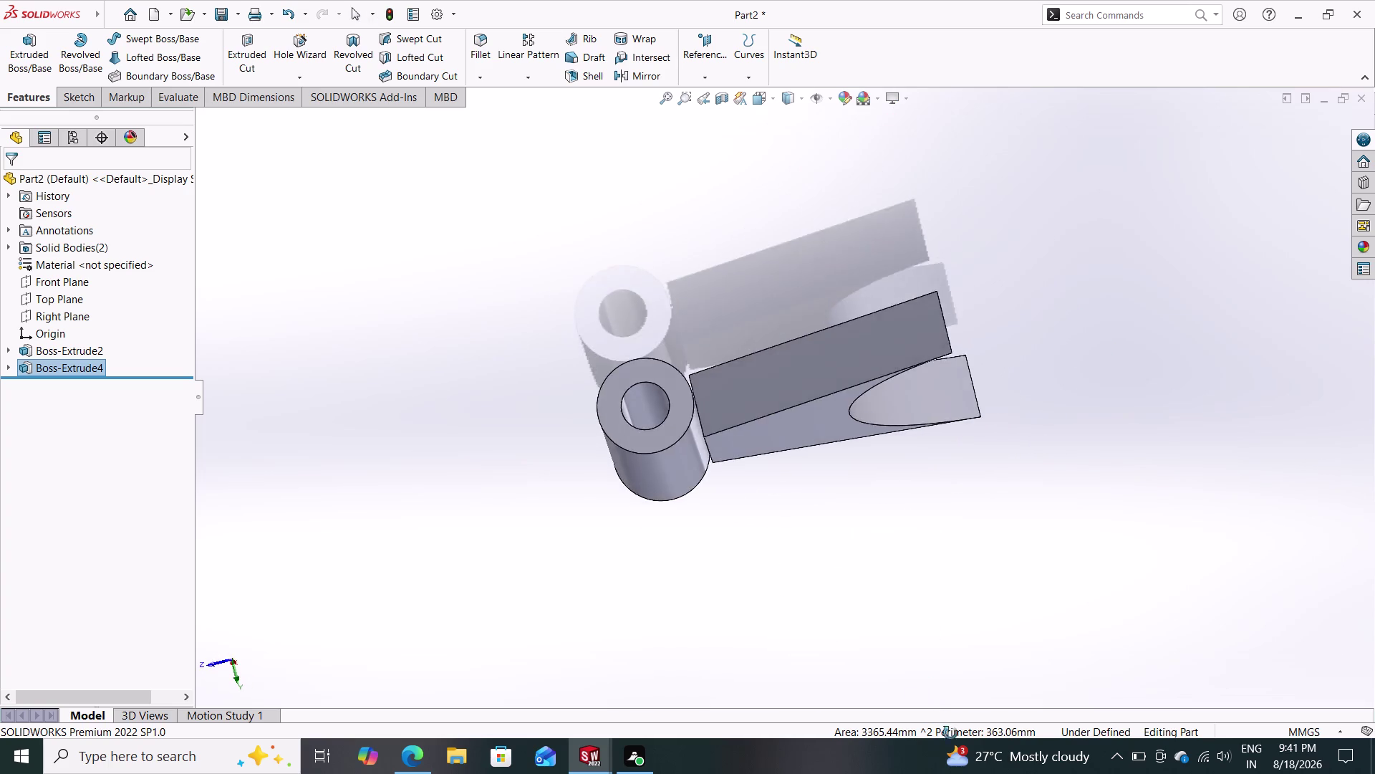
middle_drag(951, 734, 925, 461)
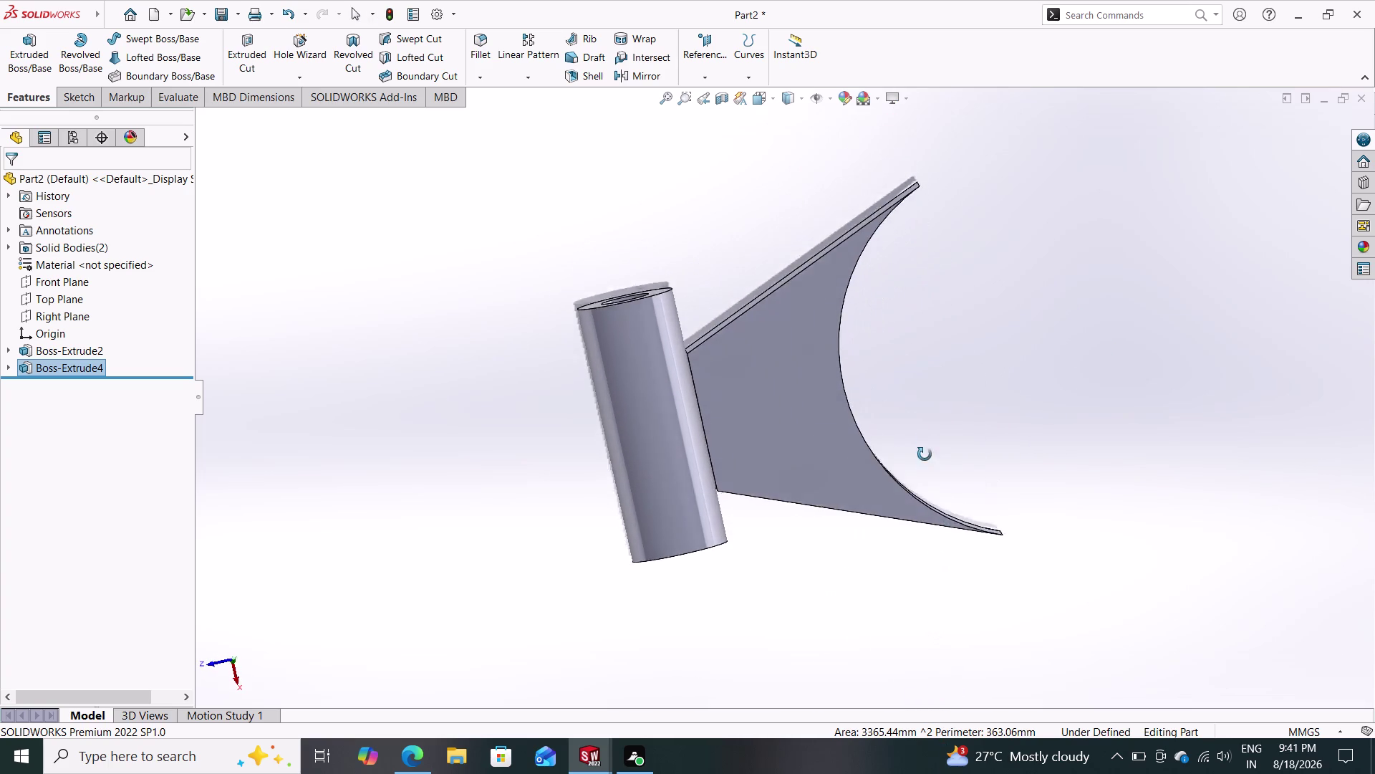
middle_drag(925, 461, 899, 227)
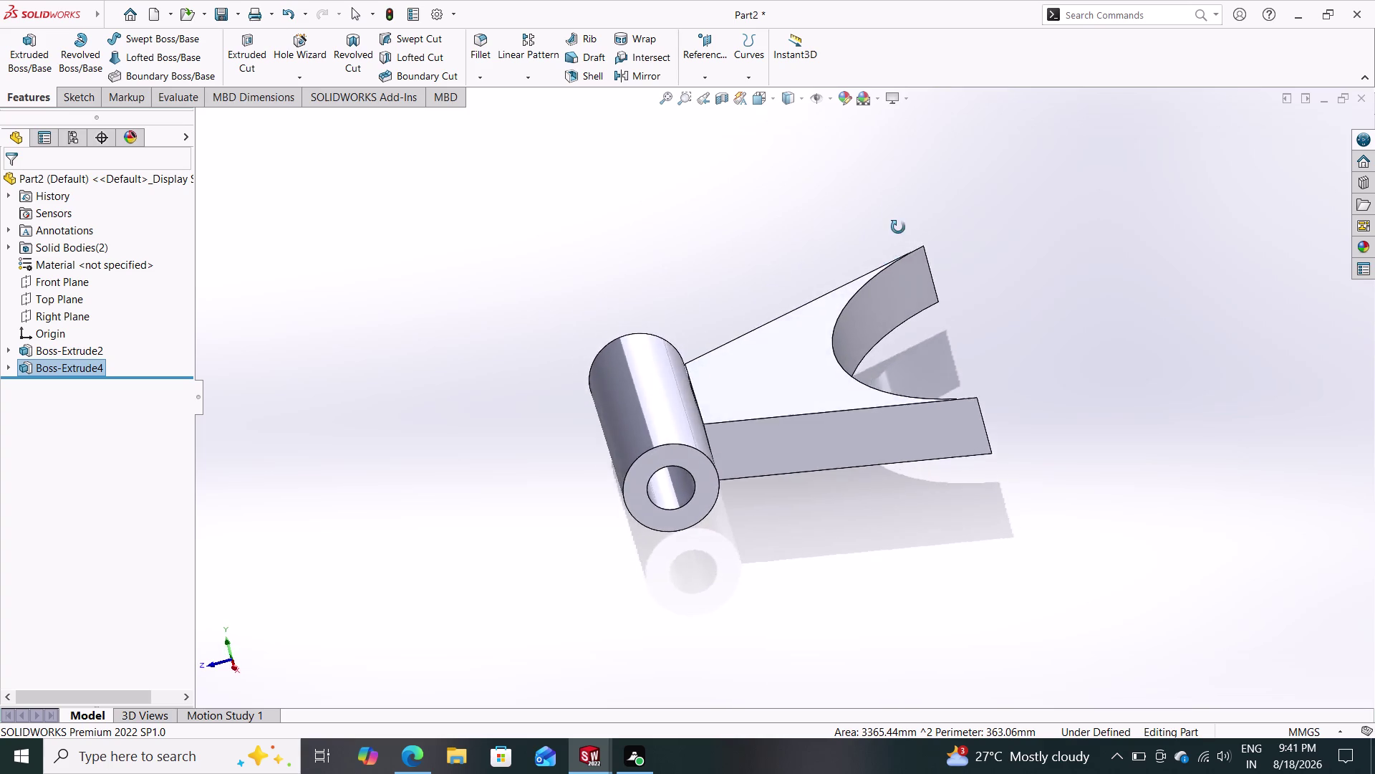
middle_drag(898, 227, 885, 136)
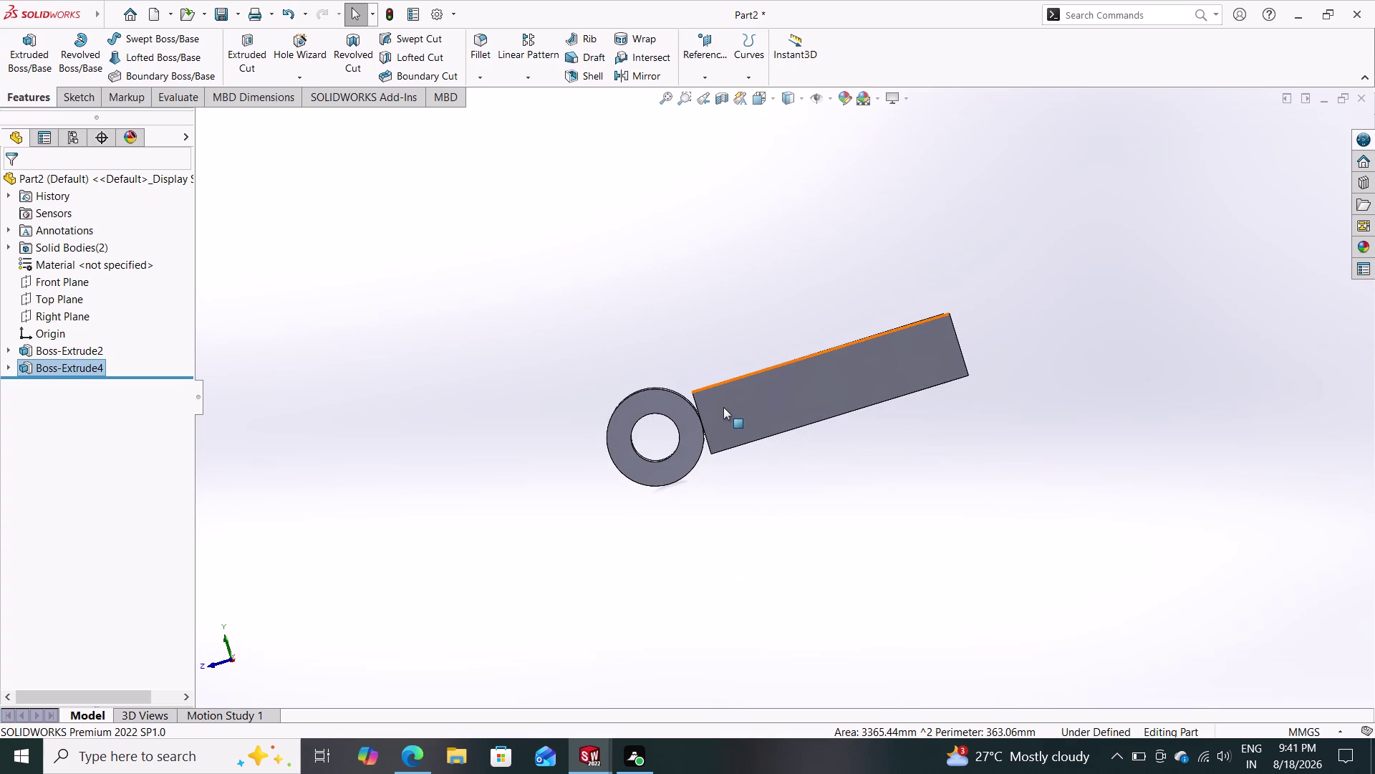
scroll(down, 3)
scroll(down, 3)
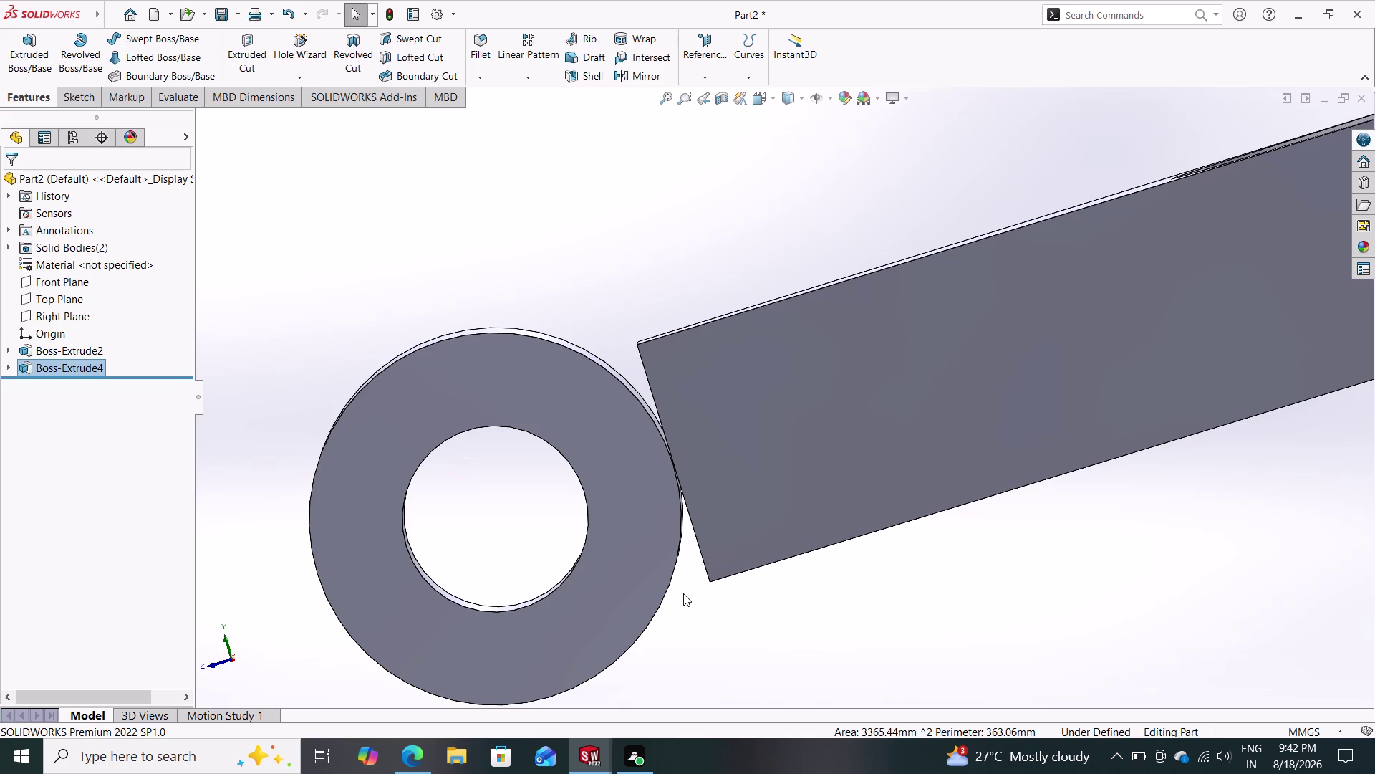
key(ctrl+z)
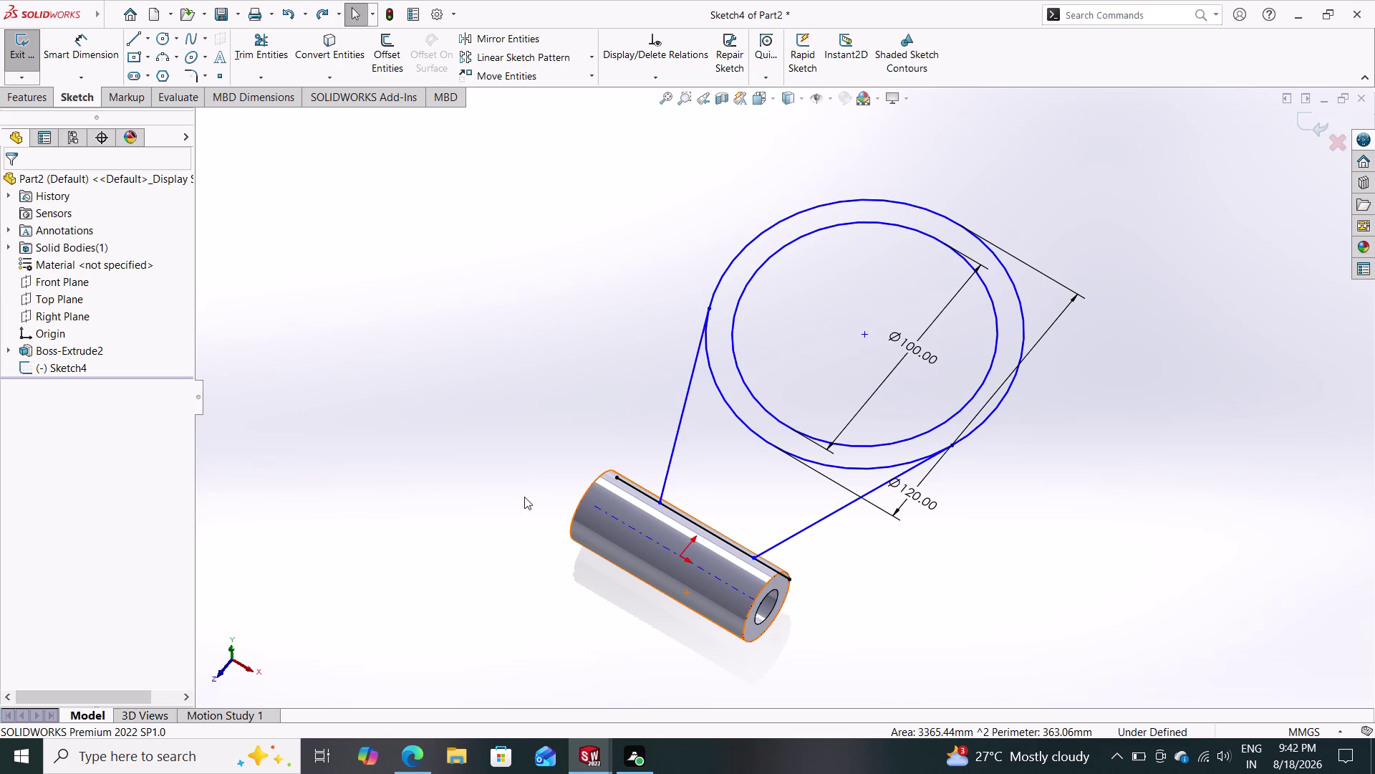
Delete the 80 mm line along the tube's top edge from Sketch4.
click(693, 521)
key(Escape)
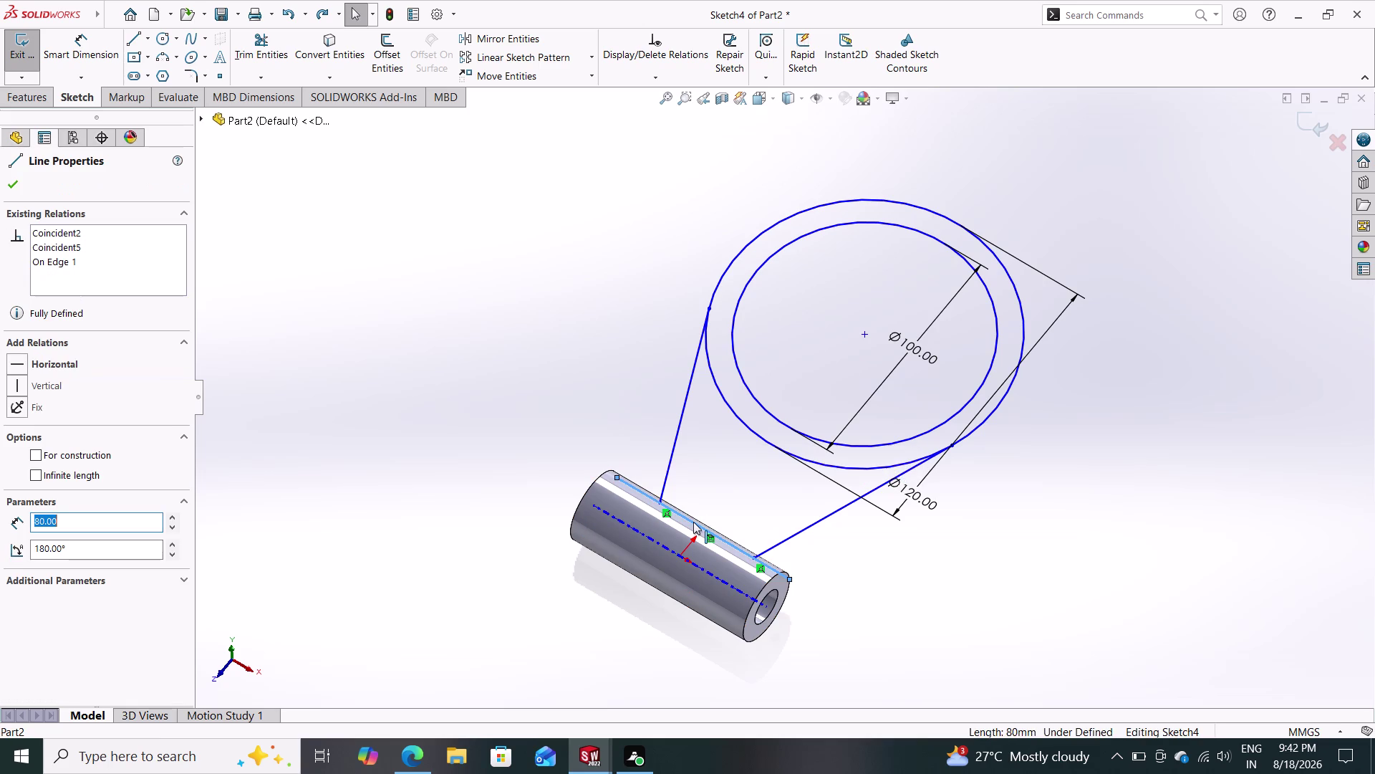
key(Escape)
key(Escape)
key(Escape)
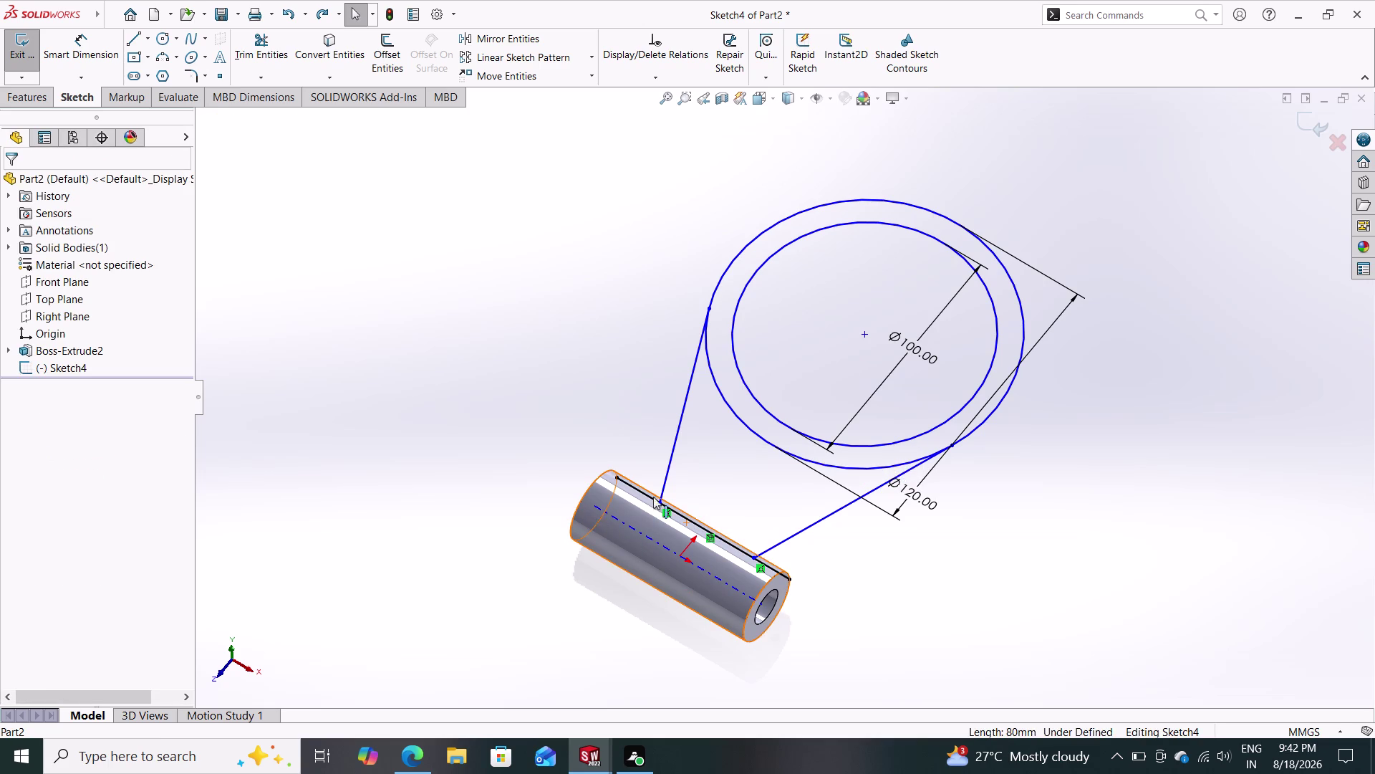
click(687, 516)
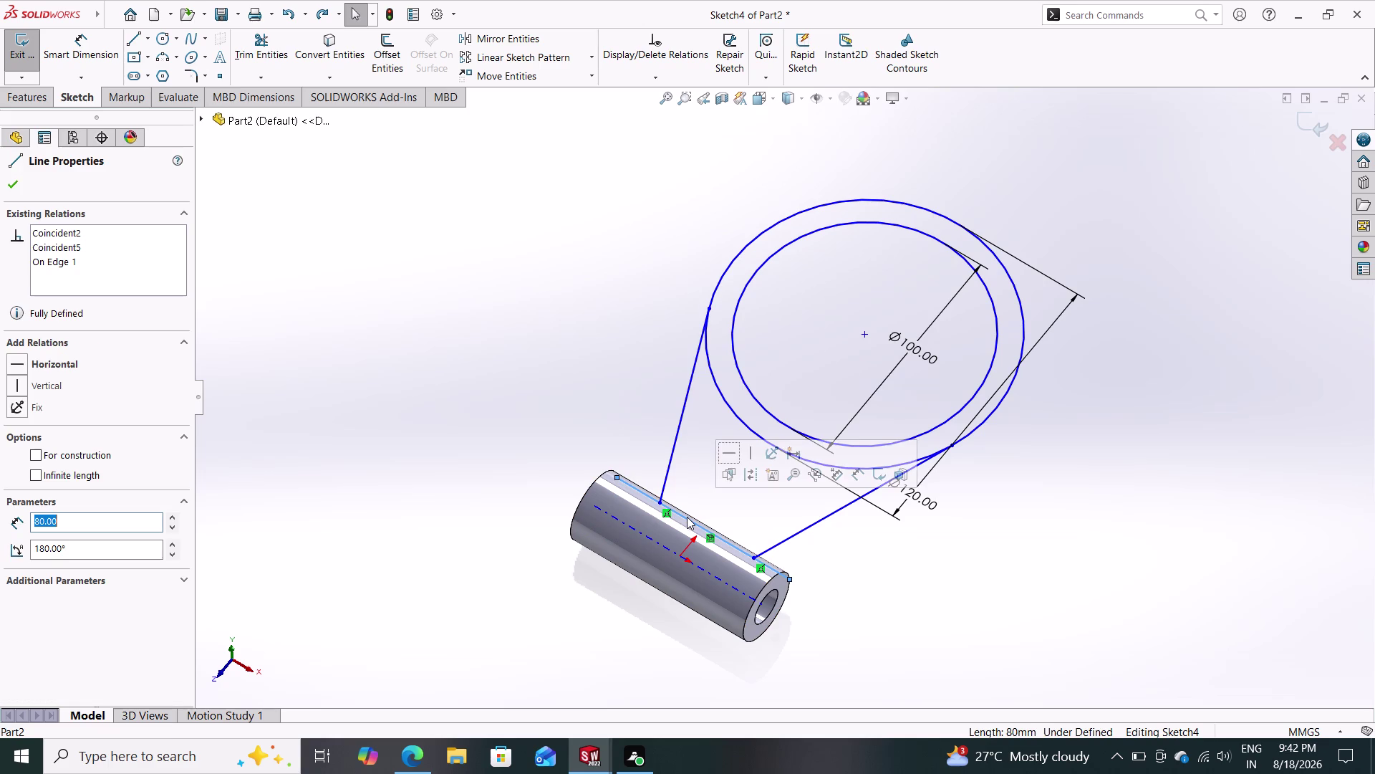
key(Delete)
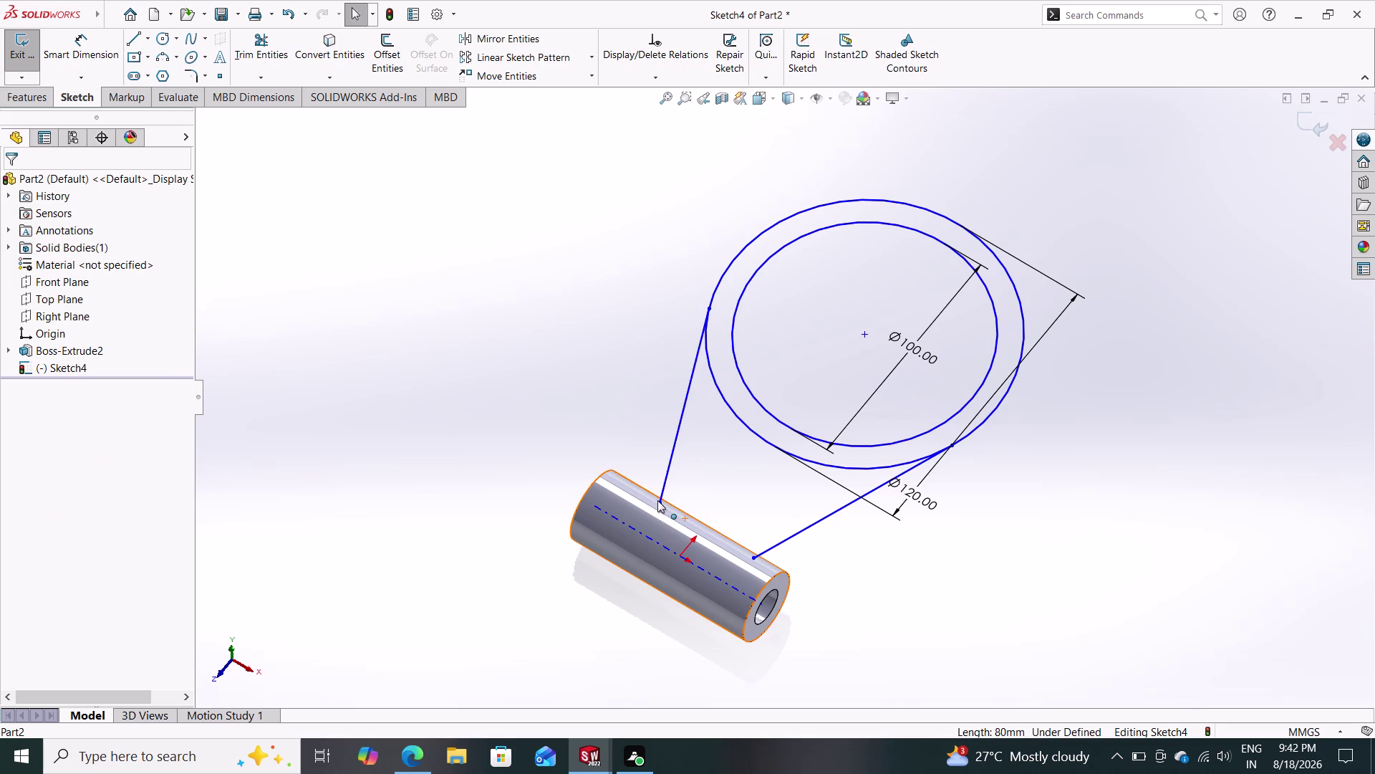
Drag both slanted lines' lower endpoints onto the tube's dashed centreline.
drag(658, 501, 655, 521)
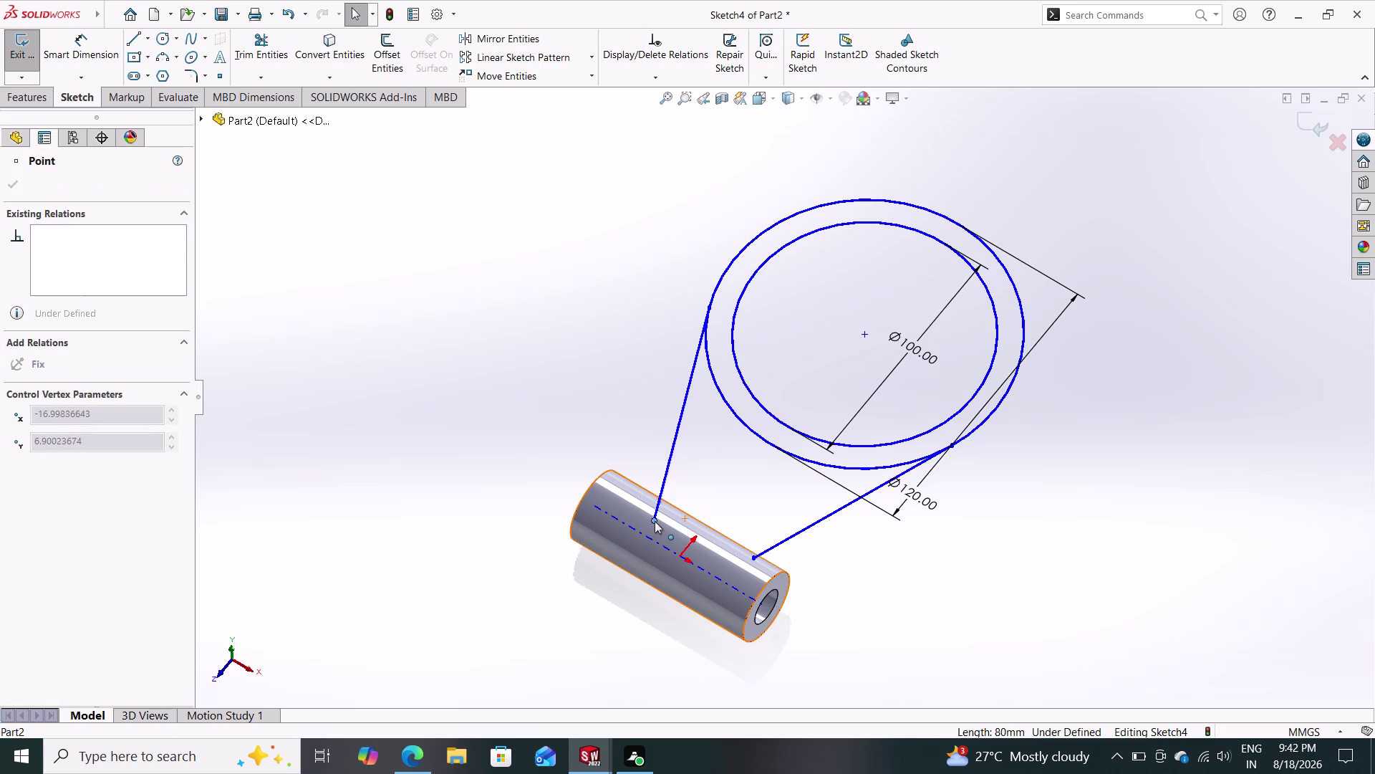
drag(655, 521, 657, 523)
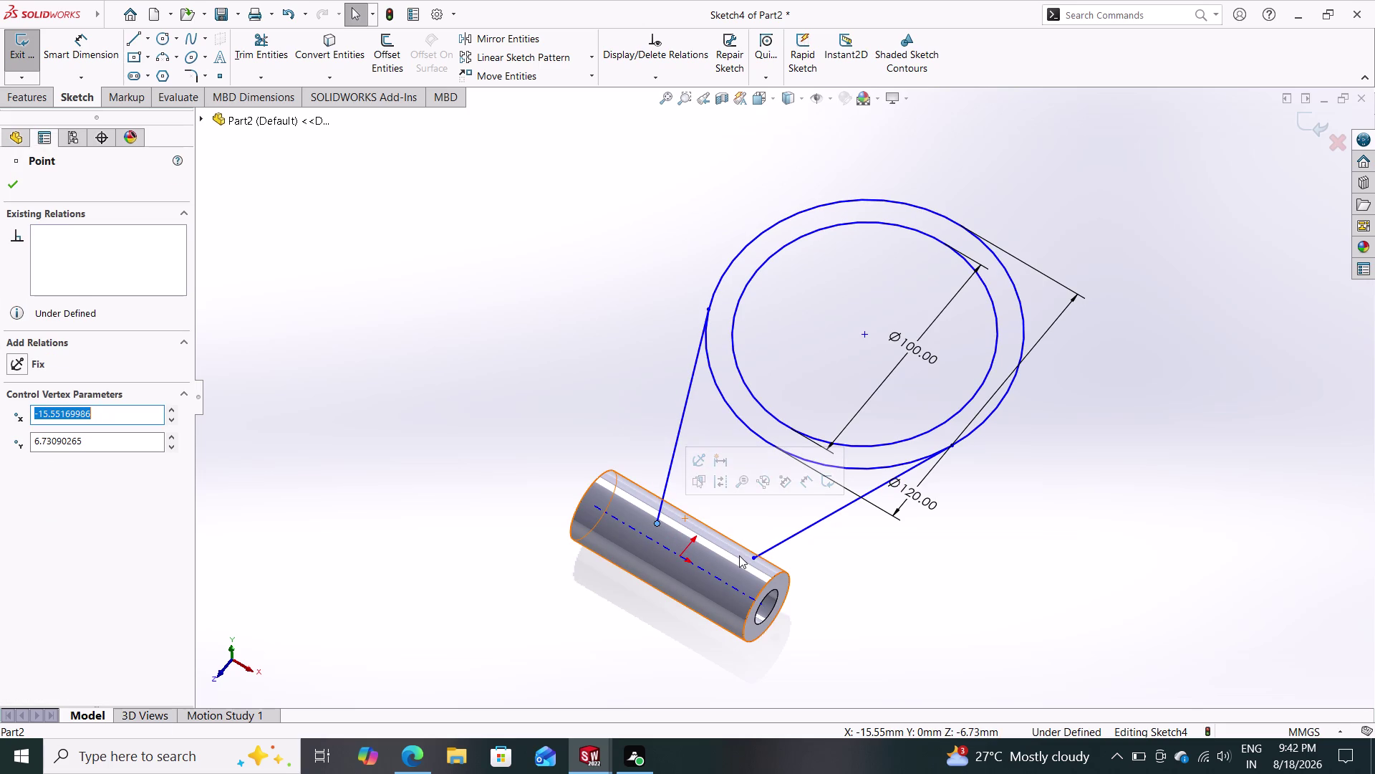
drag(753, 555, 727, 570)
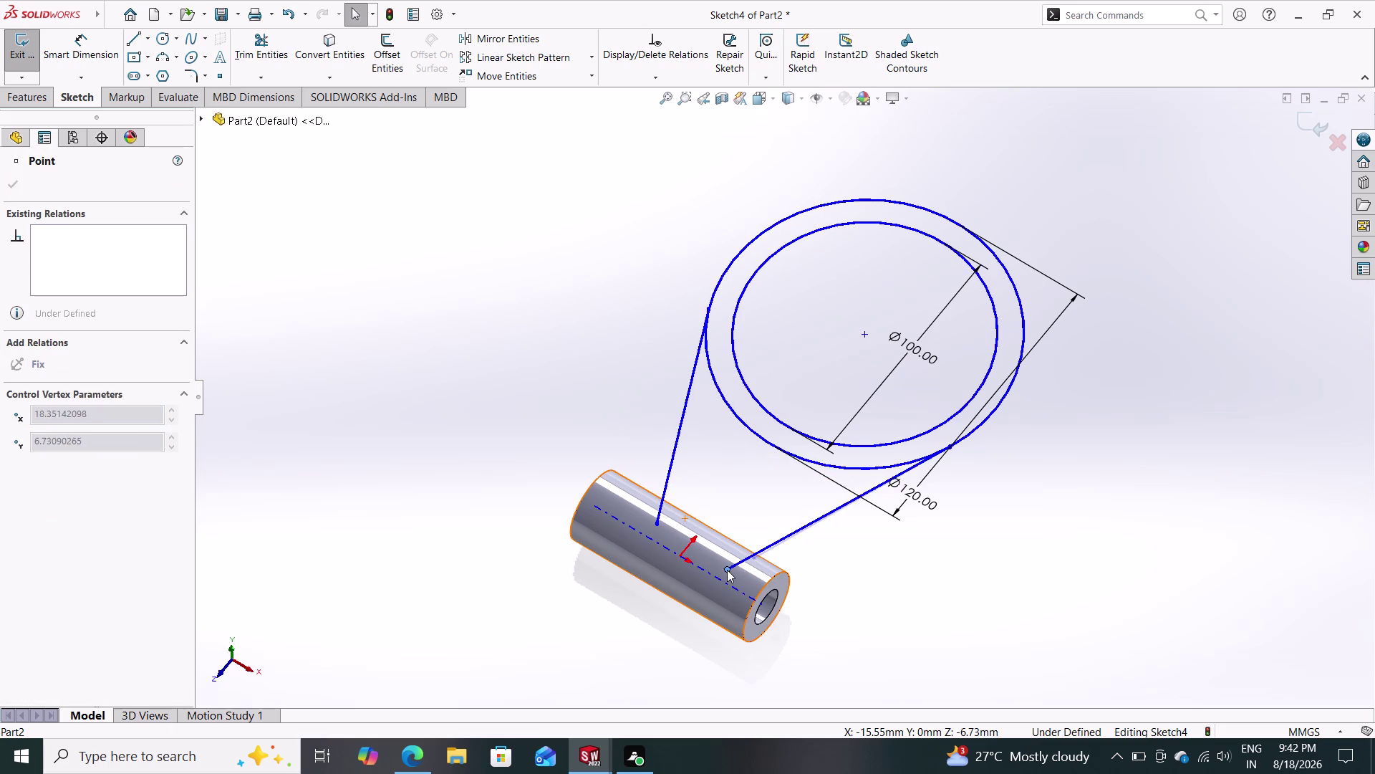
drag(727, 570, 731, 568)
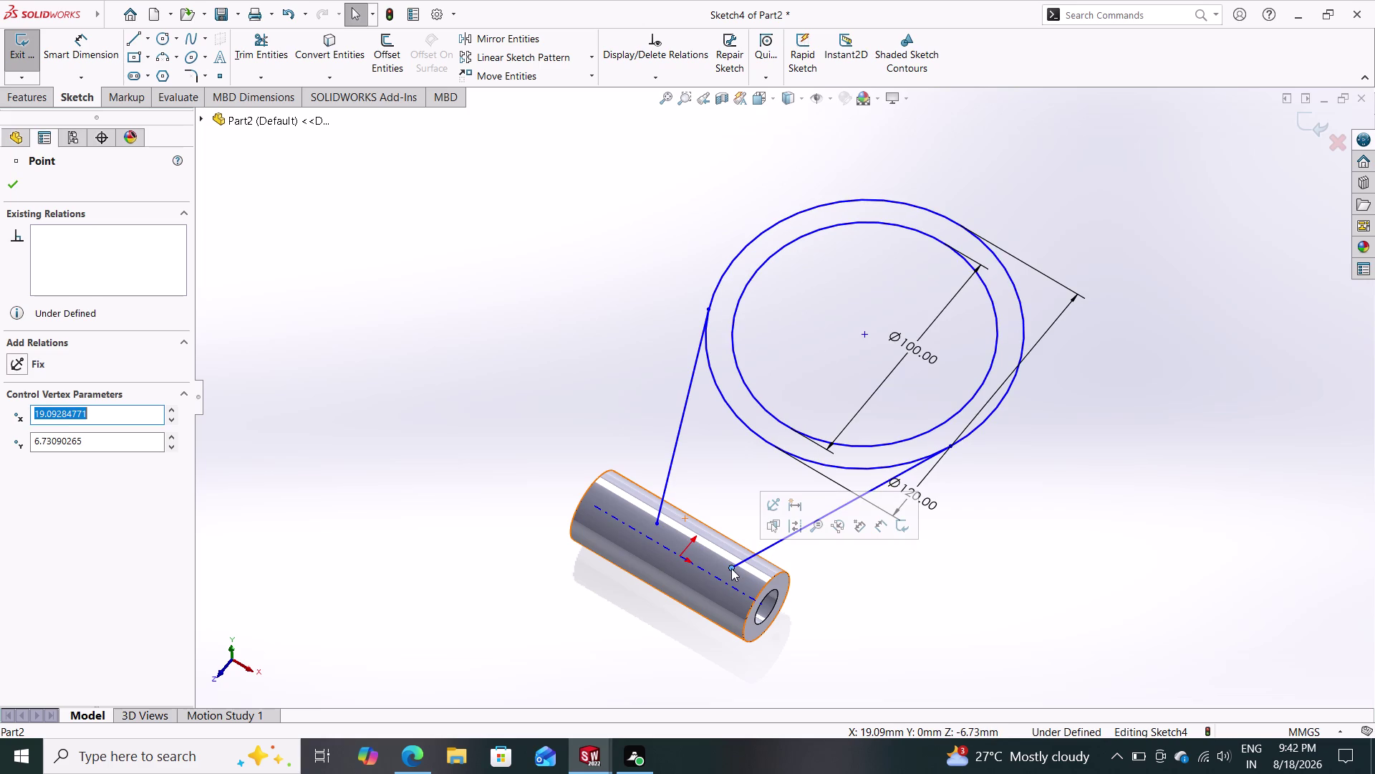
key(Escape)
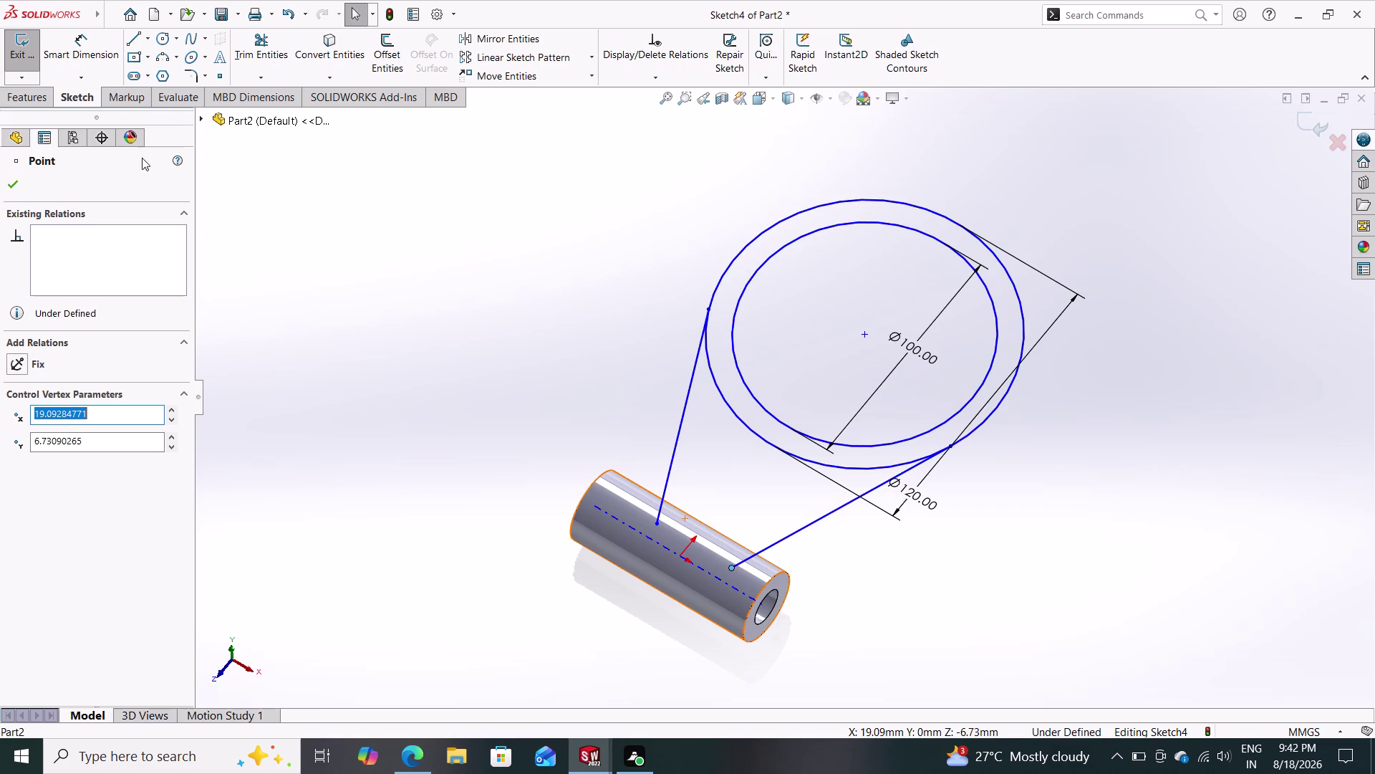
click(133, 35)
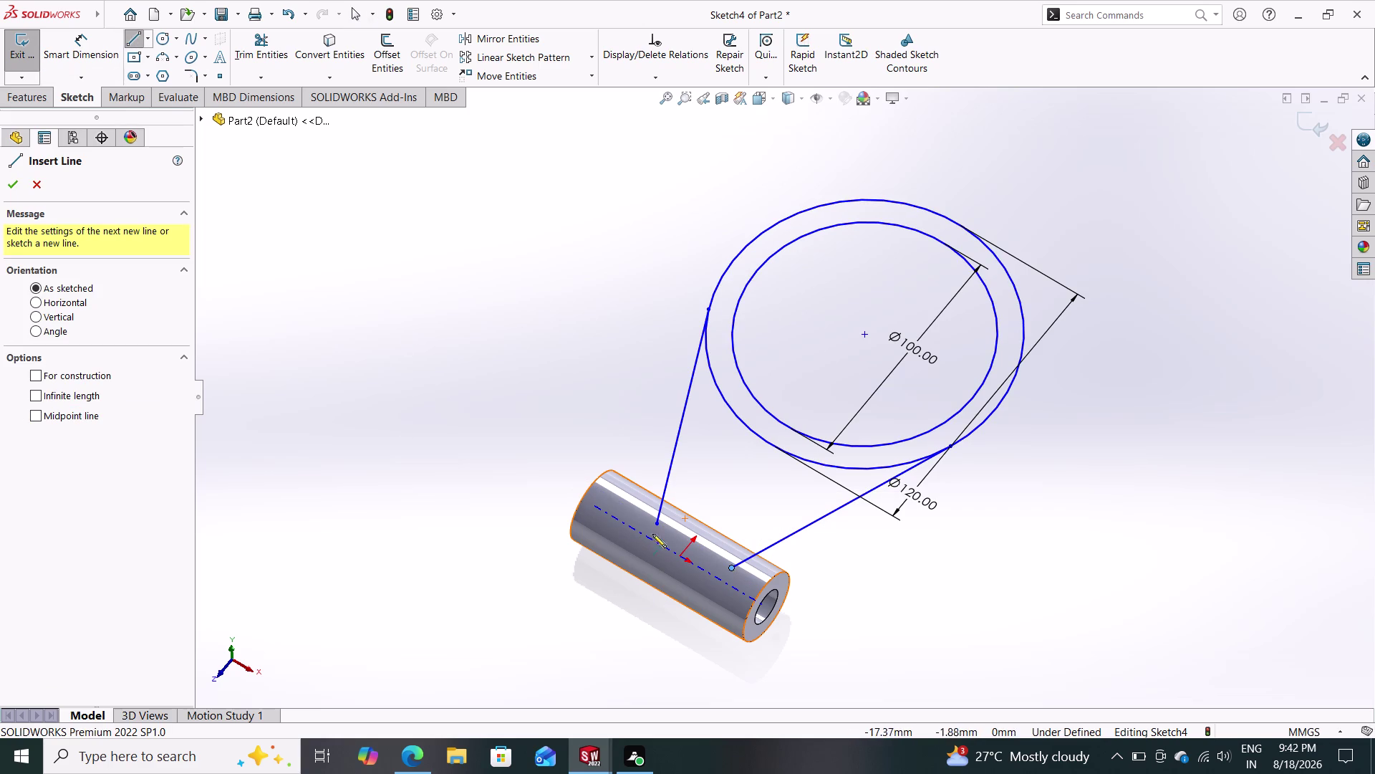
Draw a line joining the two lower endpoints to close the web profile.
click(659, 527)
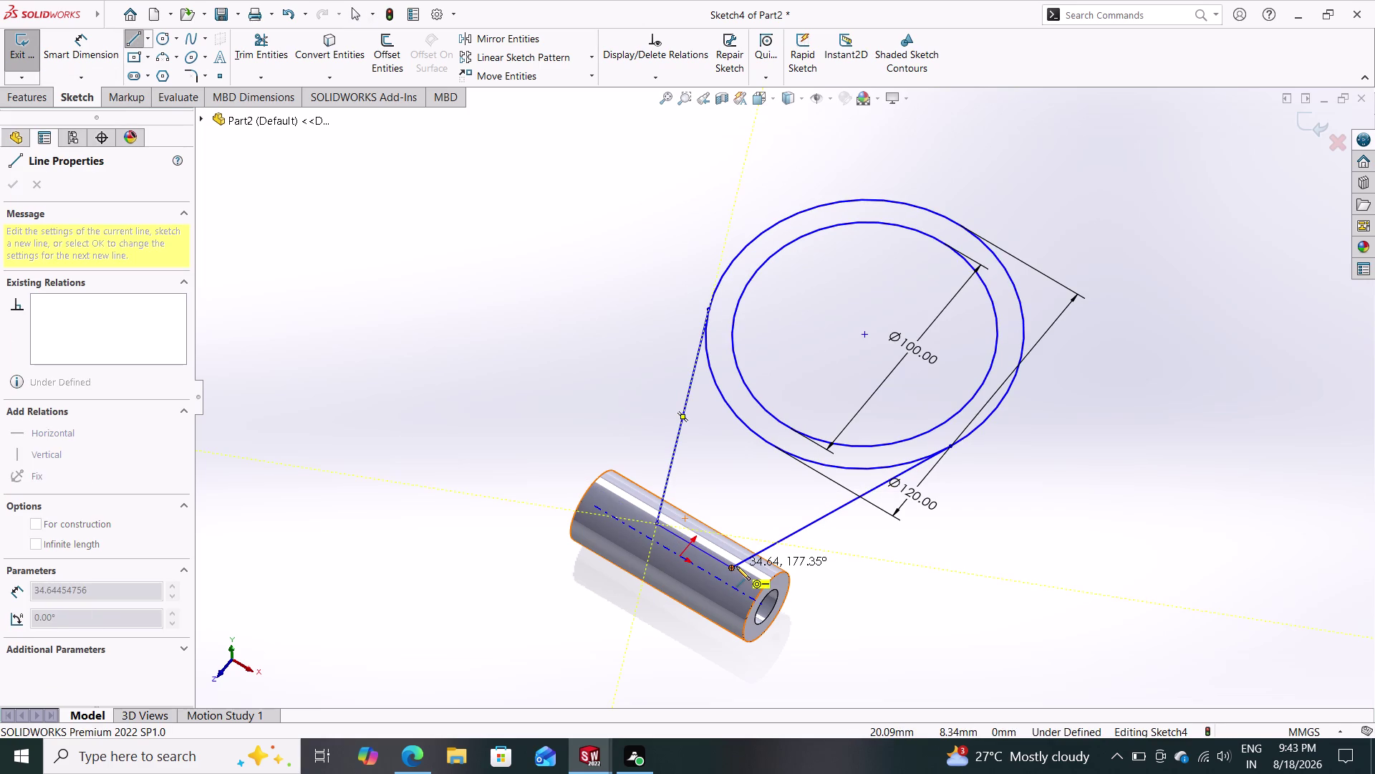
click(736, 566)
key(Escape)
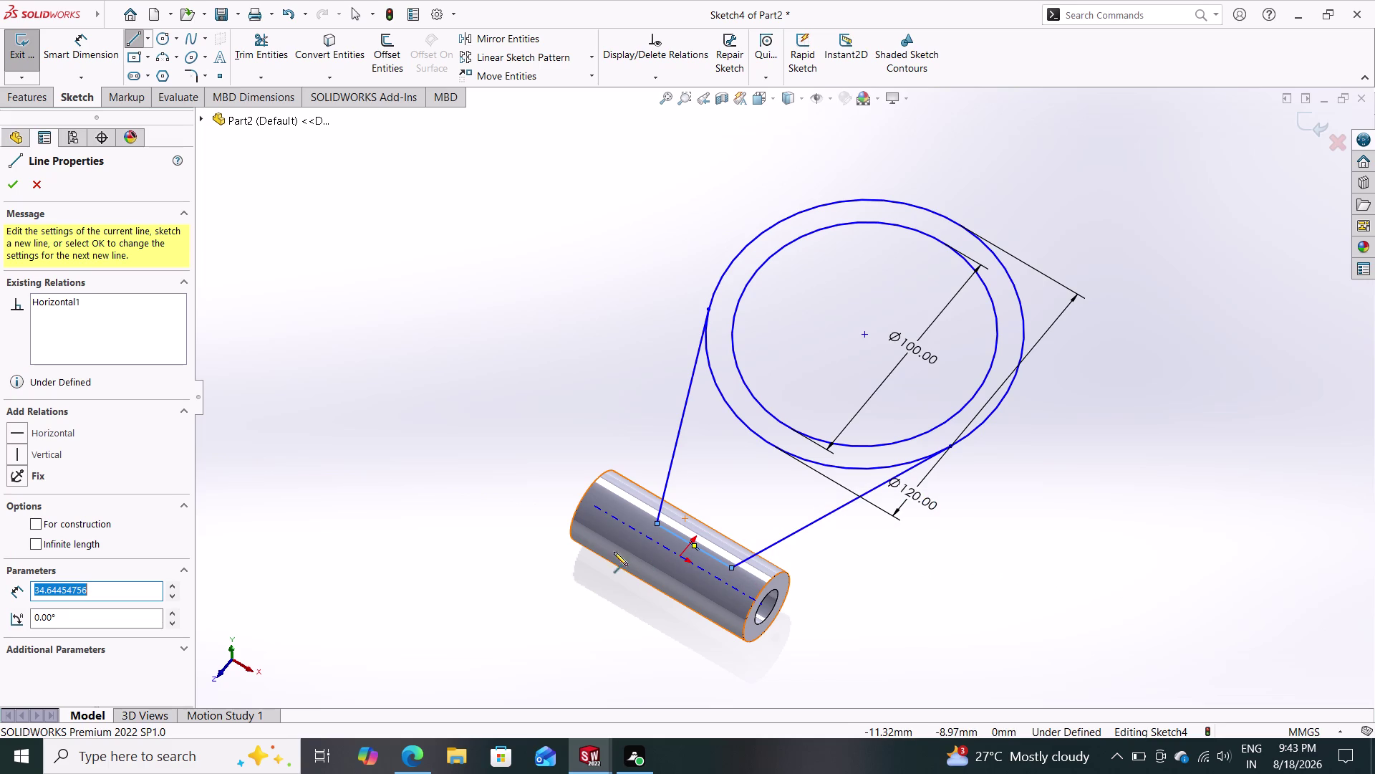
key(Escape)
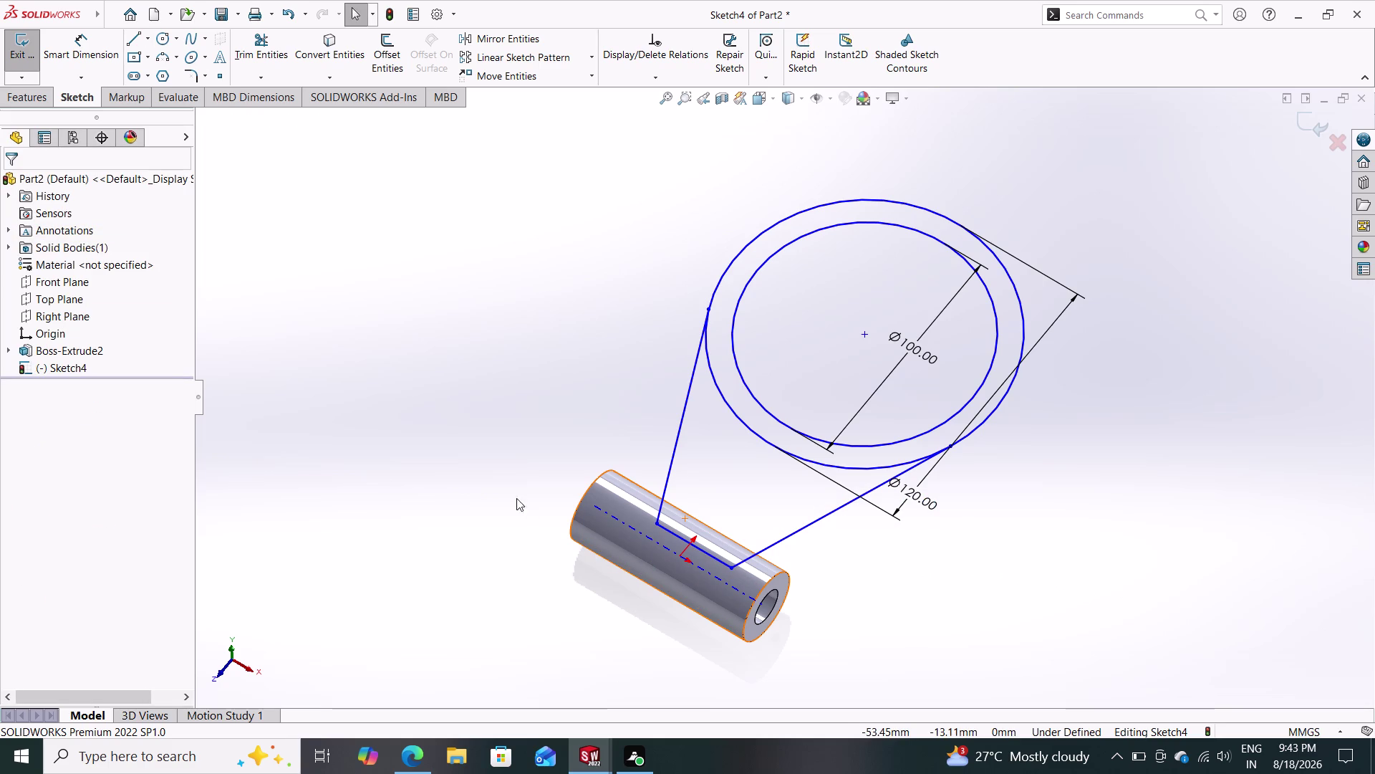
Extrude the closed web profile 20 mm mid-plane as Boss-Extrude5.
click(15, 113)
click(20, 102)
click(32, 57)
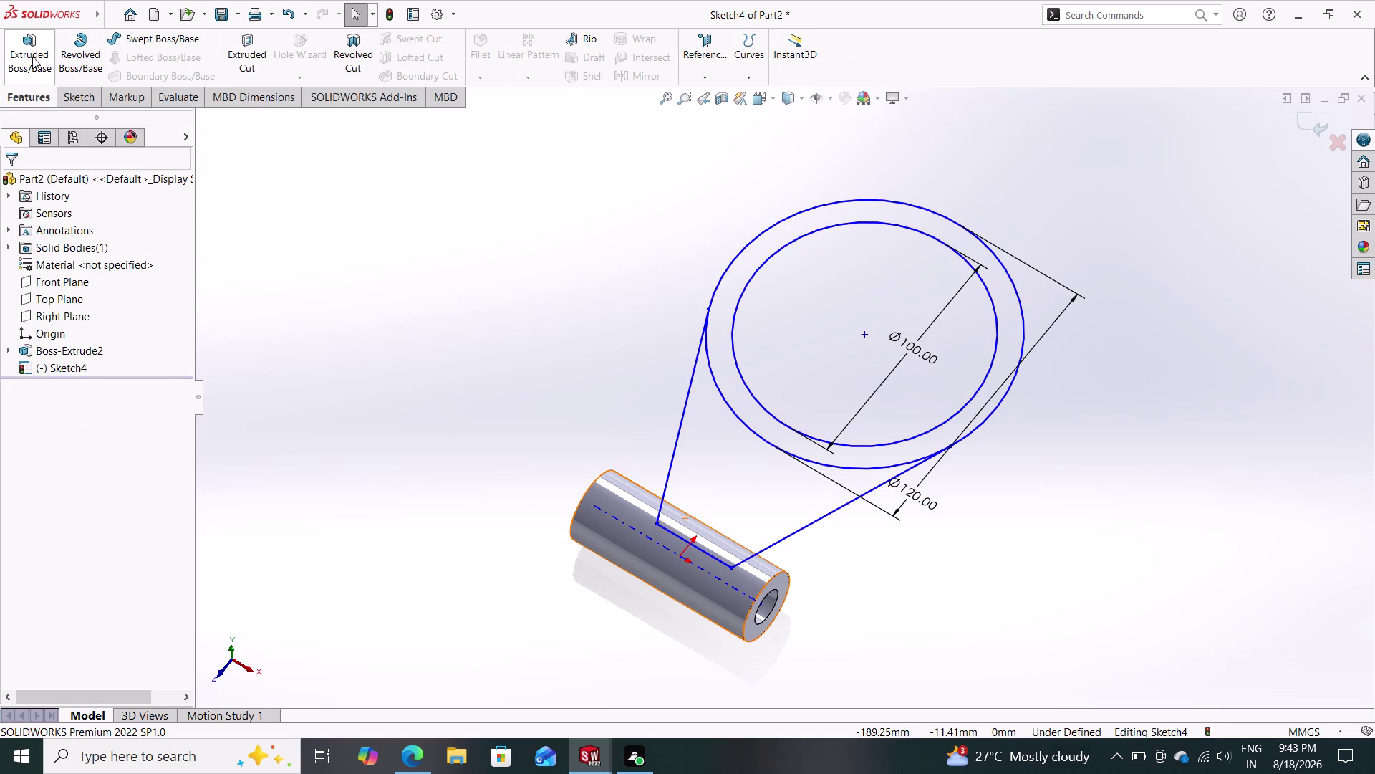
click(712, 469)
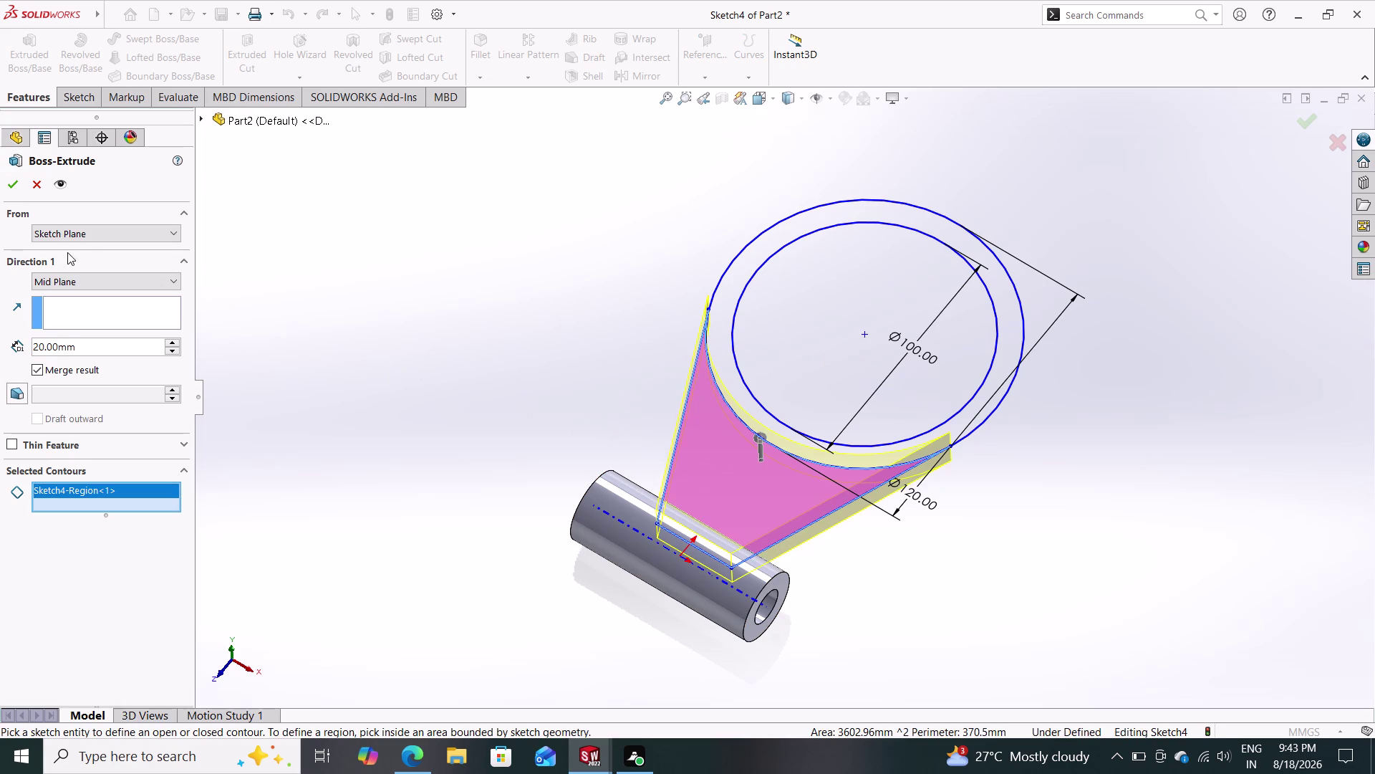
click(13, 183)
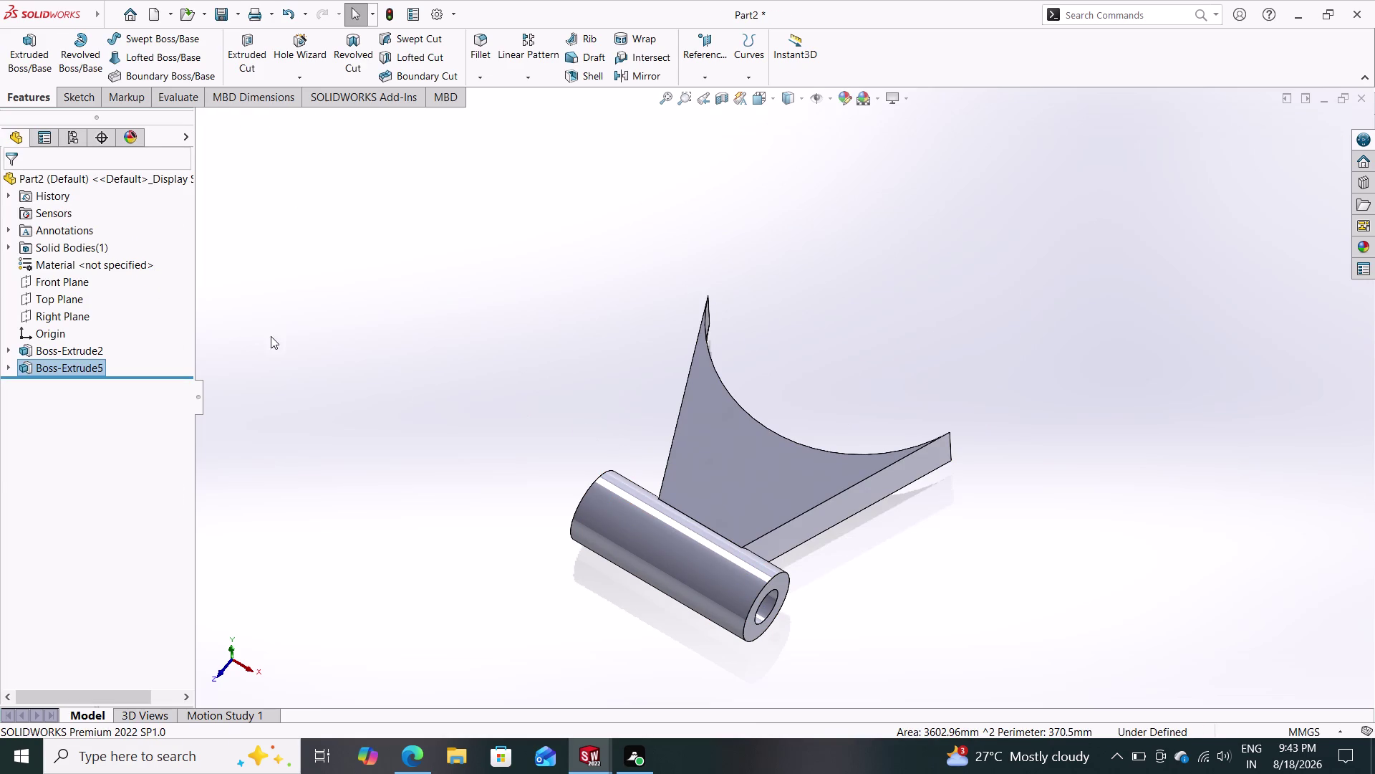
middle_click(510, 494)
middle_drag(511, 497, 435, 458)
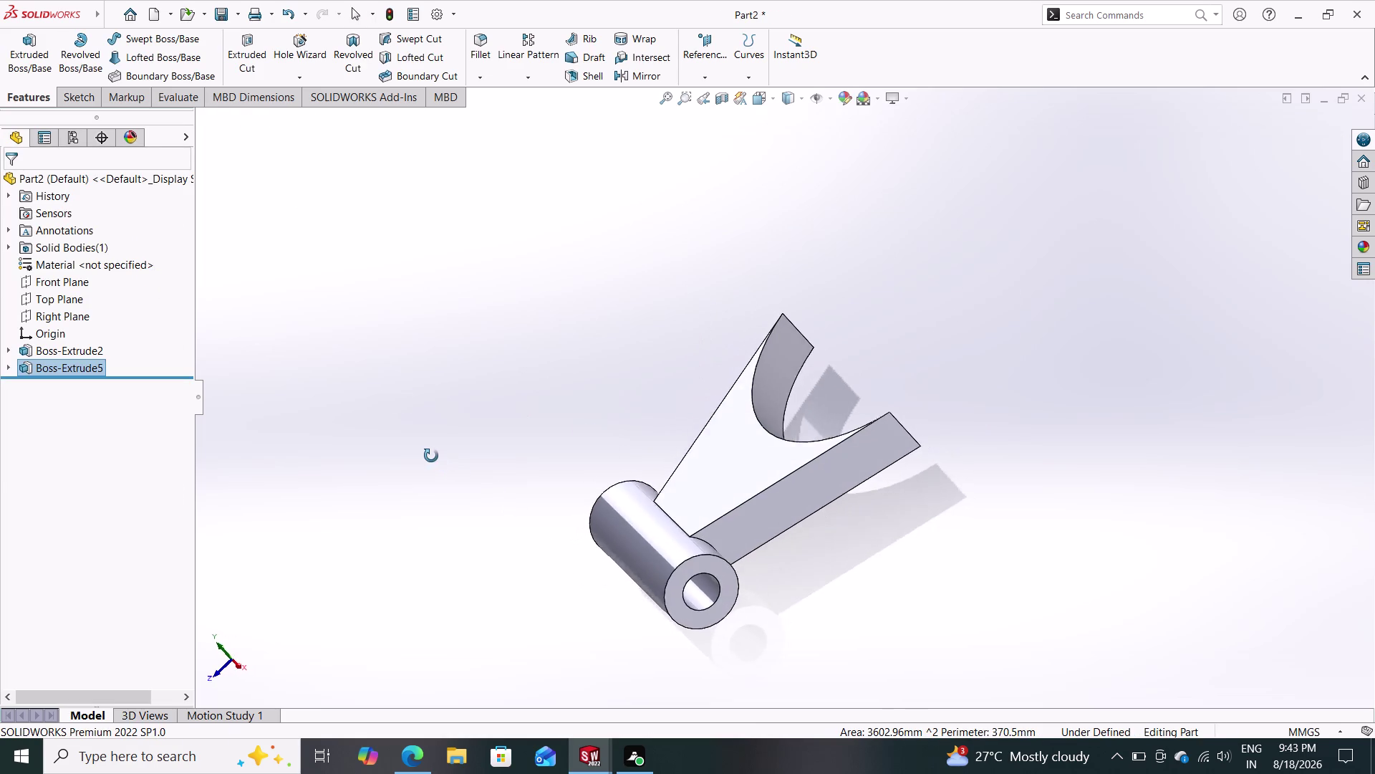
middle_drag(435, 458, 458, 501)
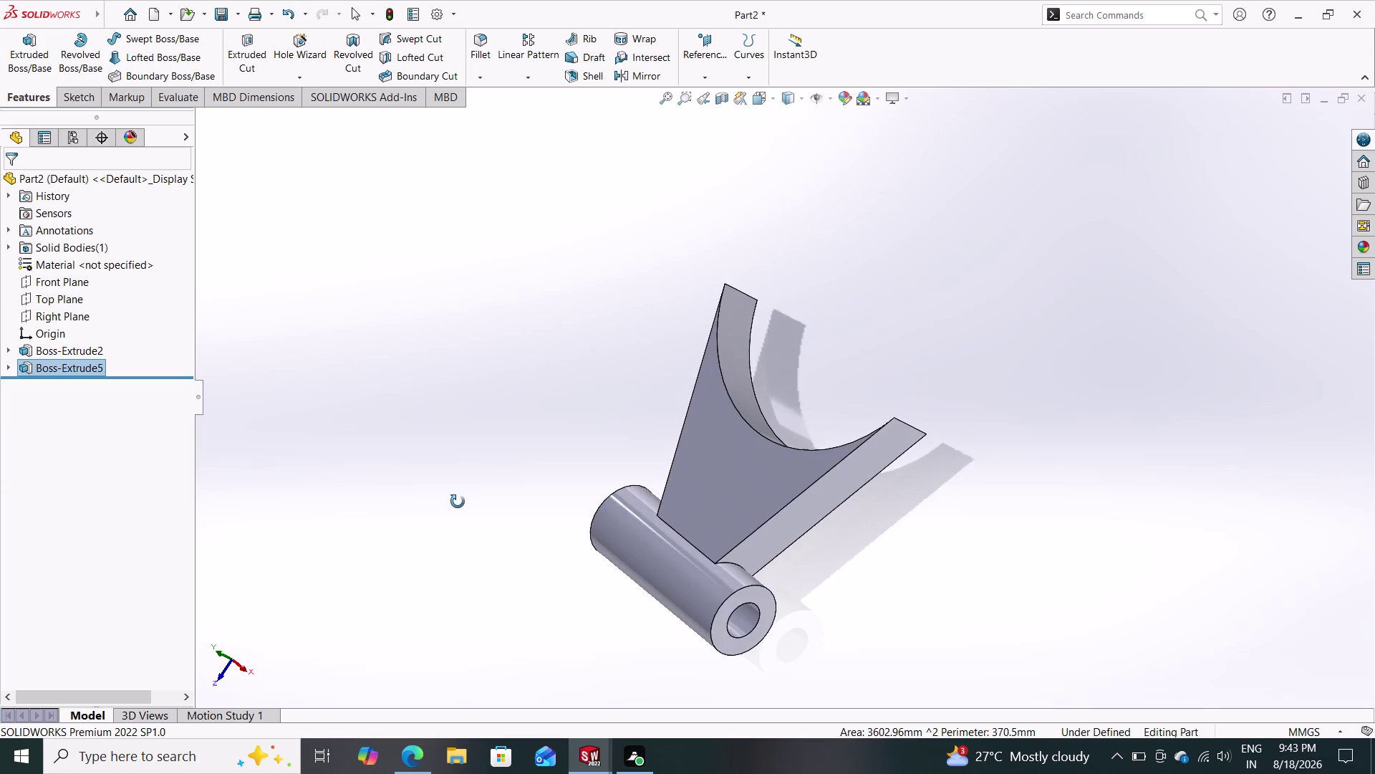
middle_drag(457, 502, 560, 685)
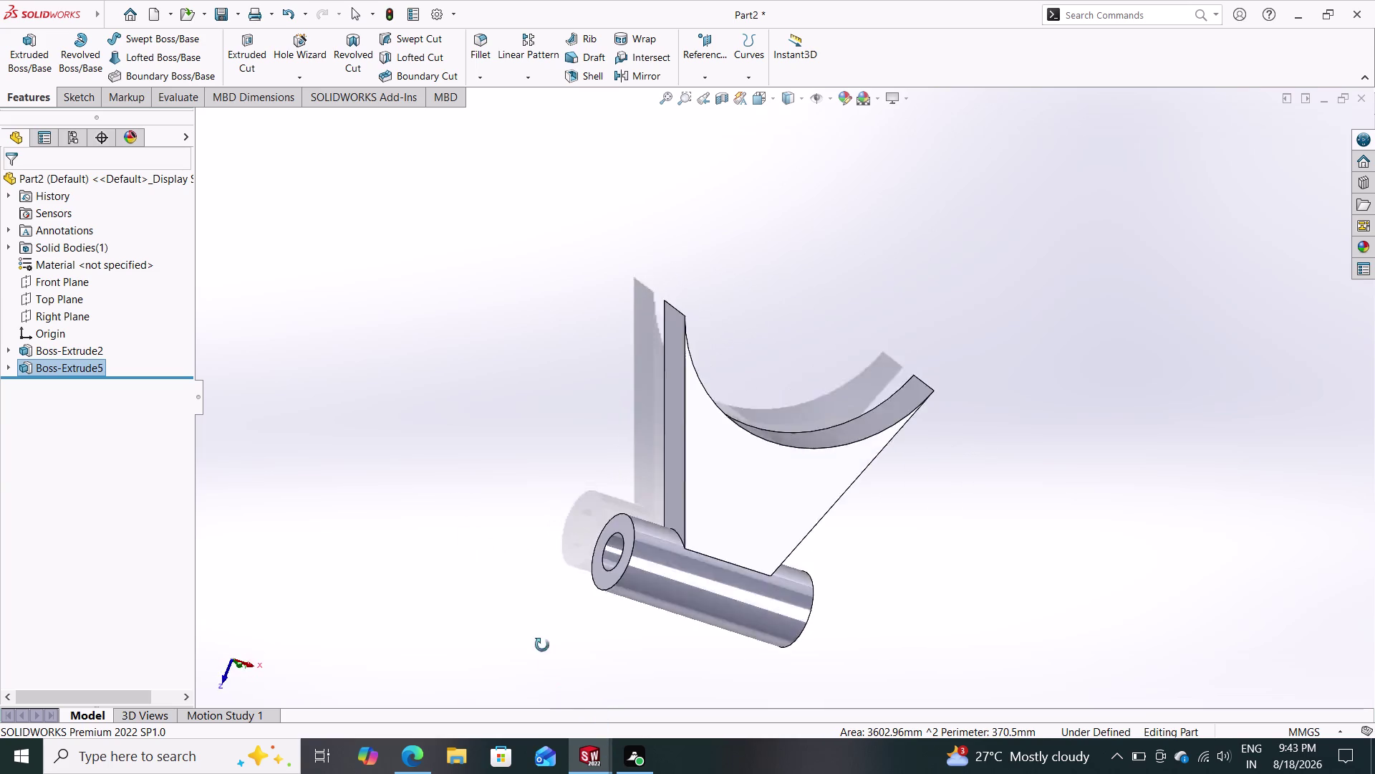
middle_drag(560, 685, 365, 432)
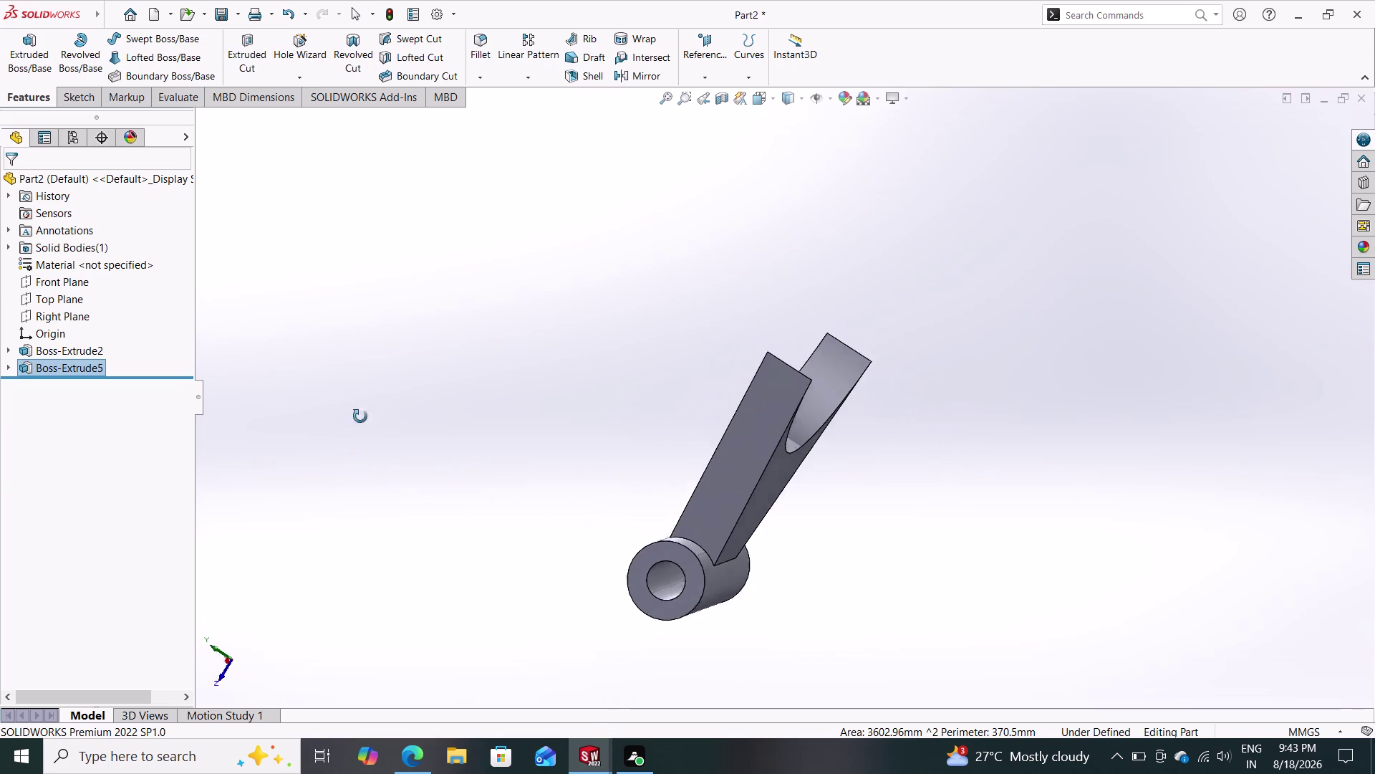
middle_drag(364, 432, 498, 495)
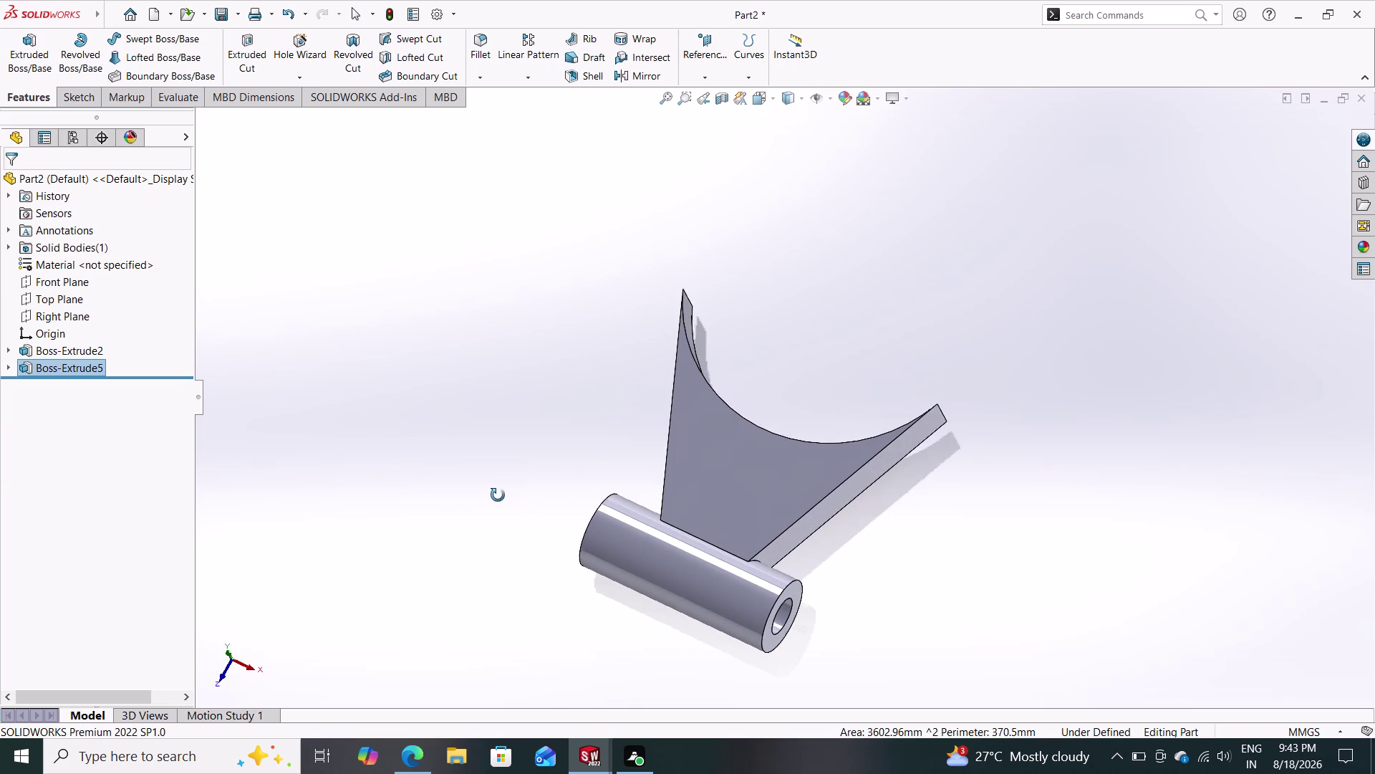
middle_drag(498, 495, 497, 495)
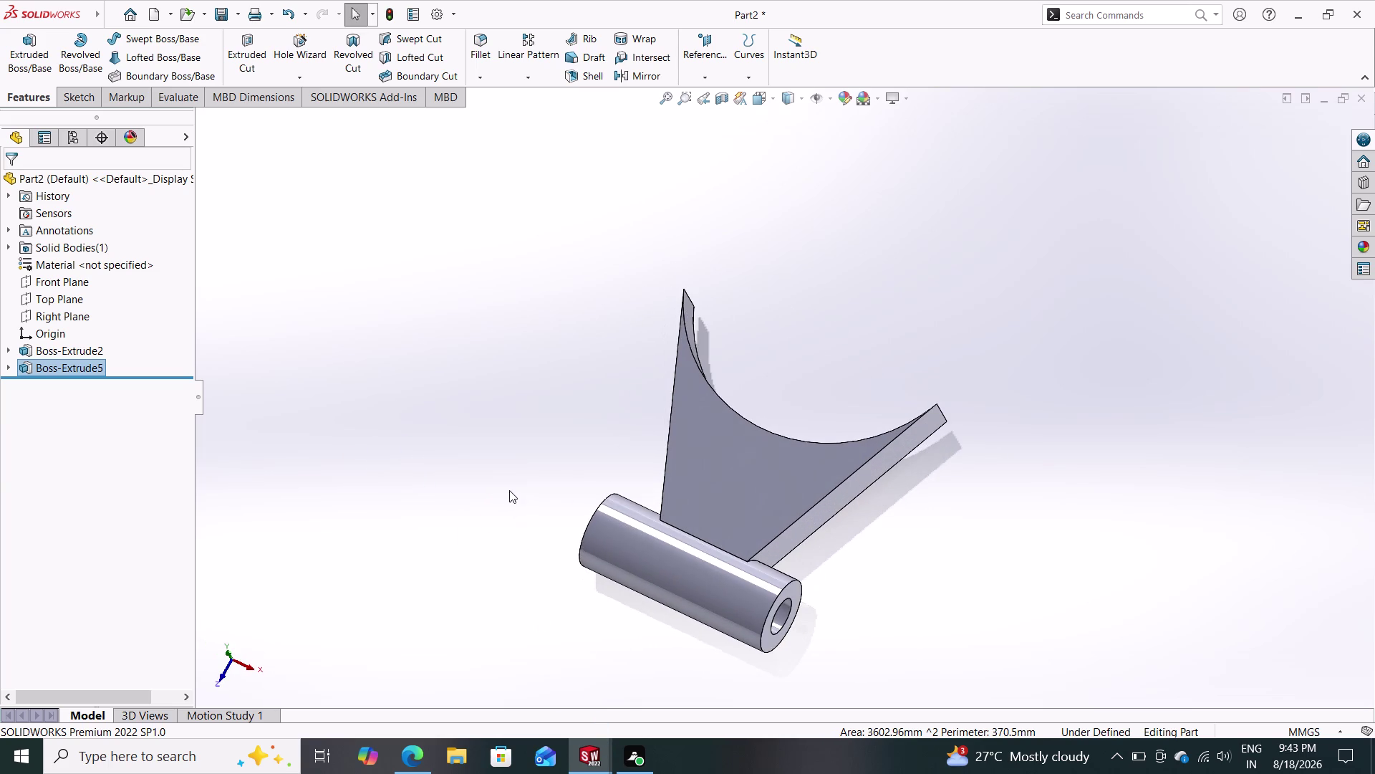
click(34, 293)
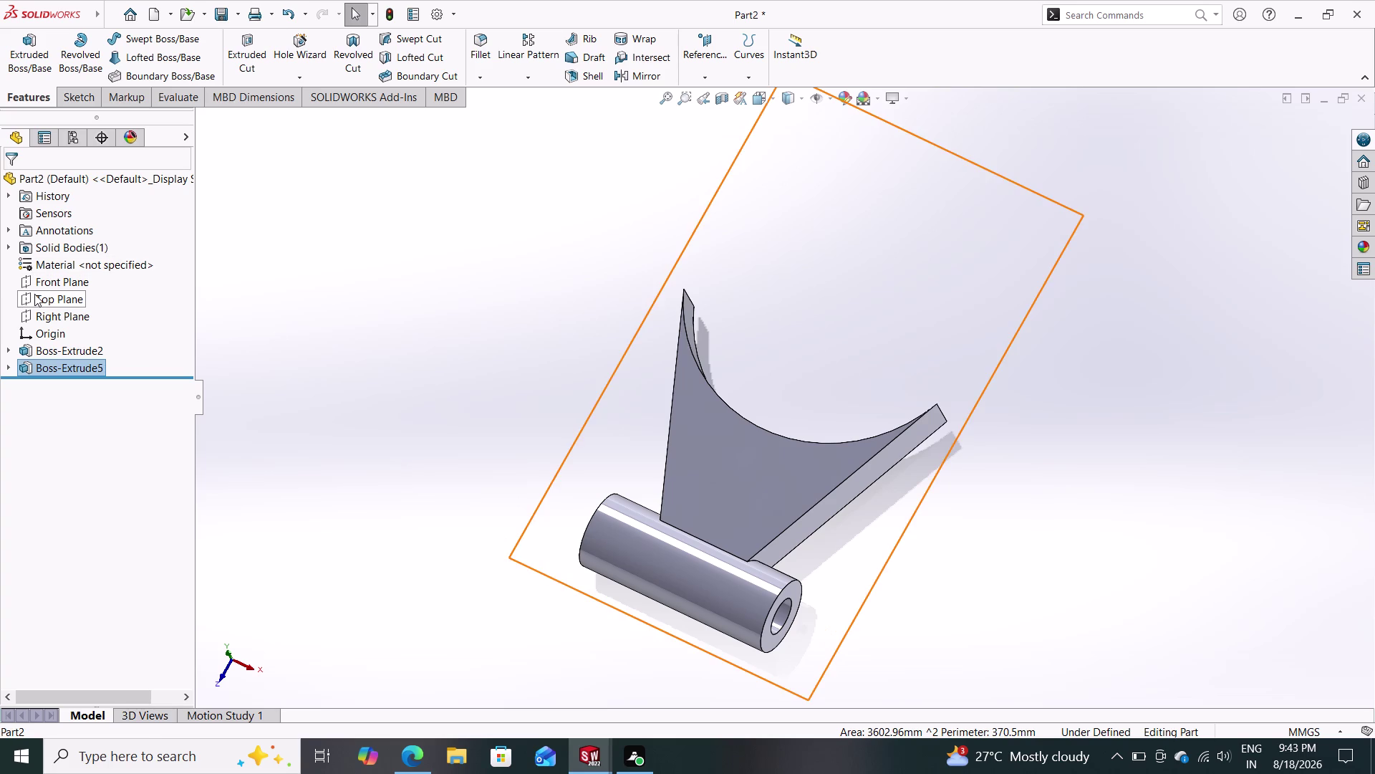
On the Top Plane, sketch a vertical line from the origin up past the curved edge.
click(44, 279)
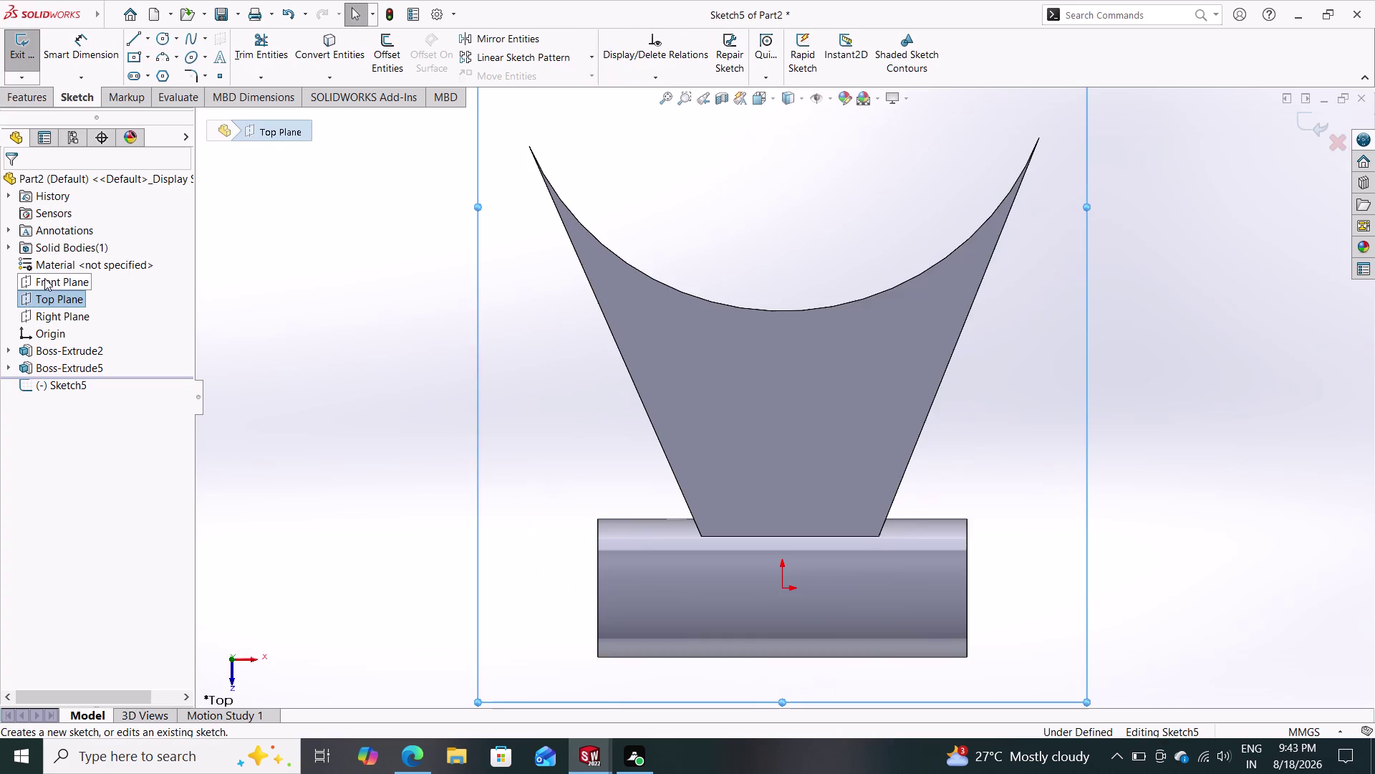
key(Escape)
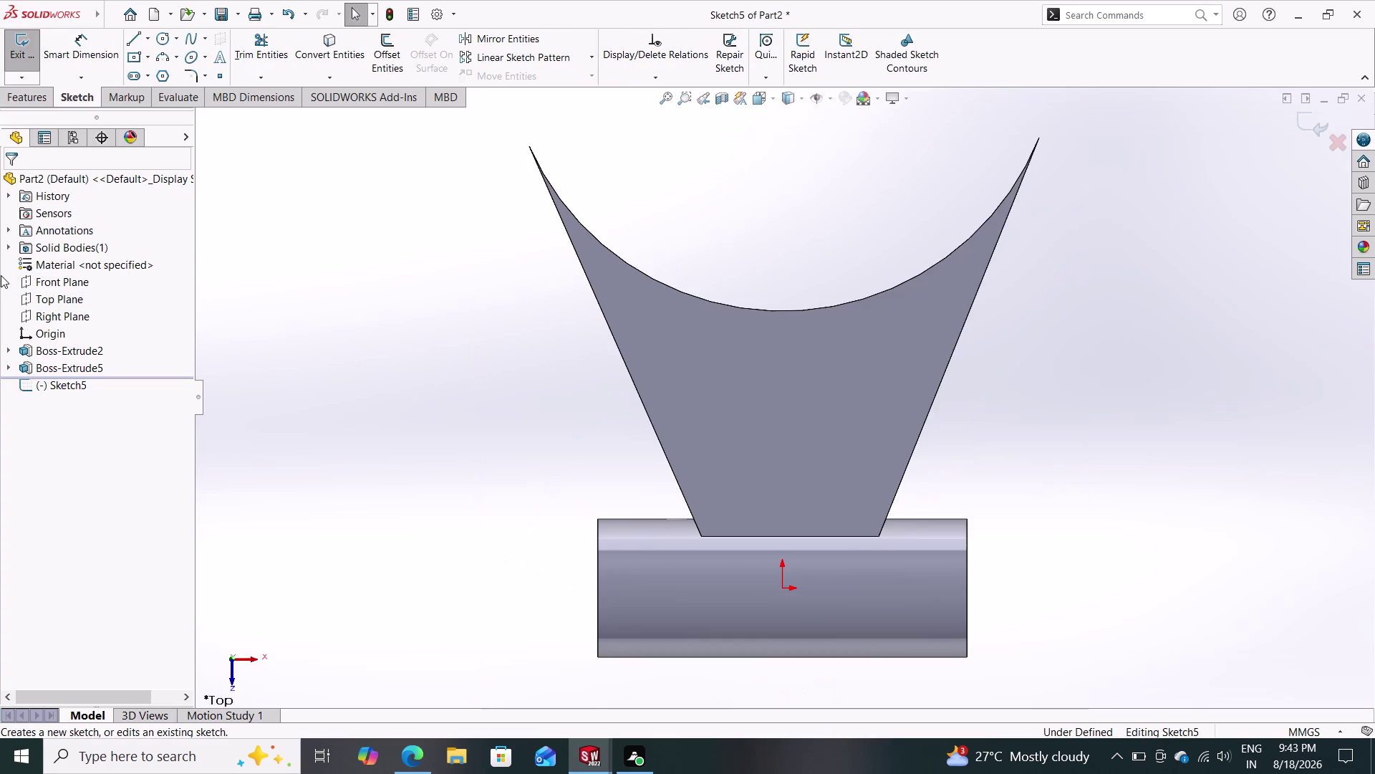
click(130, 35)
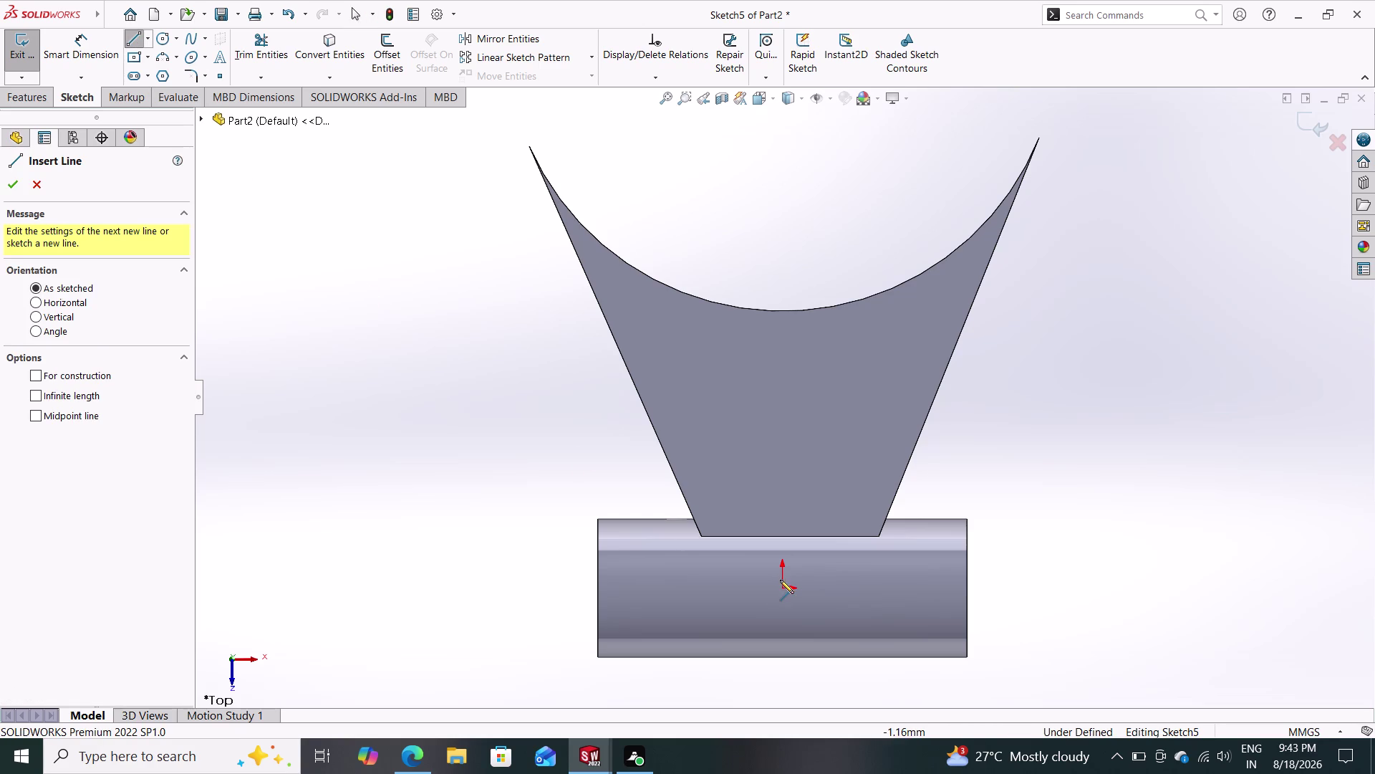
click(782, 587)
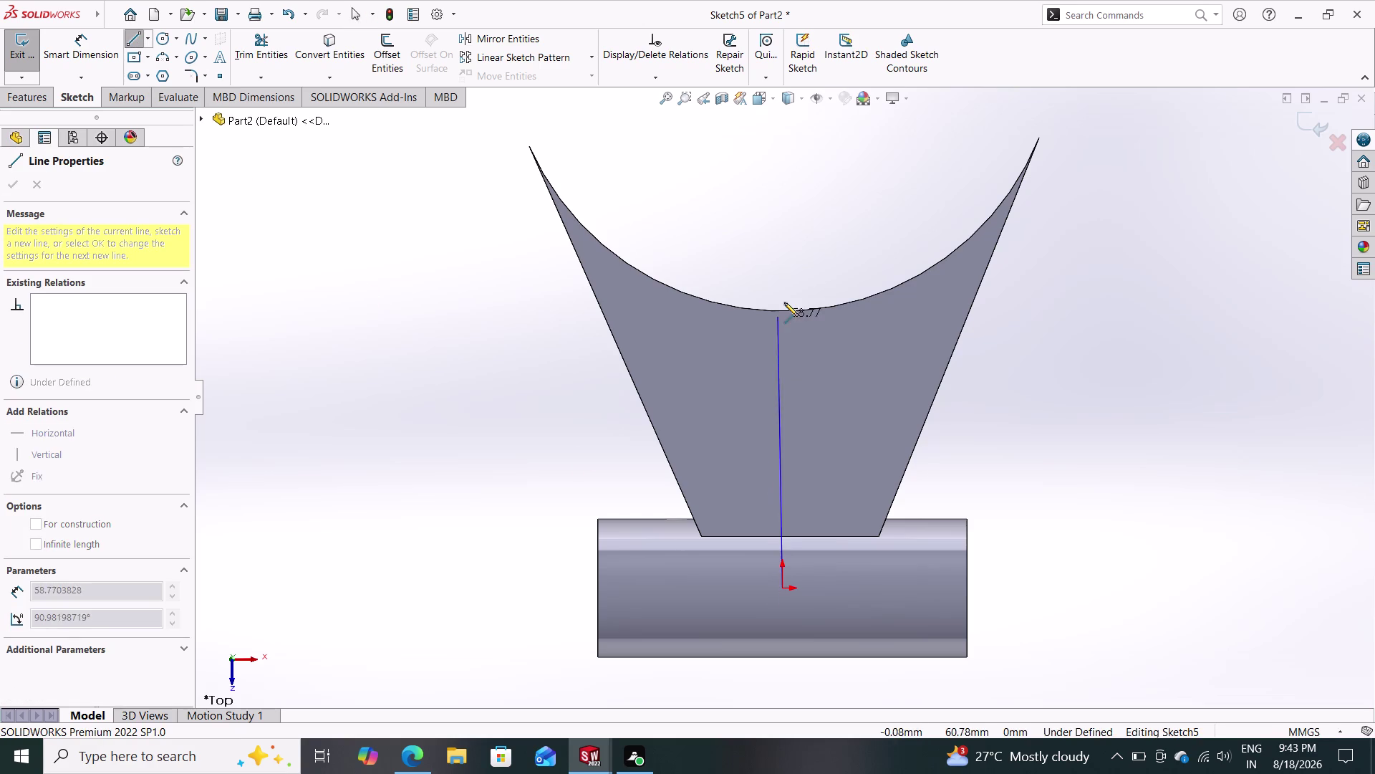
click(784, 191)
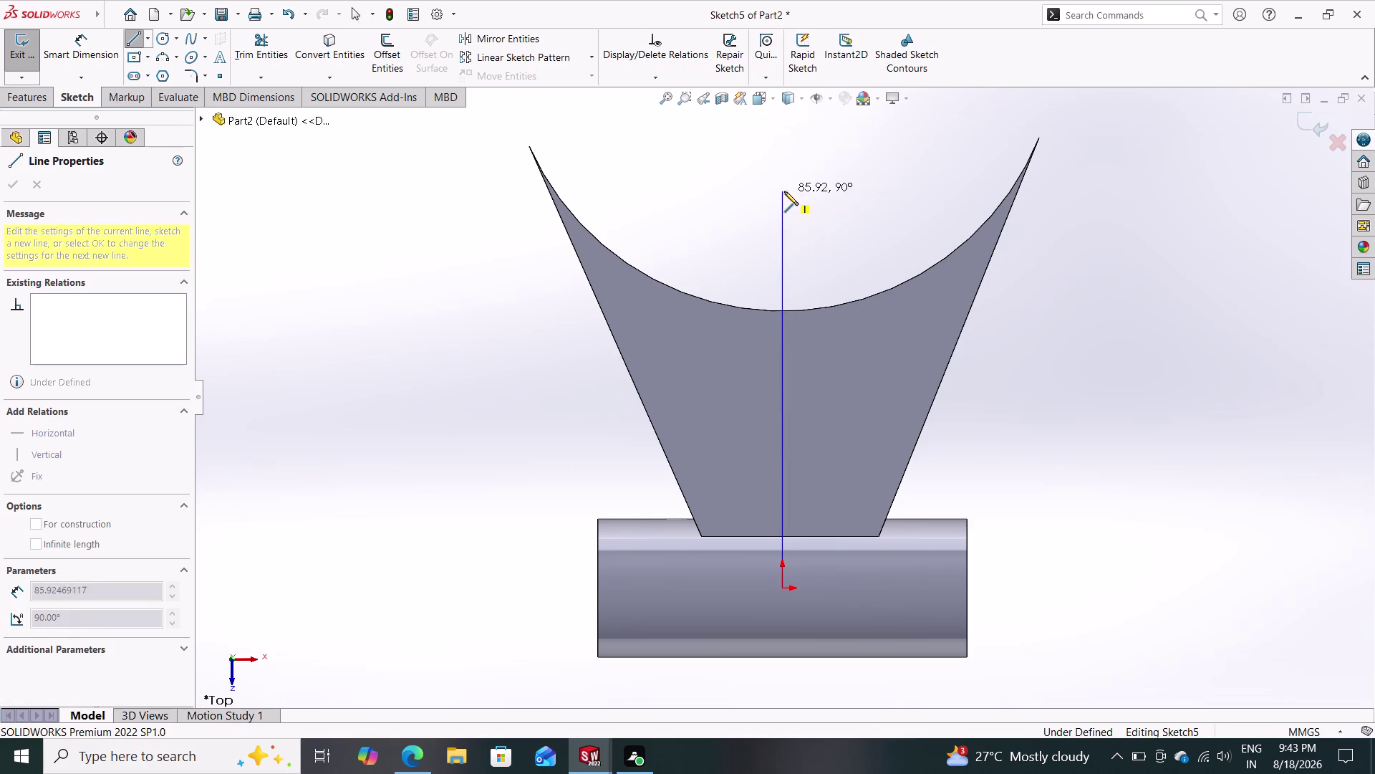
key(Escape)
Convert the 85.92 mm vertical line into a construction line.
click(783, 236)
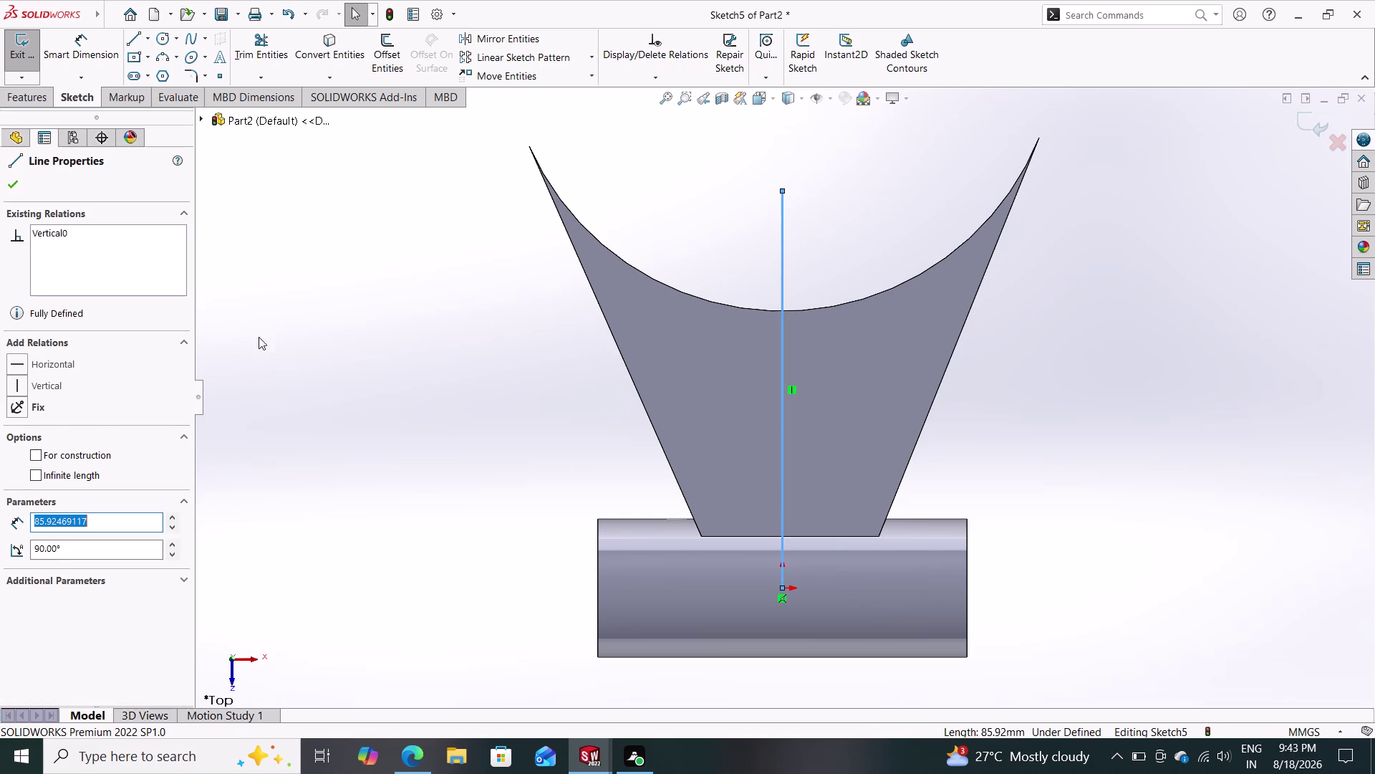
click(48, 450)
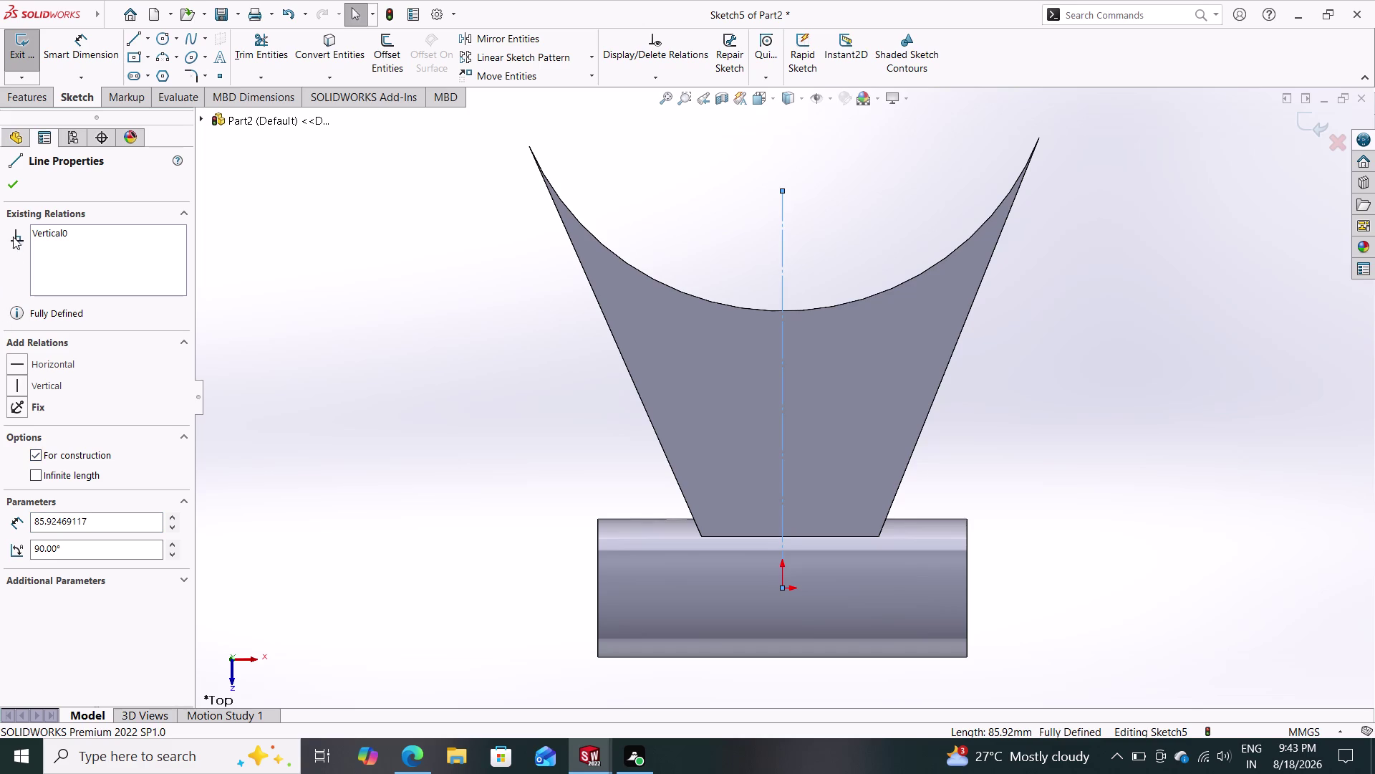
click(15, 186)
click(161, 39)
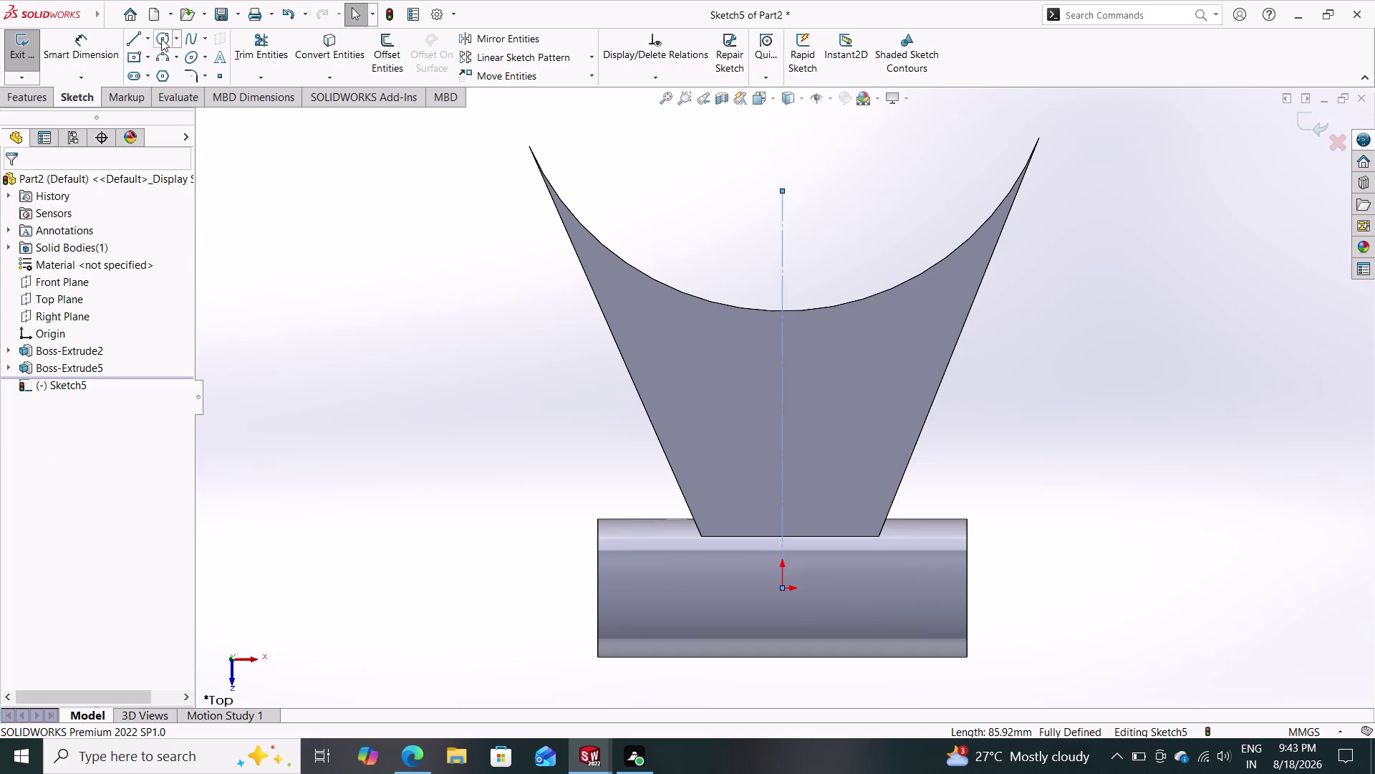
Draw two concentric circles on the construction line's top endpoint, deleting a stray extra entity.
drag(783, 189, 784, 189)
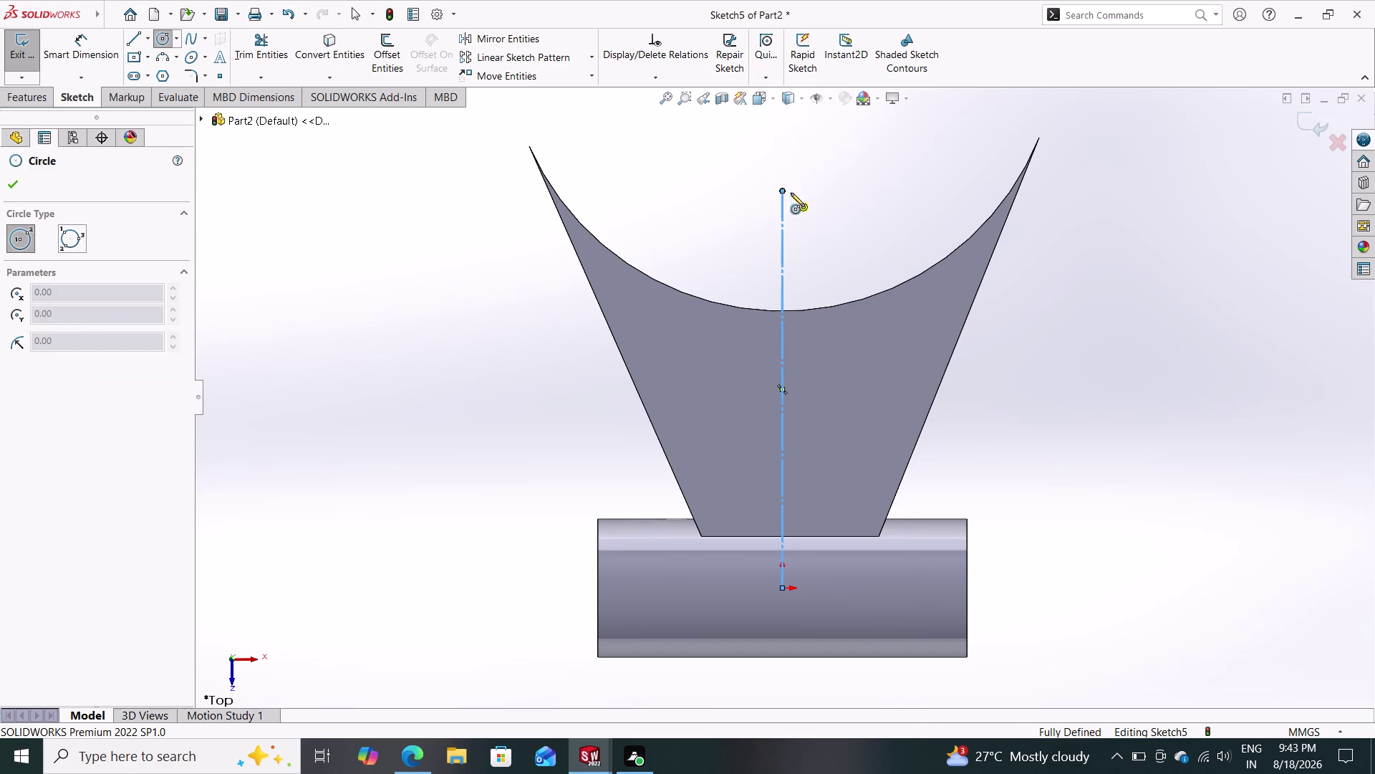
drag(784, 190, 800, 197)
click(834, 215)
drag(782, 190, 843, 225)
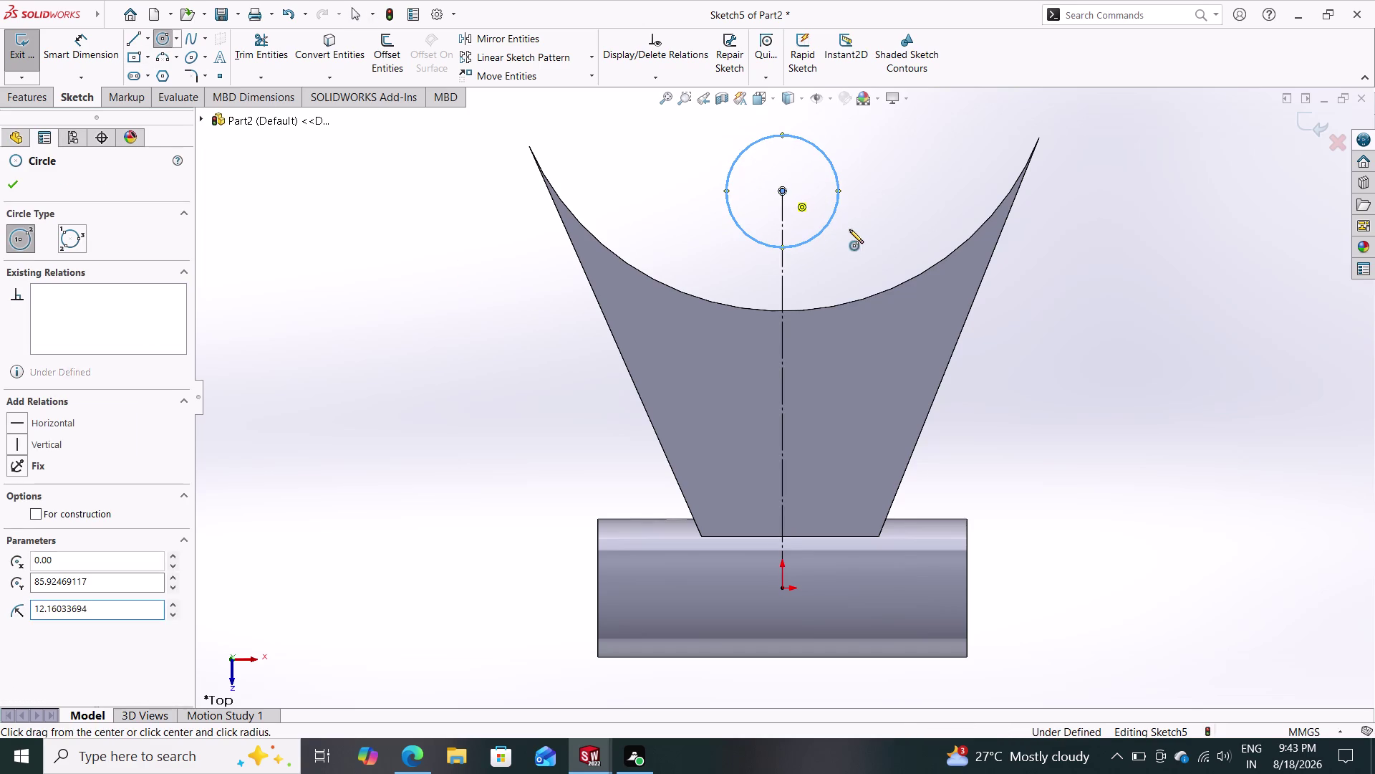
drag(843, 225, 850, 229)
drag(899, 270, 869, 266)
key(Escape)
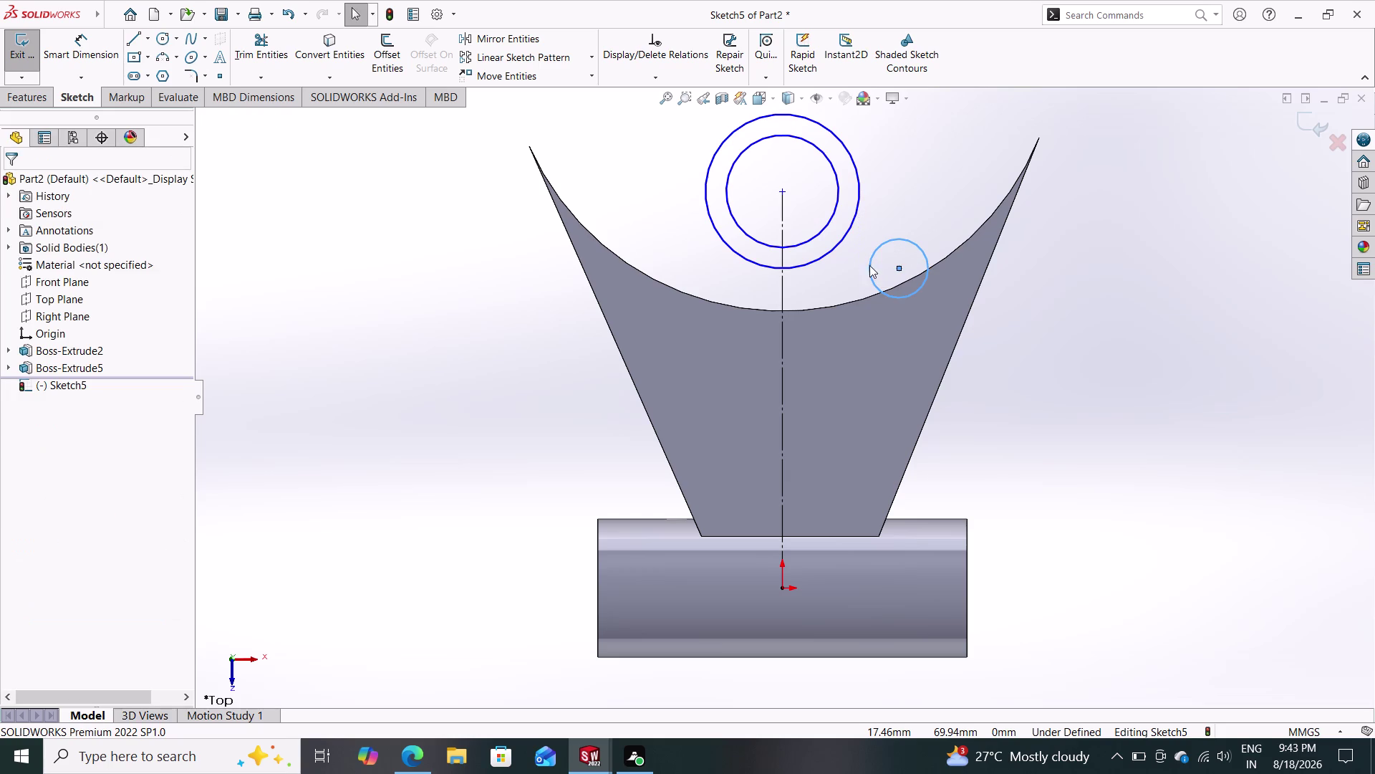
click(870, 271)
key(Delete)
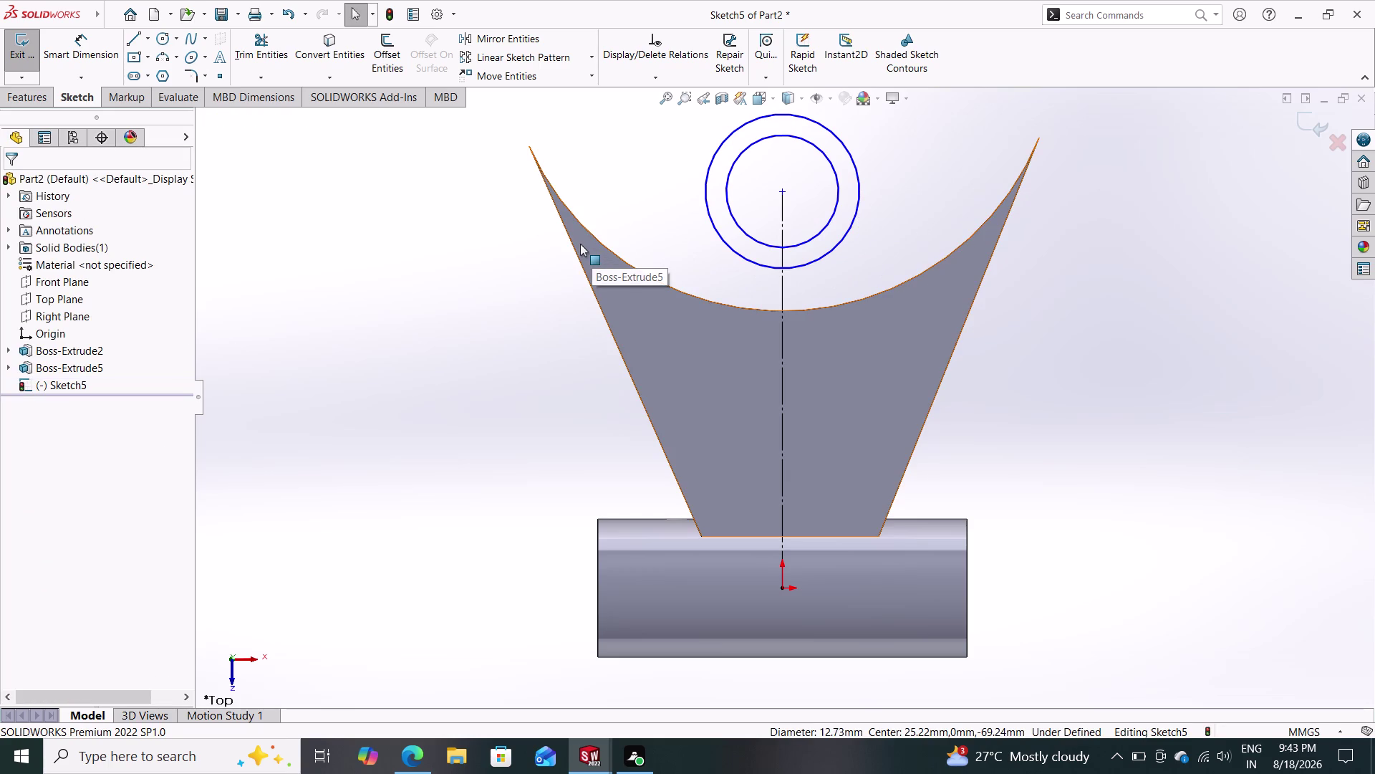
click(70, 45)
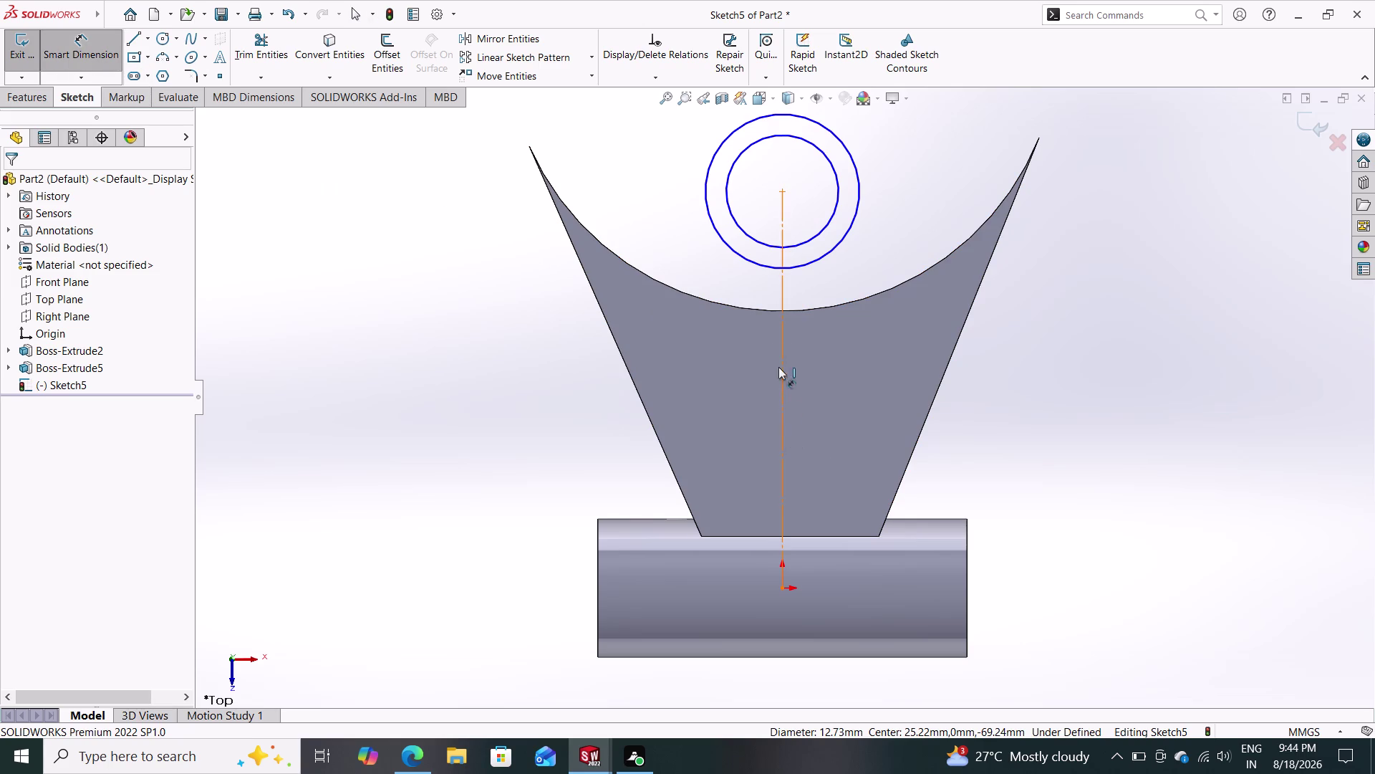
click(783, 190)
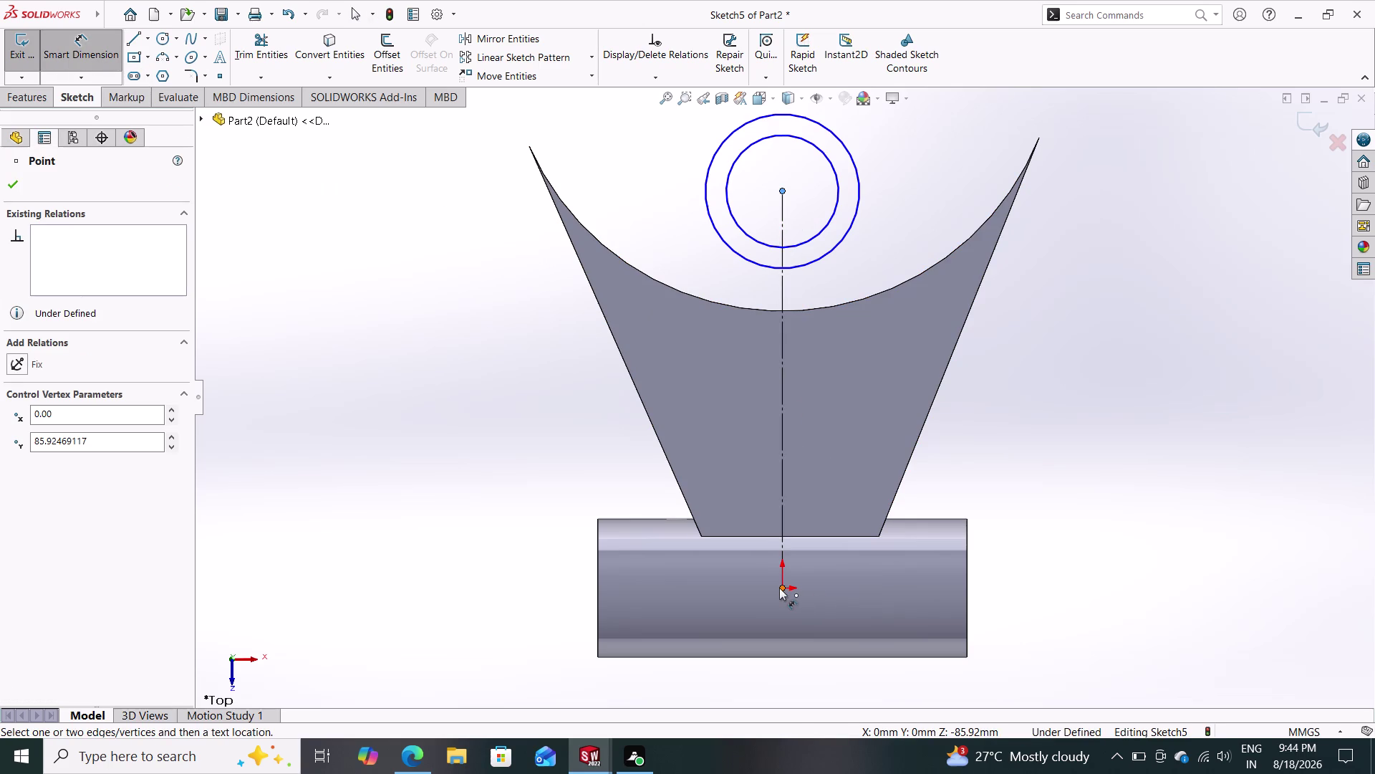
Dimension the circles' centre 160 mm above the origin.
click(782, 587)
click(520, 447)
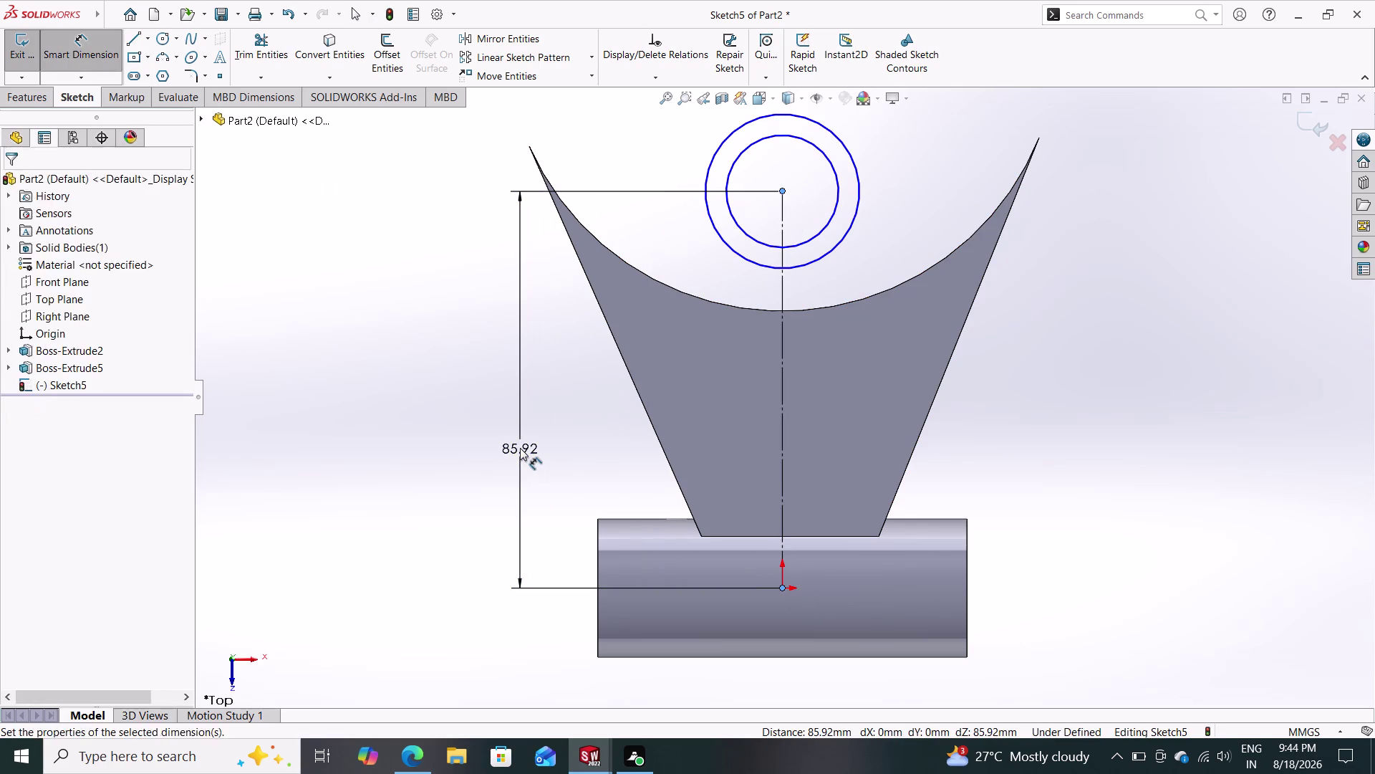
text(160)
key(Return)
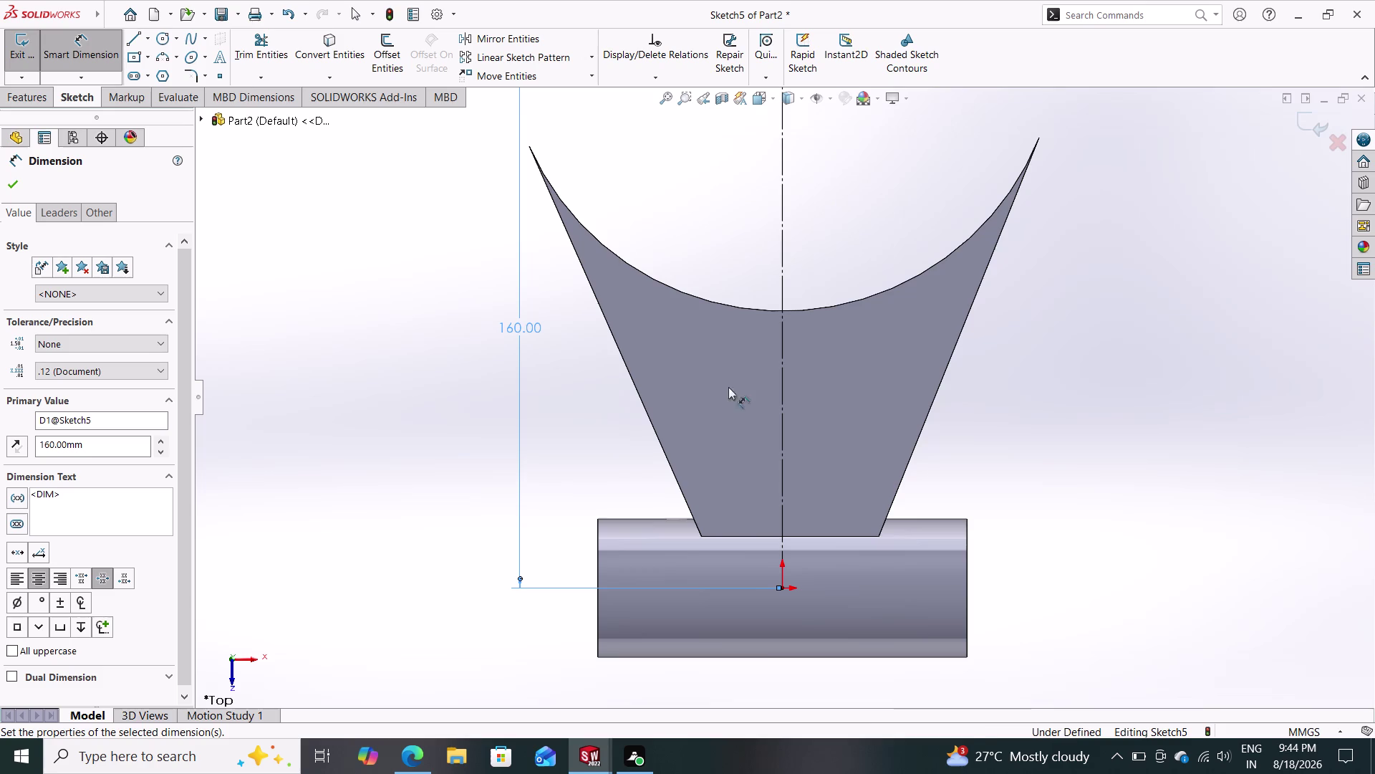
scroll(down, 3)
scroll(up, 3)
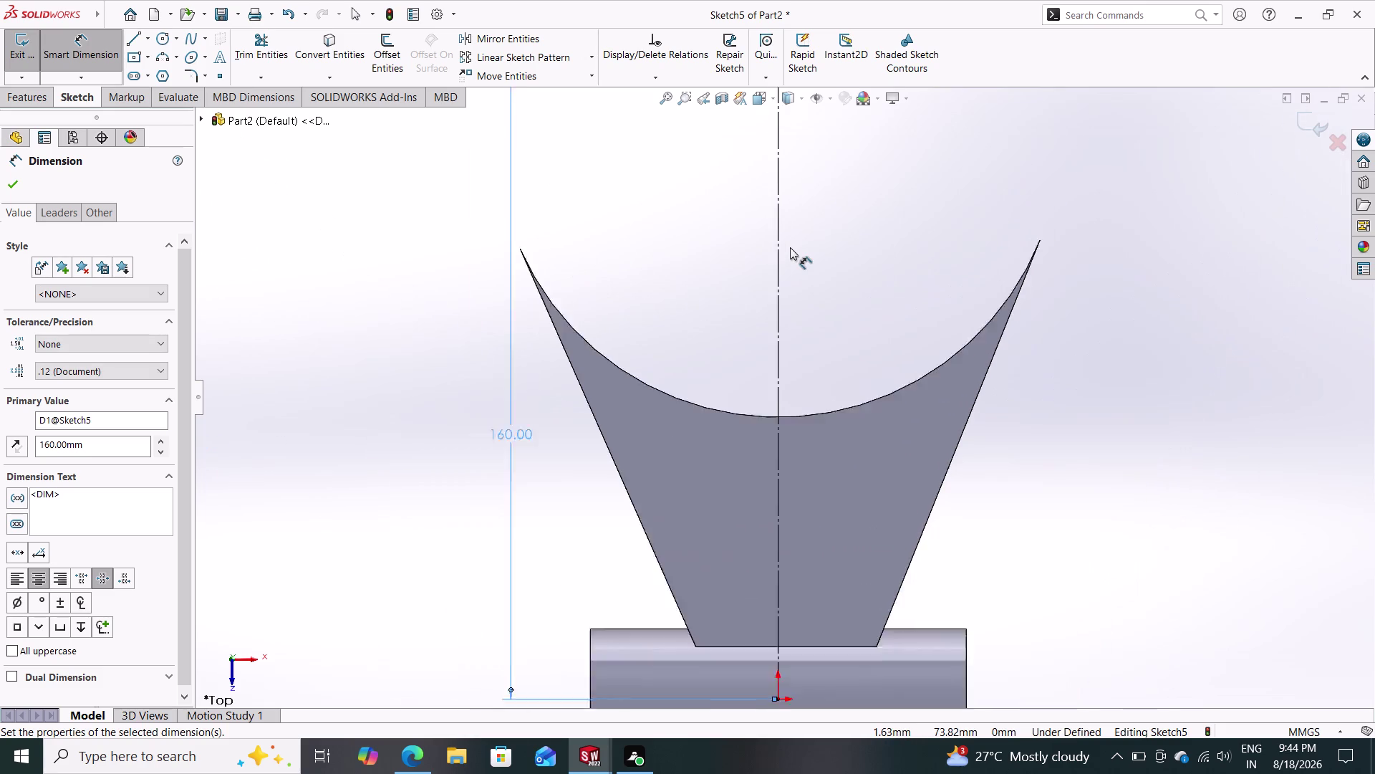
scroll(up, 3)
drag(802, 194, 835, 222)
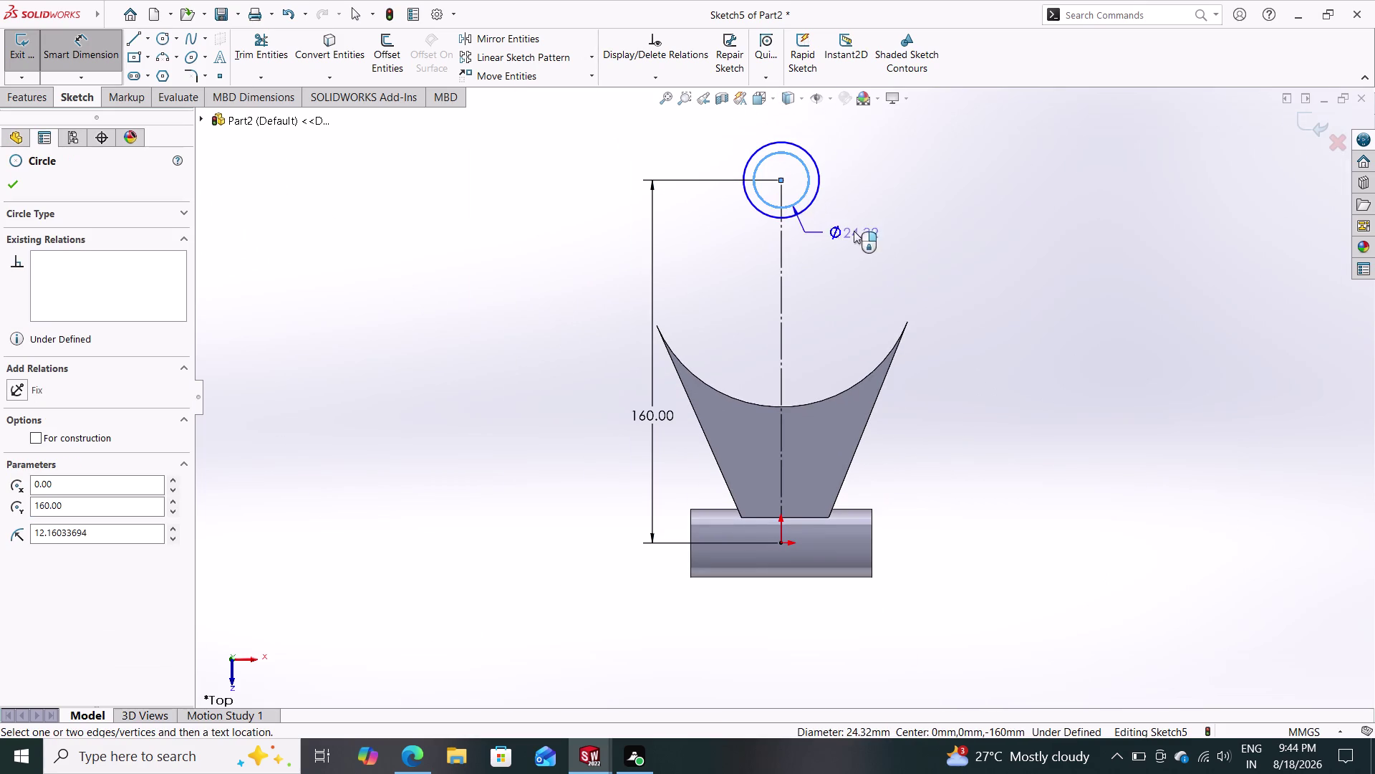
Set the inner circle diameter to 100 mm and the outer to 120 mm.
click(882, 155)
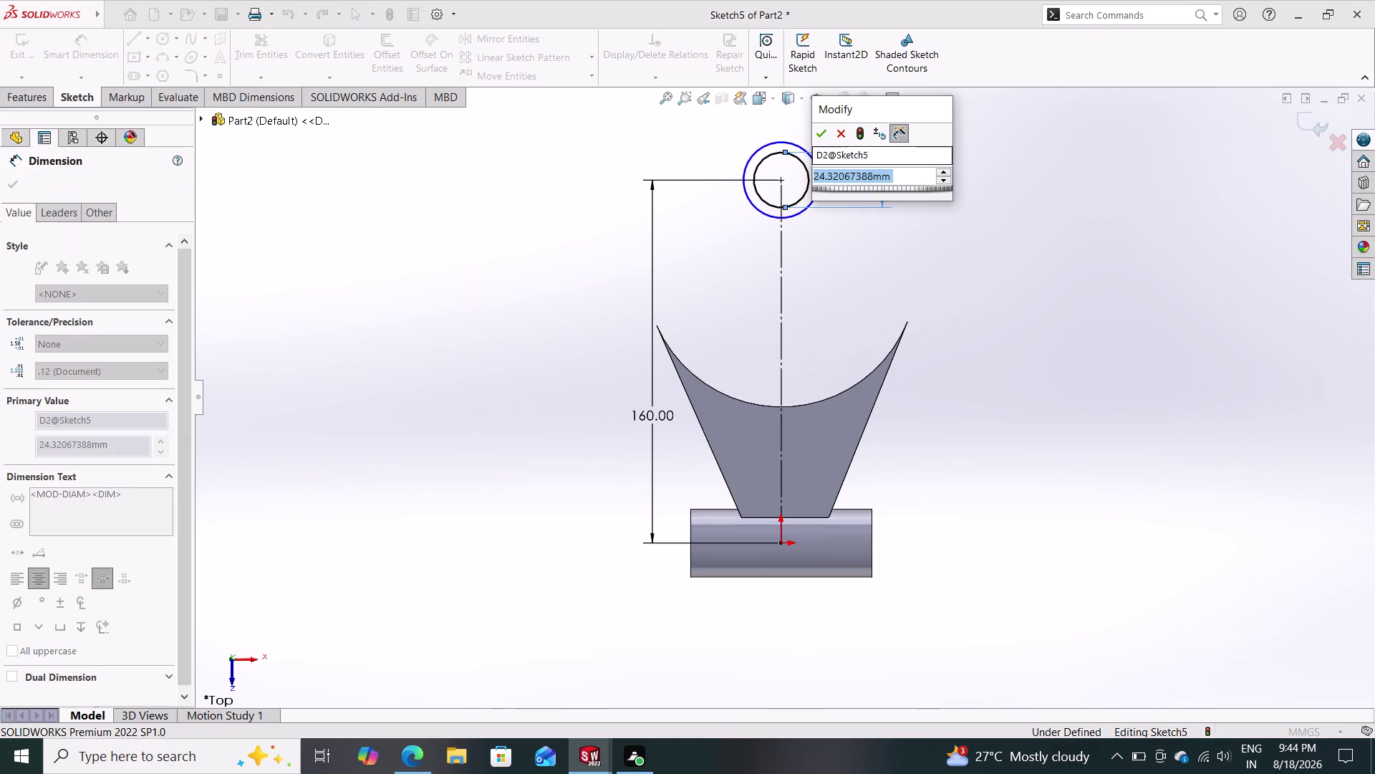
text(100)
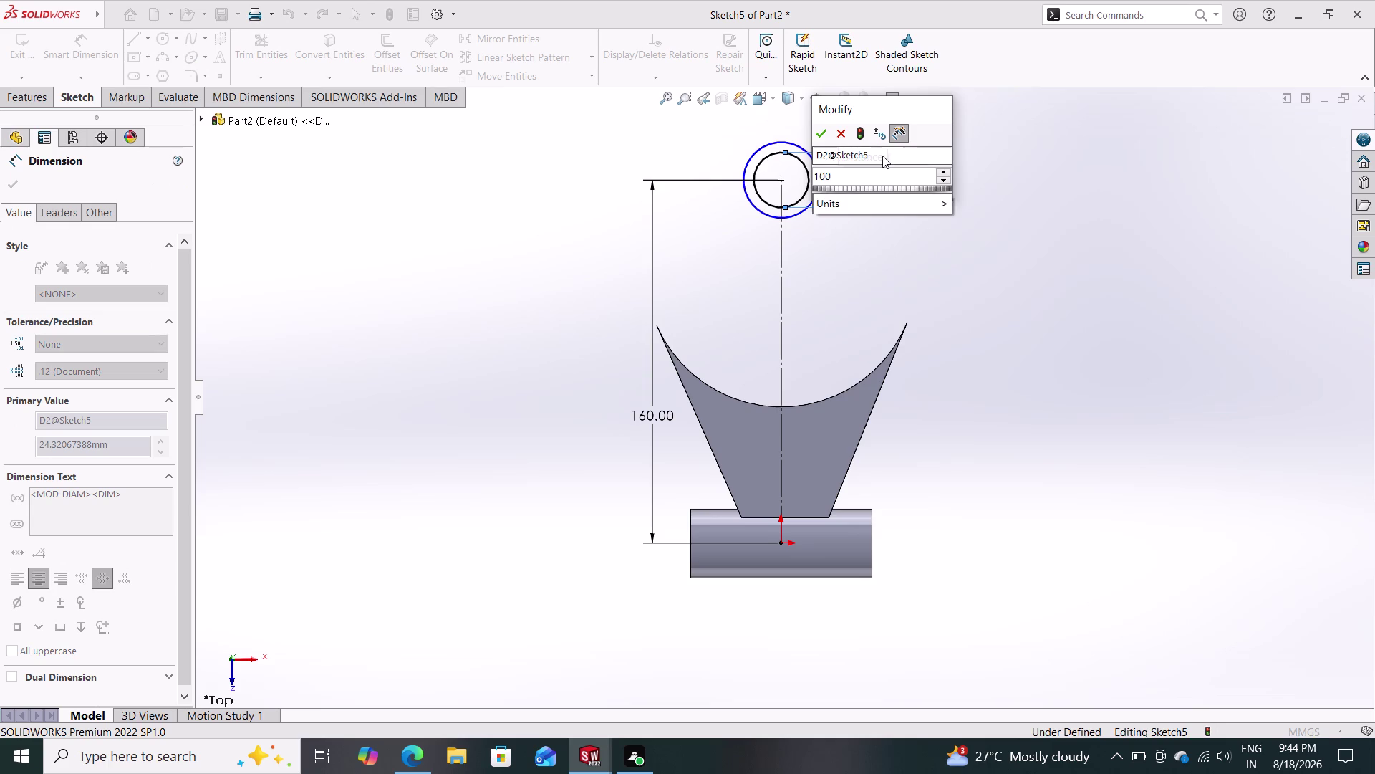
key(Return)
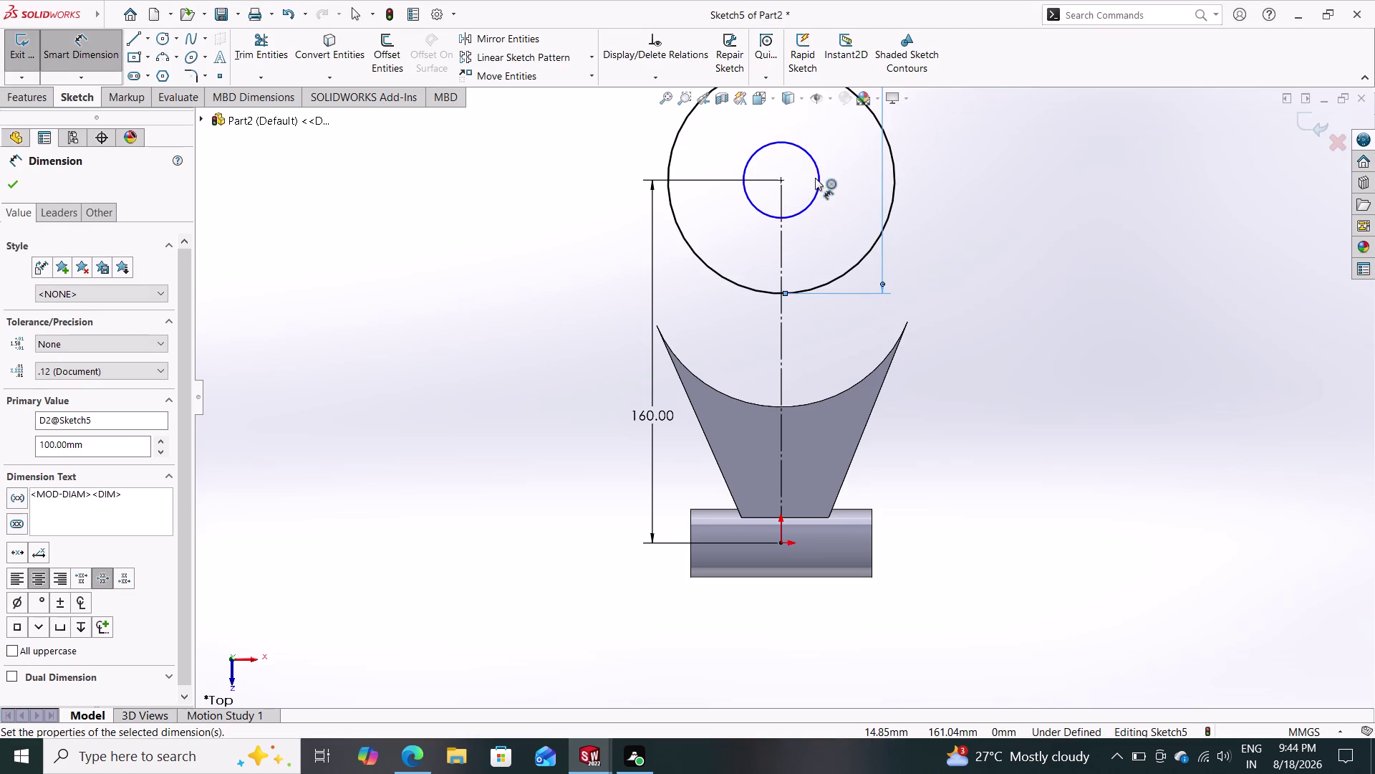
drag(815, 177, 830, 179)
click(995, 196)
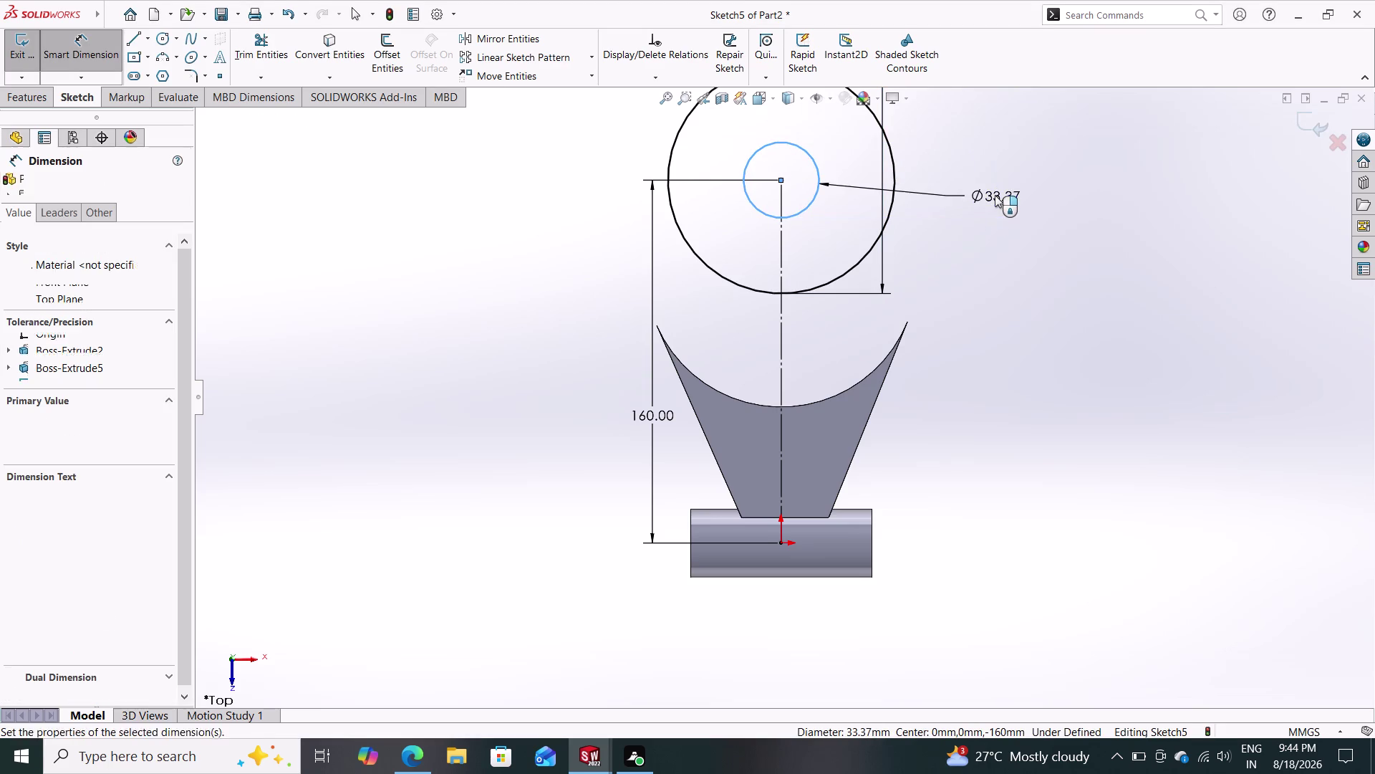
text(120)
key(Return)
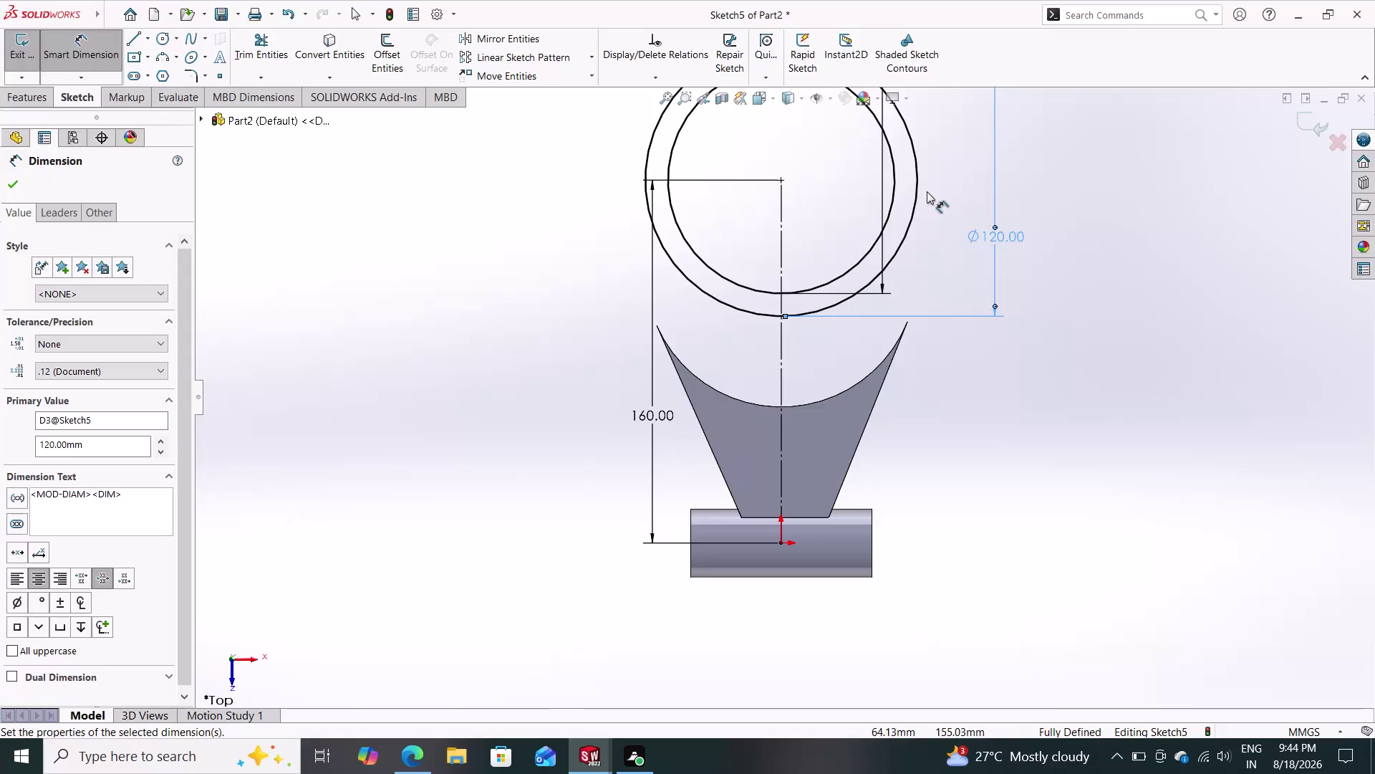
Undo the circles, dimensions and web extrusion back to the earlier ring sketch.
key(ctrl+z)
key(ctrl+z)
key(ctrl+z)
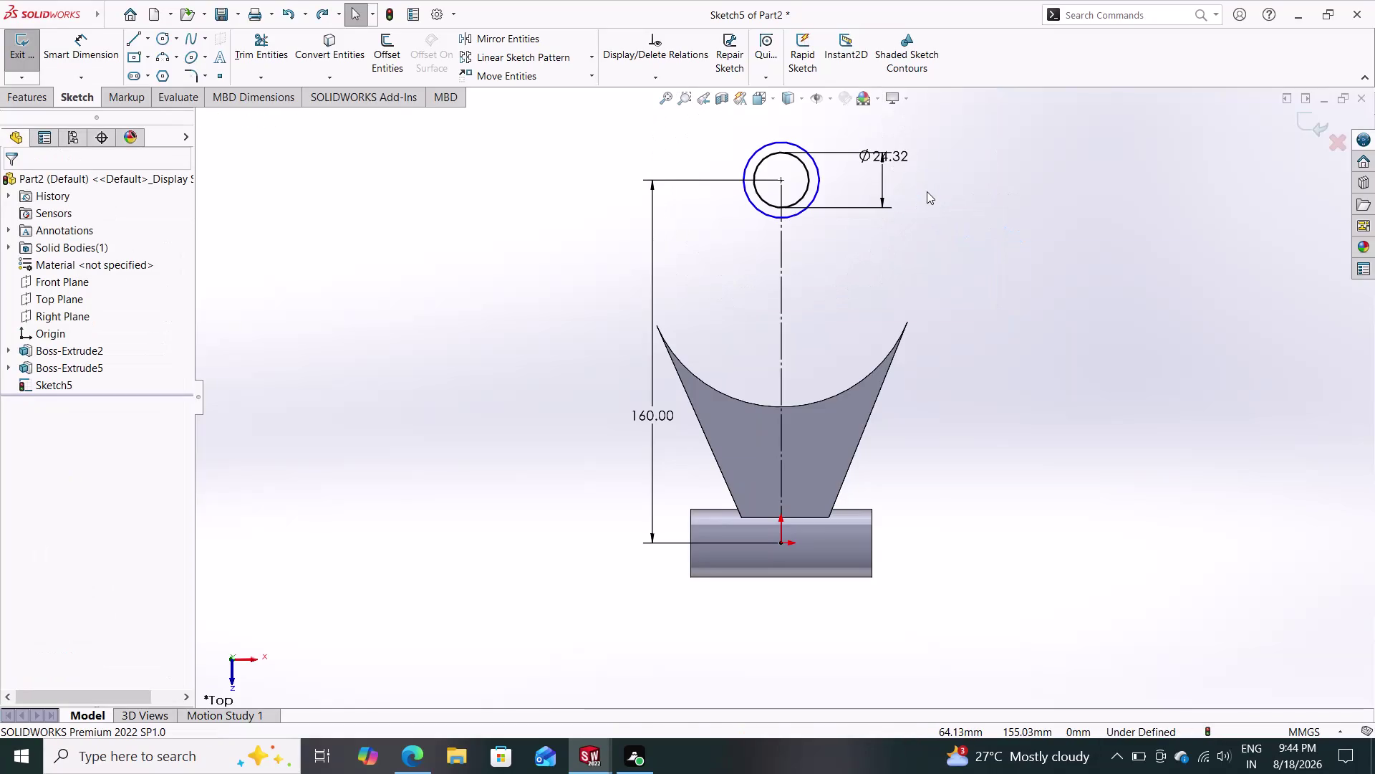
key(ctrl+z)
key(ctrl+z)
key(ctrl+z)
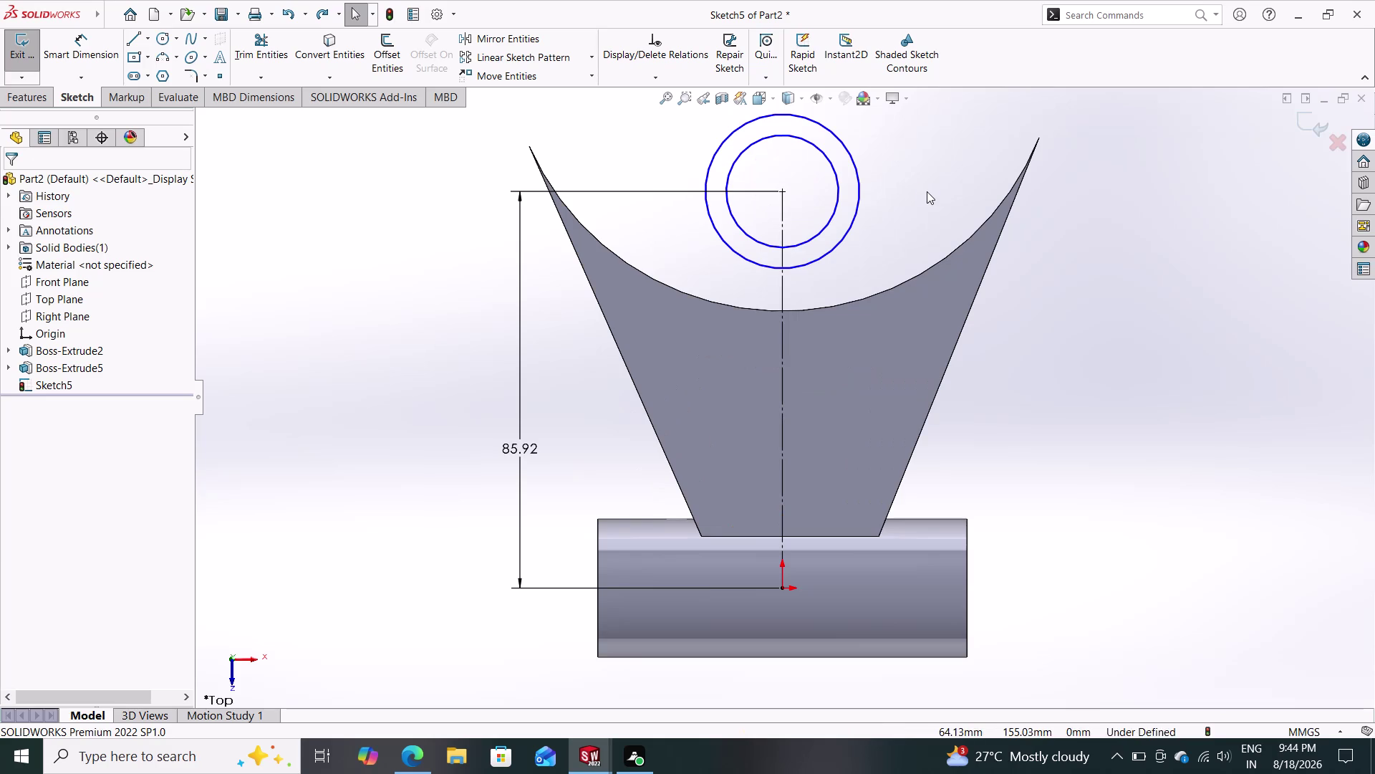
key(ctrl+z)
key(ctrl+z)
key(ctrl+z)
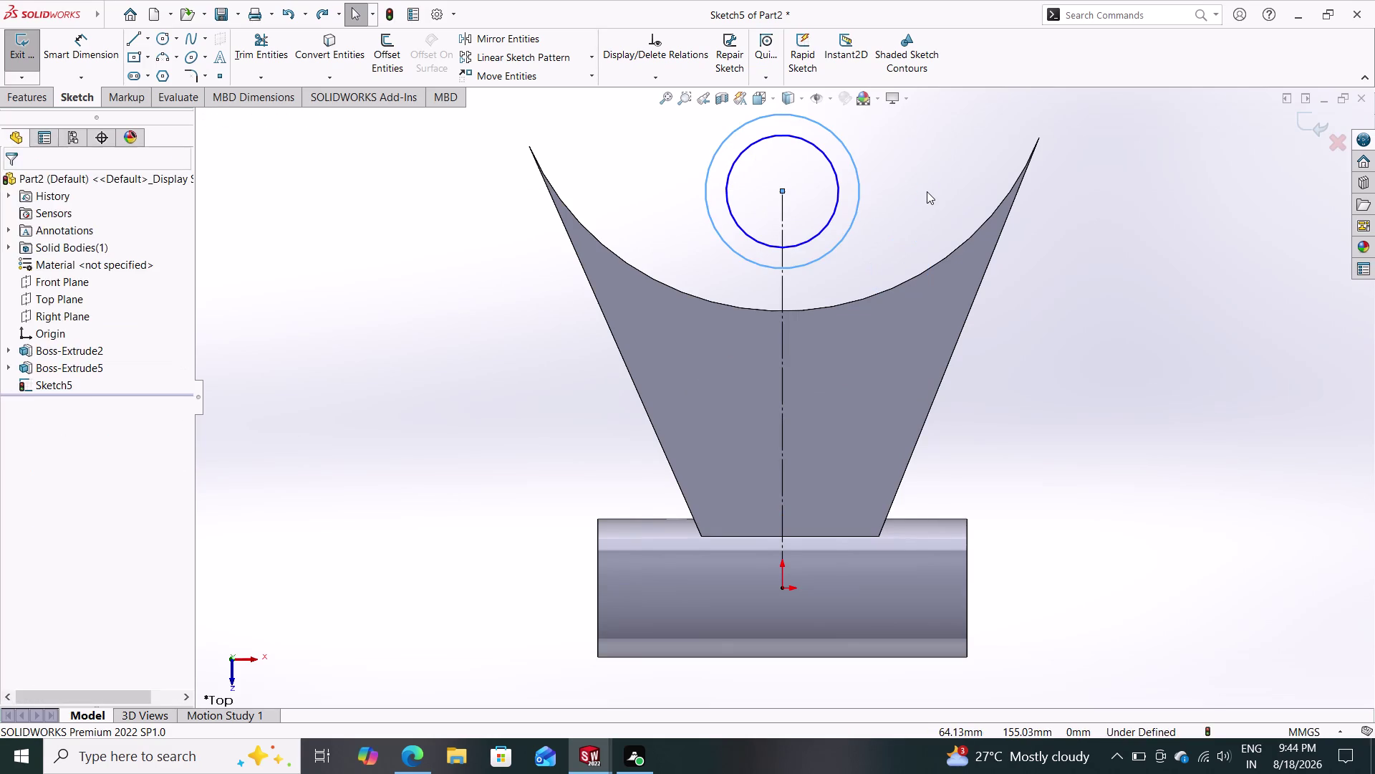
key(ctrl+z)
key(ctrl+z)
key(ctrl+z)
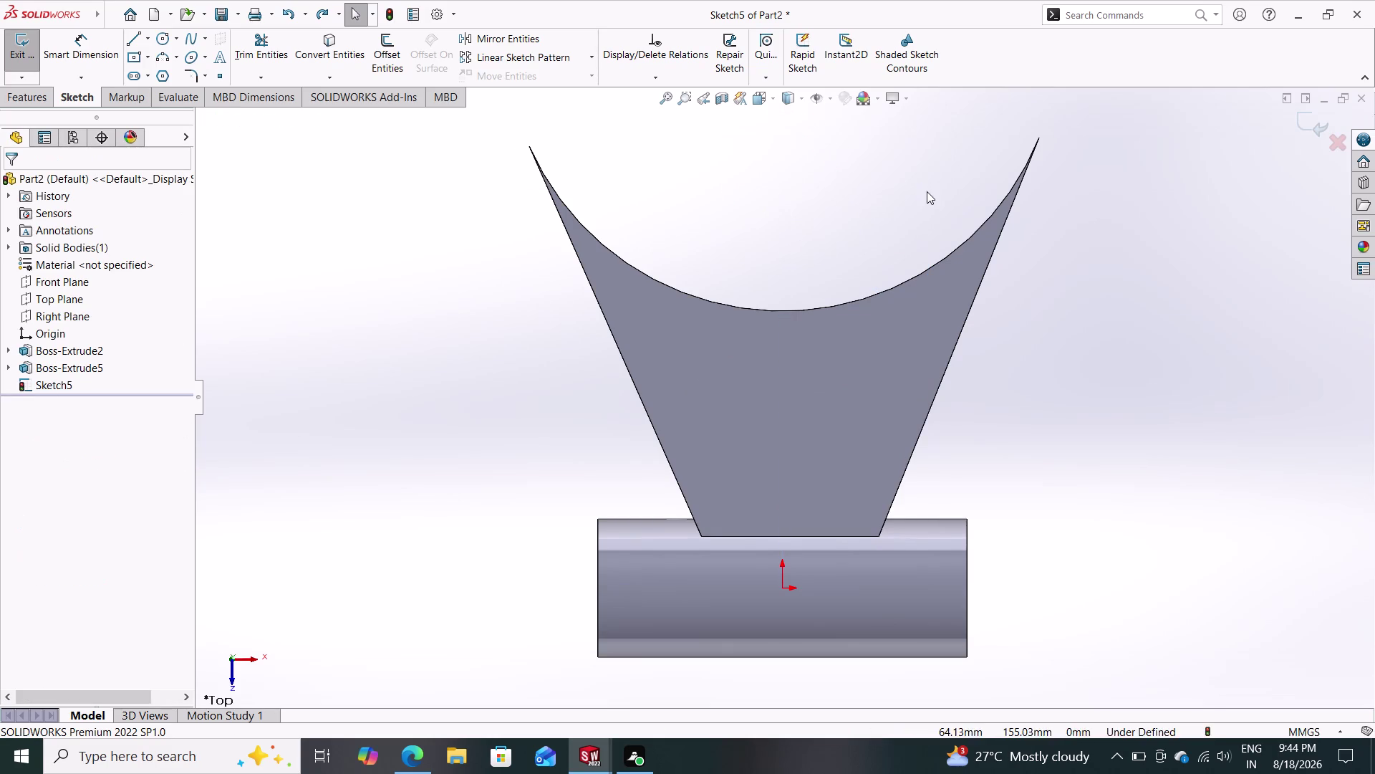
key(ctrl+z)
key(ctrl+z)
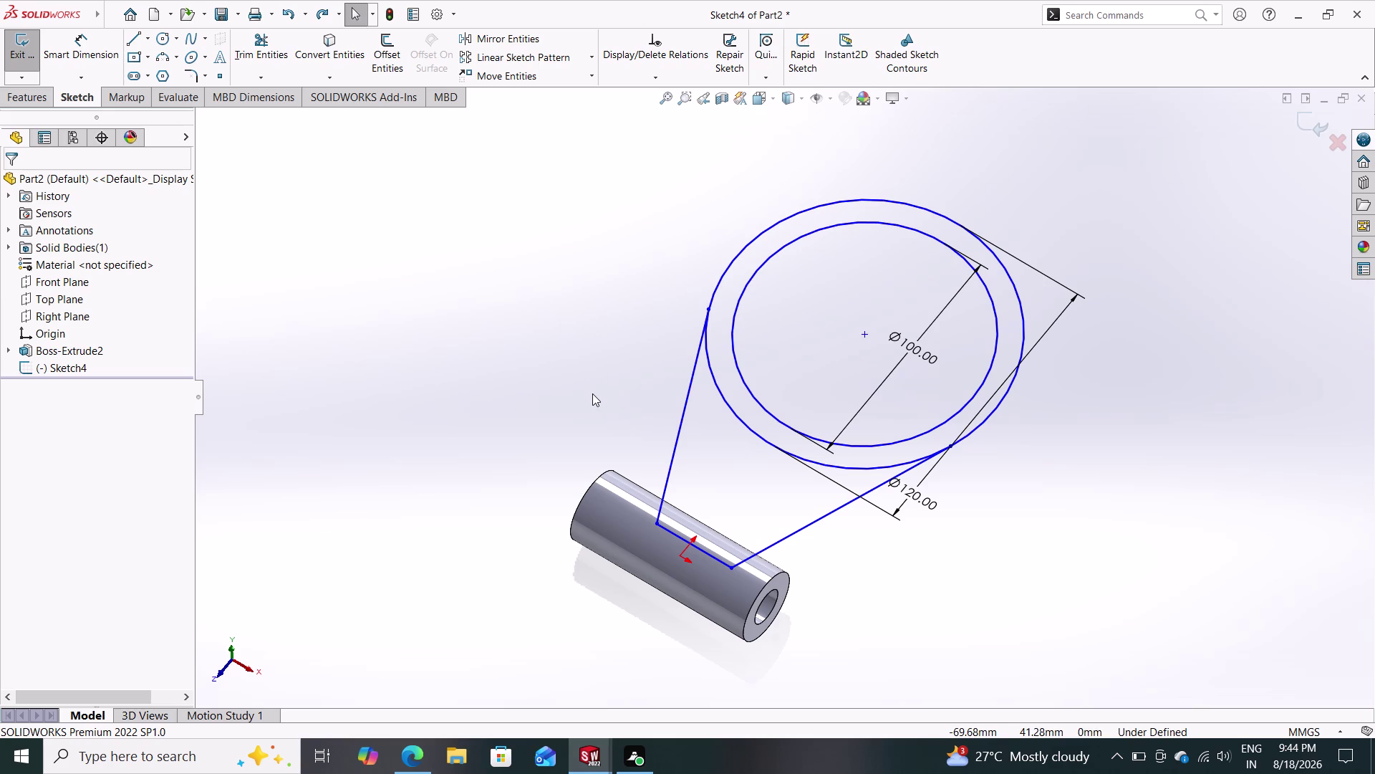
Dimension the ring centre 160 mm from the origin.
click(90, 42)
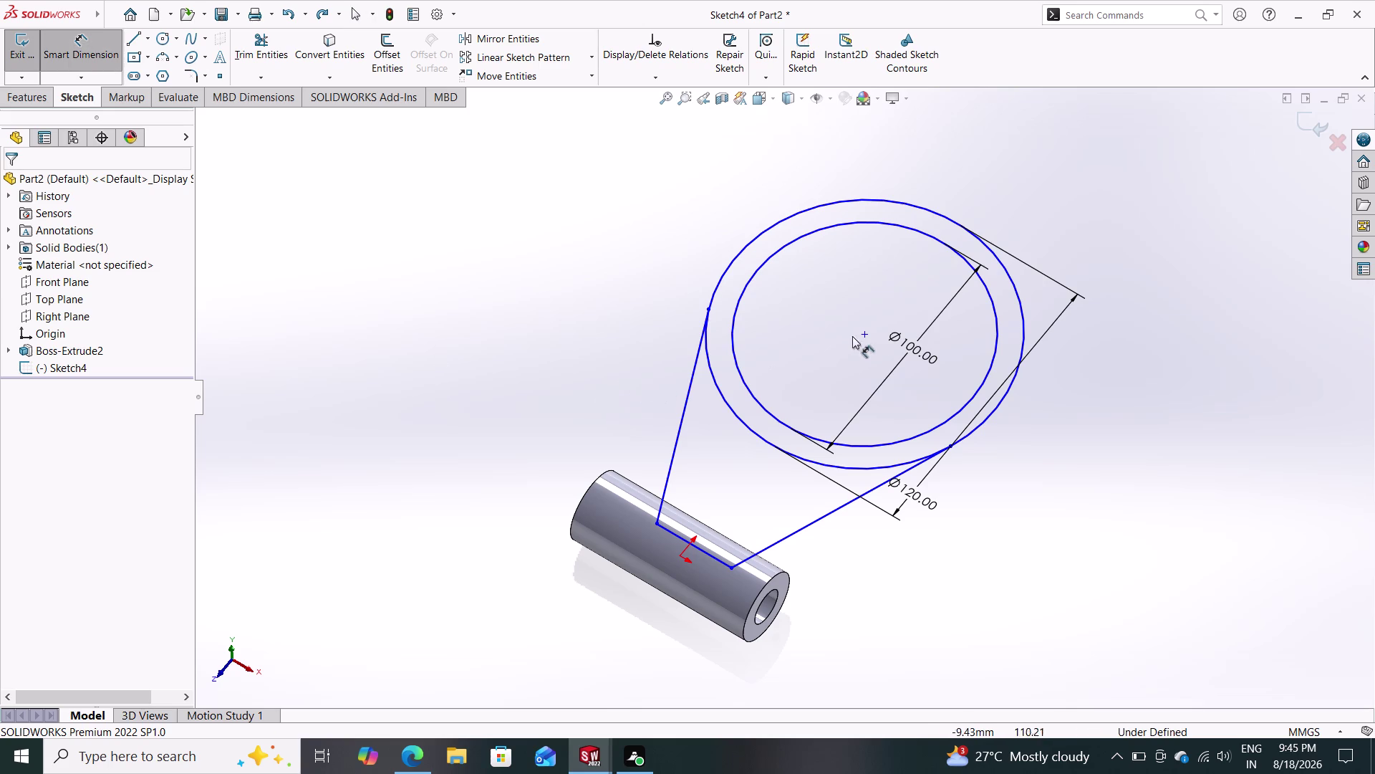
click(863, 334)
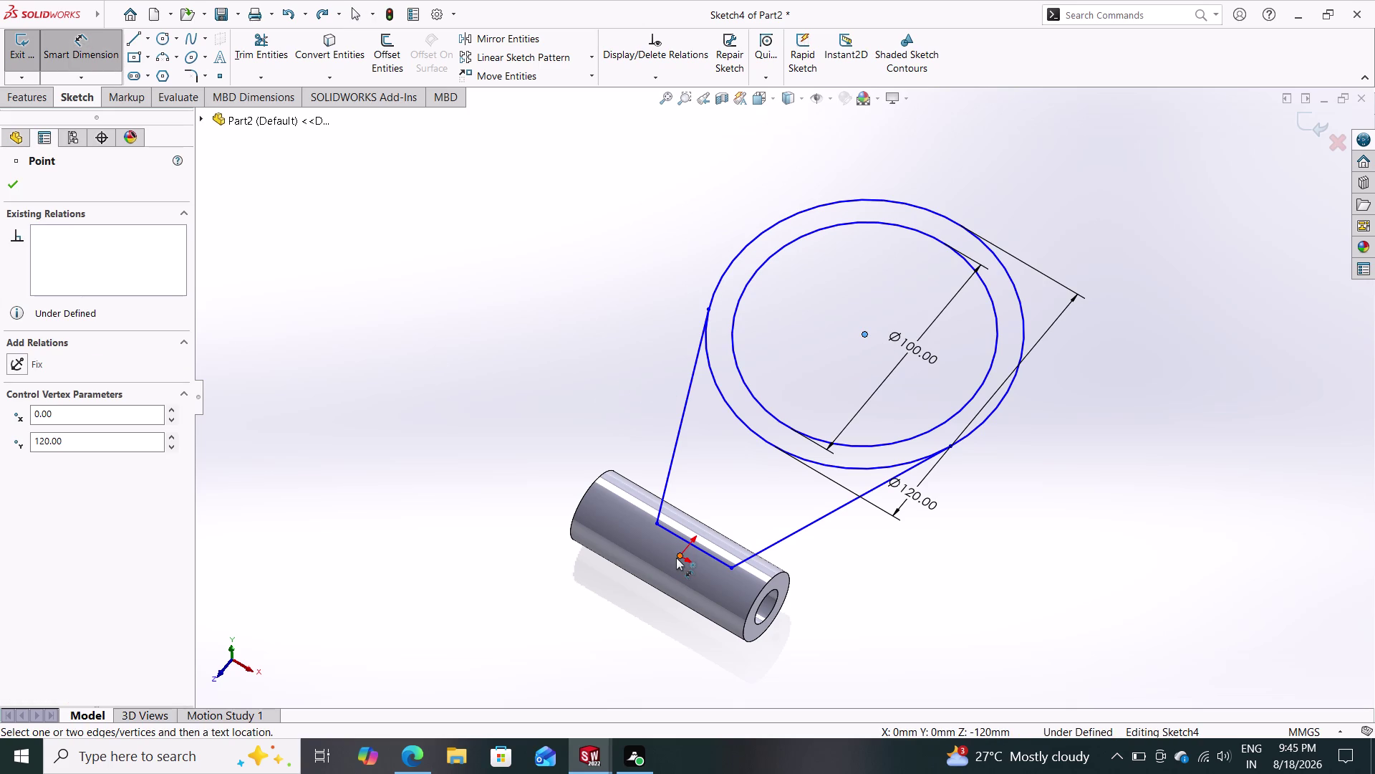
click(679, 556)
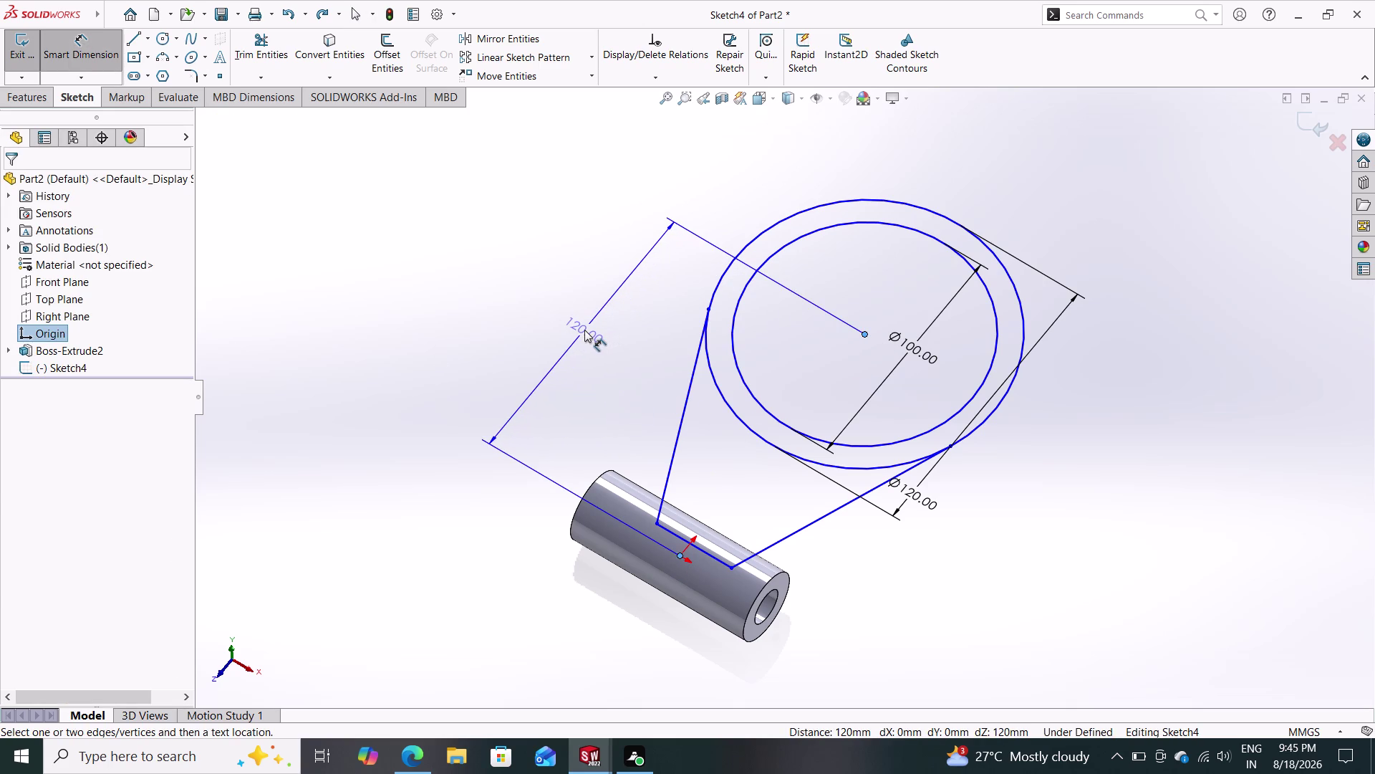
click(585, 329)
text(16)
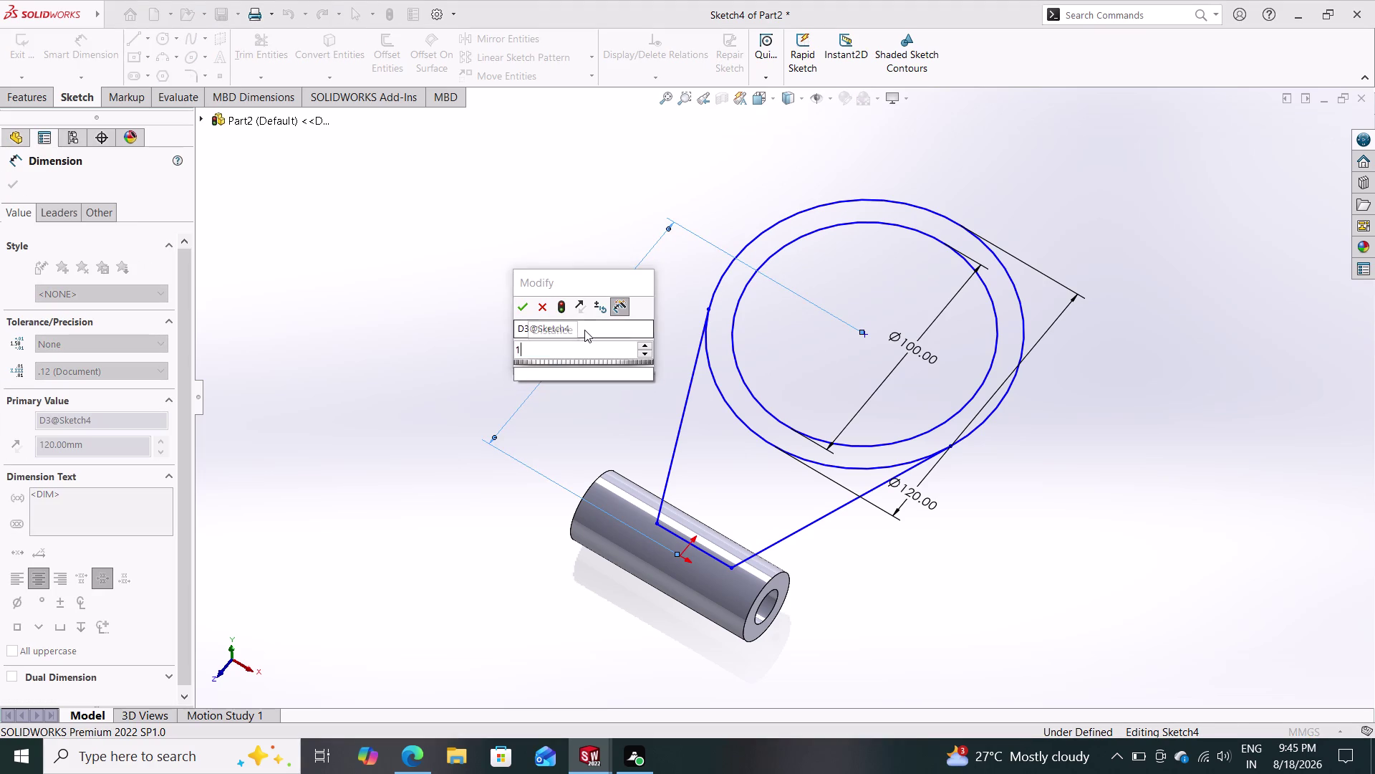
text(0)
key(Return)
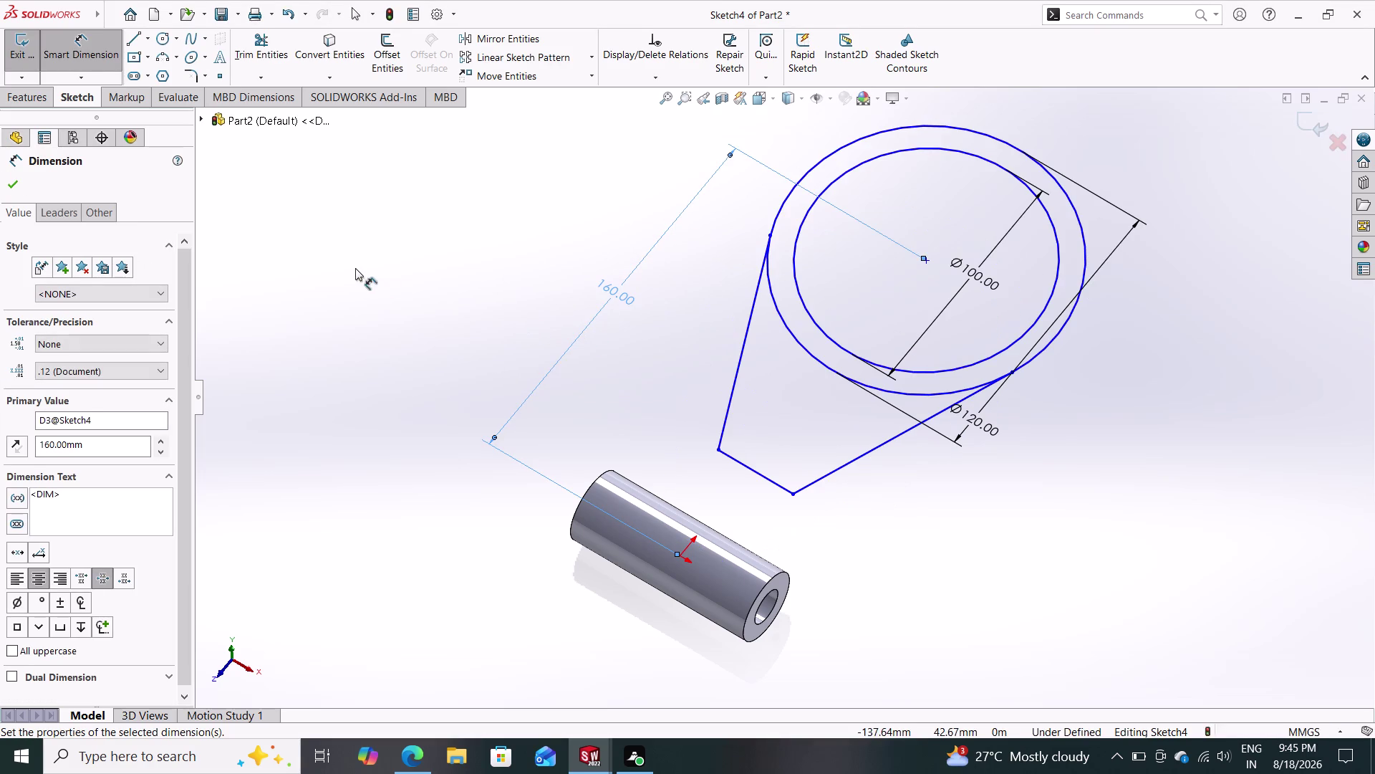
click(13, 189)
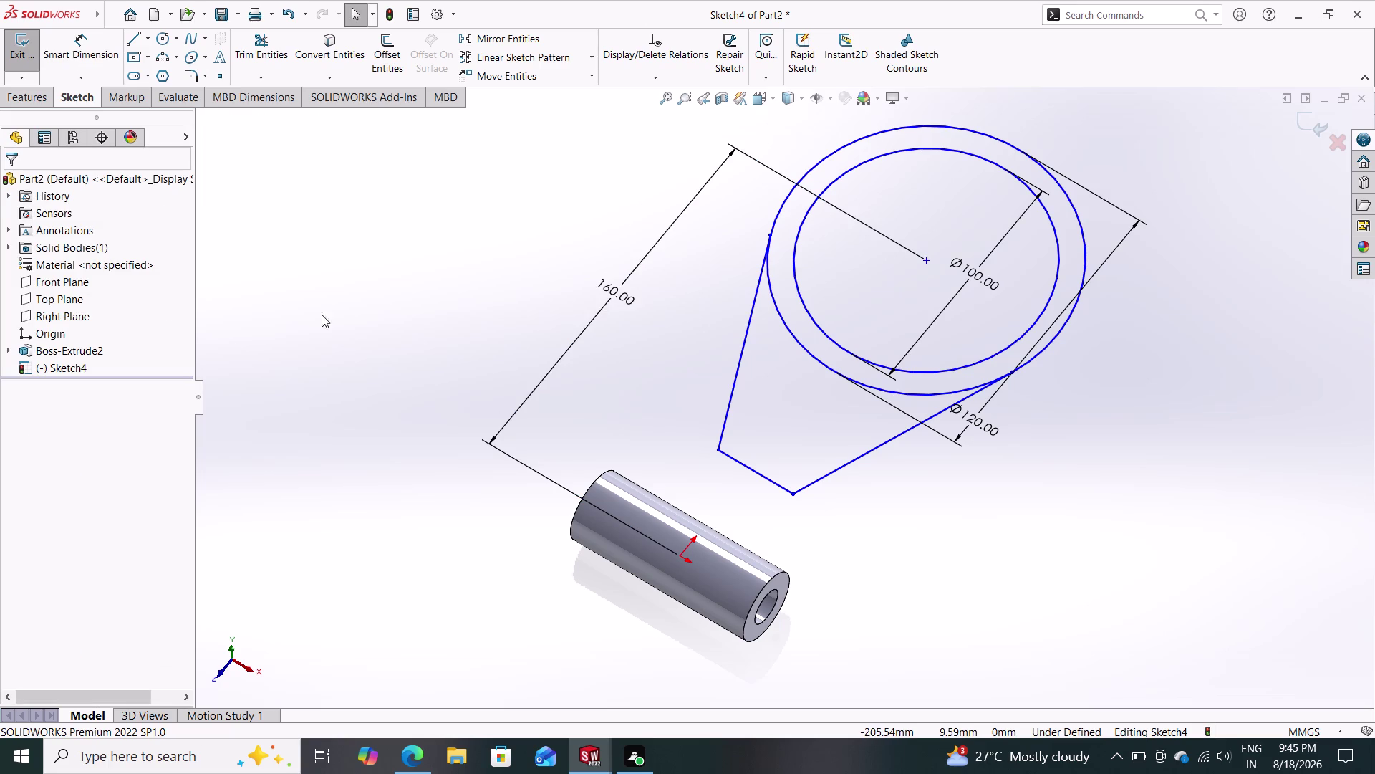
Delete the trapezoid's bottom edge and drag both slanted lines' lower ends onto the tube.
click(757, 471)
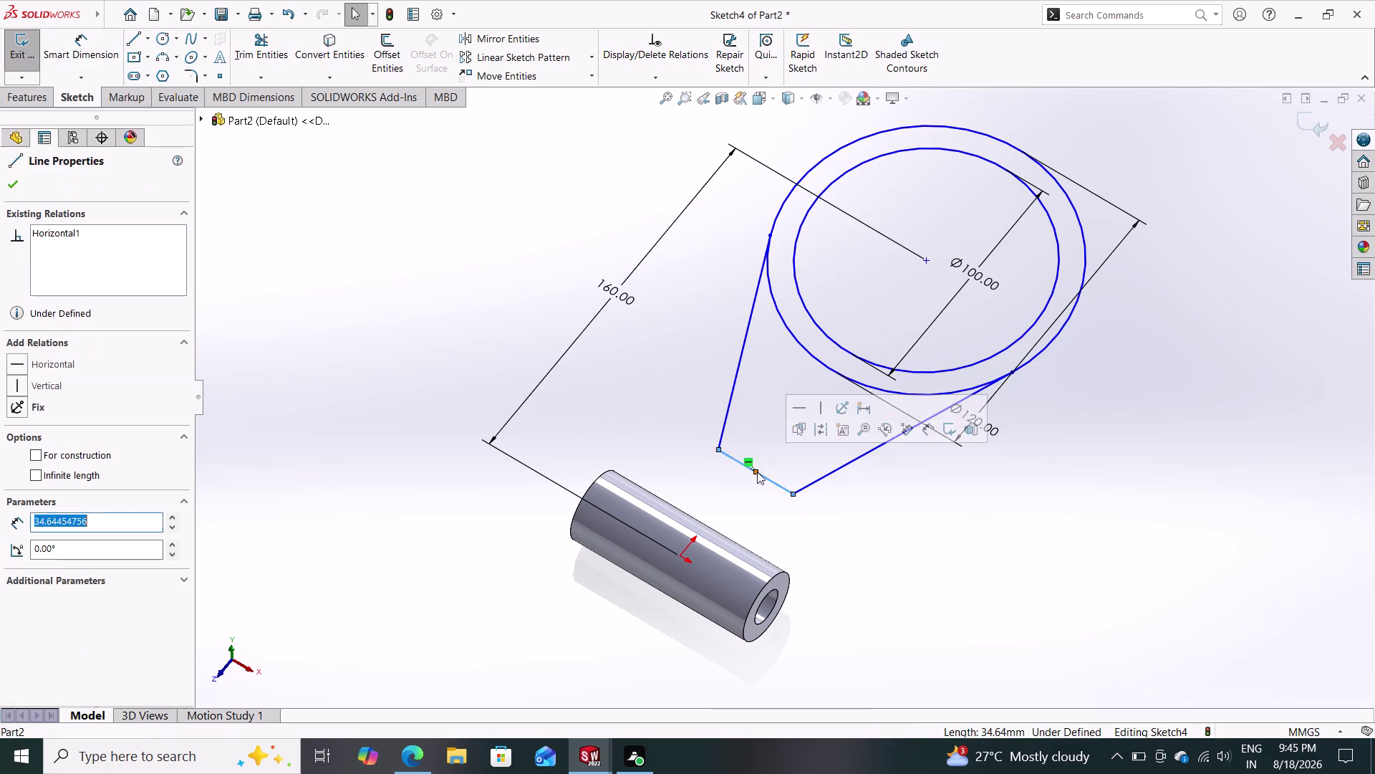
key(Delete)
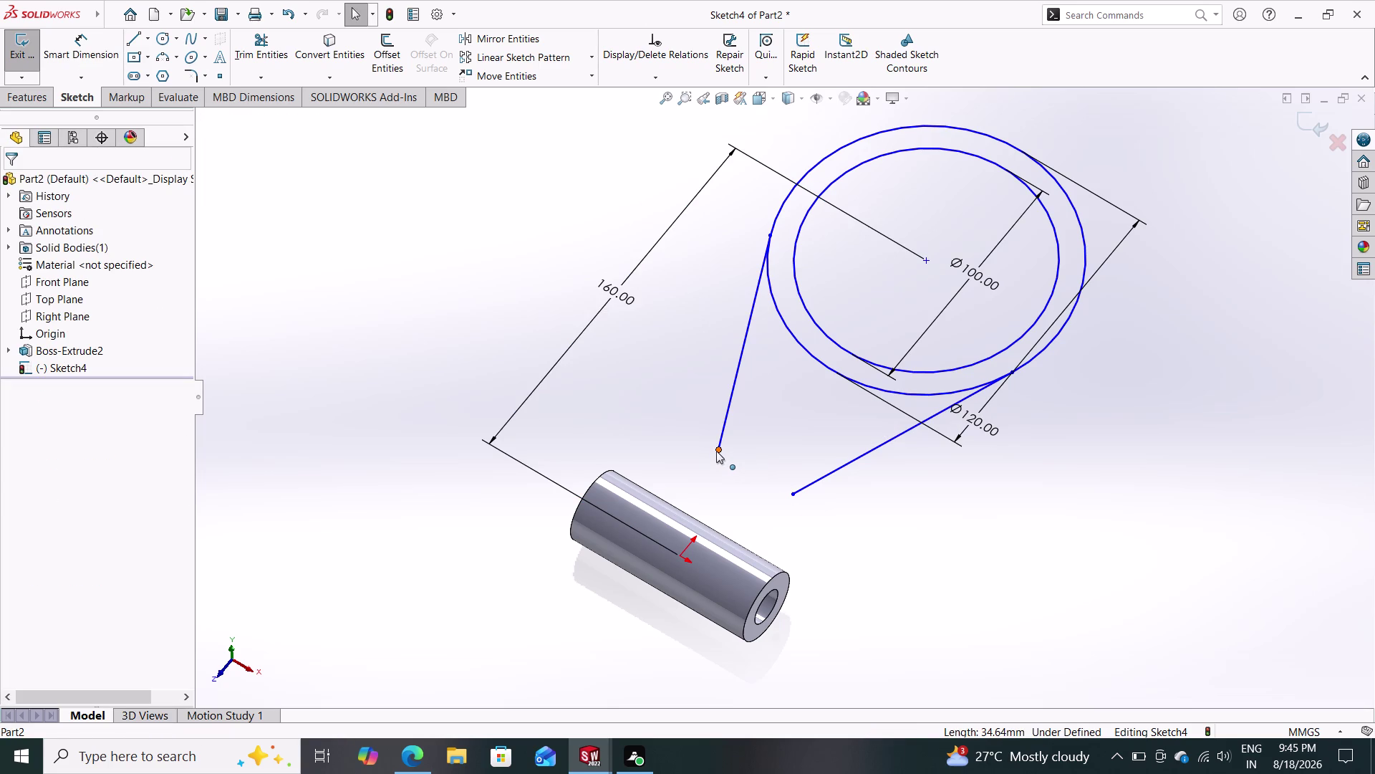
drag(716, 450, 668, 517)
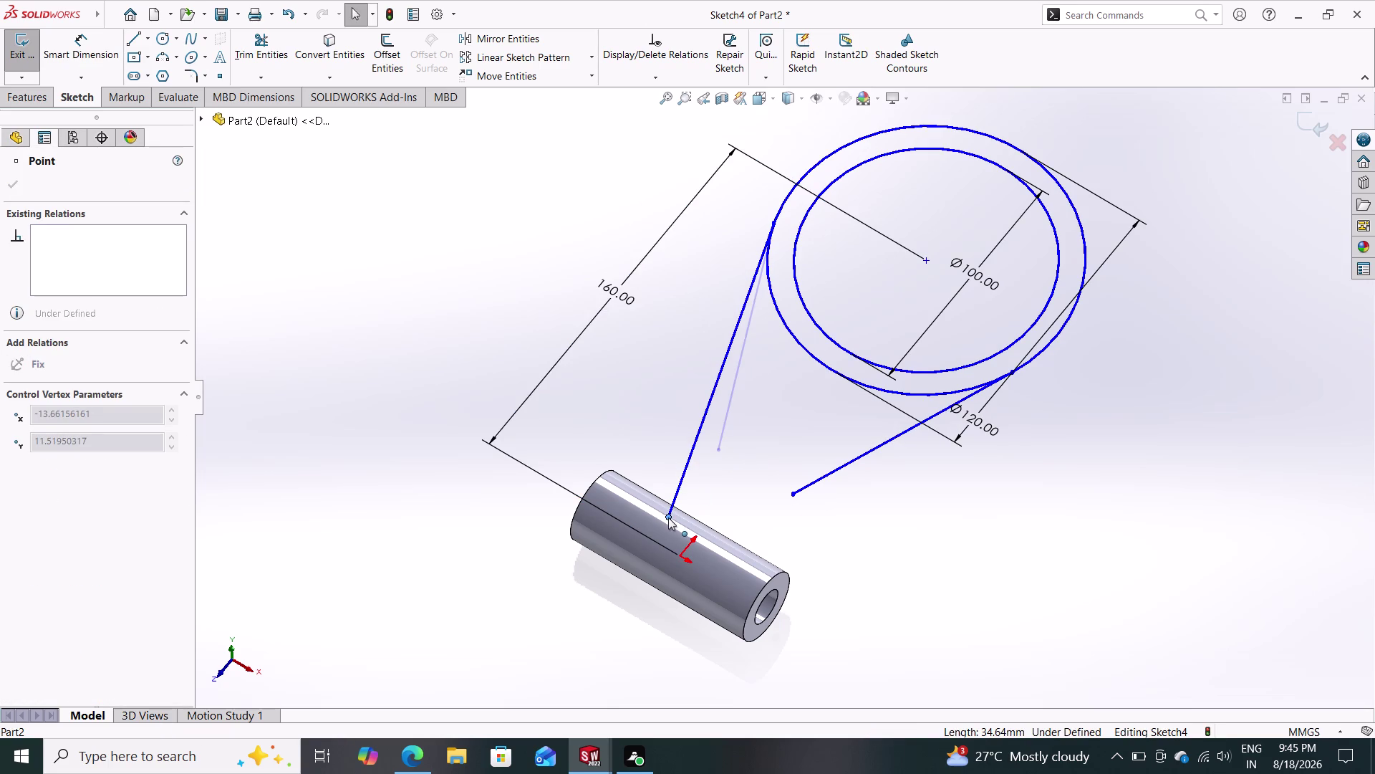
drag(668, 517, 661, 515)
key(Escape)
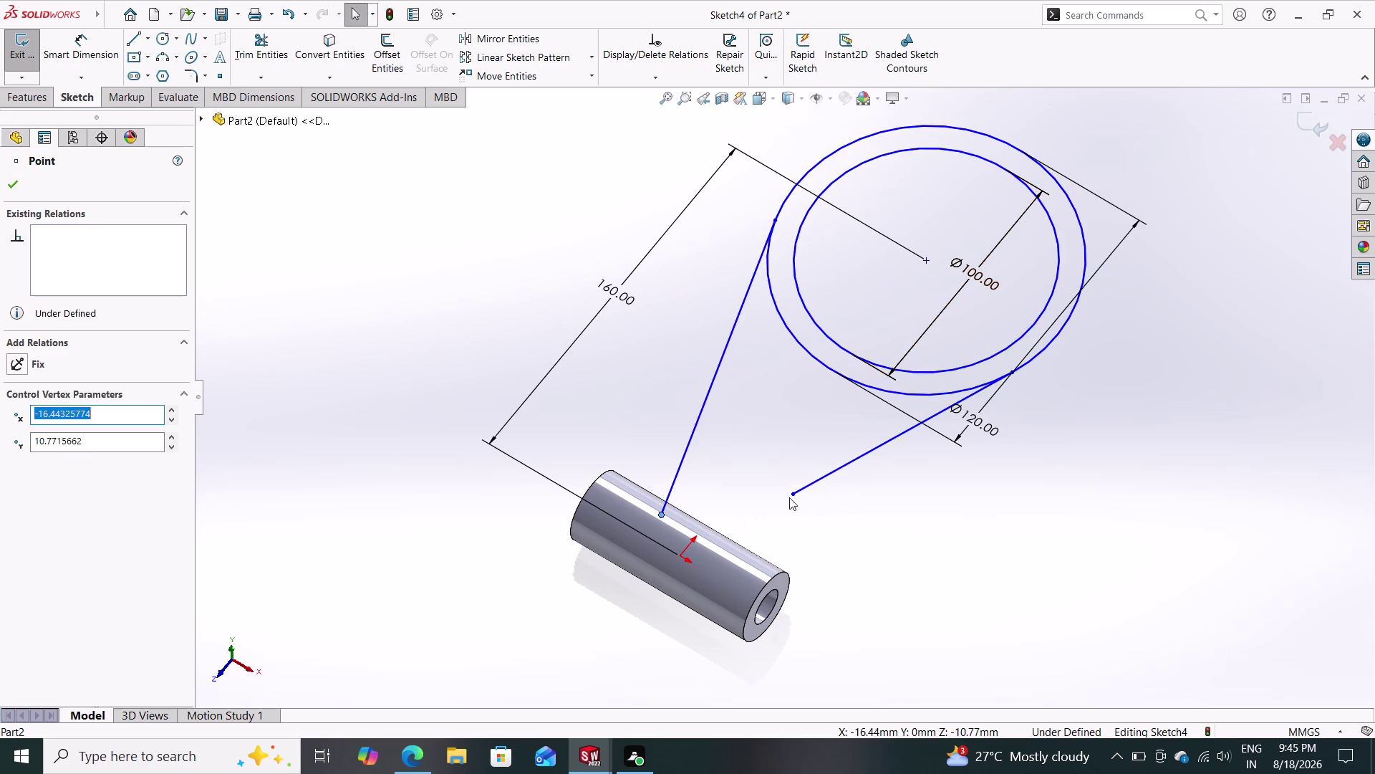
drag(796, 492, 739, 561)
key(Escape)
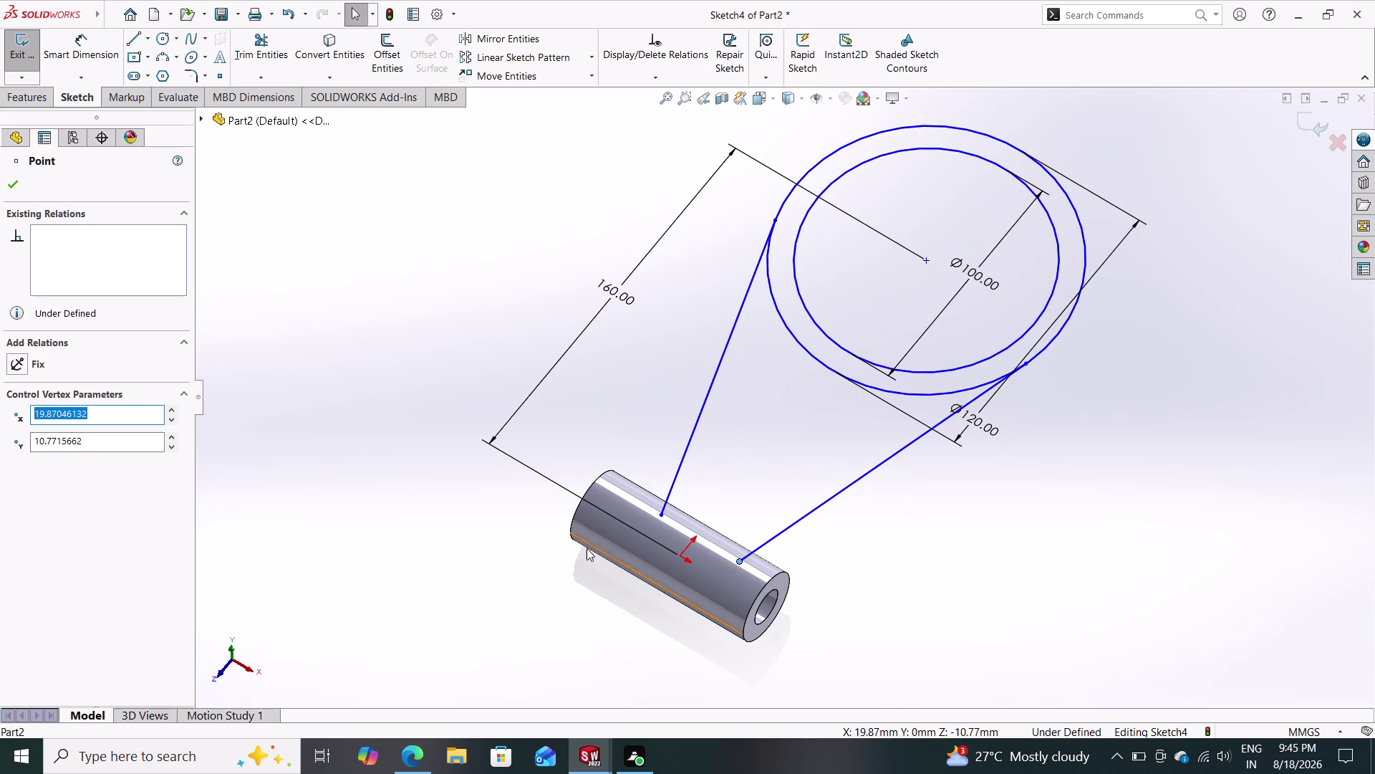
Draw a 36 mm horizontal line joining the two slanted lines' lower ends.
click(136, 37)
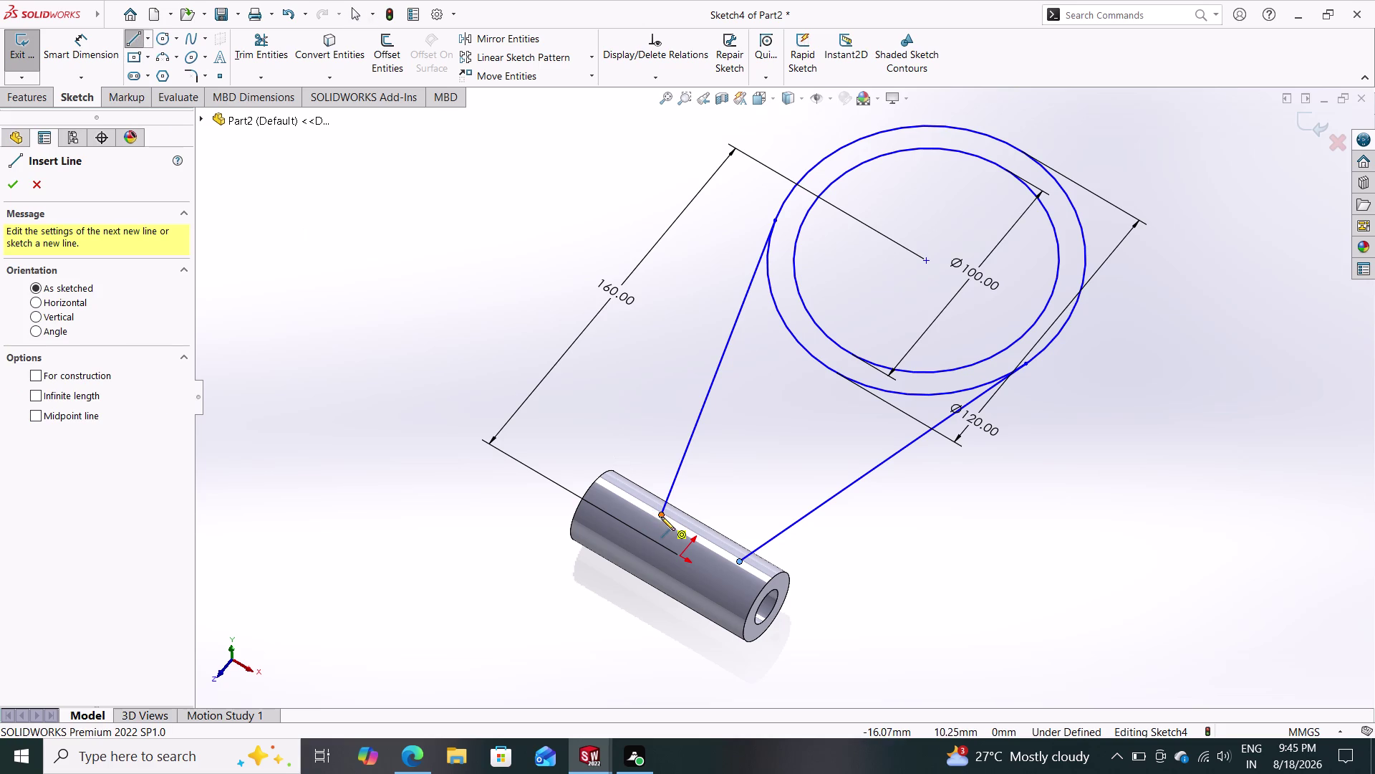
click(661, 517)
click(738, 562)
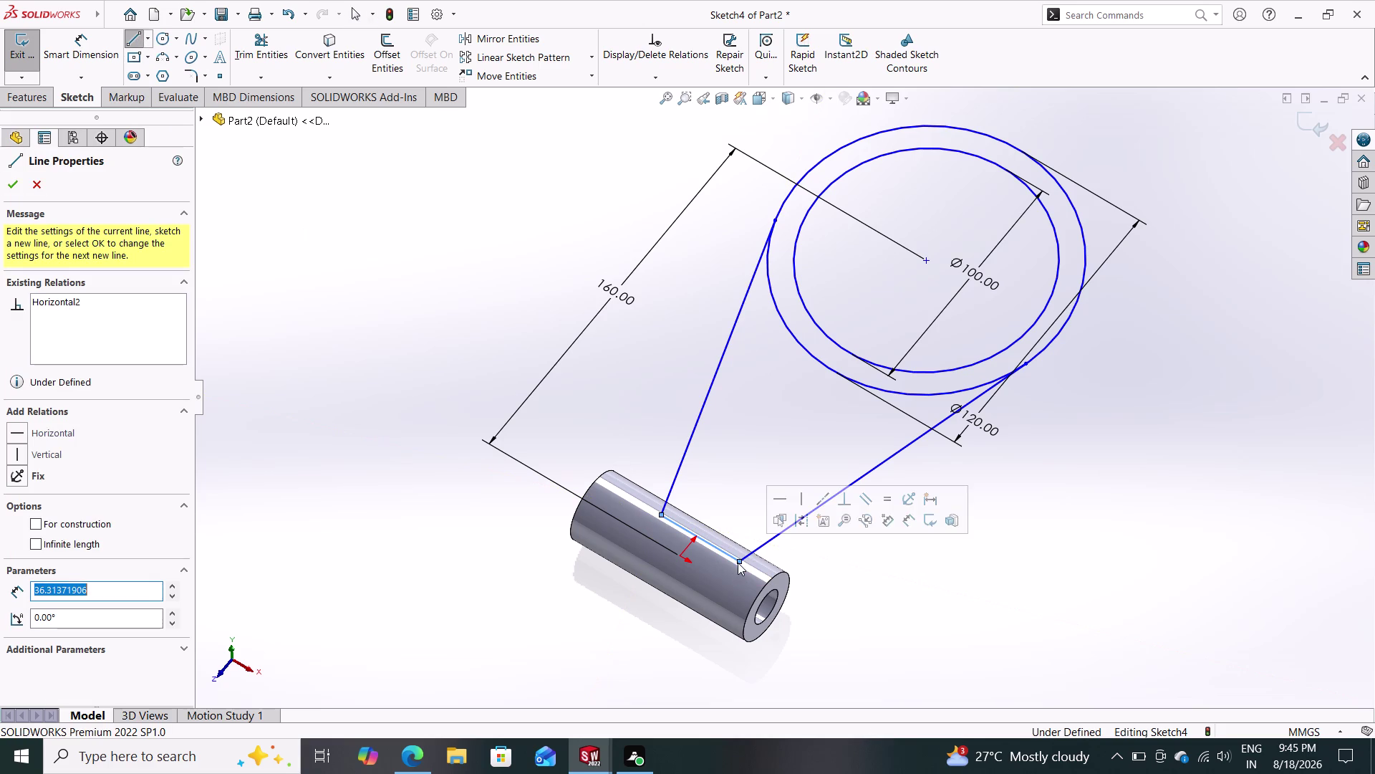
key(Escape)
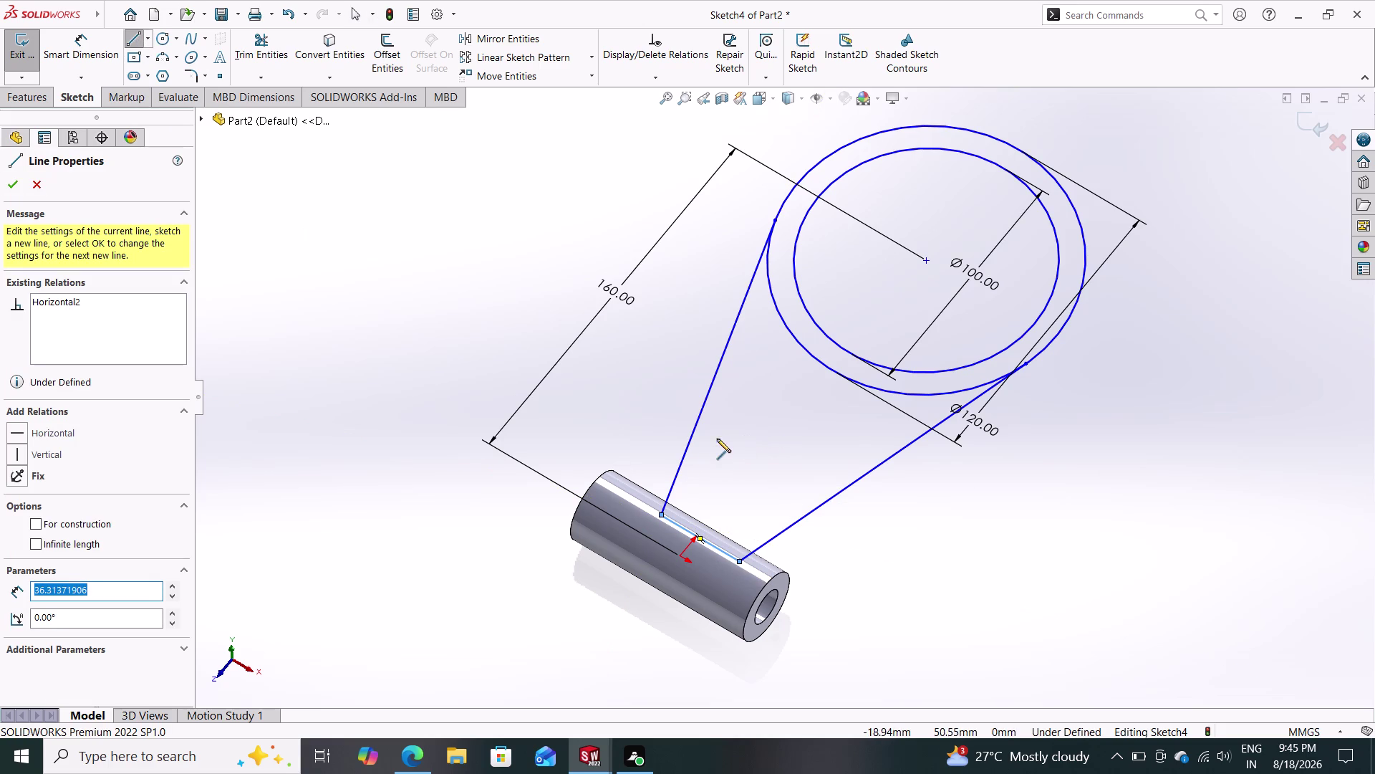
click(28, 90)
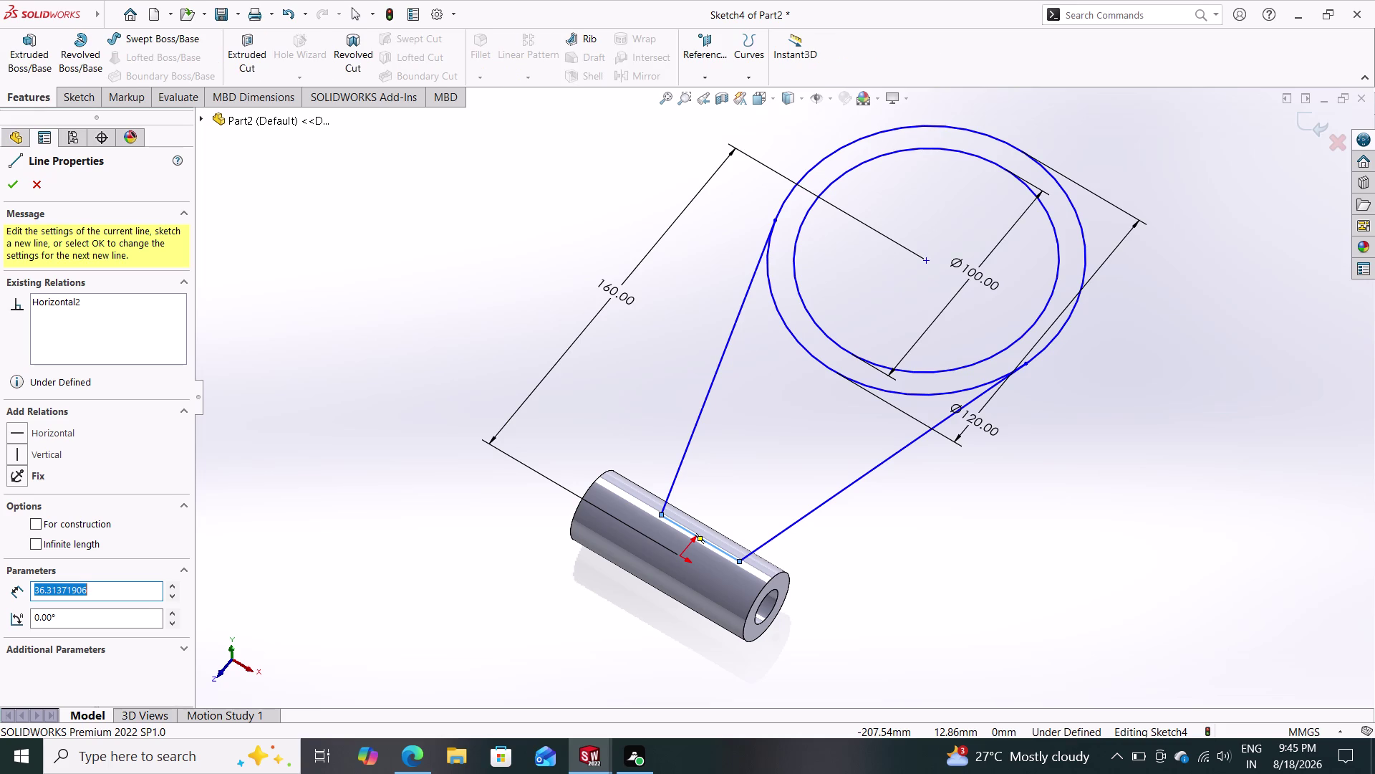
Extrude the closed web region 20 mm mid-plane as Boss-Extrude6.
click(28, 47)
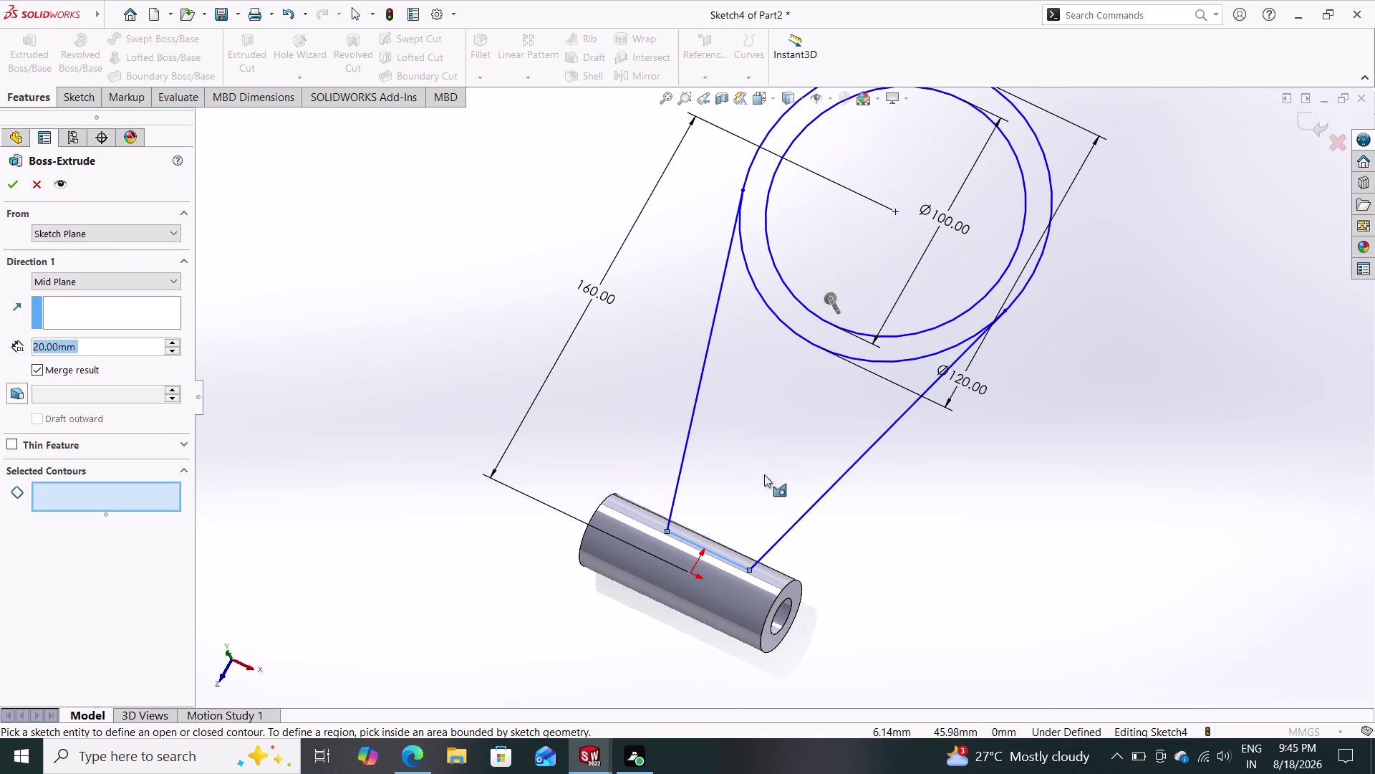
click(763, 461)
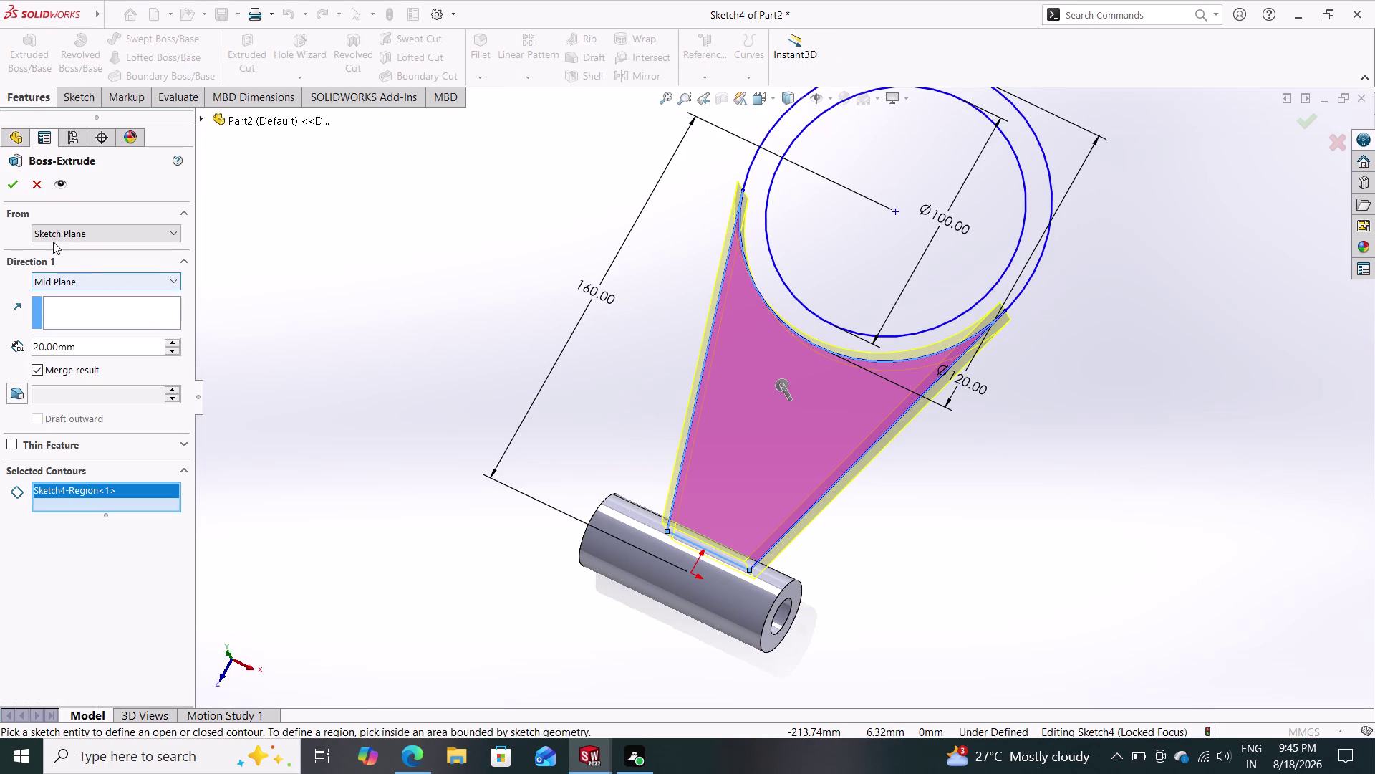
click(9, 184)
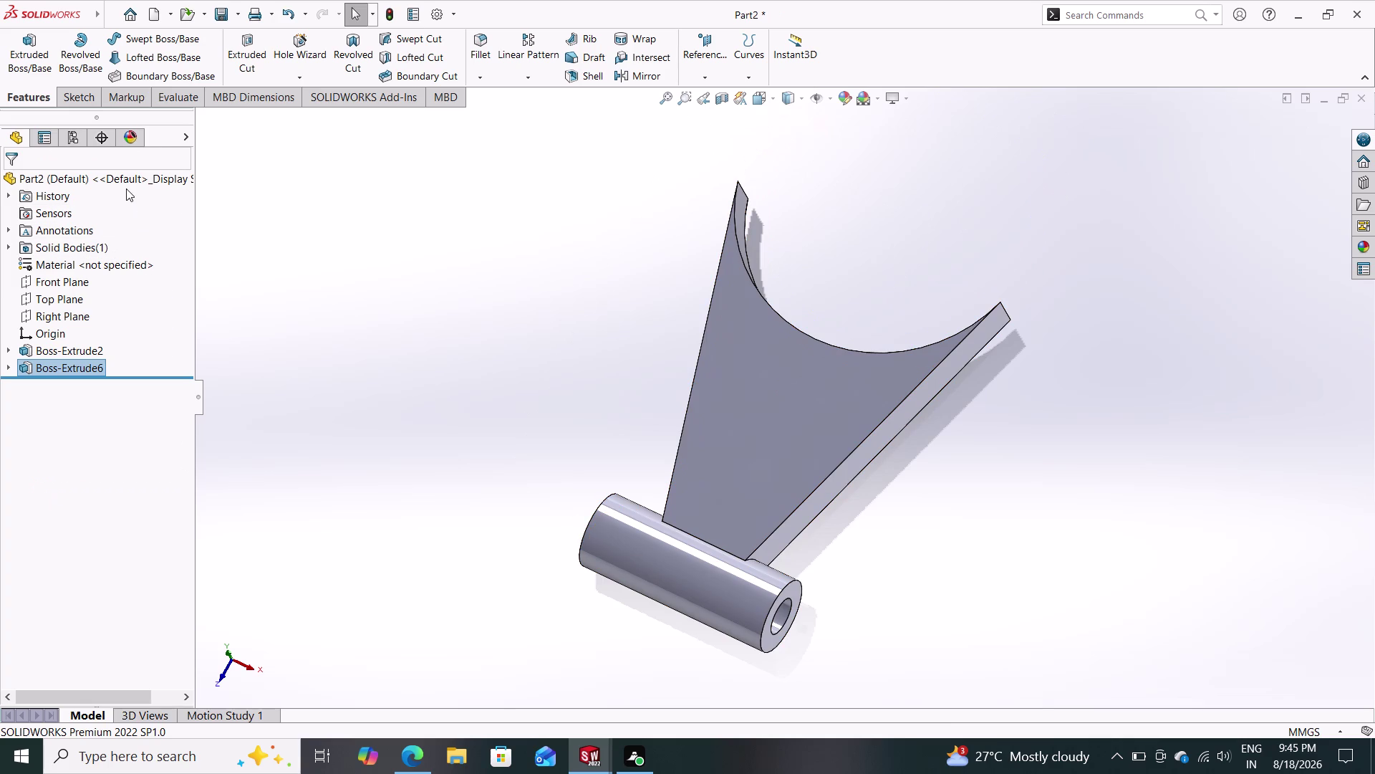
click(33, 91)
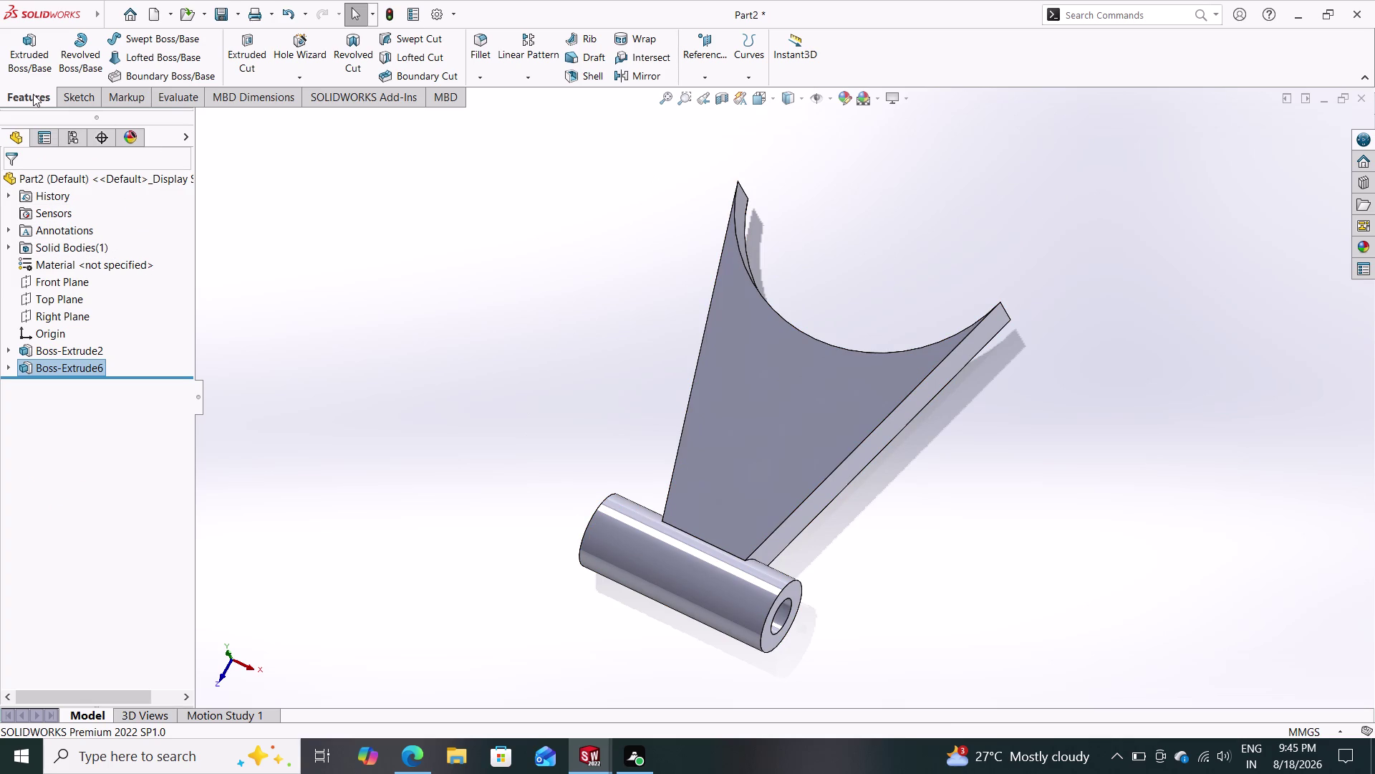
Start a sketch on the Top Plane and draw a vertical line up from the origin.
click(33, 95)
click(40, 99)
click(93, 104)
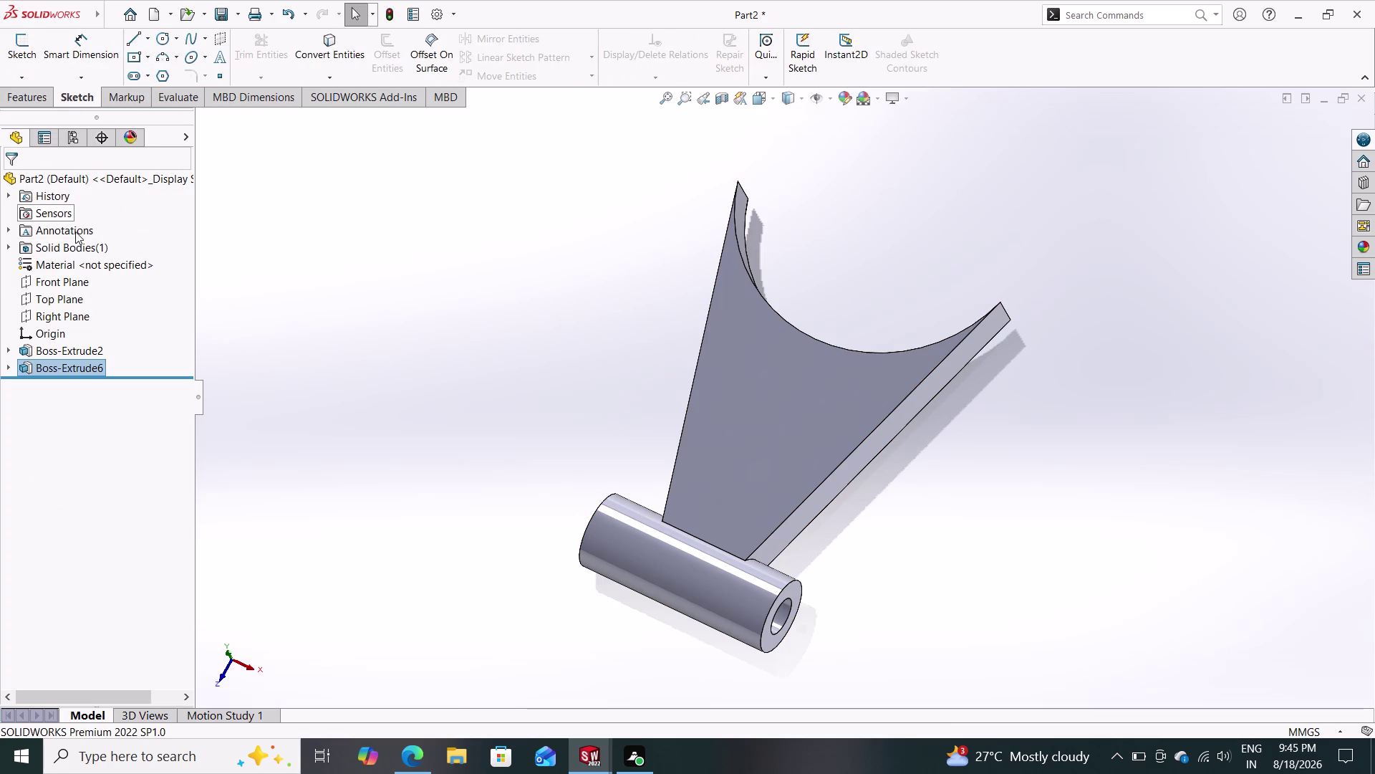
click(65, 301)
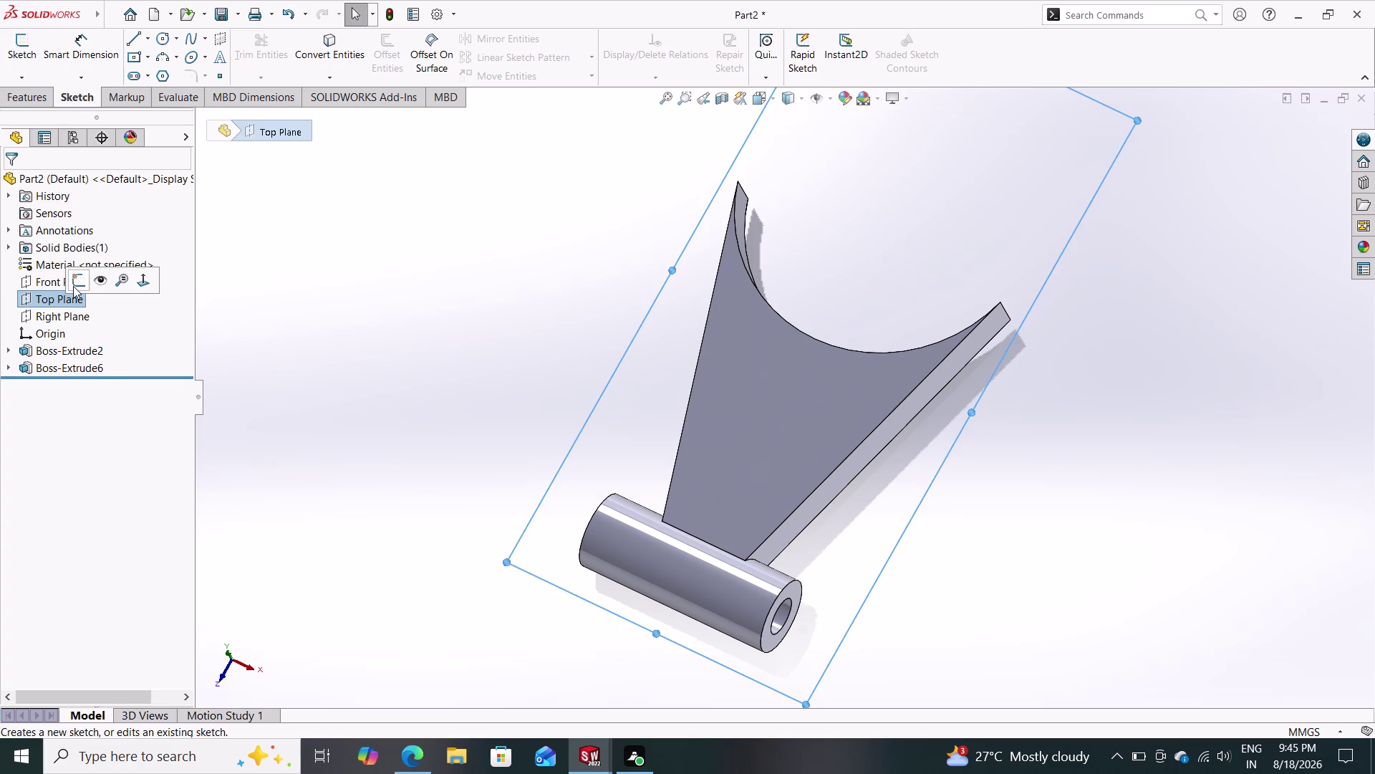
click(75, 284)
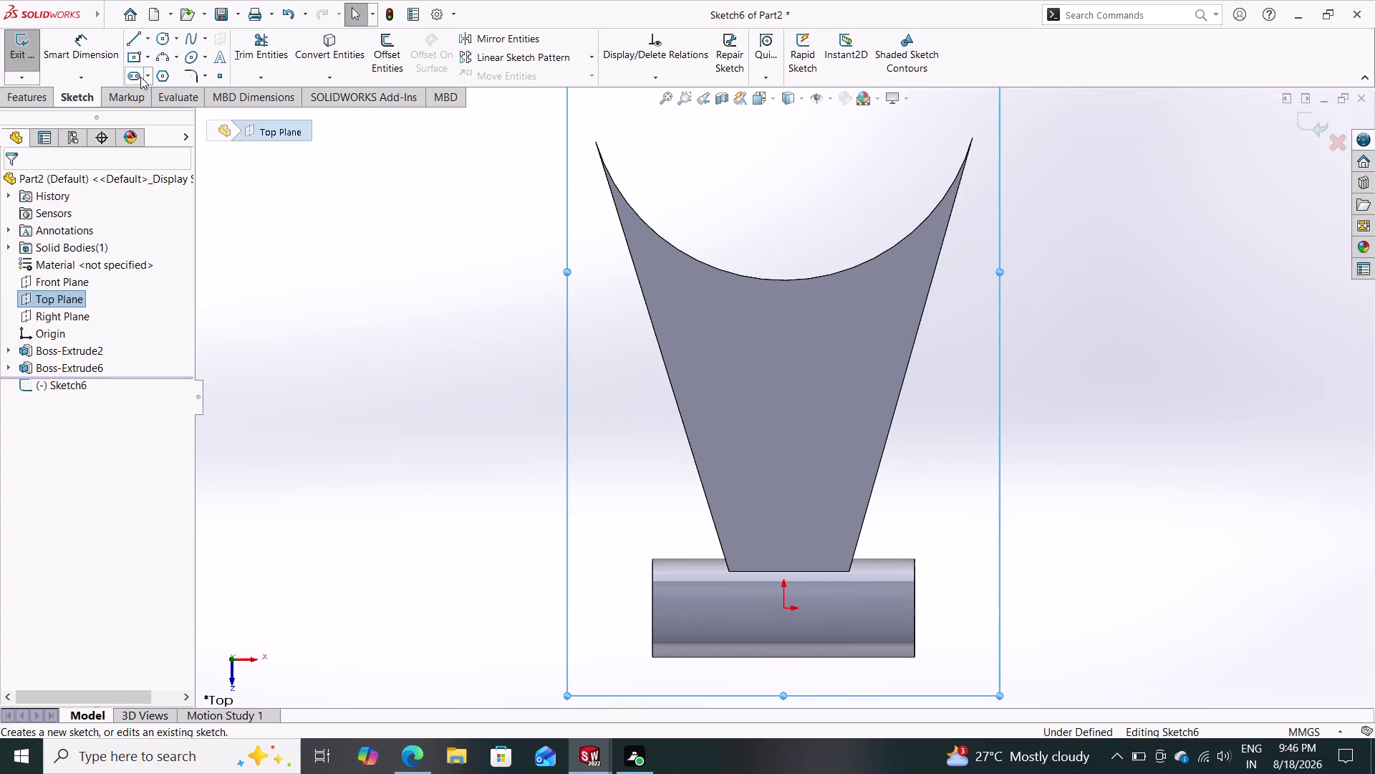
click(134, 37)
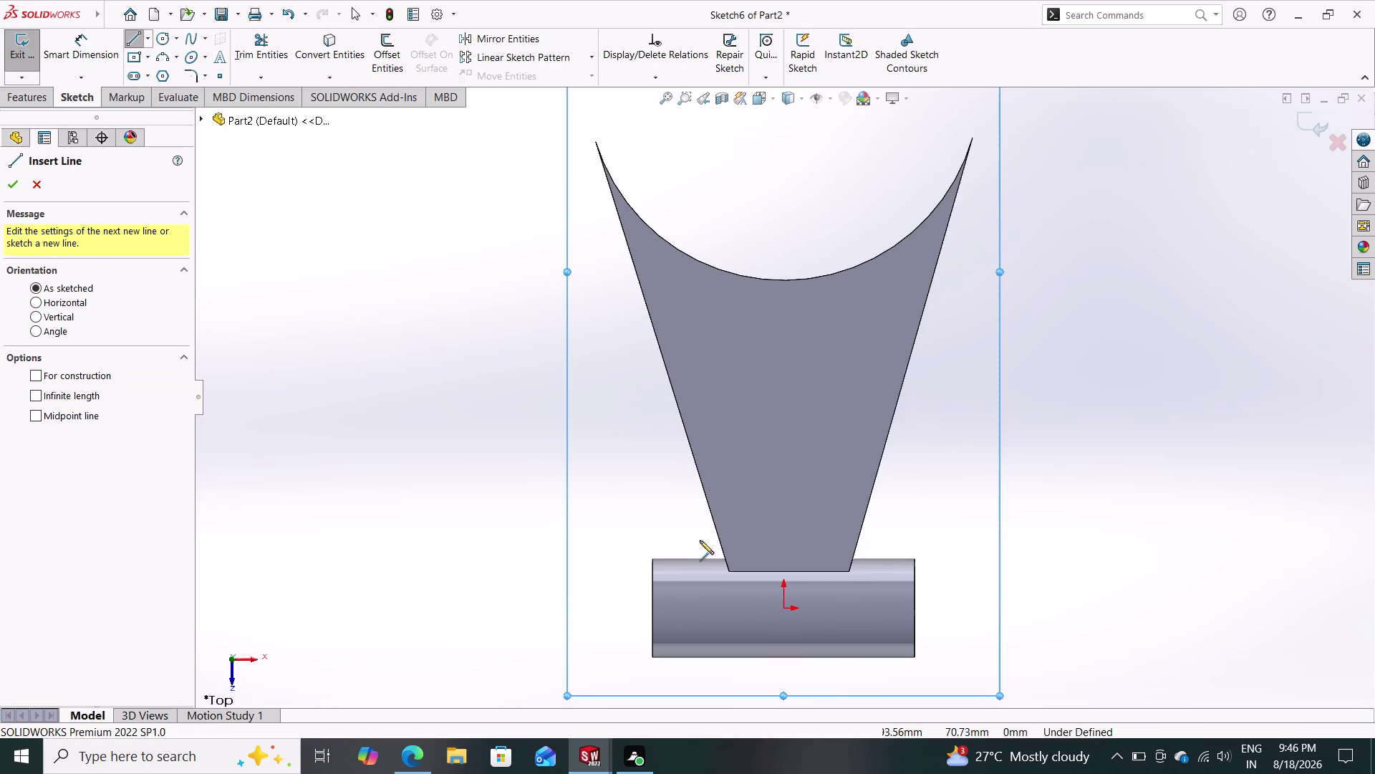
click(782, 608)
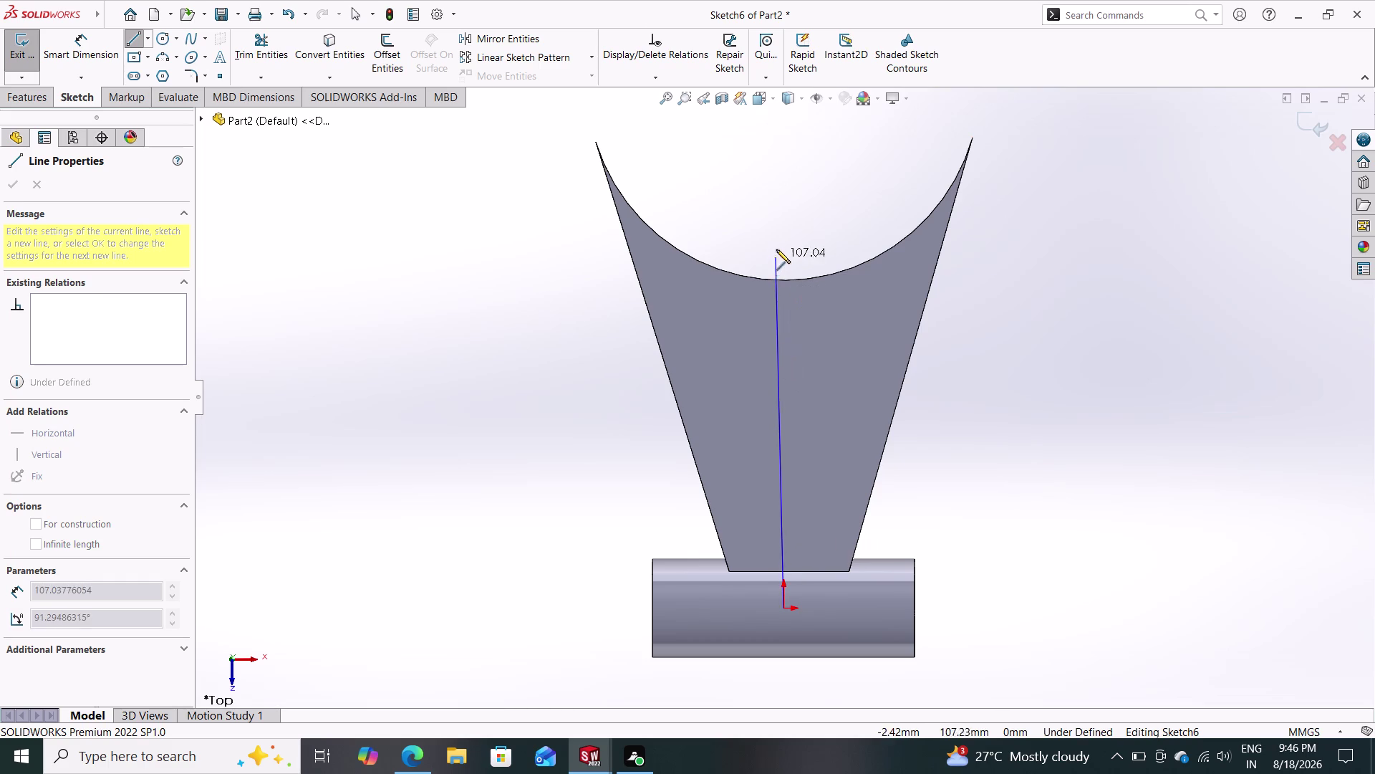
click(785, 160)
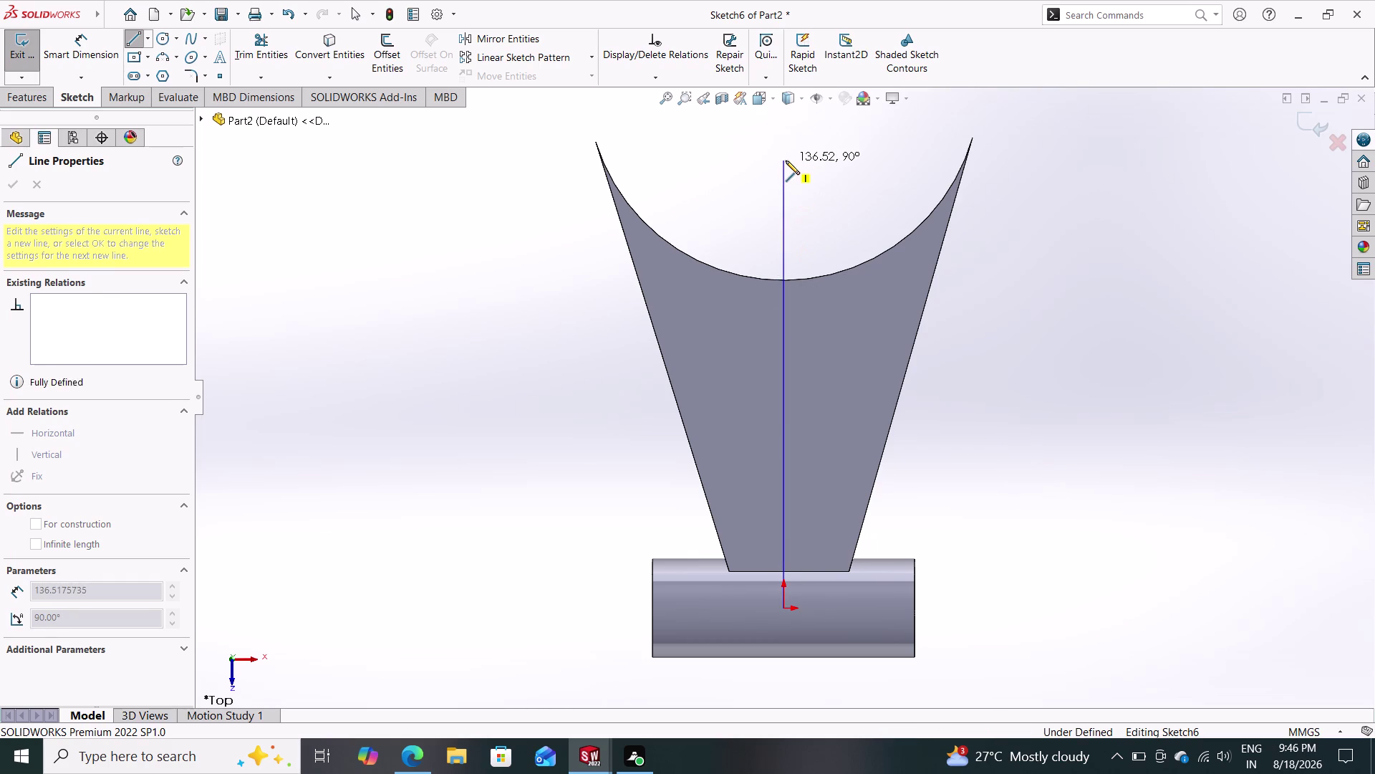
key(Escape)
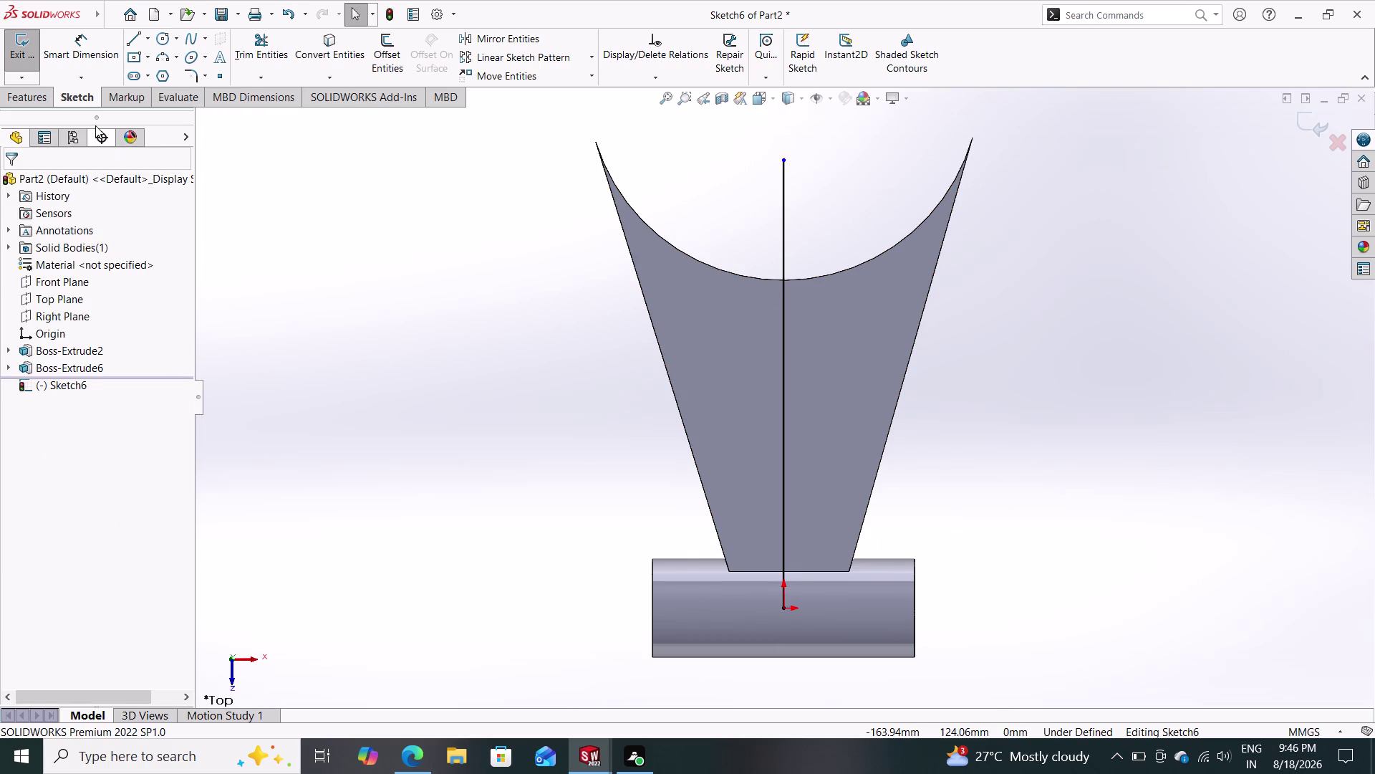
Dimension the vertical line 160 mm and convert it to construction geometry.
click(88, 61)
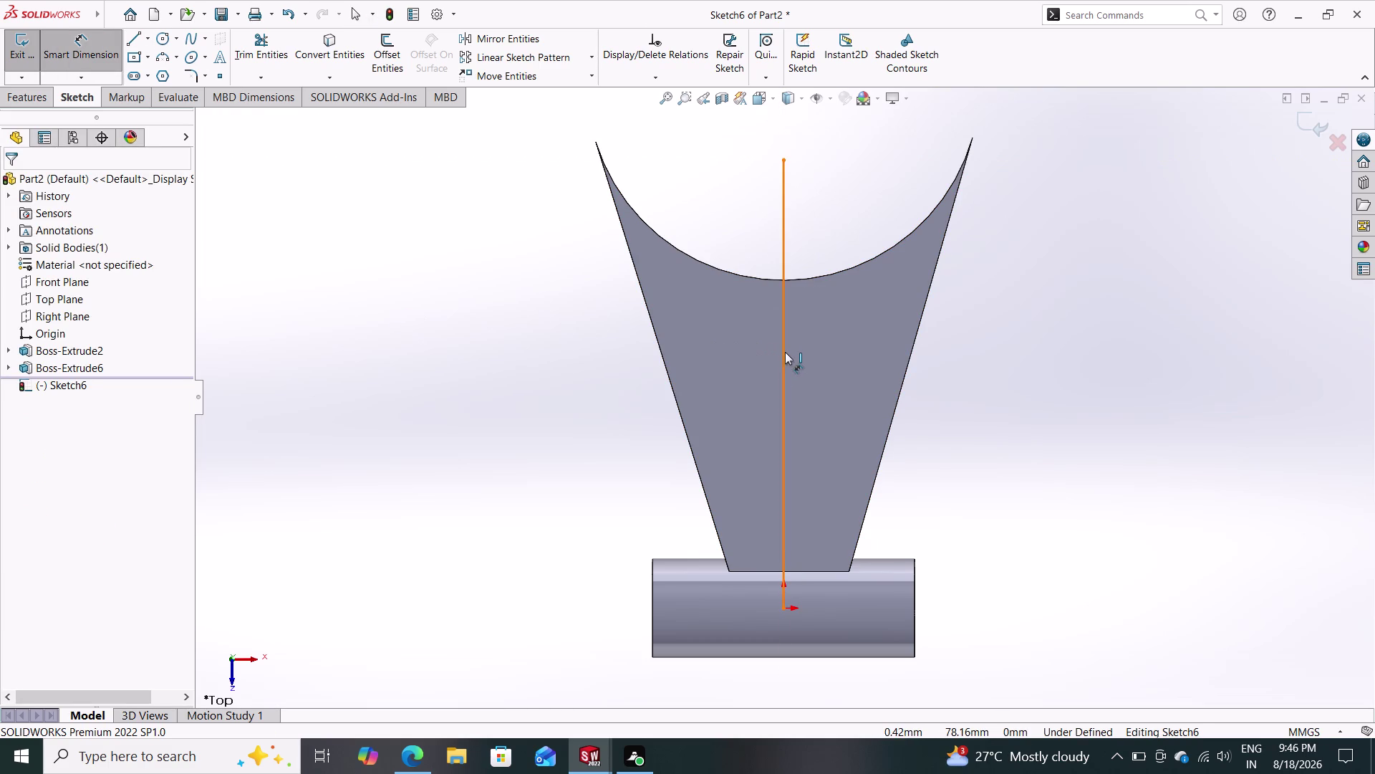
drag(785, 351, 751, 355)
click(566, 346)
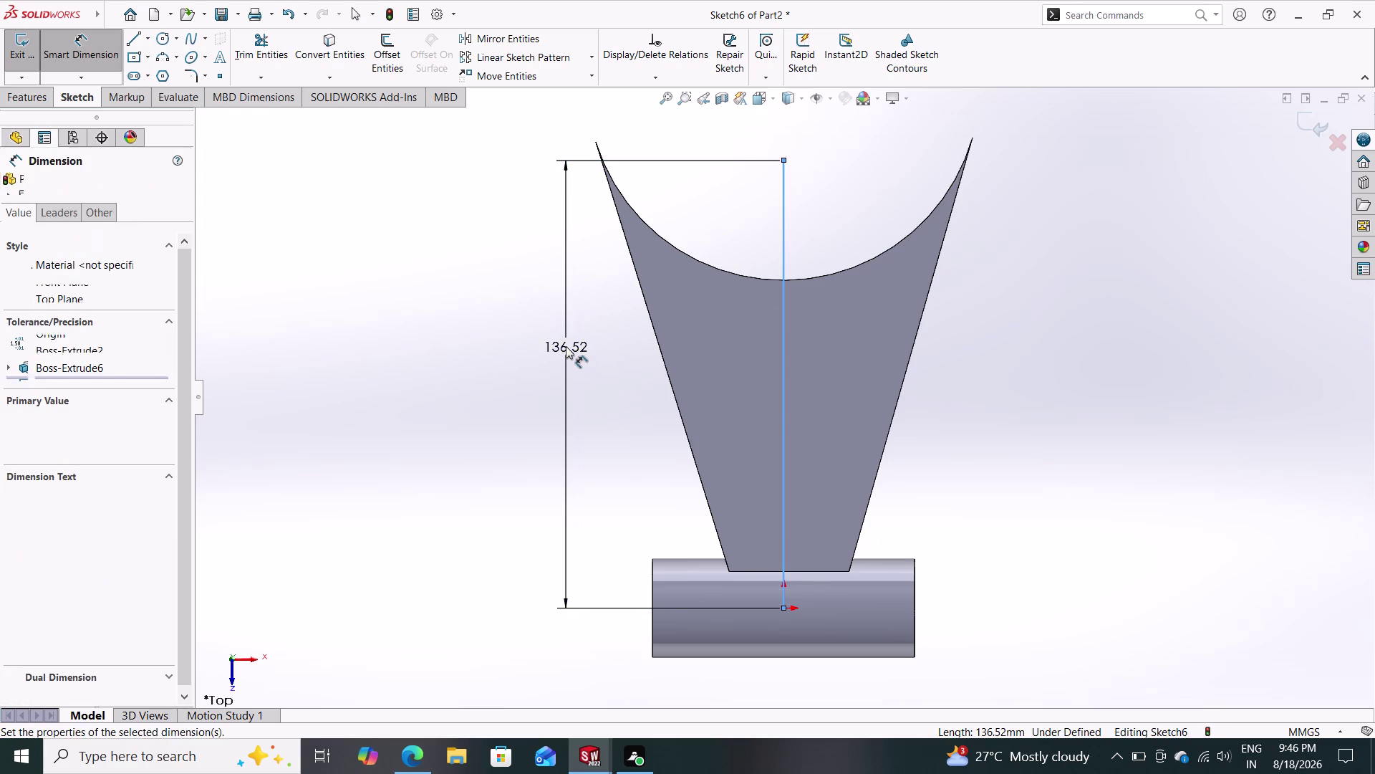
text(160)
key(Return)
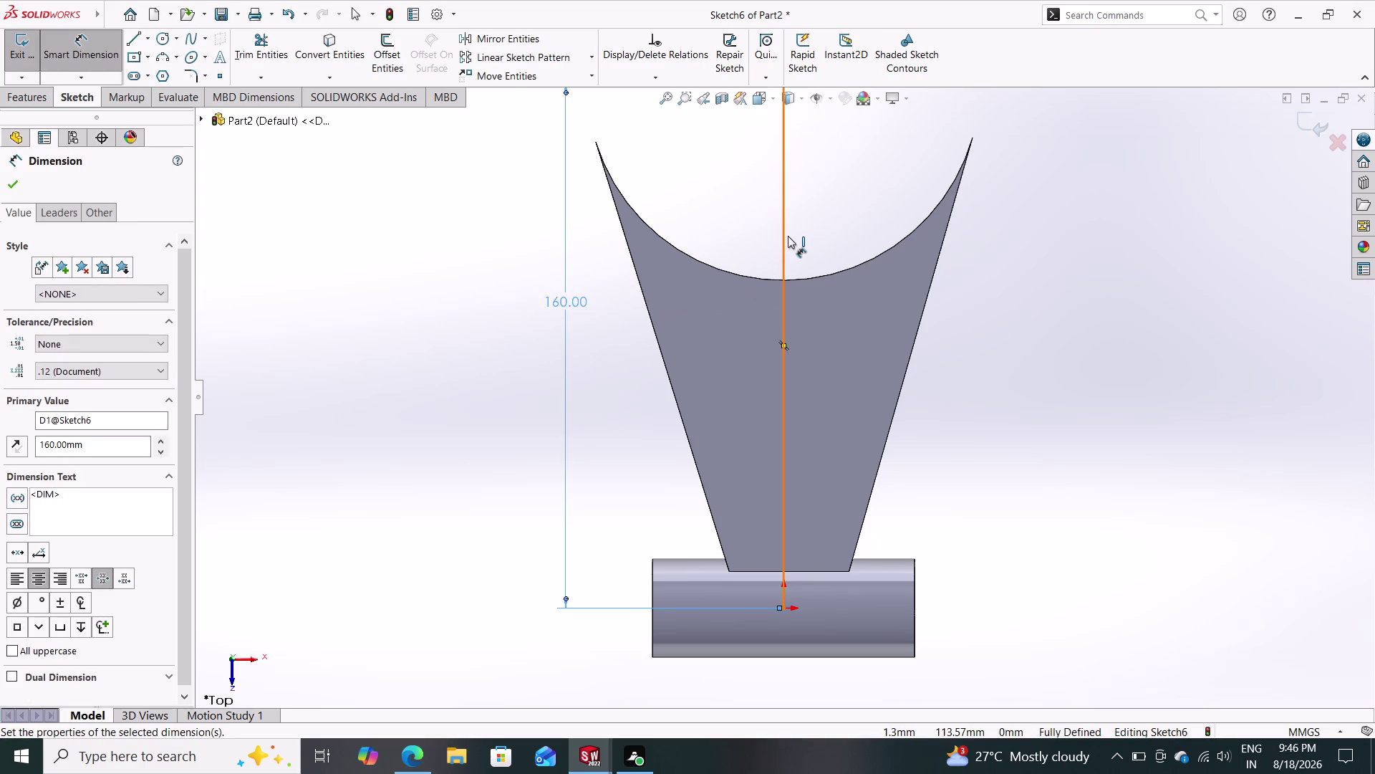
key(Escape)
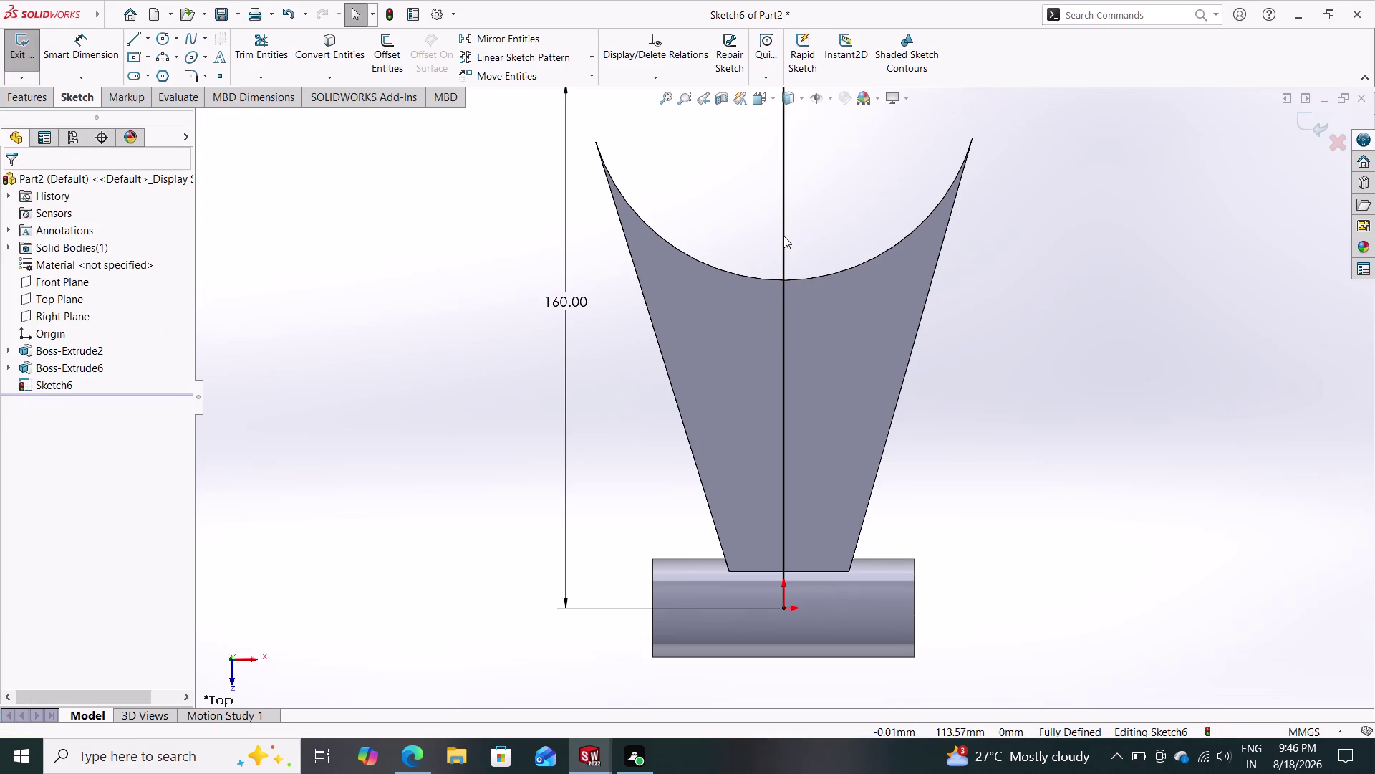
click(784, 237)
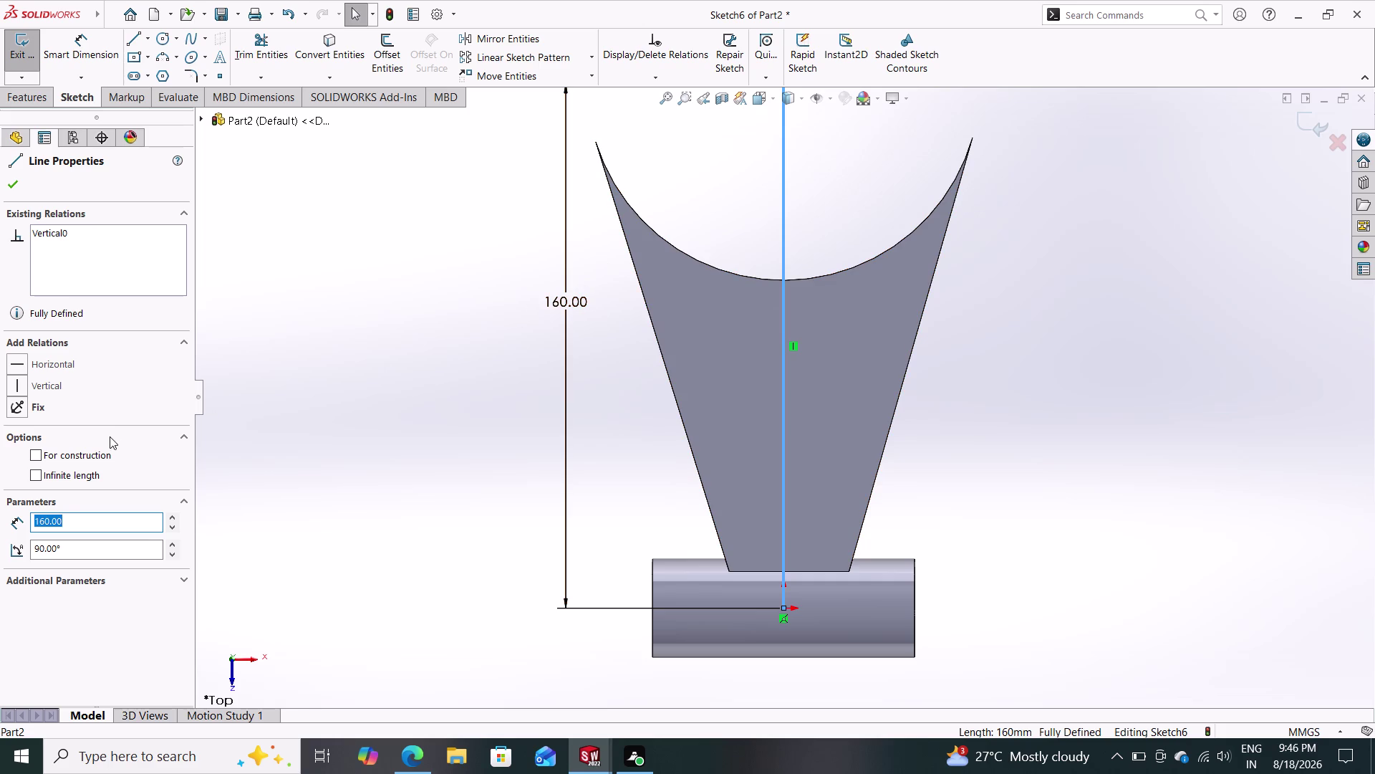
click(96, 452)
click(17, 182)
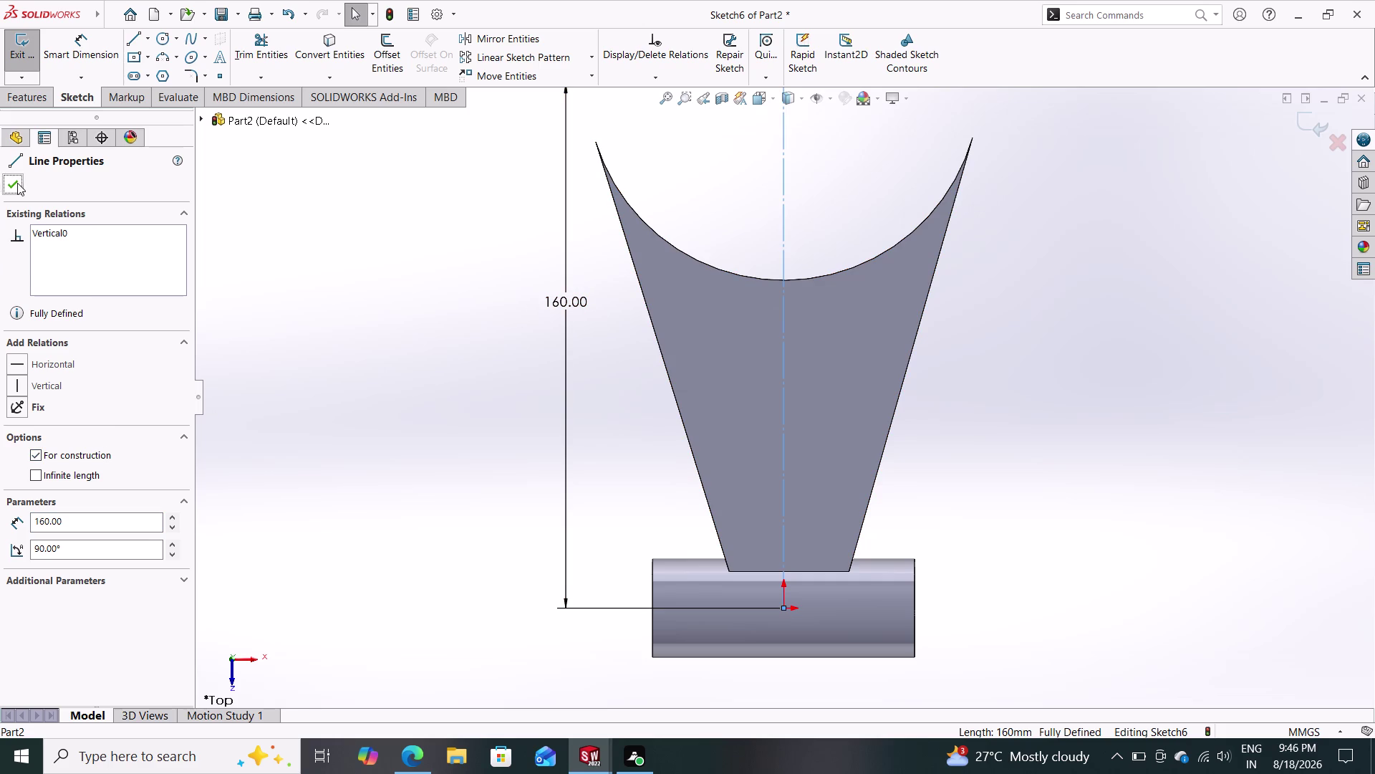
scroll(up, 3)
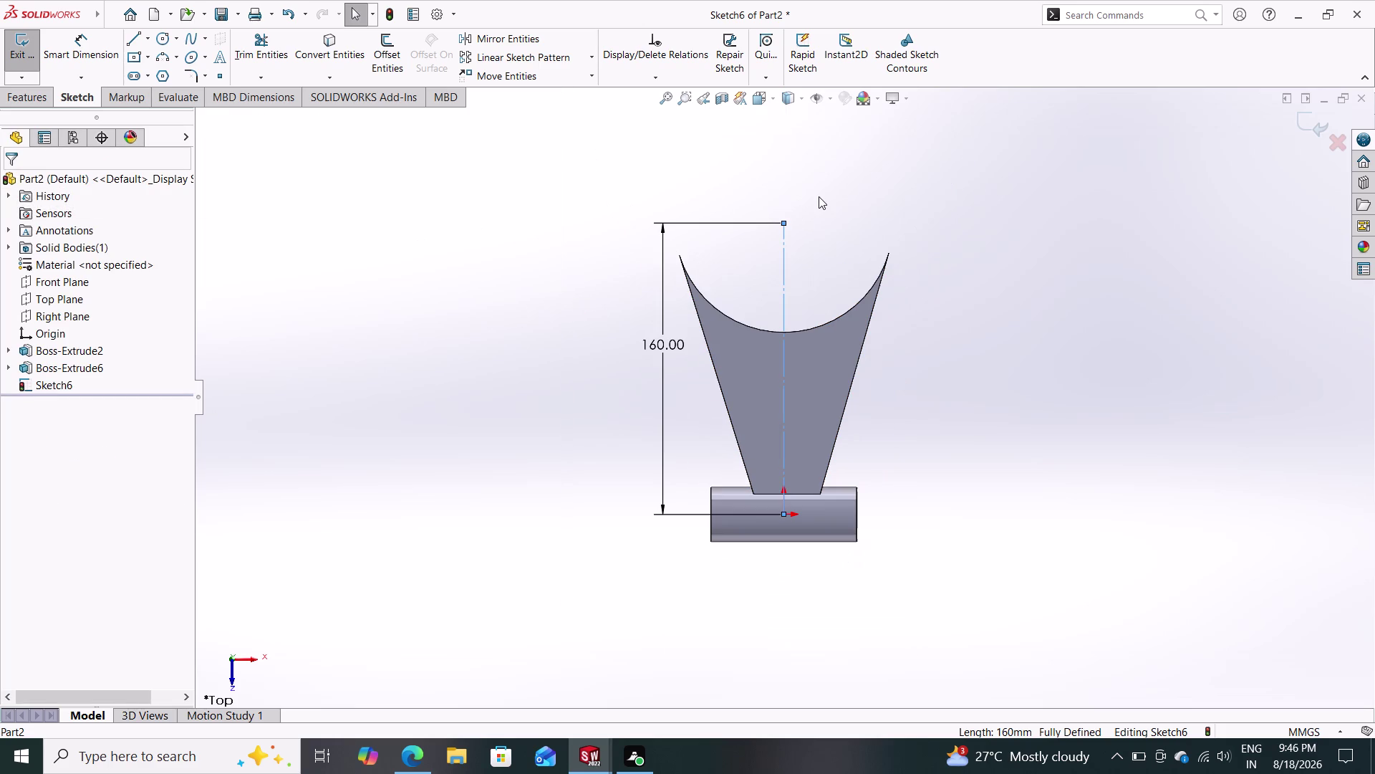
key(Escape)
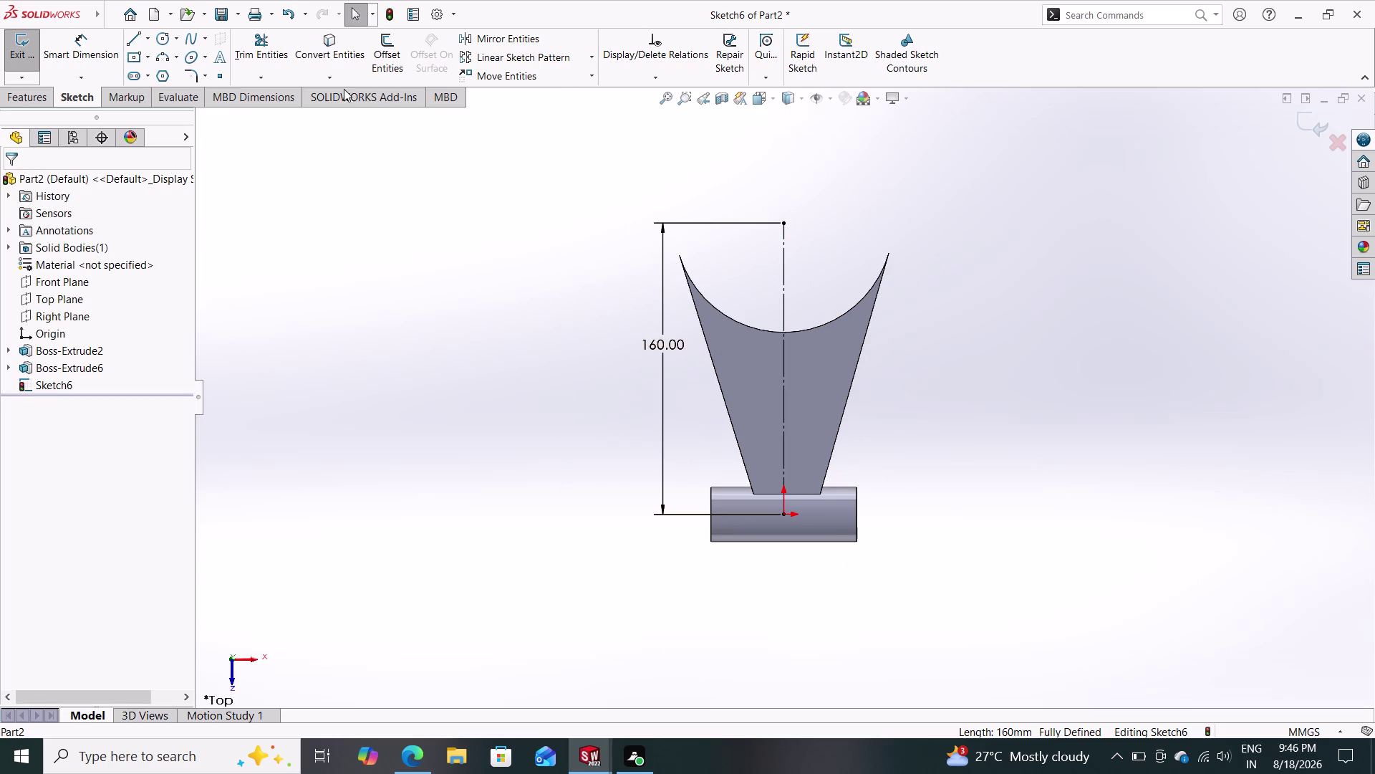
Draw two concentric circles centred on the construction line's top end.
click(163, 43)
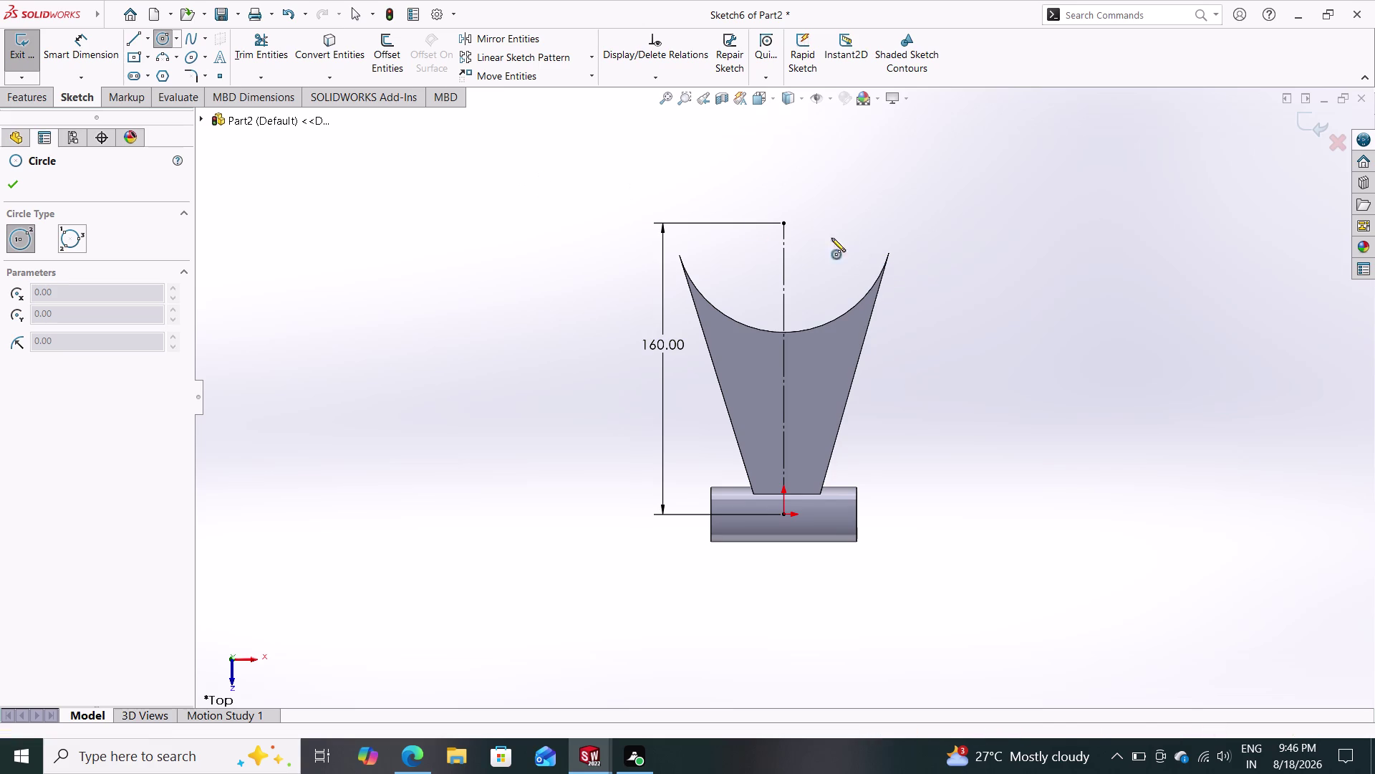
drag(785, 225, 822, 231)
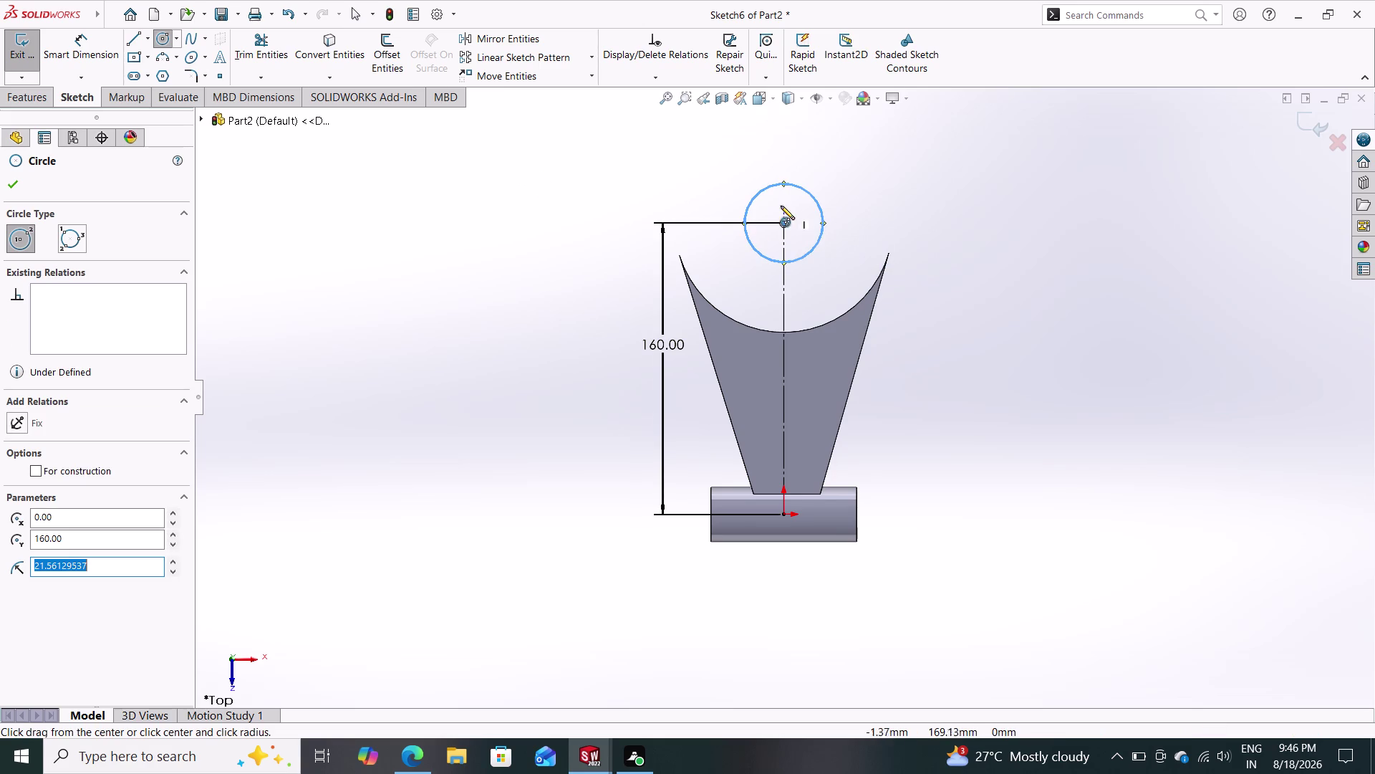
drag(785, 223, 874, 271)
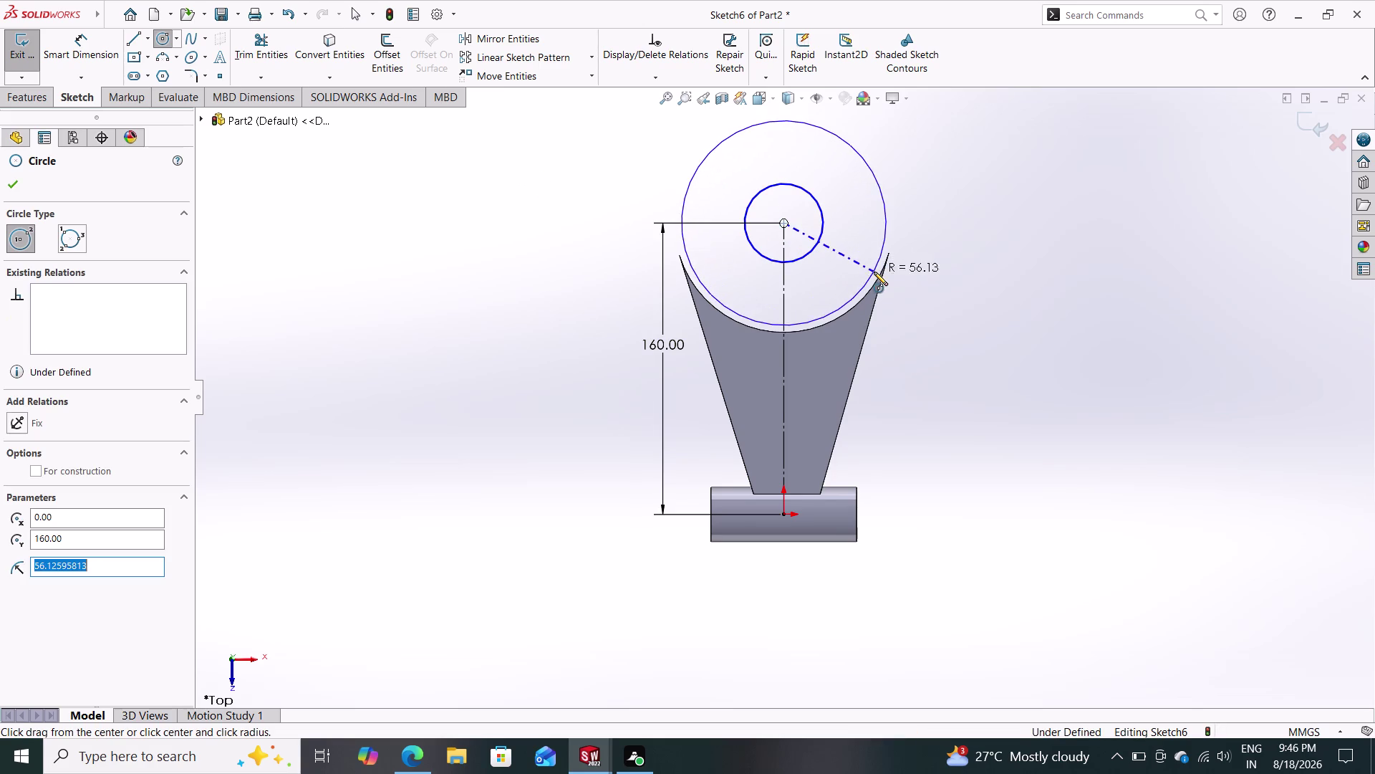
click(874, 271)
key(Escape)
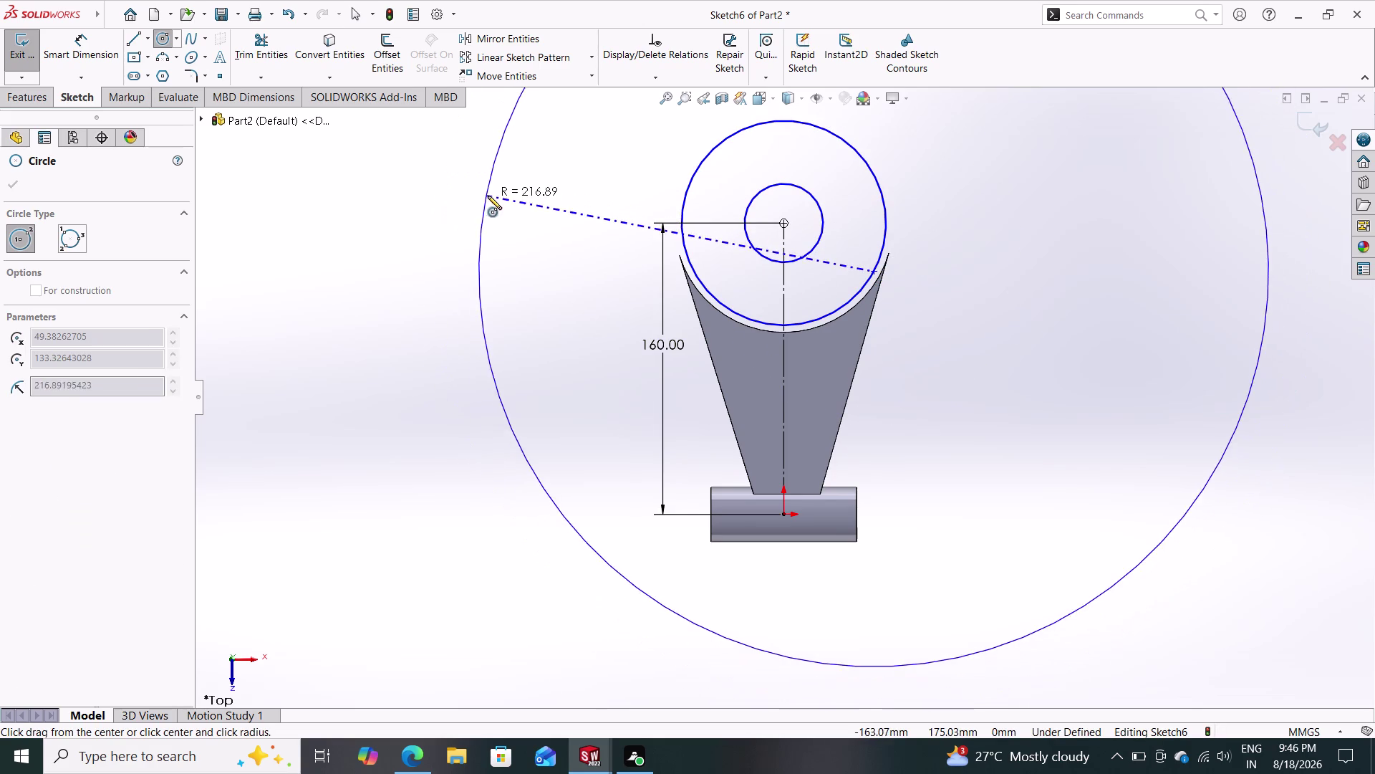
Dimension the inner circle Ø100 mm and the outer circle Ø120 mm.
click(72, 48)
drag(818, 207, 839, 208)
click(1013, 223)
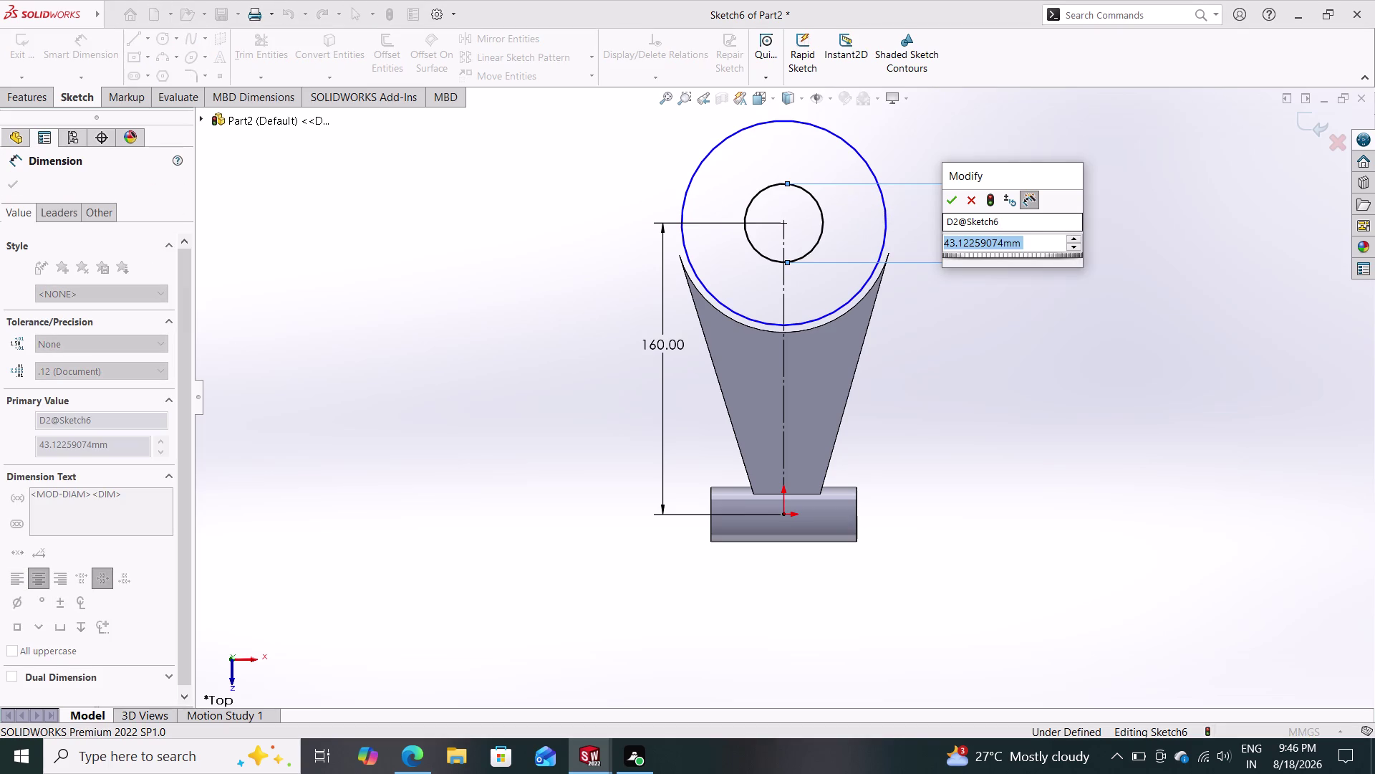
text(100)
key(Return)
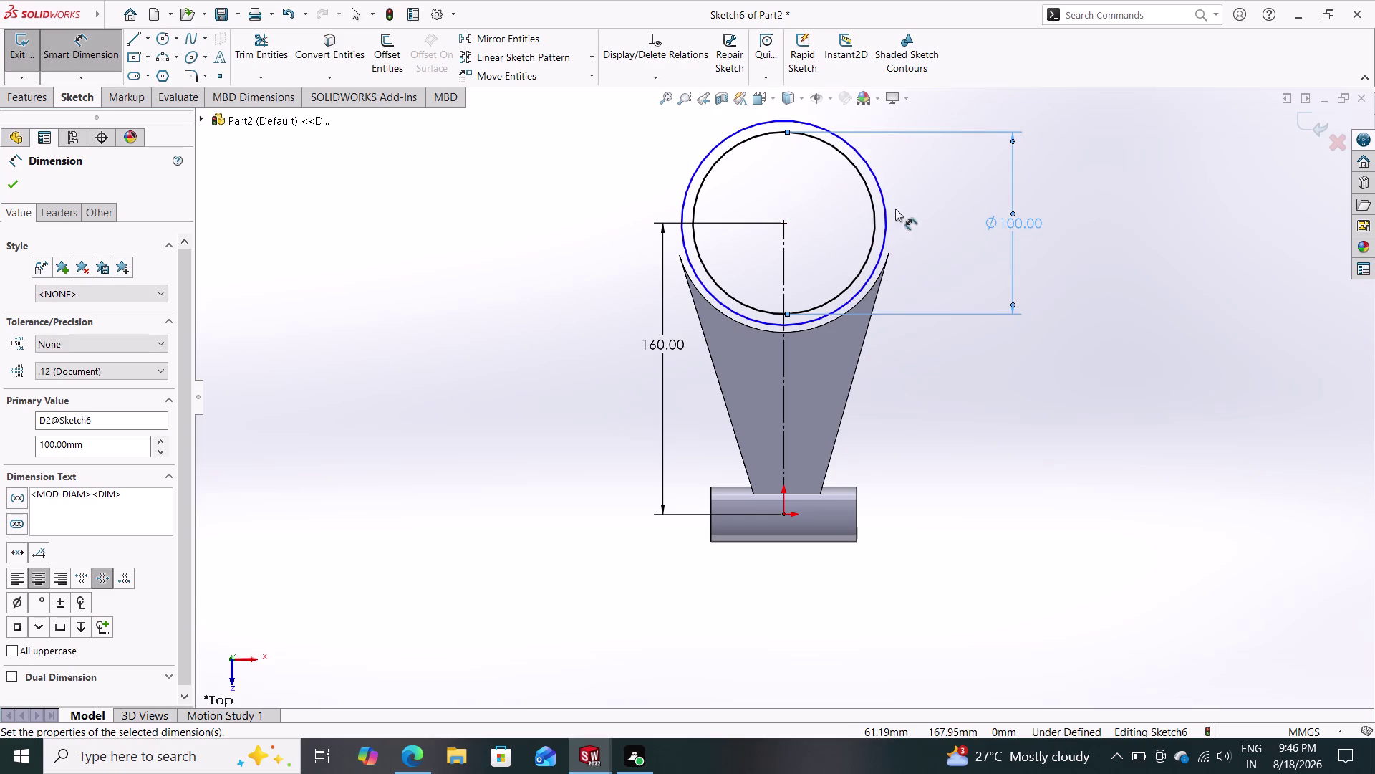
drag(885, 207, 972, 216)
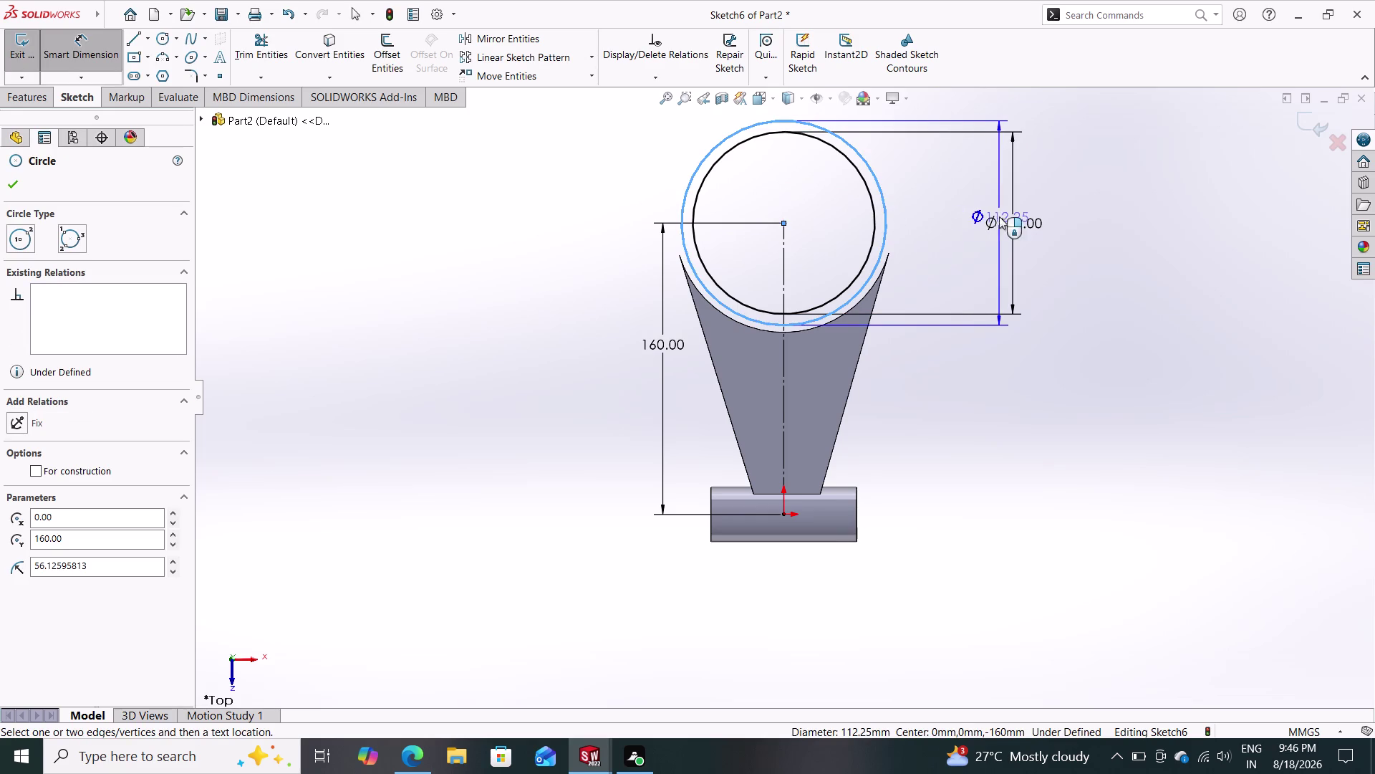
click(1065, 224)
text(1)
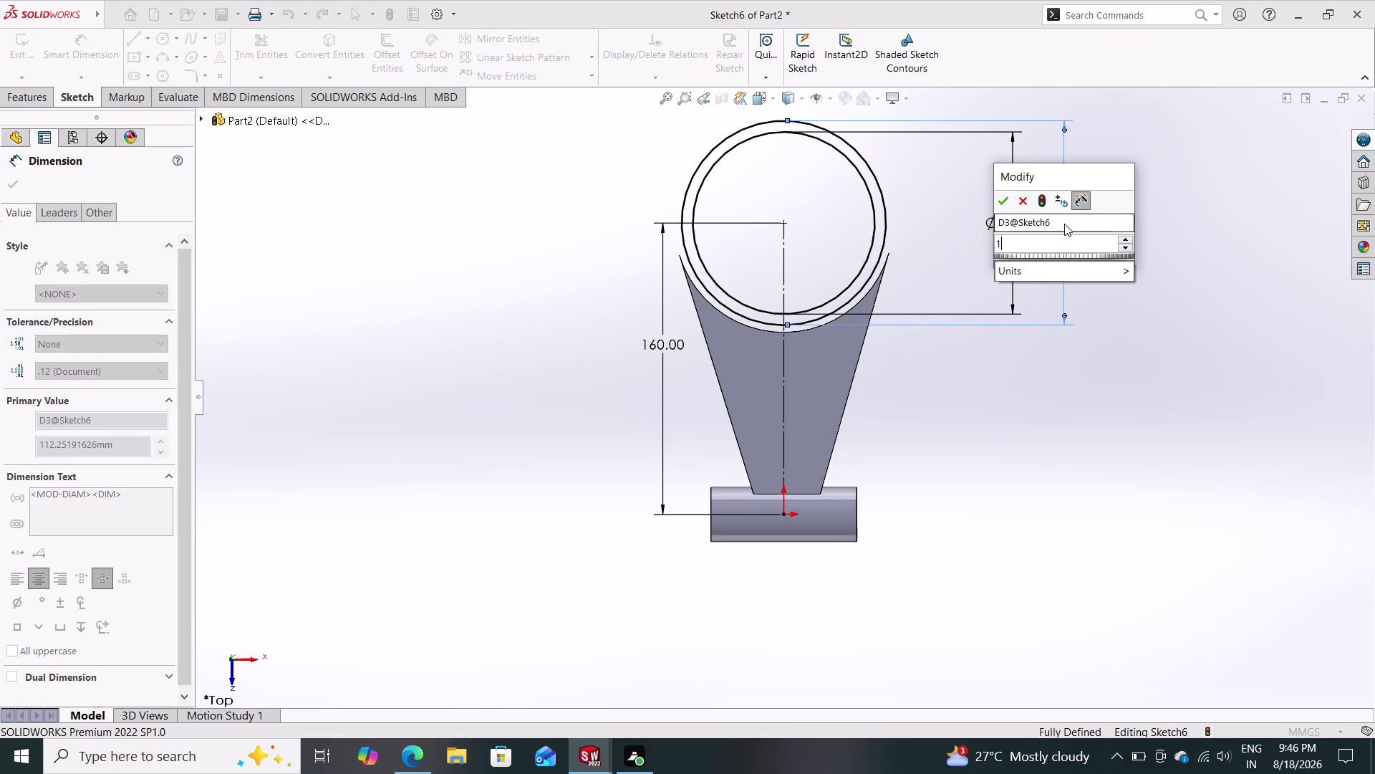
text(20)
key(Return)
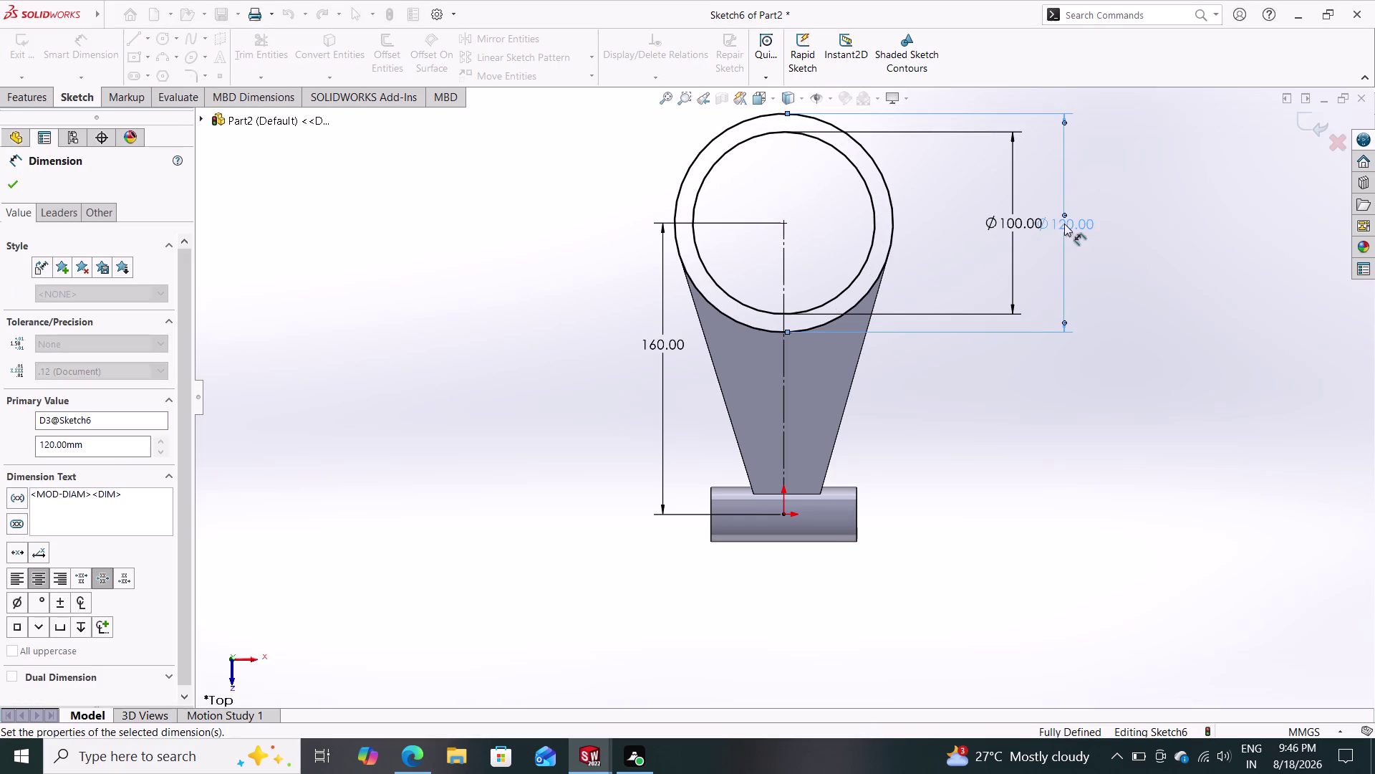
click(18, 179)
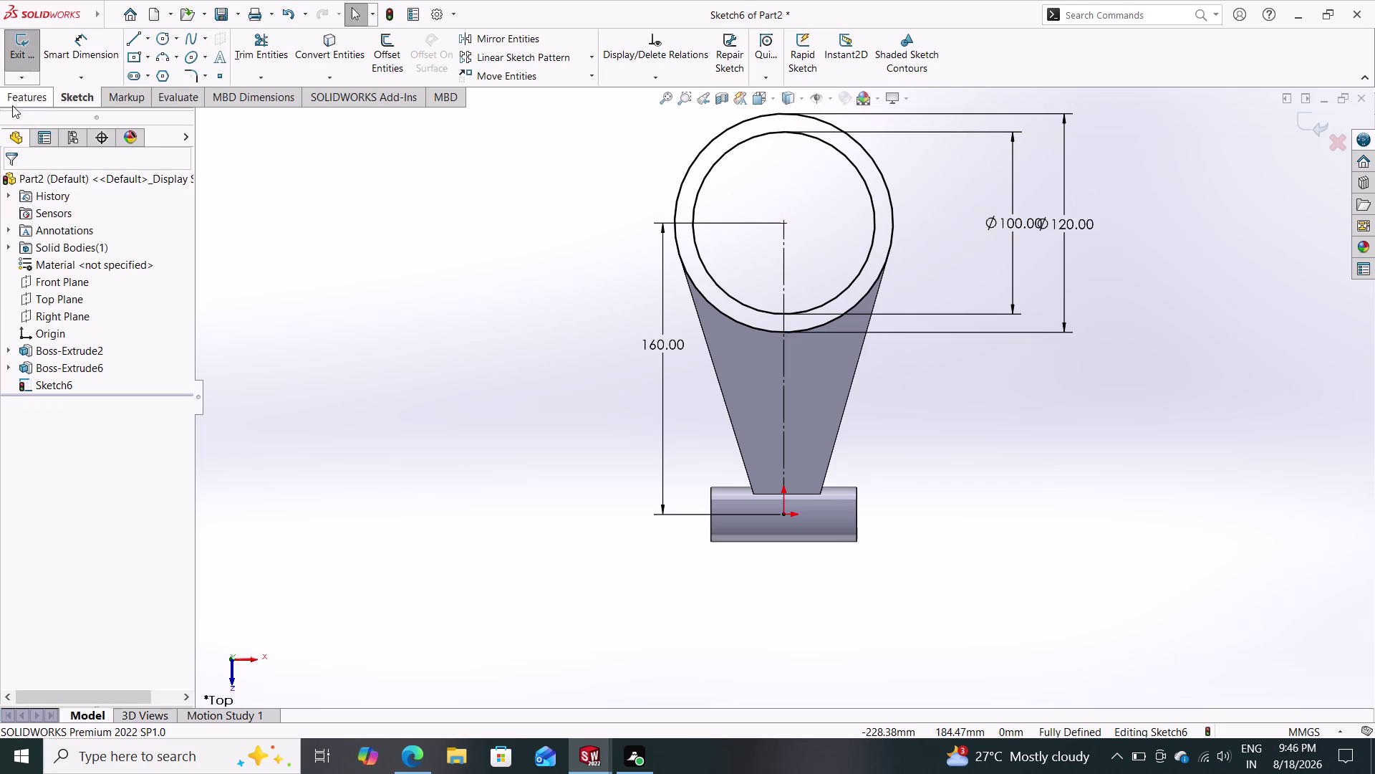
Extrude the ring sketch 30 mm mid-plane as Boss-Extrude7.
click(18, 97)
click(23, 39)
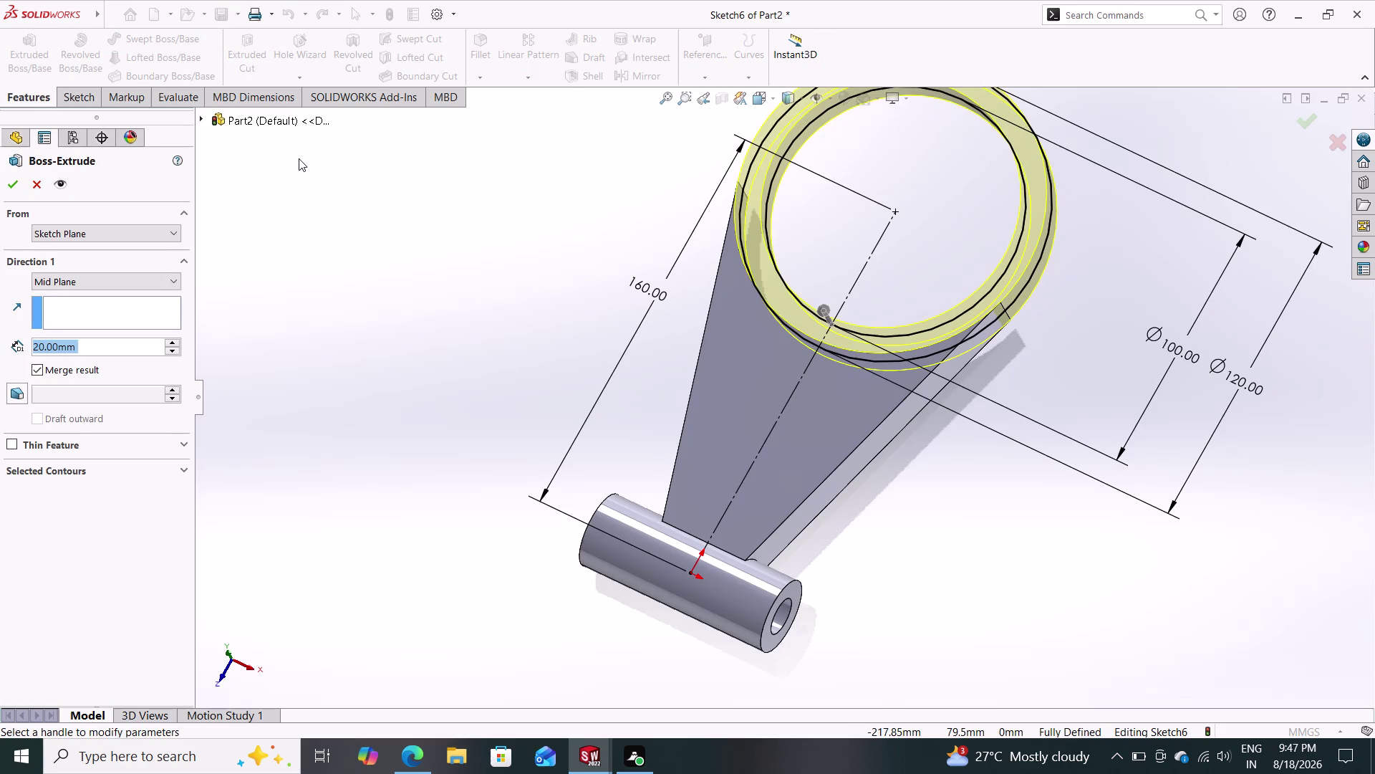
text(3)
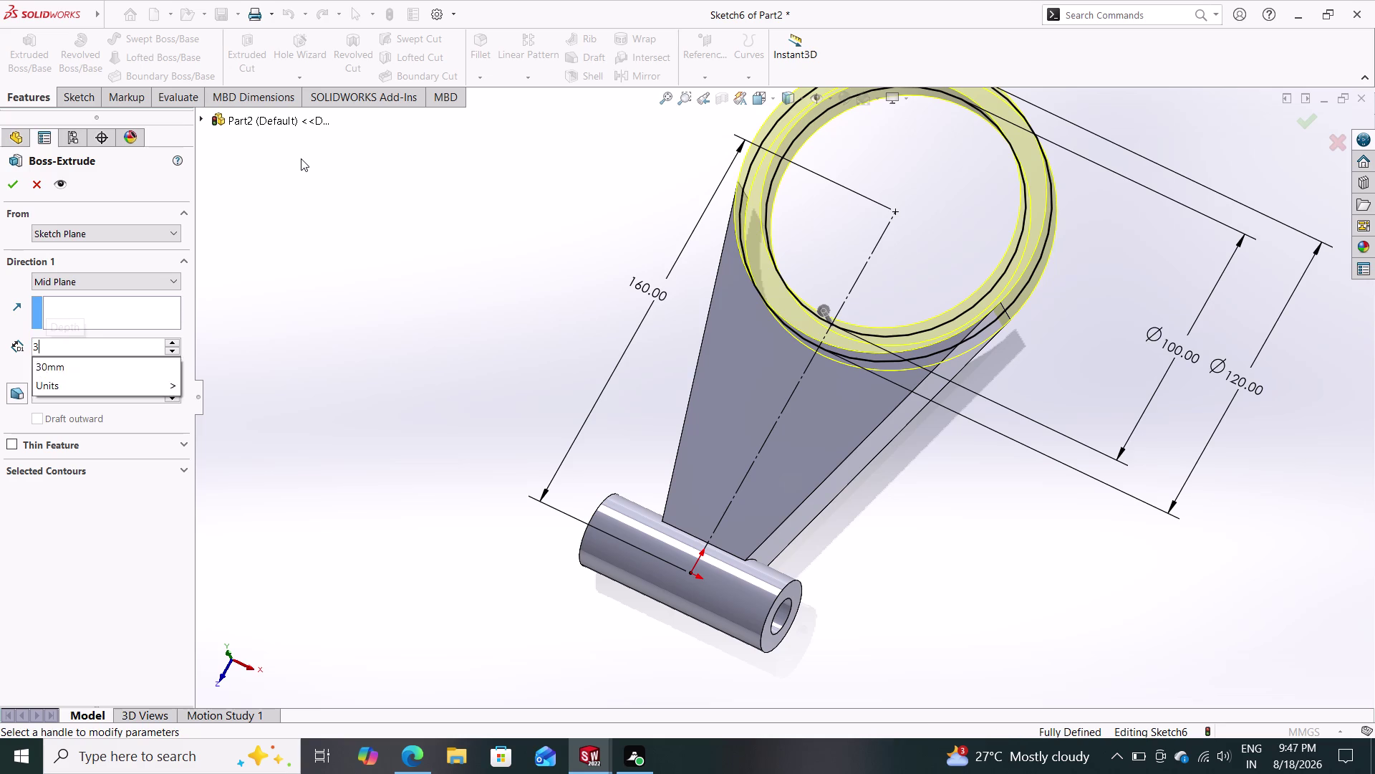
text(0)
key(Return)
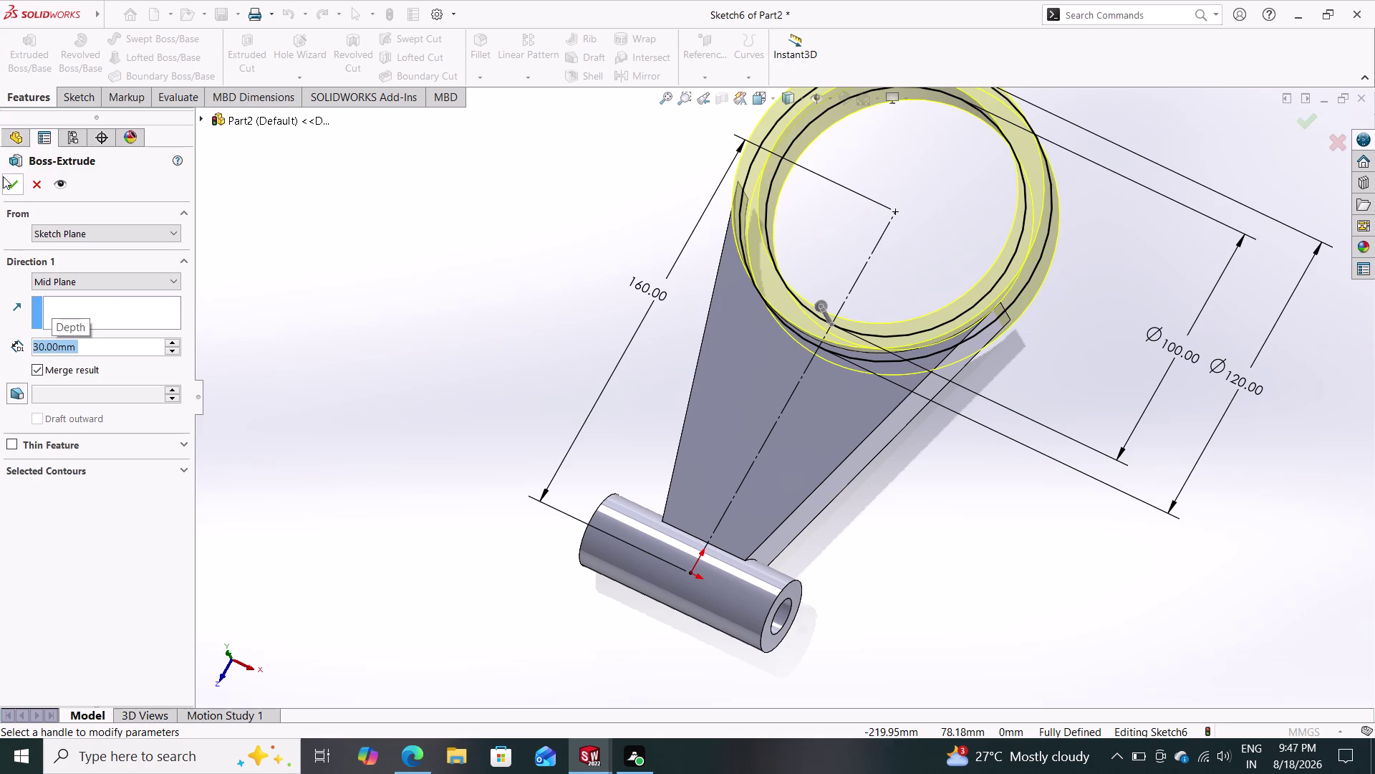
click(5, 176)
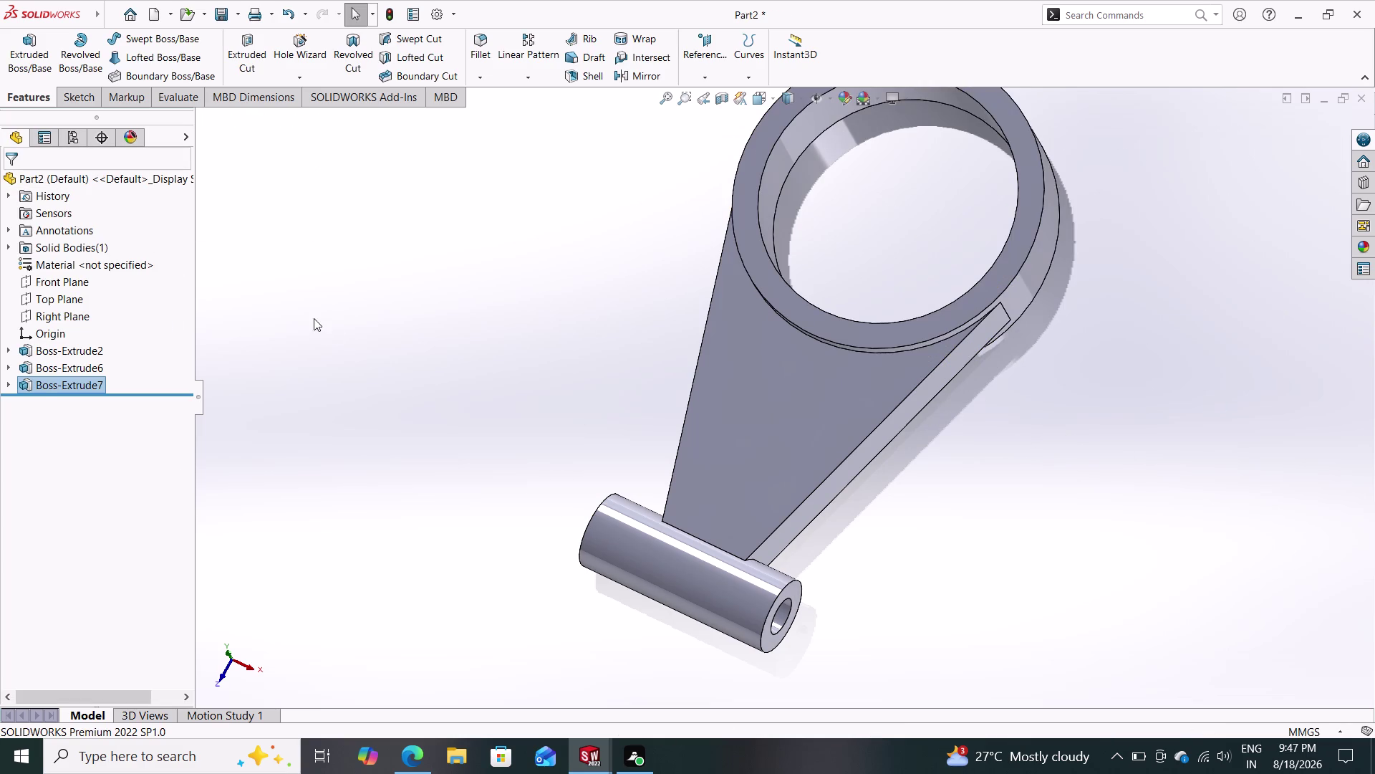
Orbit the part to inspect the new ring, then select the flat web face.
middle_drag(397, 359, 507, 360)
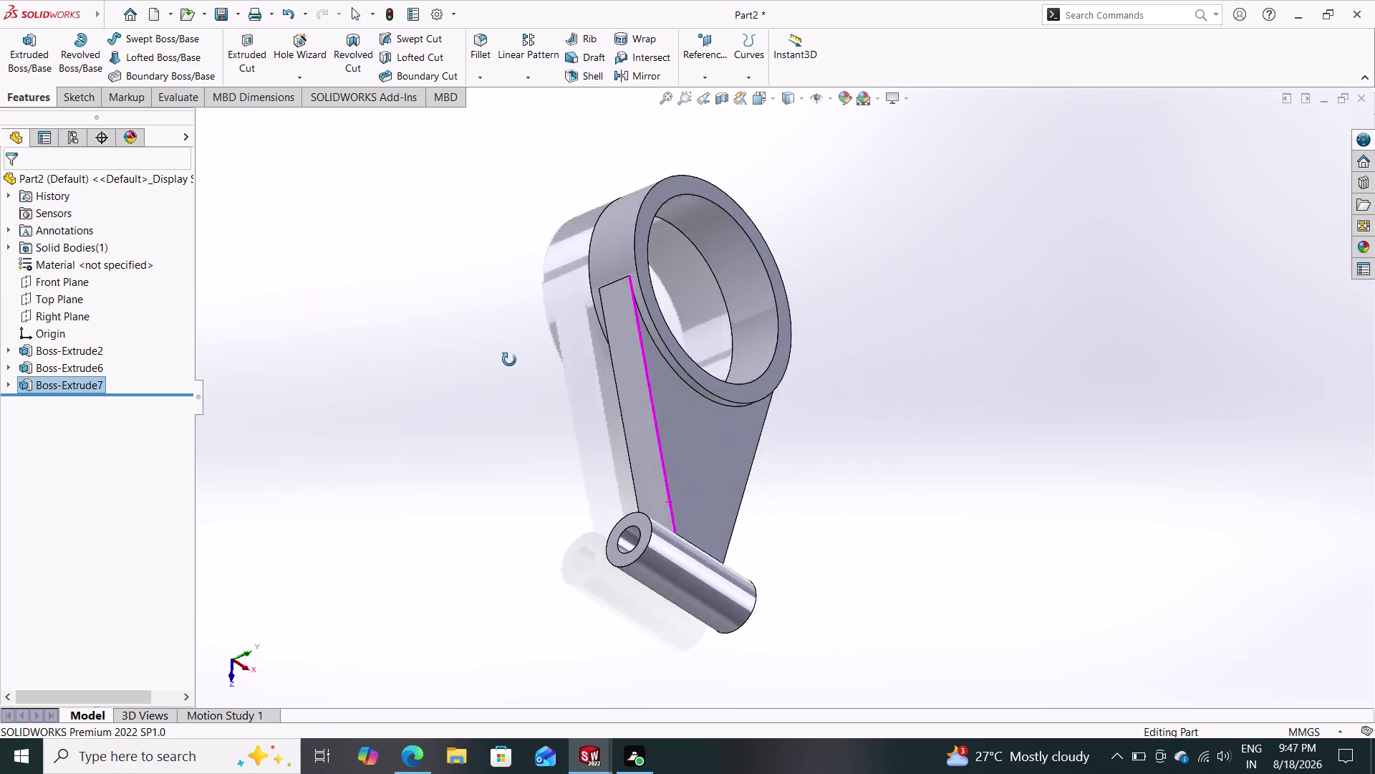
middle_drag(508, 360, 437, 364)
key(Escape)
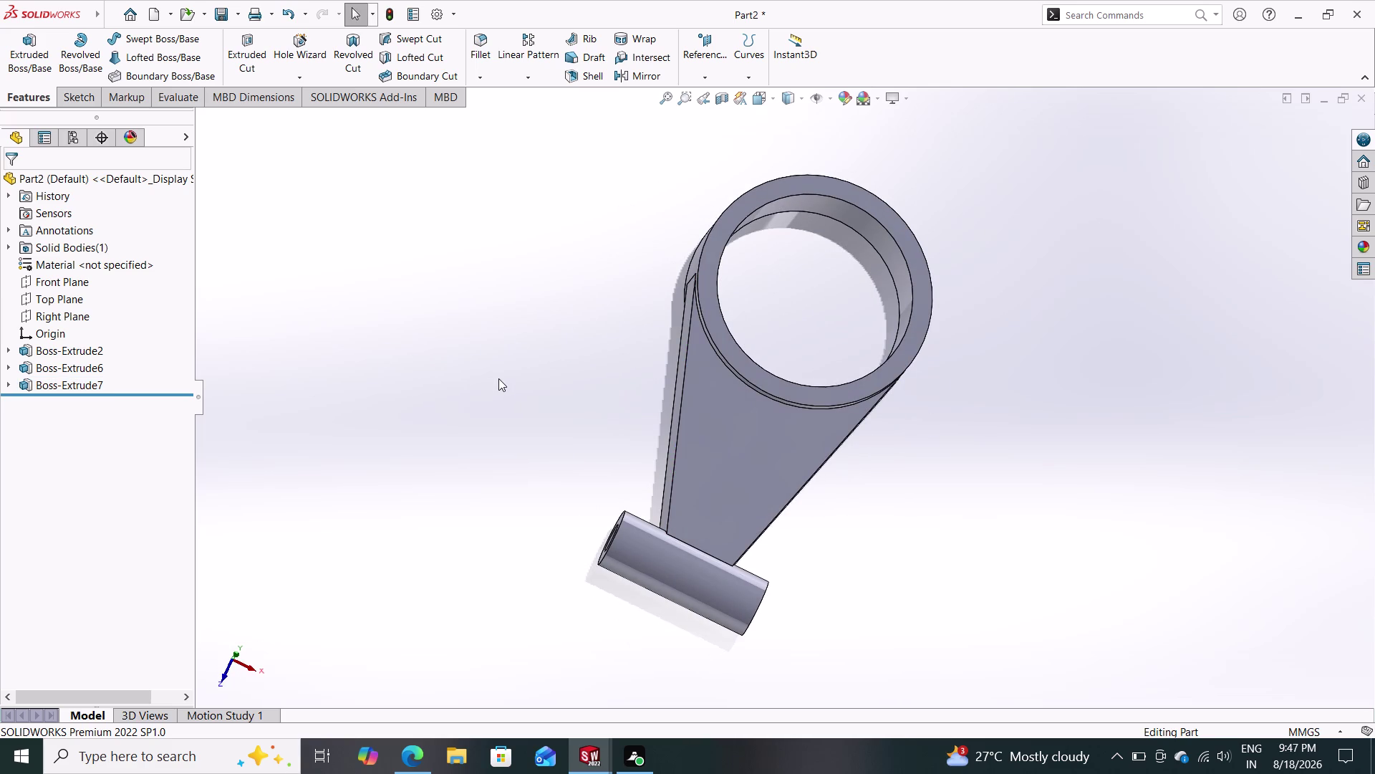
middle_drag(556, 414, 539, 355)
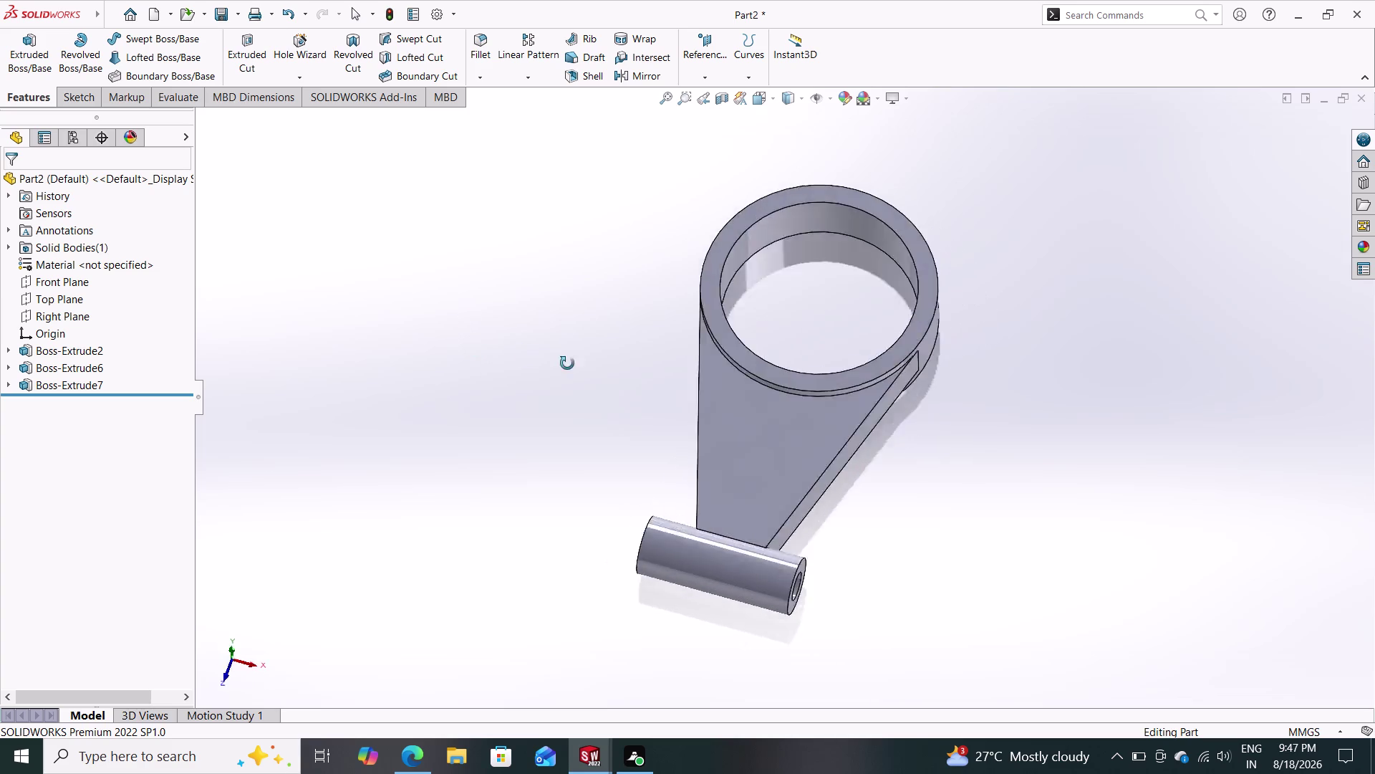
middle_drag(539, 356, 524, 394)
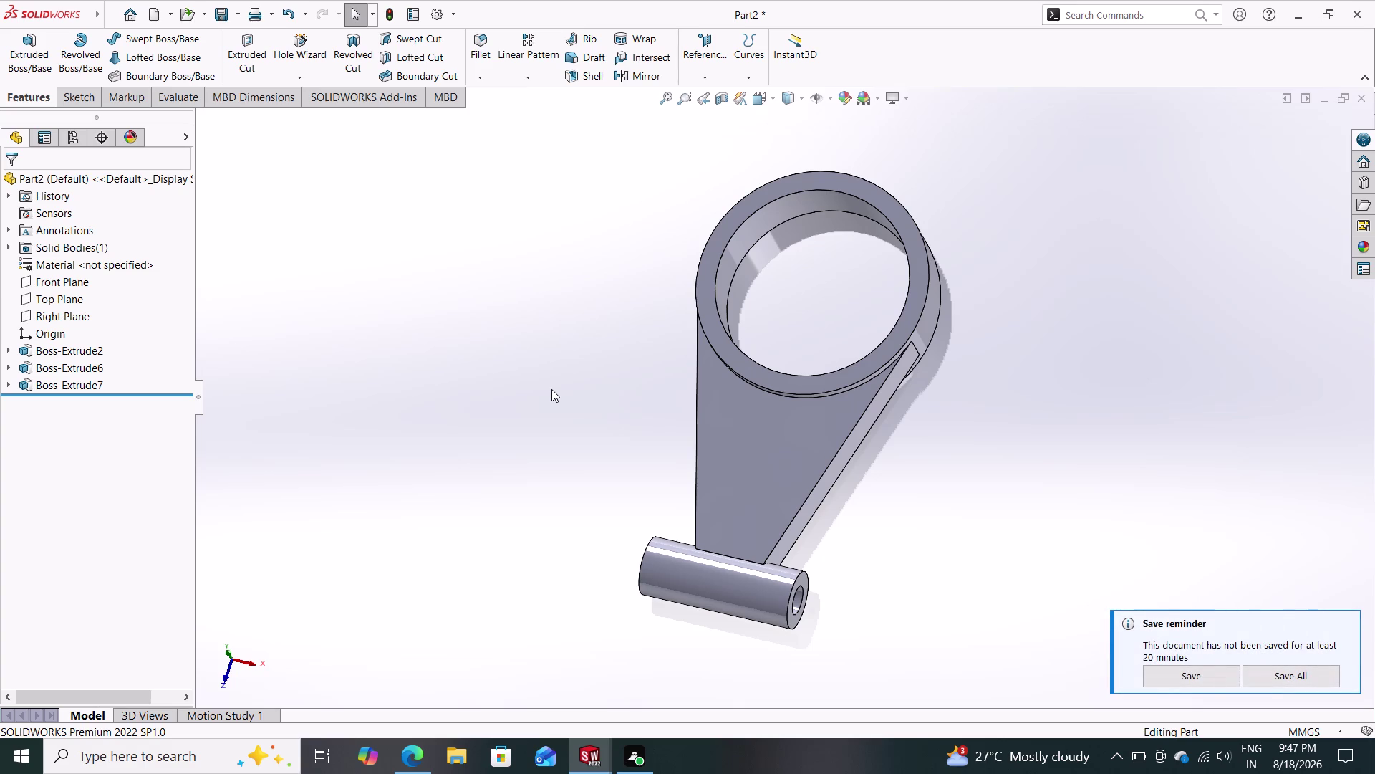
click(727, 455)
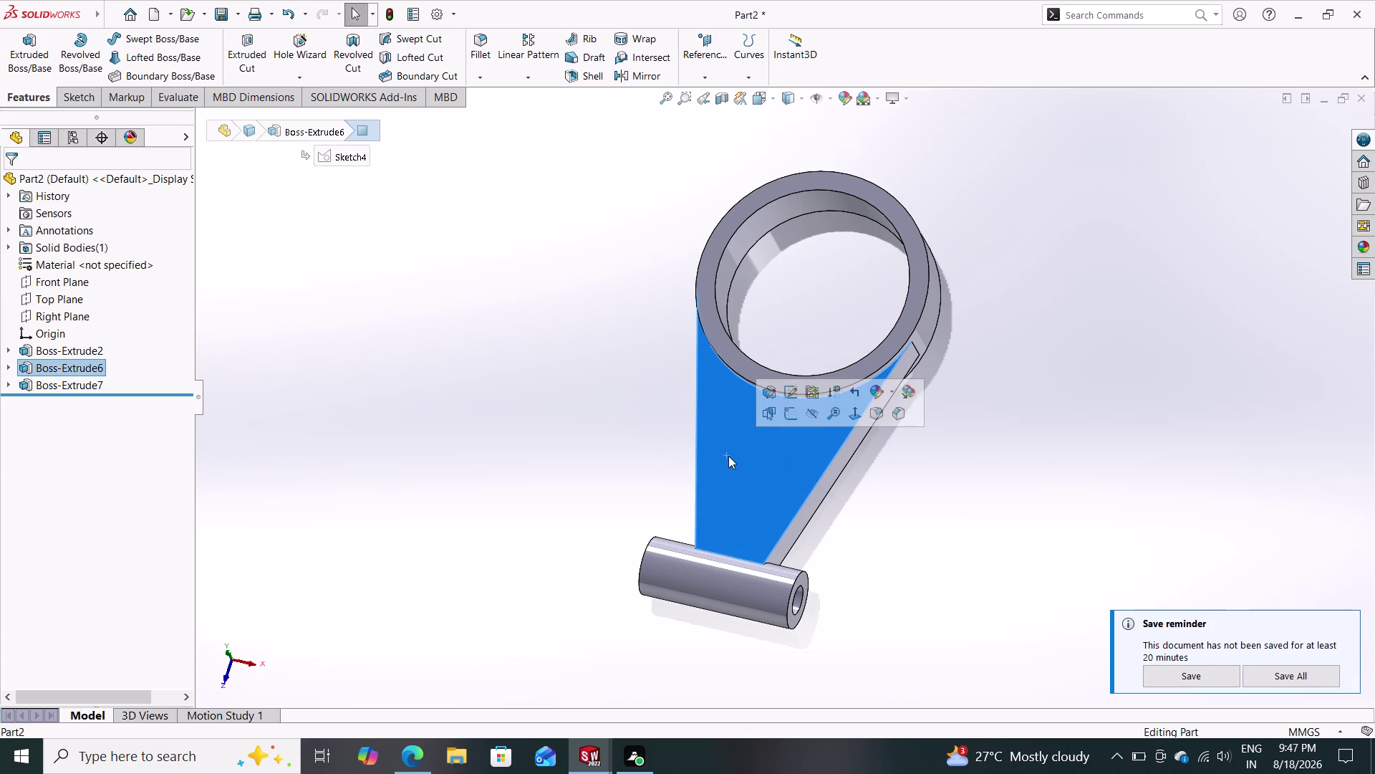
Open Sketch7 on the web face, view it head-on, and start Convert Entities.
click(798, 407)
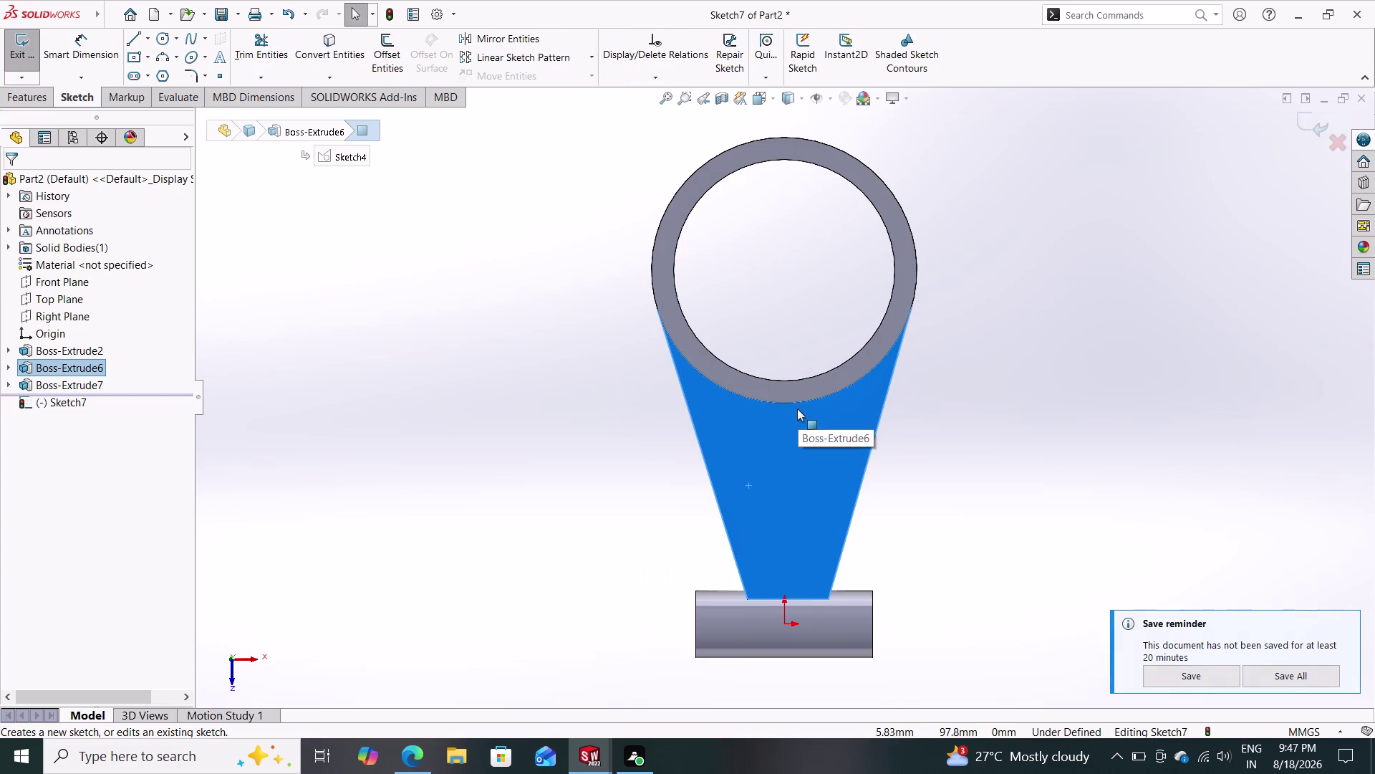
key(Escape)
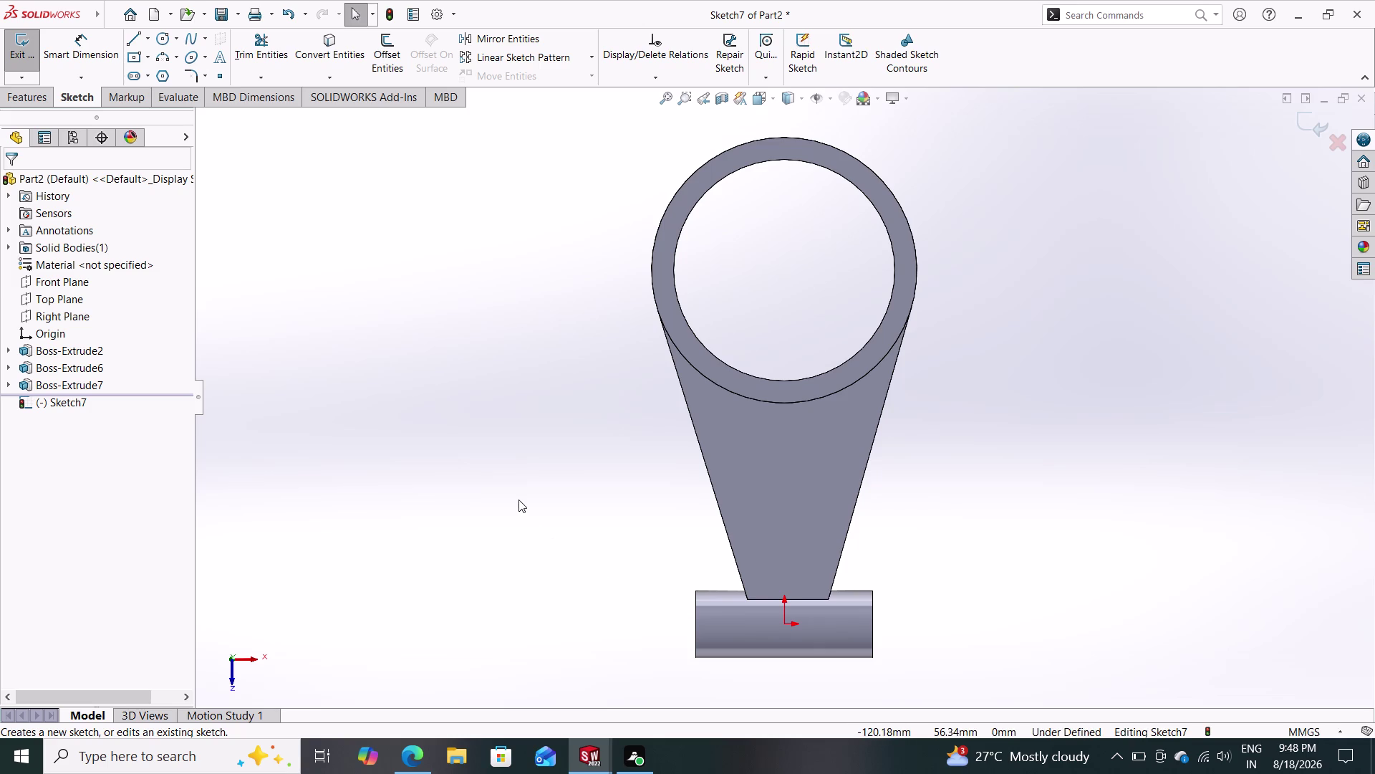
click(321, 63)
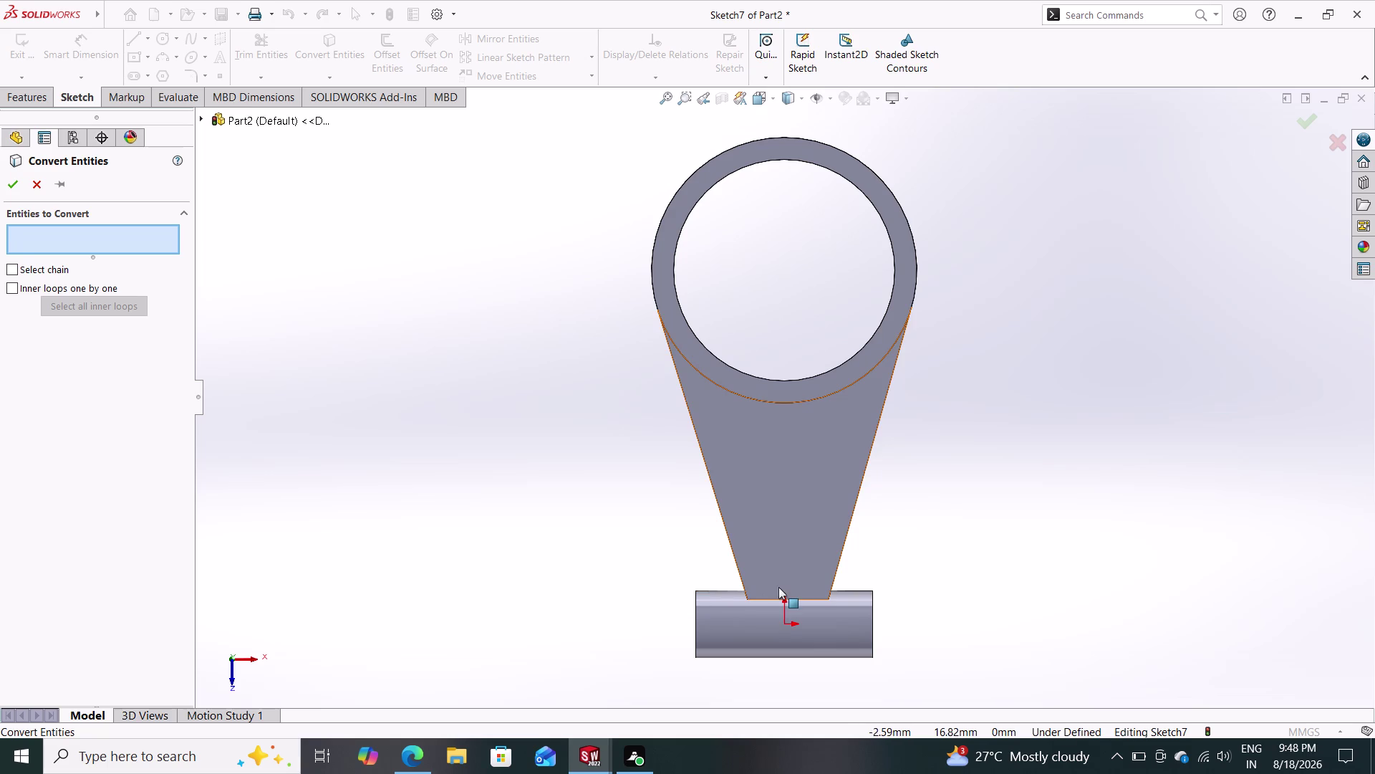
Convert the web's bottom edge, both slanted edges and the ring curve into the sketch.
click(794, 600)
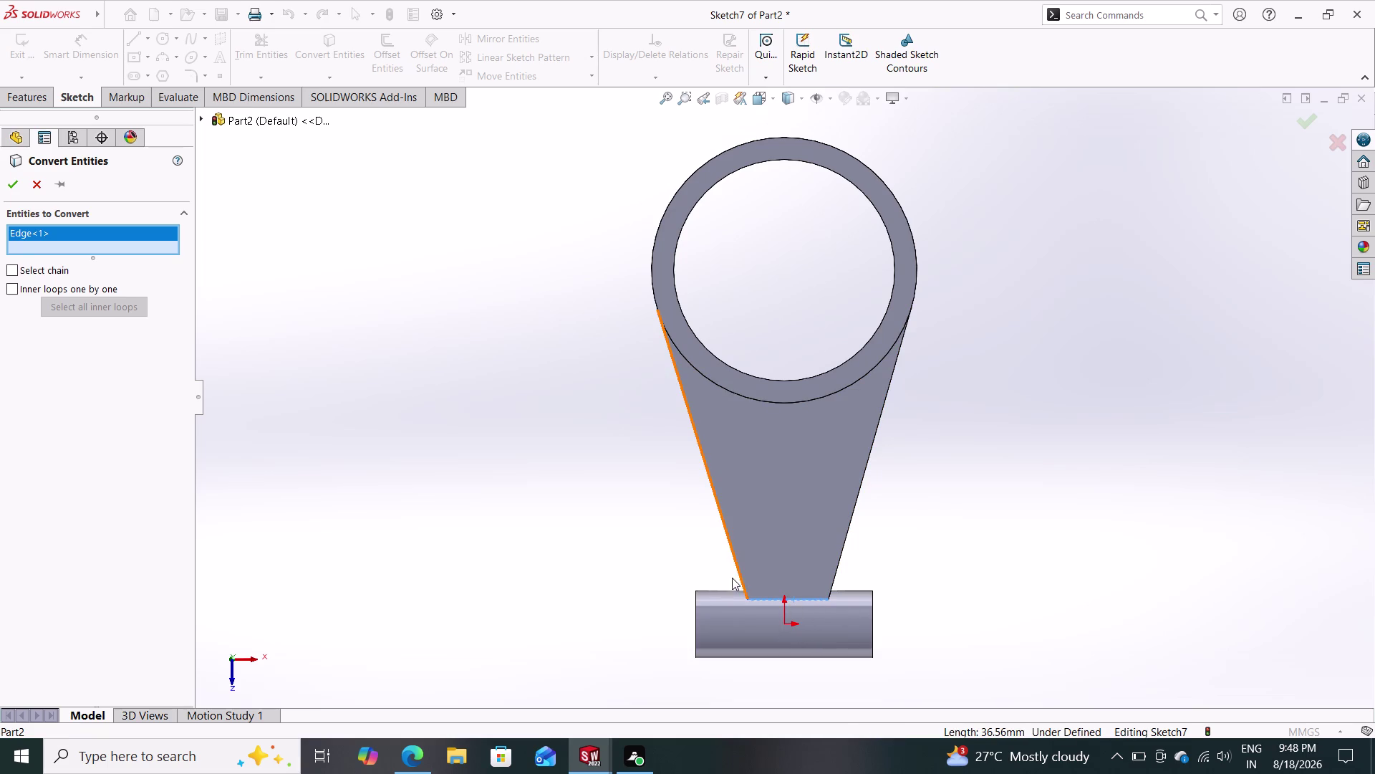
click(736, 558)
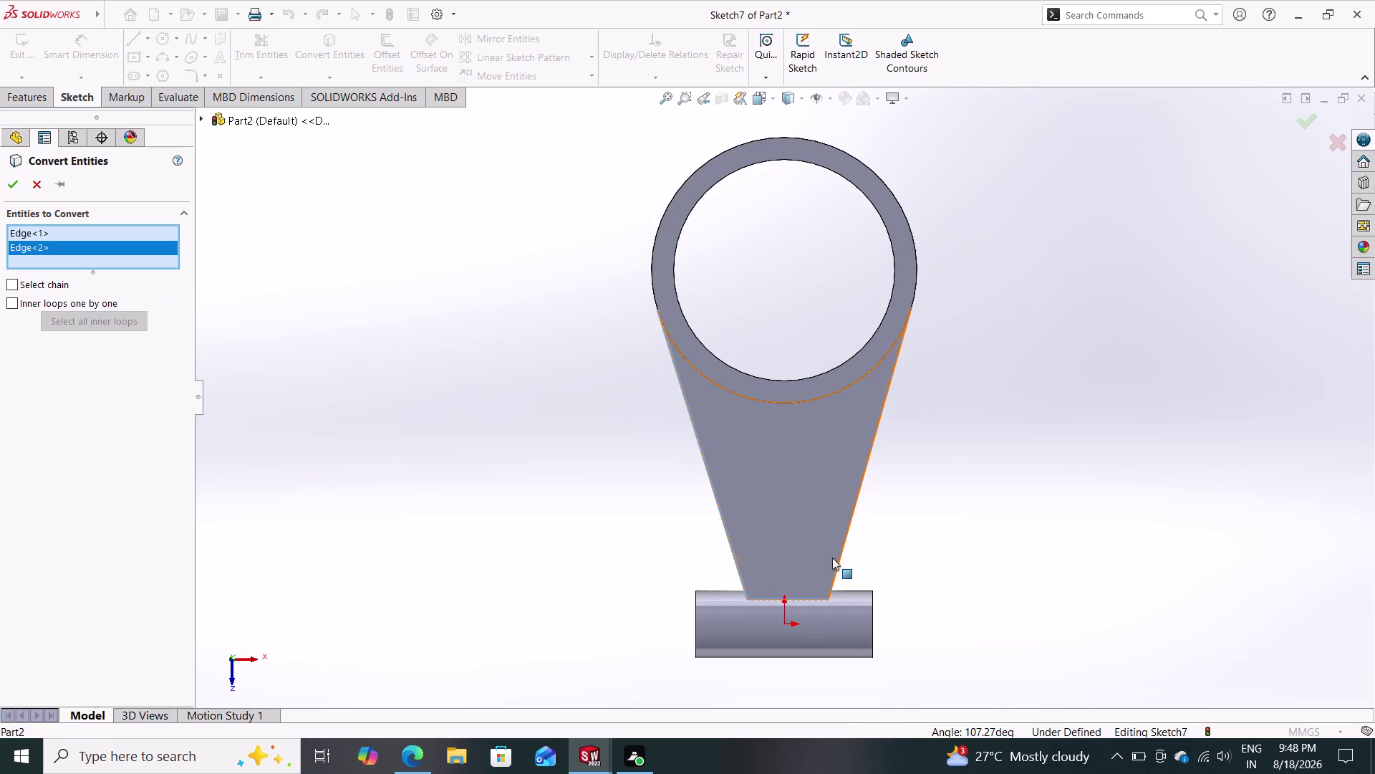
click(841, 549)
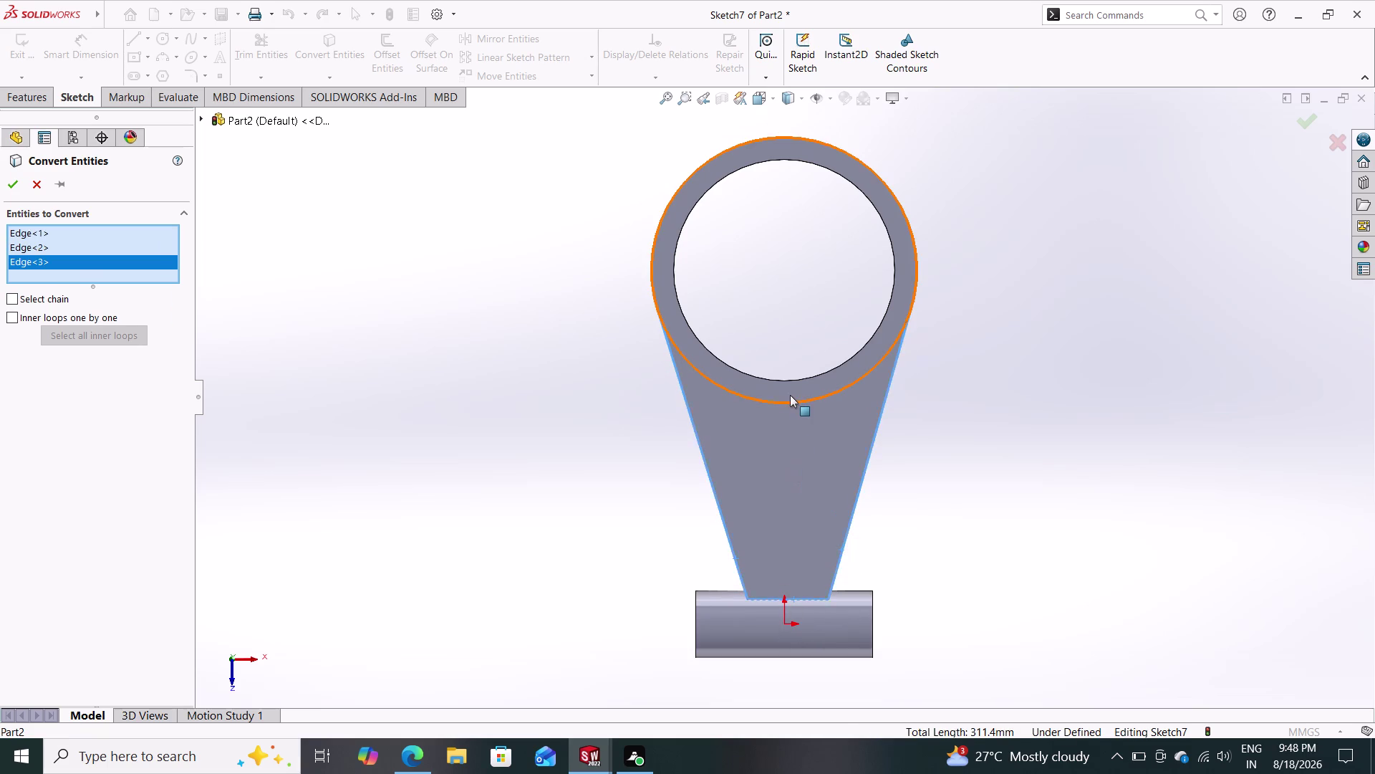
click(791, 401)
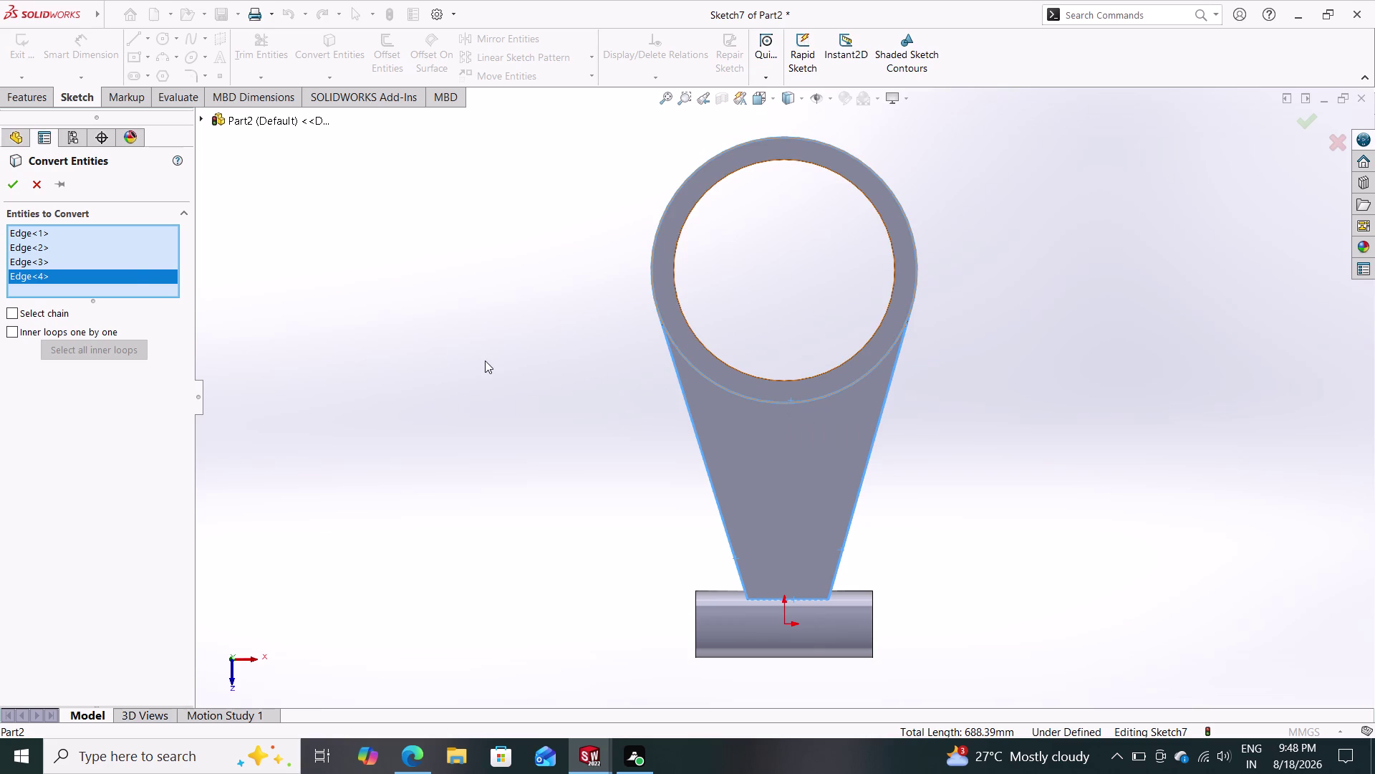
click(10, 192)
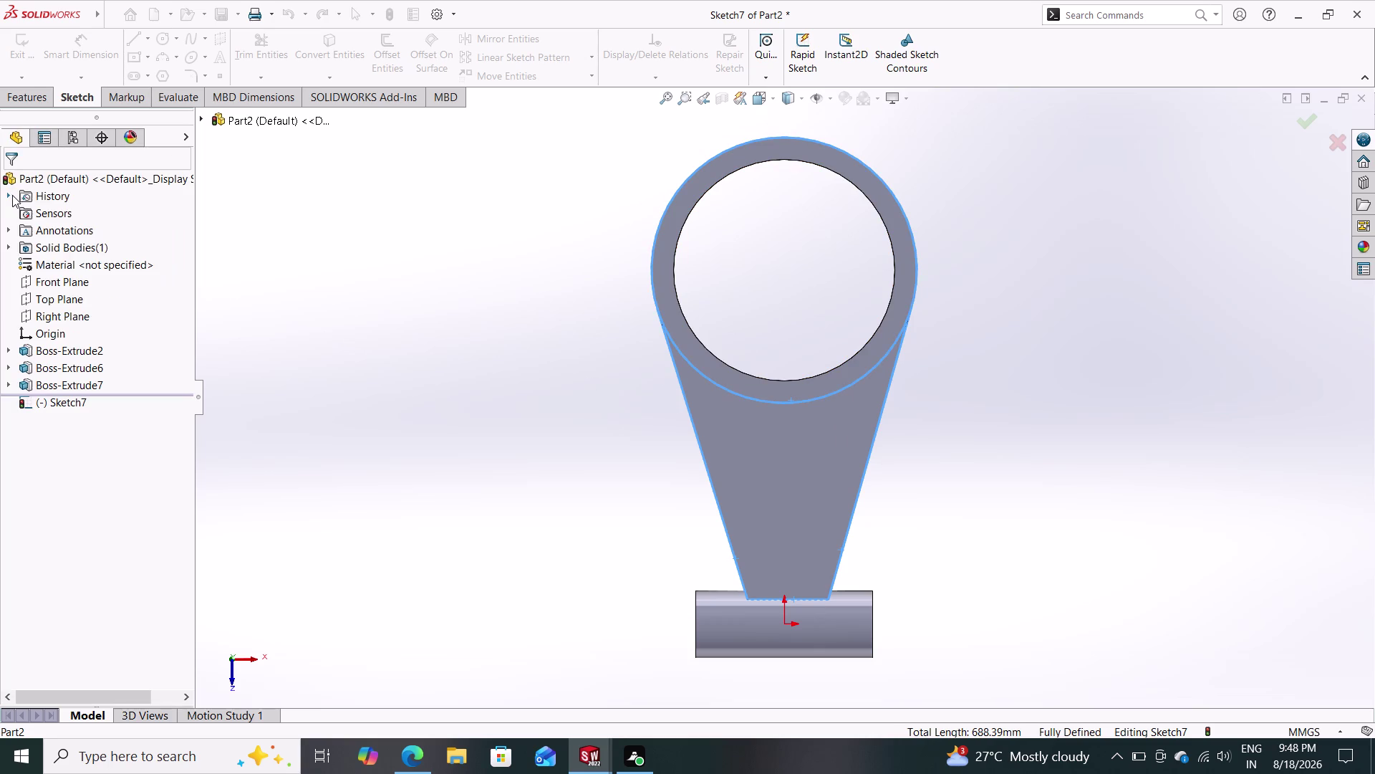
key(Escape)
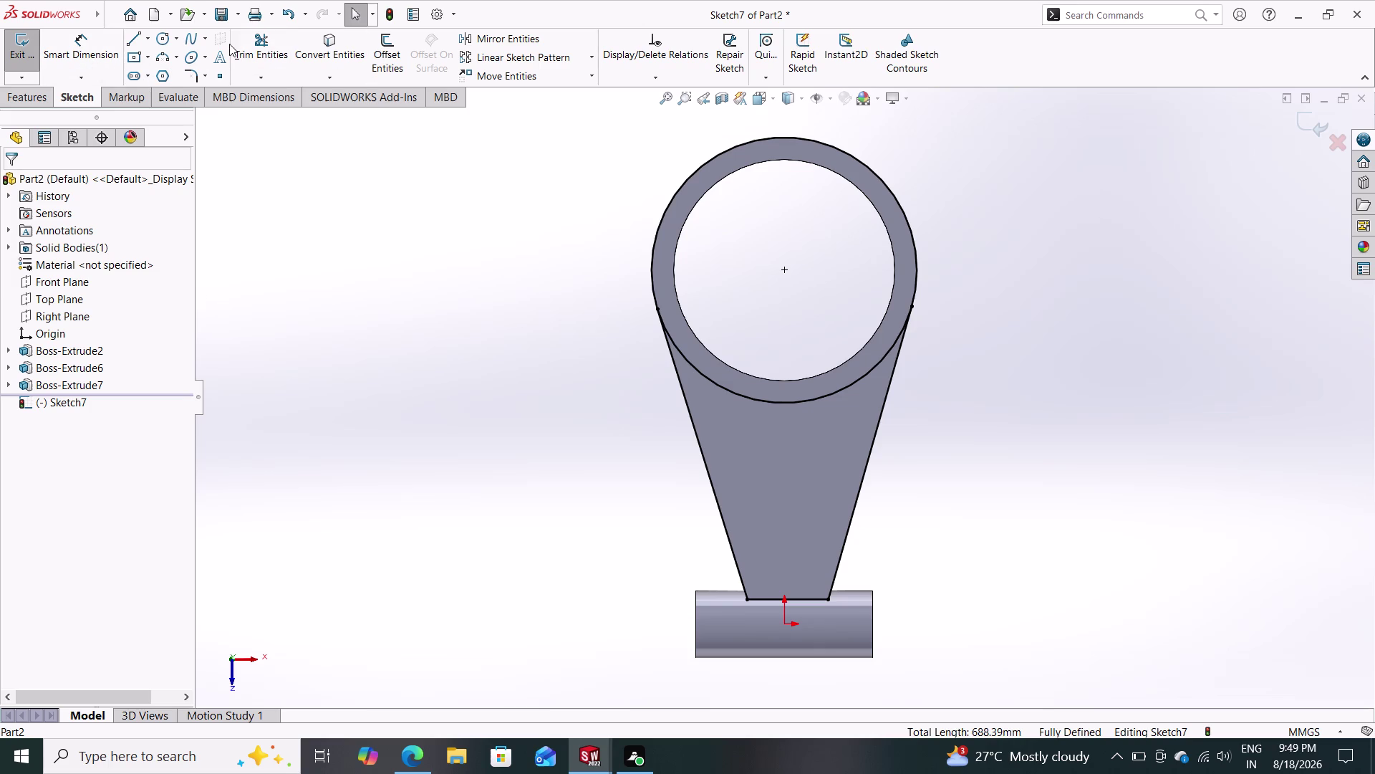
Power-trim the ring curve down to the web outline.
click(251, 44)
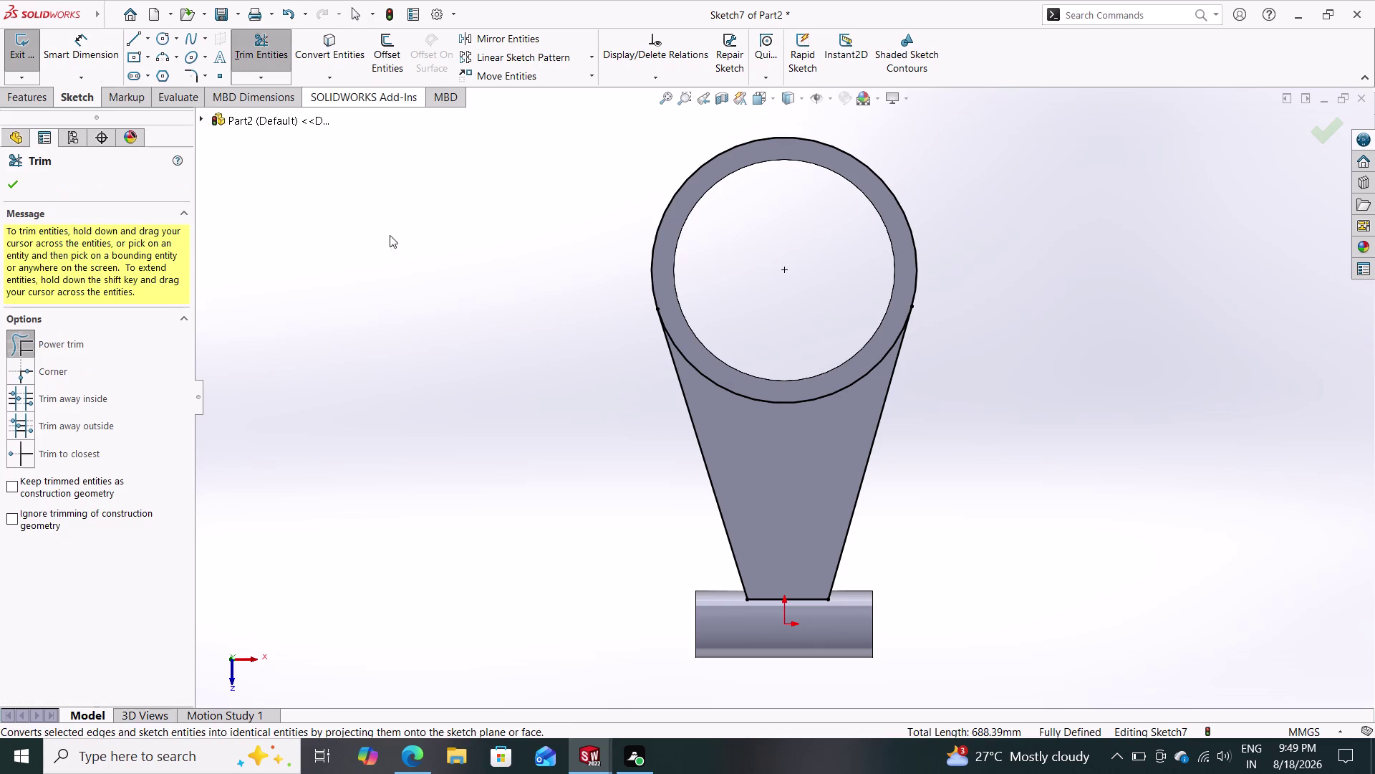
drag(545, 270, 730, 237)
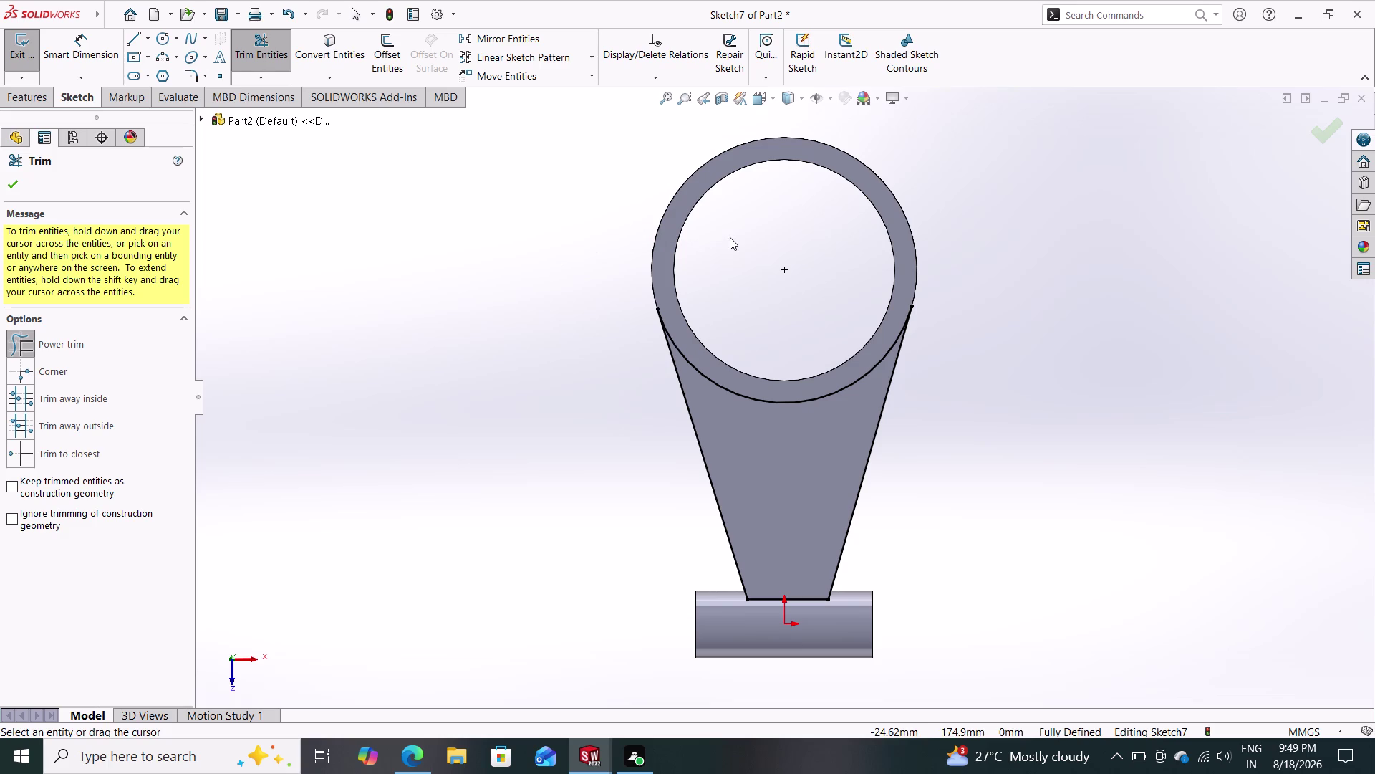
drag(824, 237, 1006, 234)
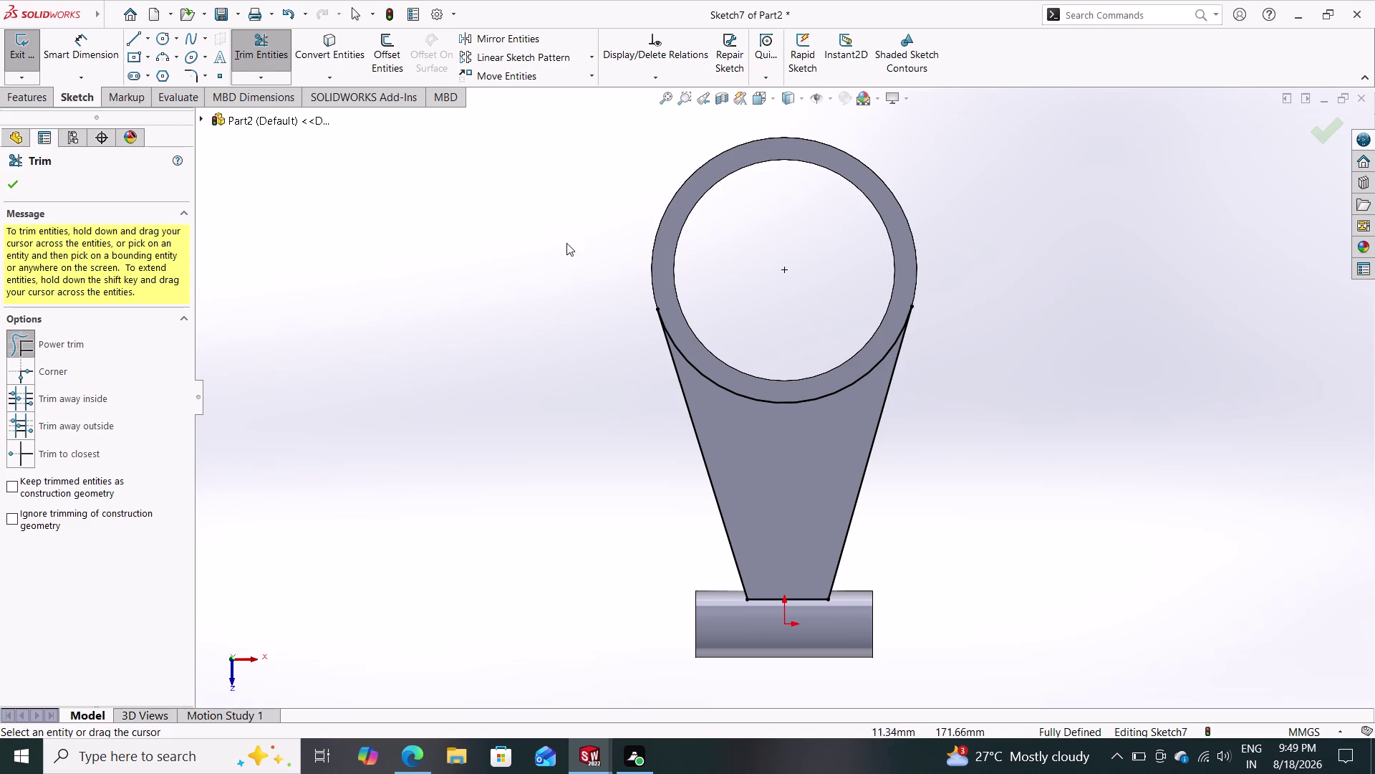
click(14, 180)
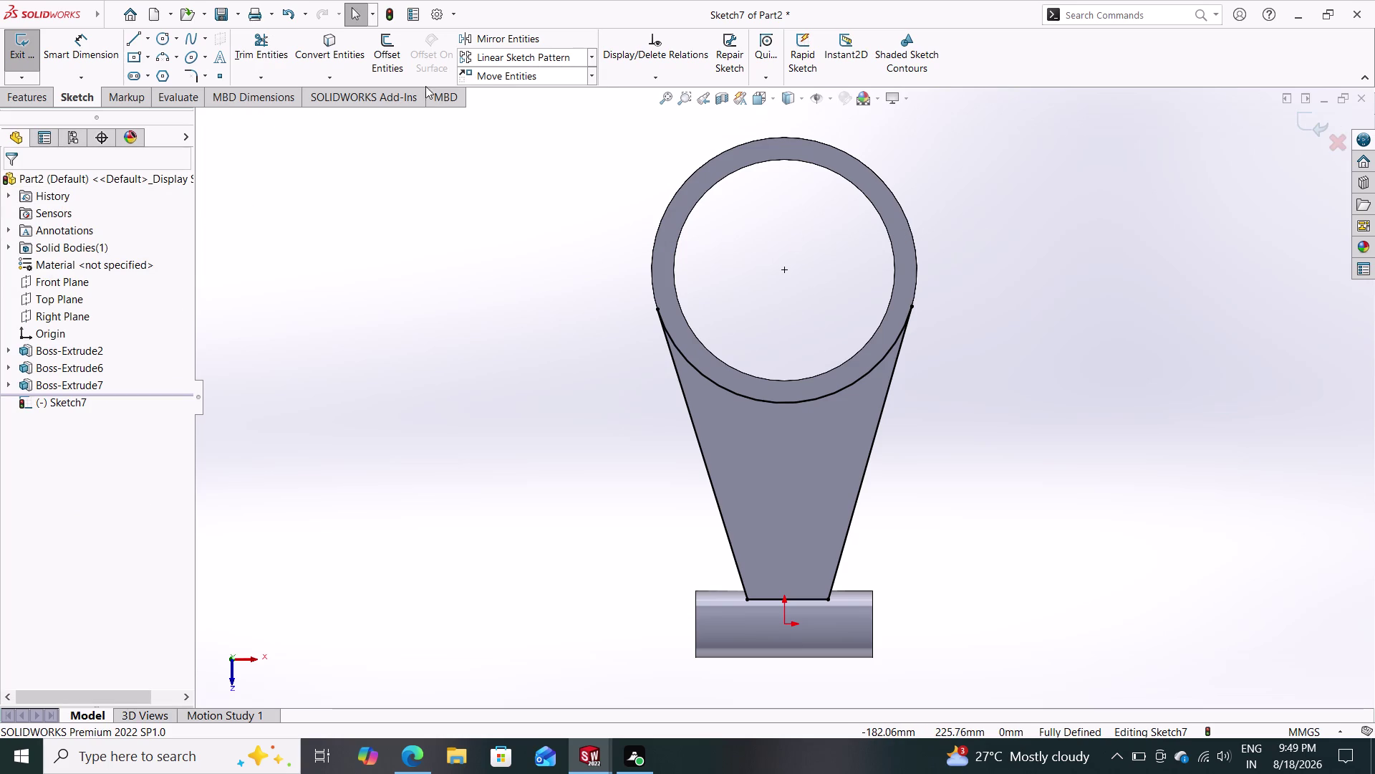
click(391, 40)
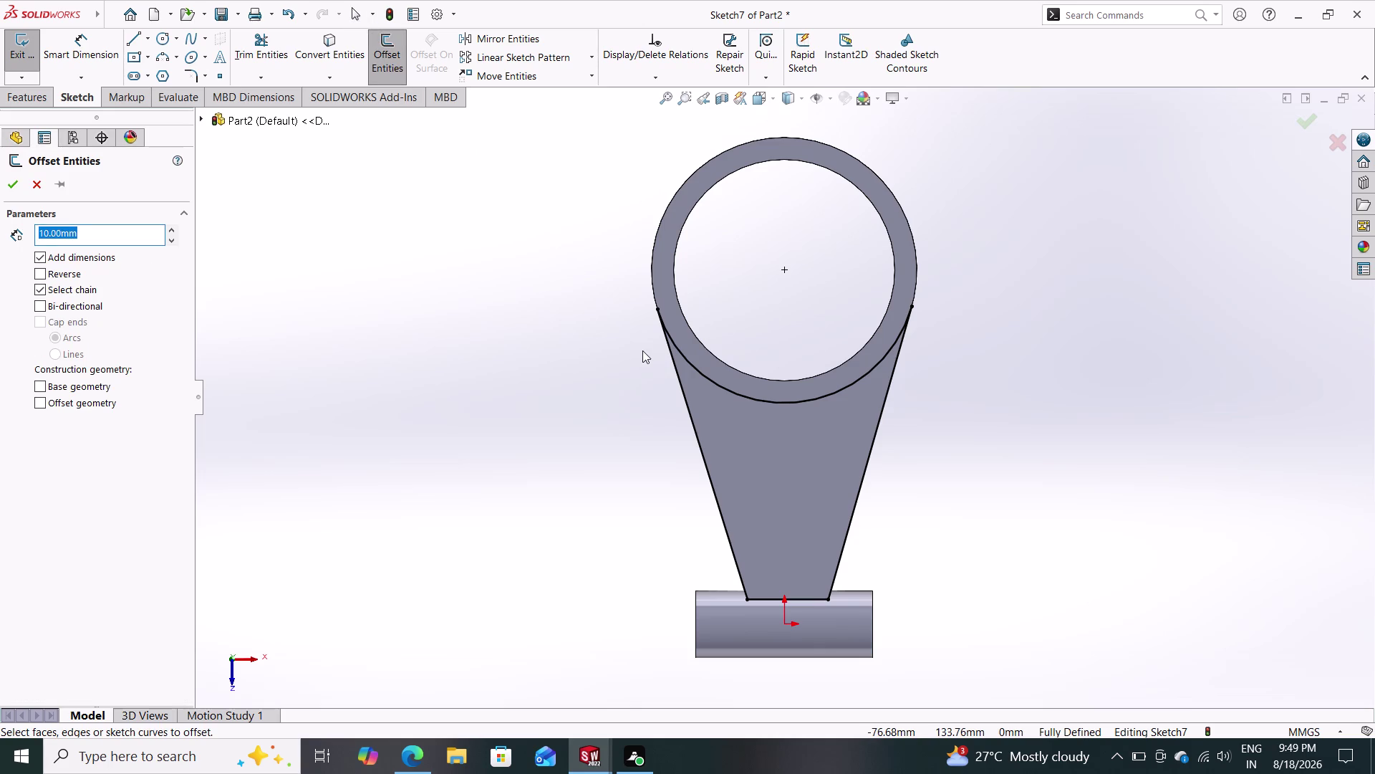
click(689, 407)
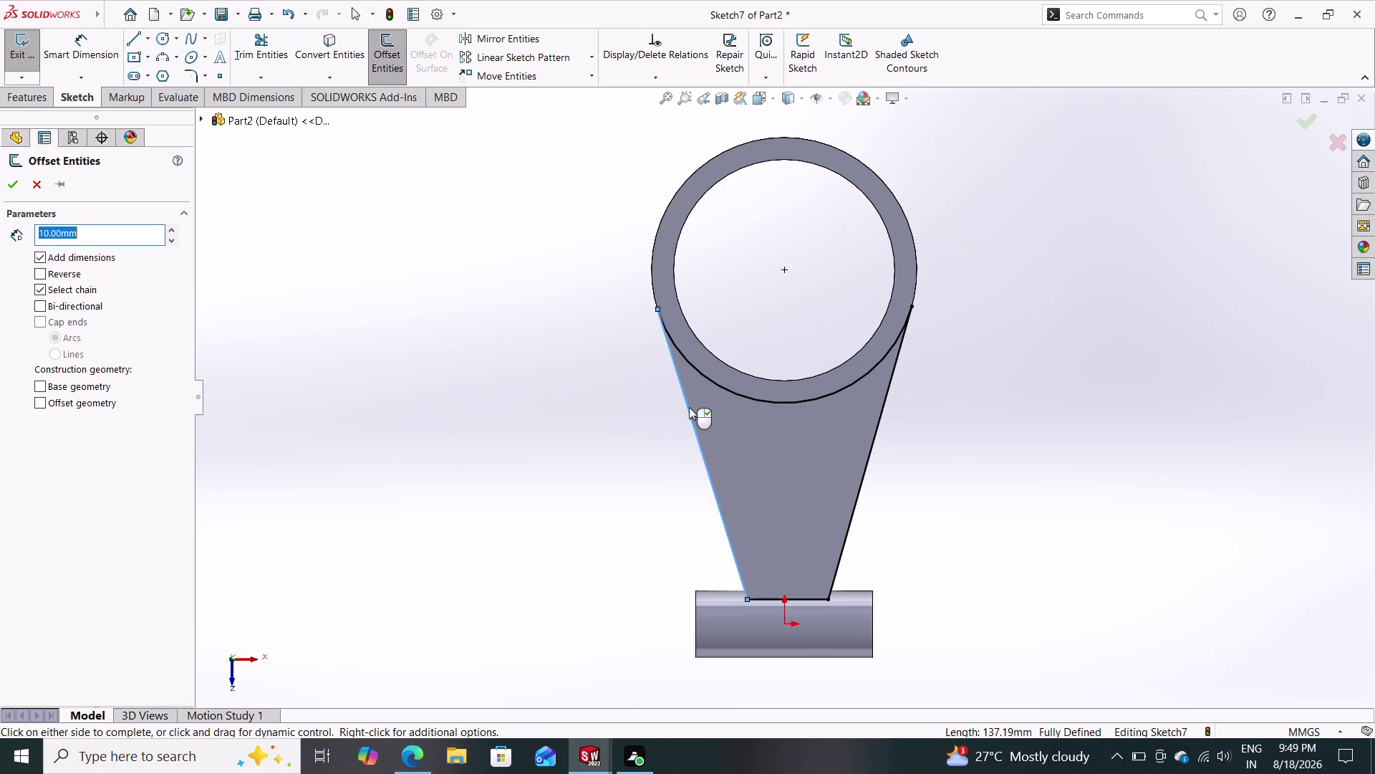
click(752, 398)
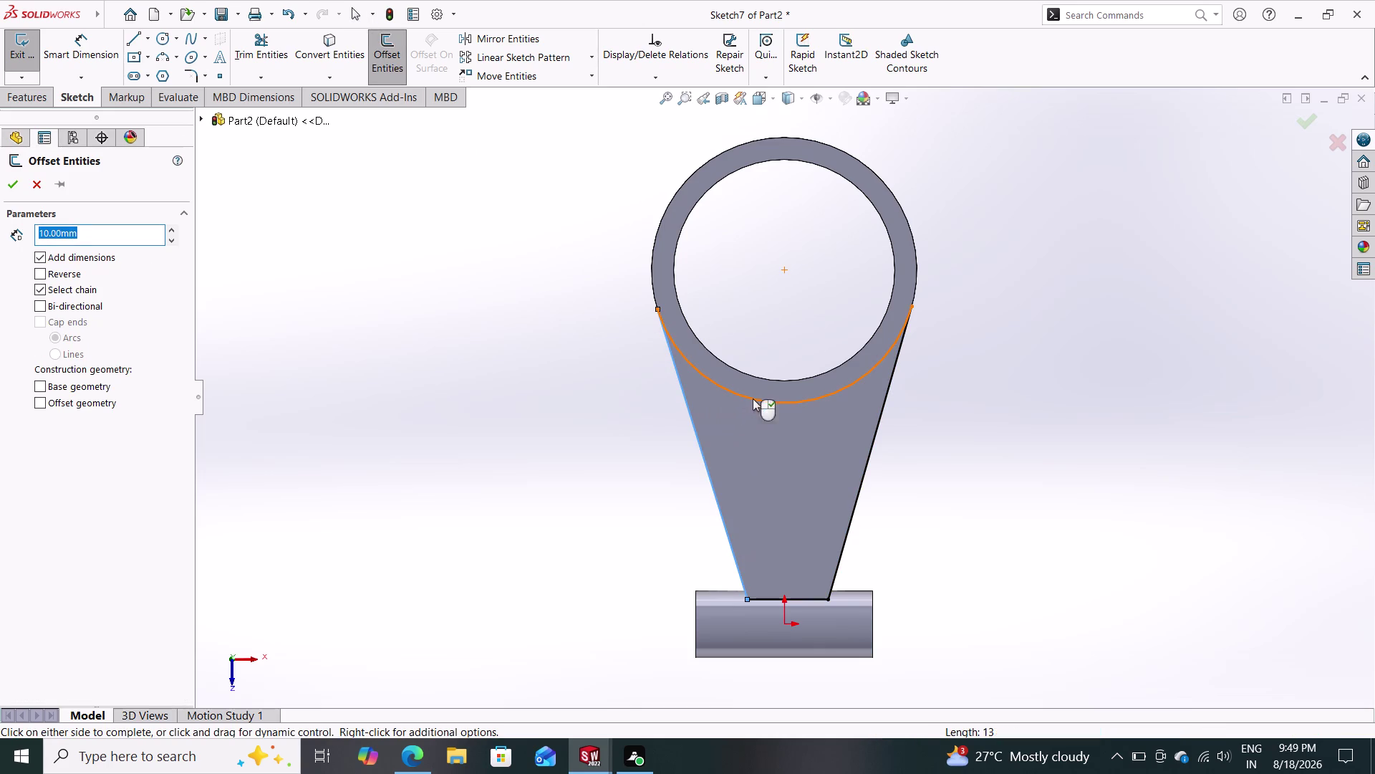
click(856, 497)
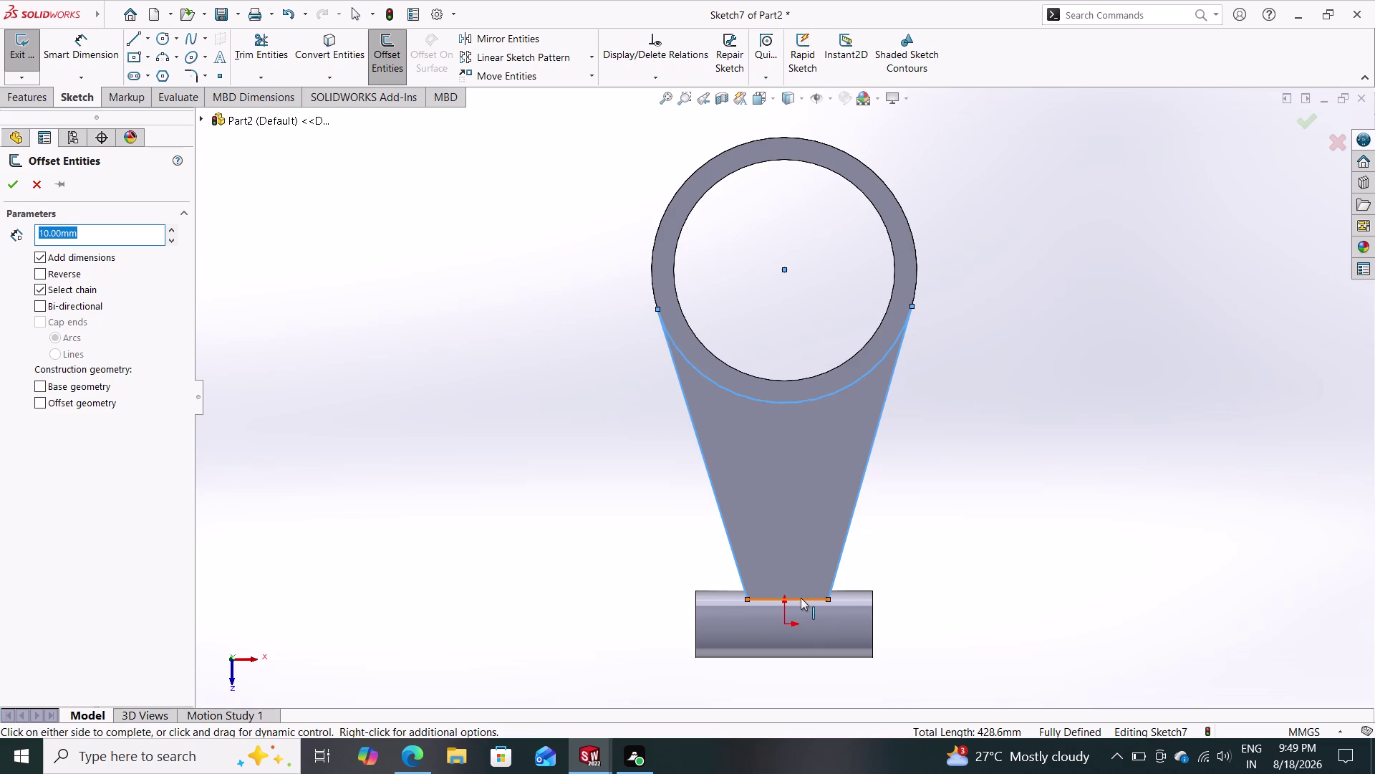
drag(801, 597, 794, 546)
key(Escape)
key(Escape)
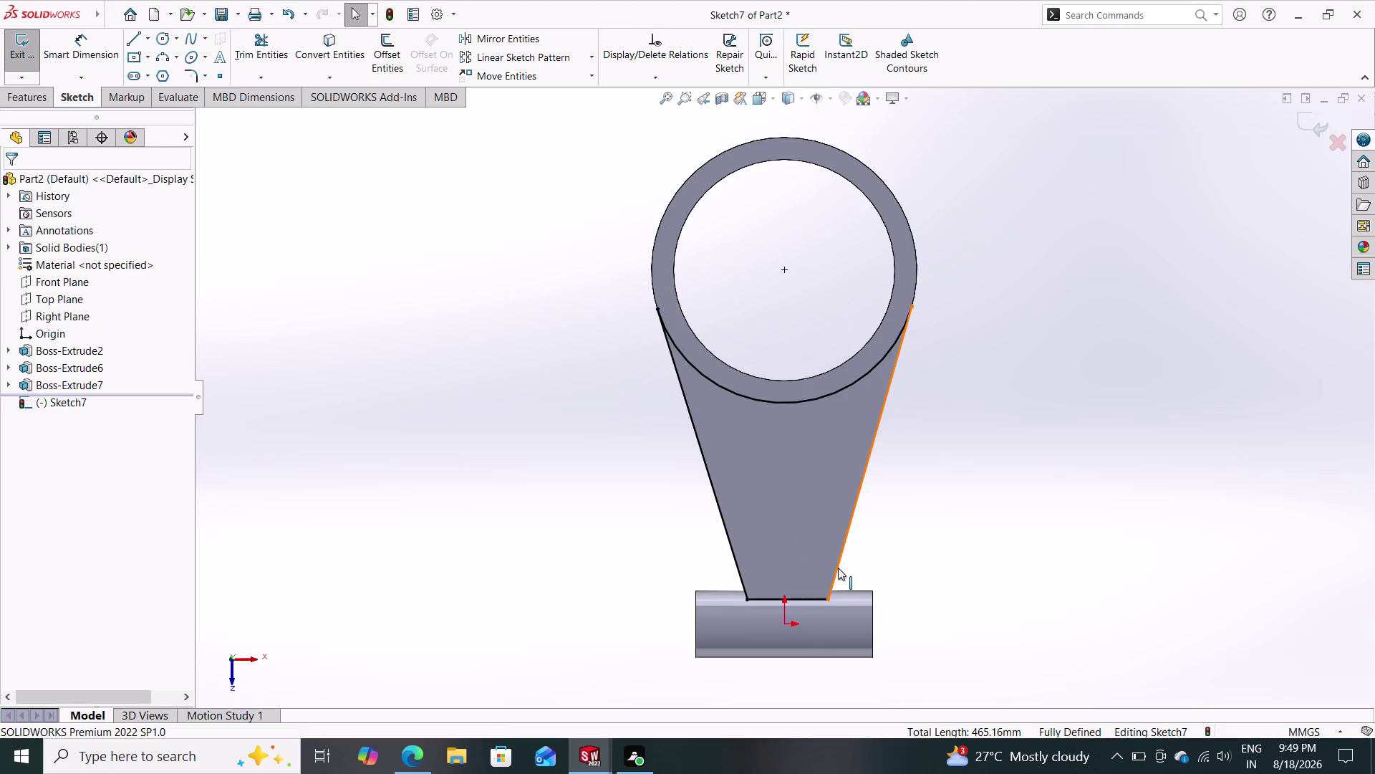
key(Escape)
key(Escape)
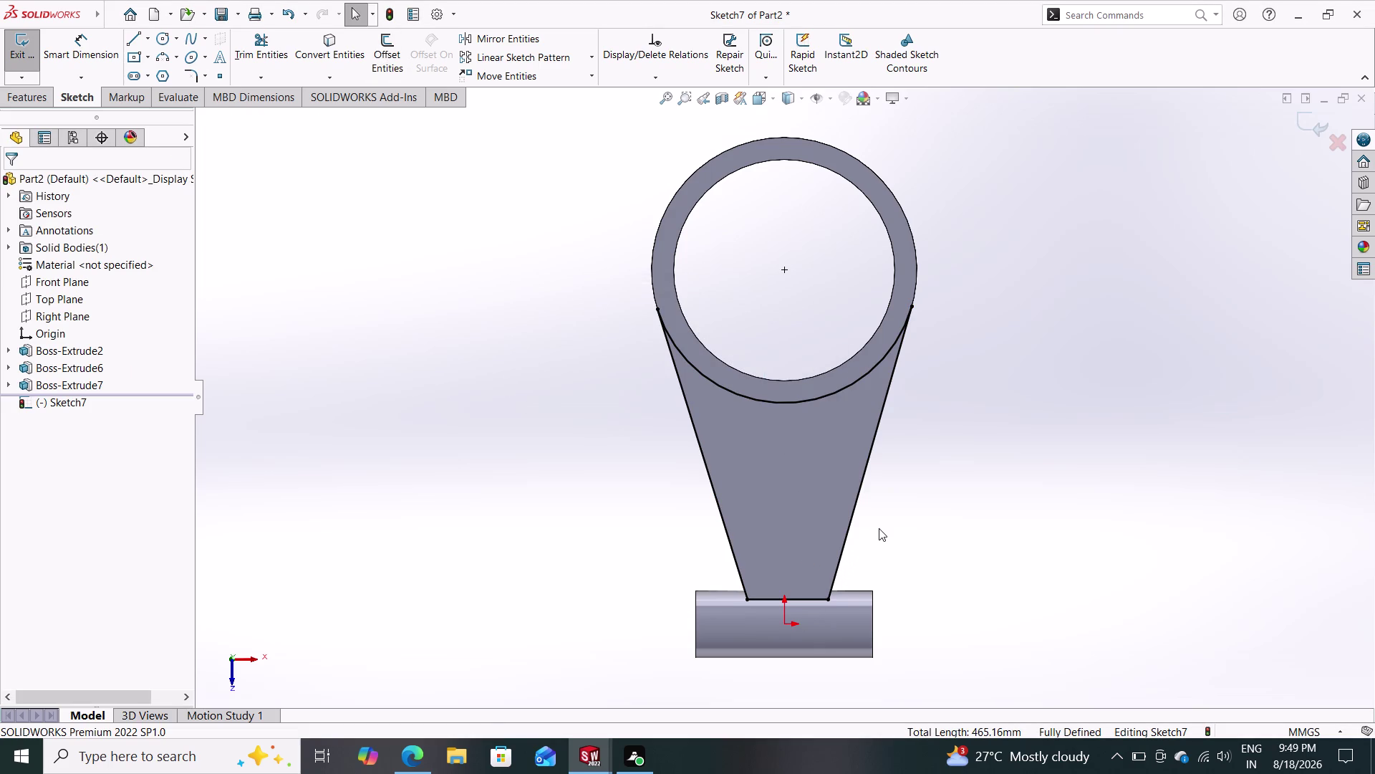
click(858, 497)
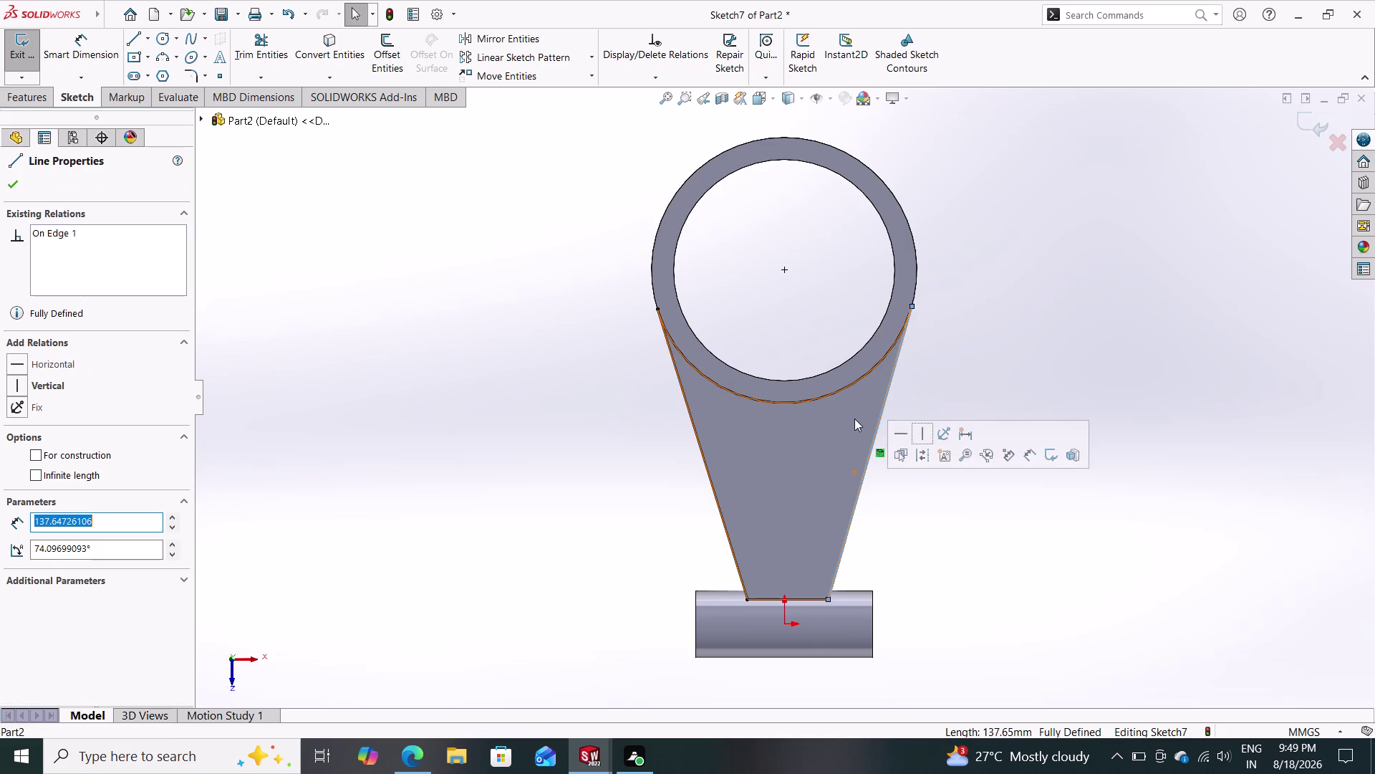
click(841, 389)
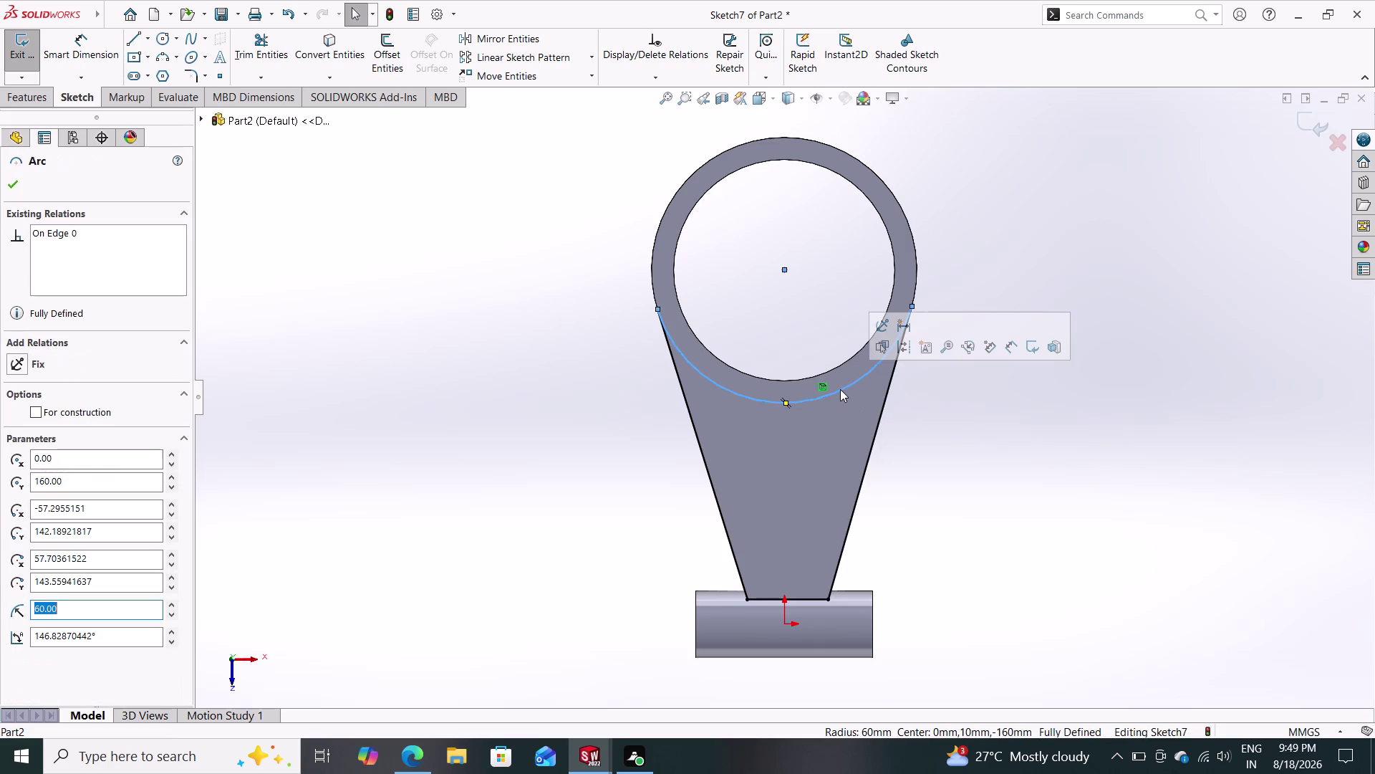
key(Escape)
key(Escape)
key(Escape)
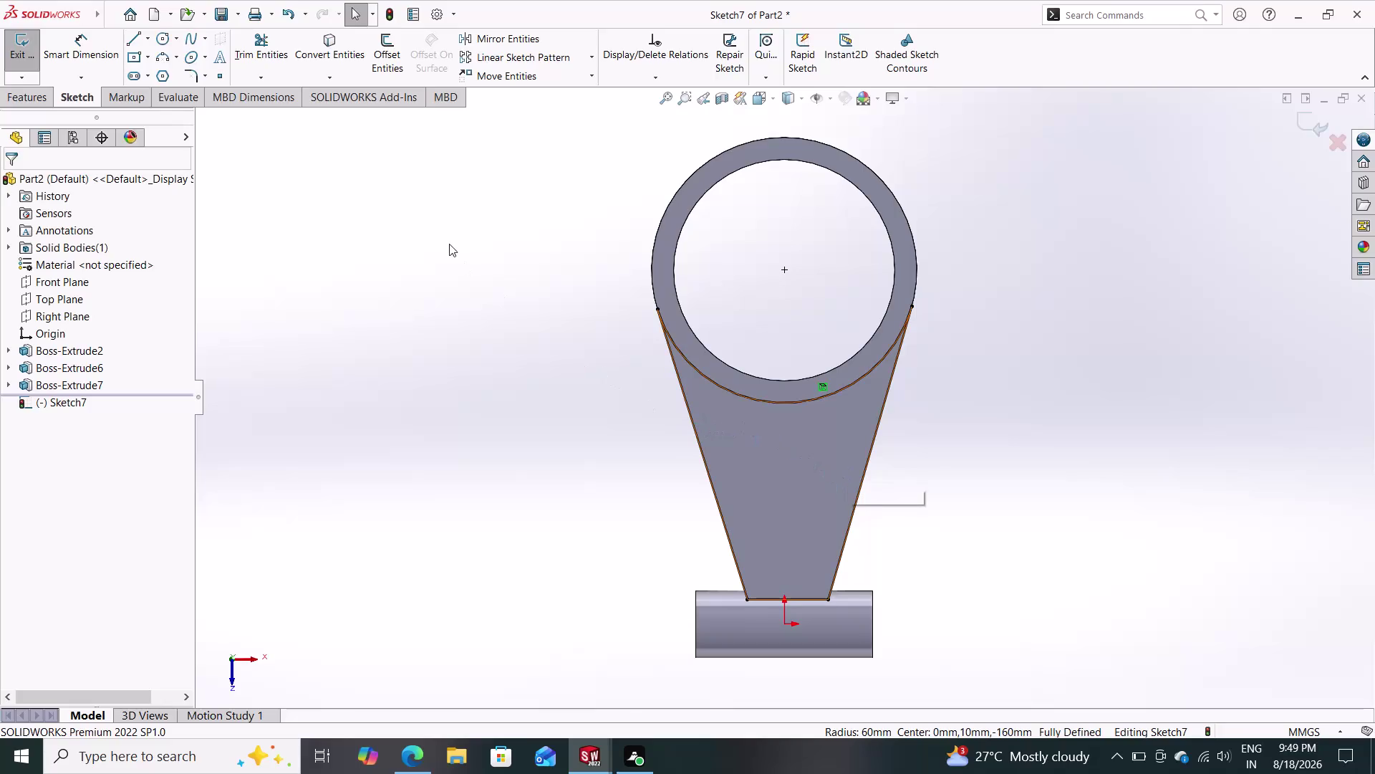
drag(383, 48, 394, 50)
drag(963, 385, 634, 483)
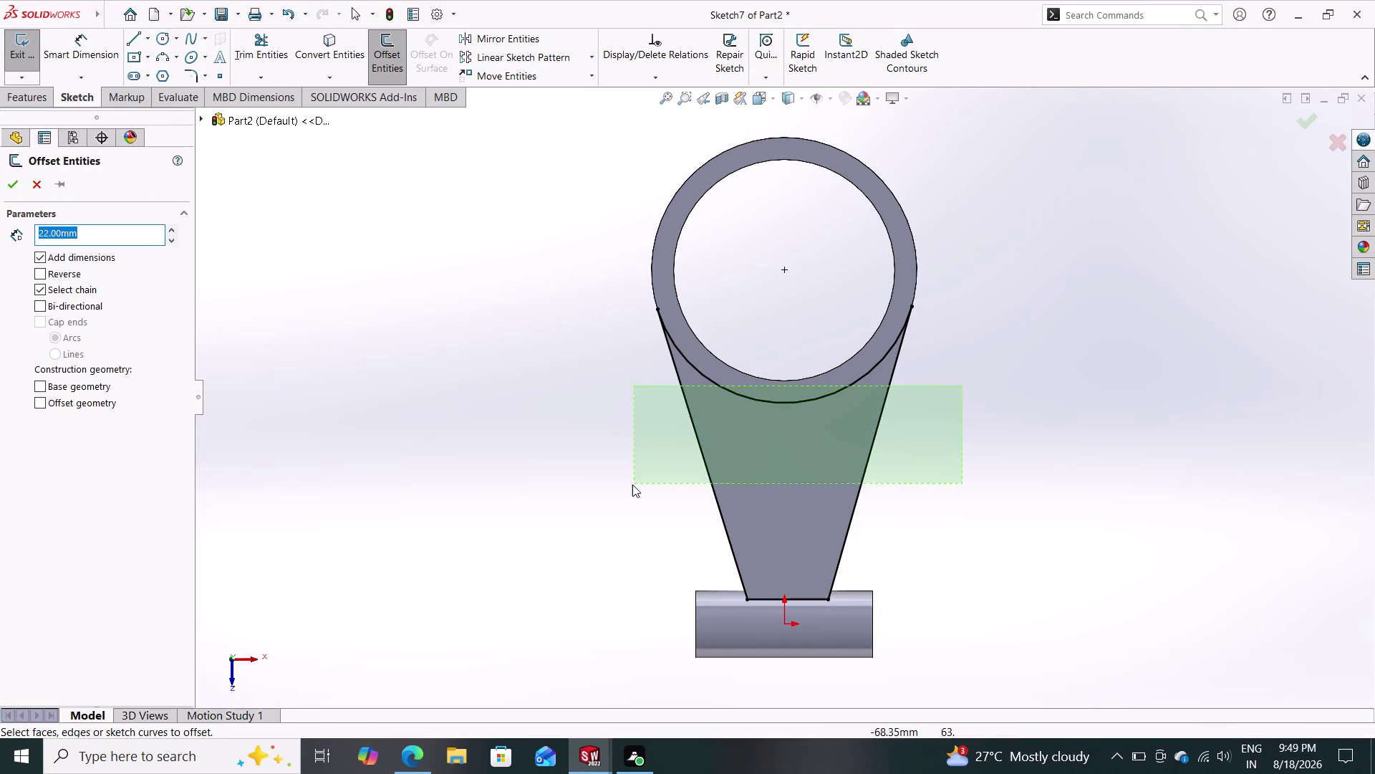
drag(634, 483, 633, 484)
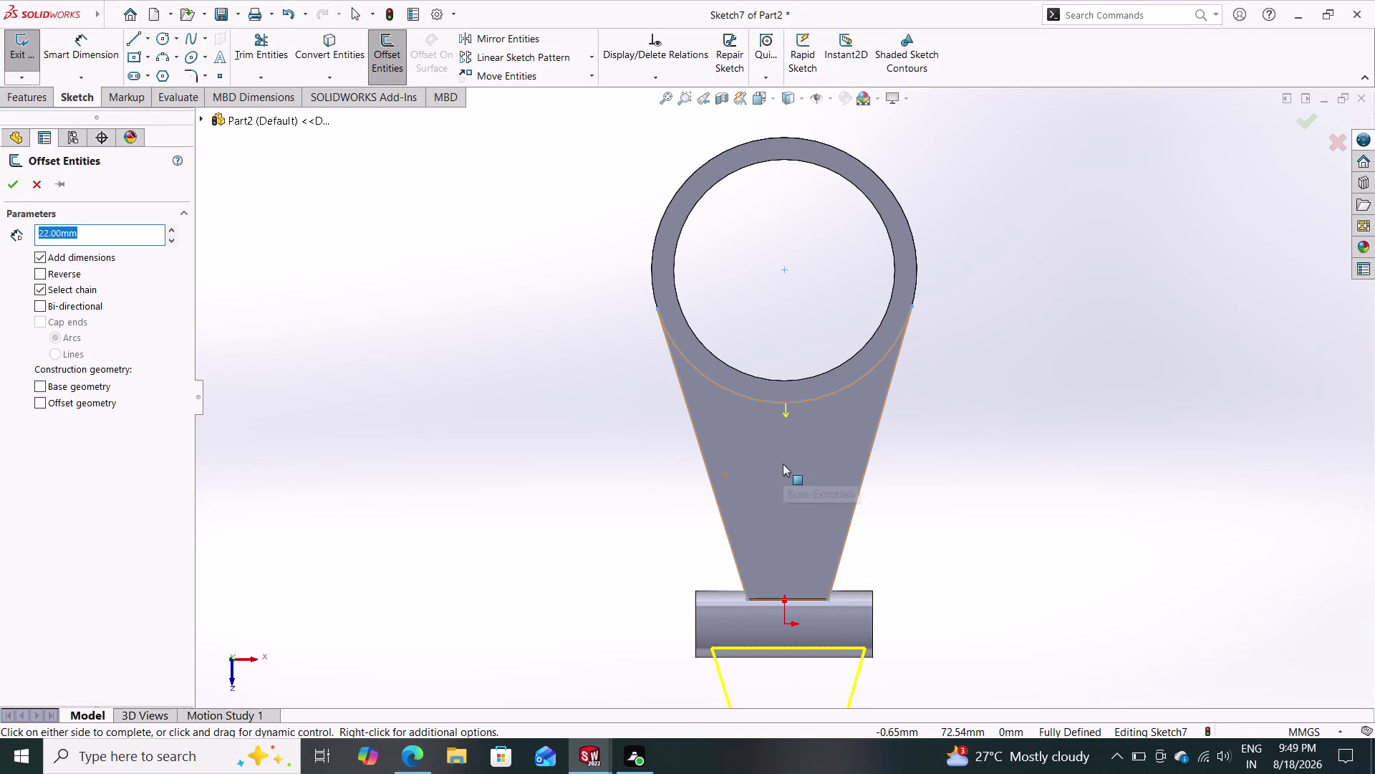
scroll(up, 3)
scroll(up, 3)
scroll(down, 3)
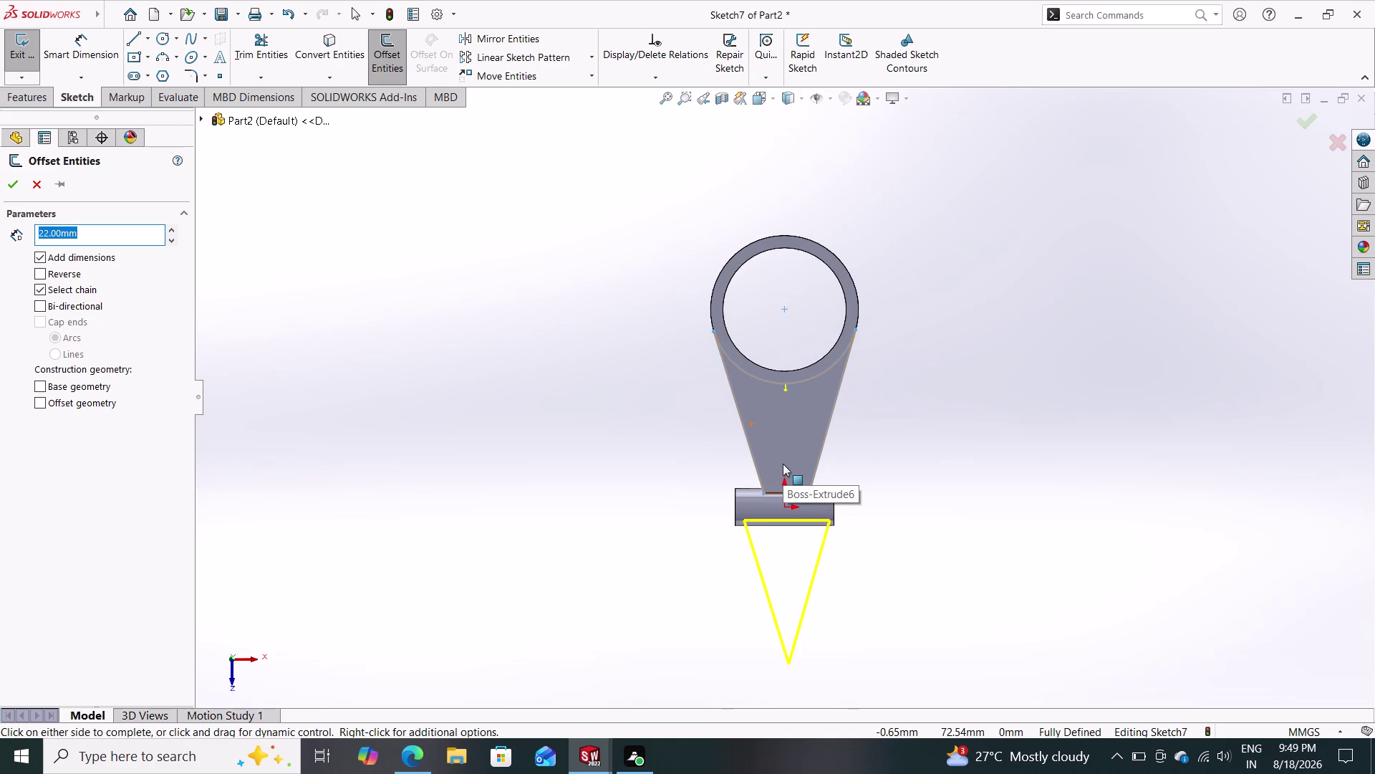
scroll(down, 3)
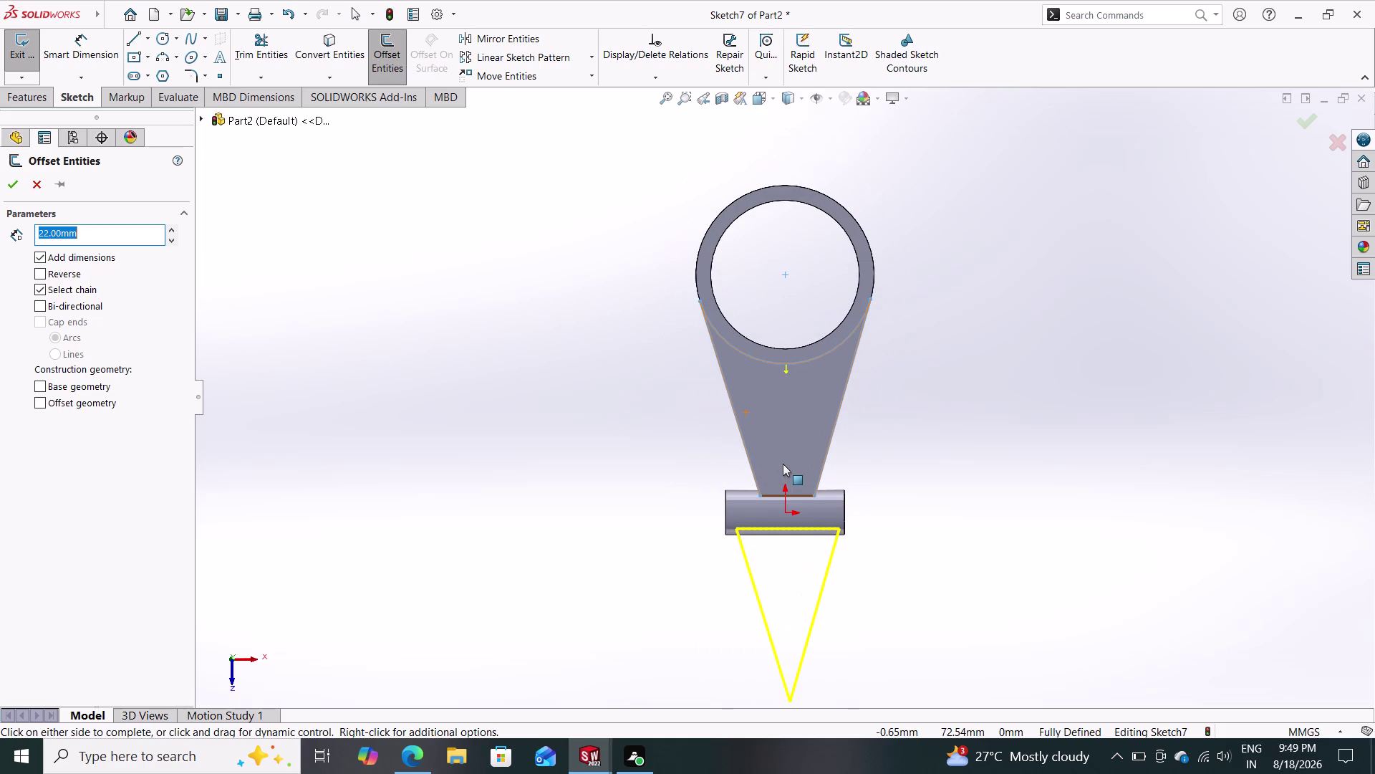
key(Escape)
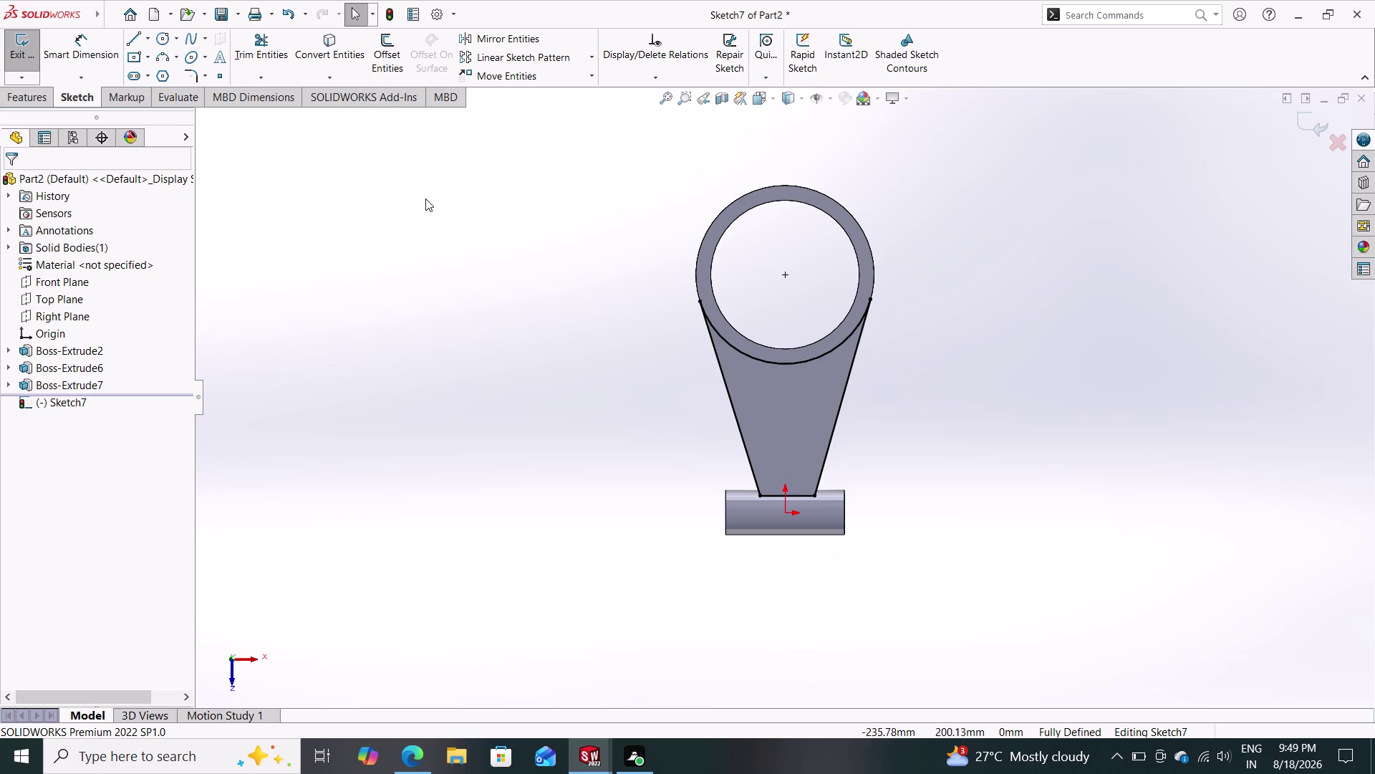
click(391, 51)
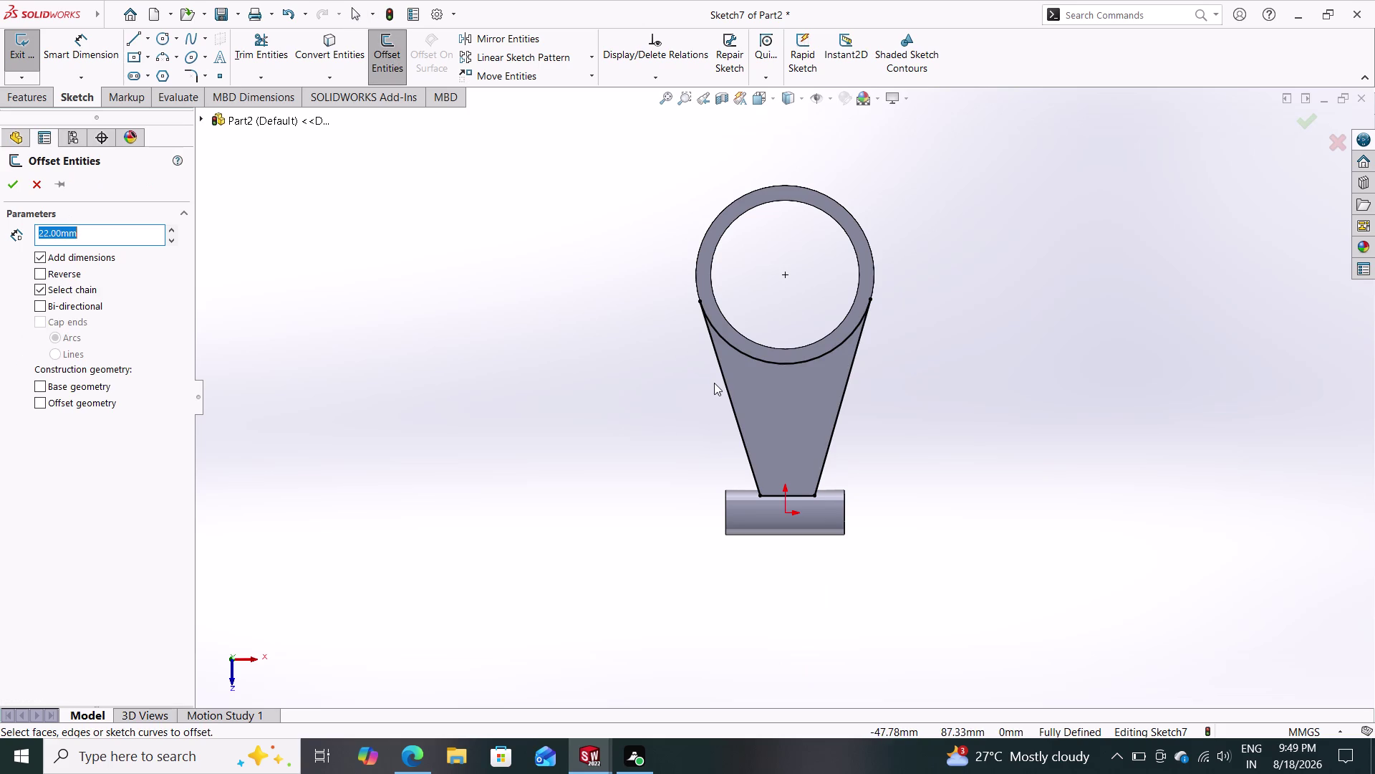
drag(714, 383, 866, 425)
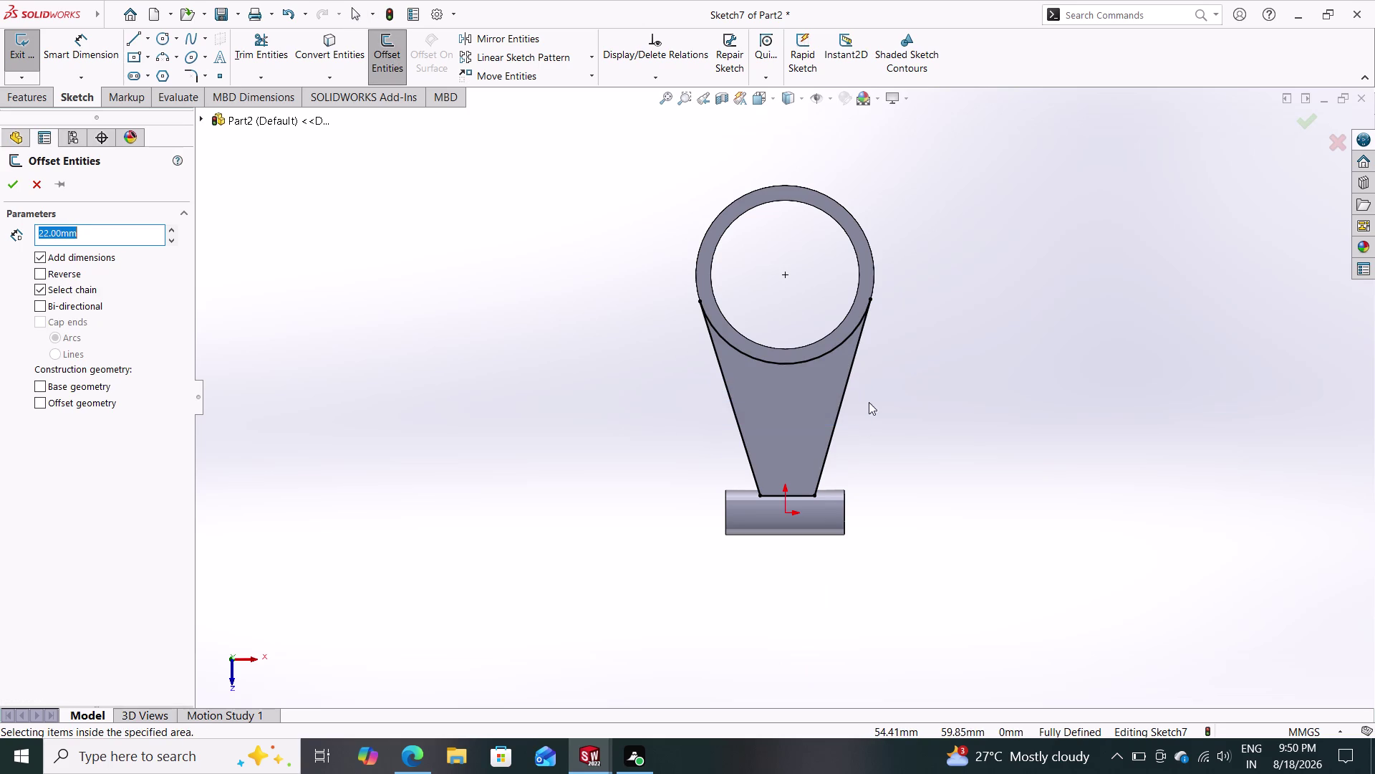
drag(886, 336, 703, 478)
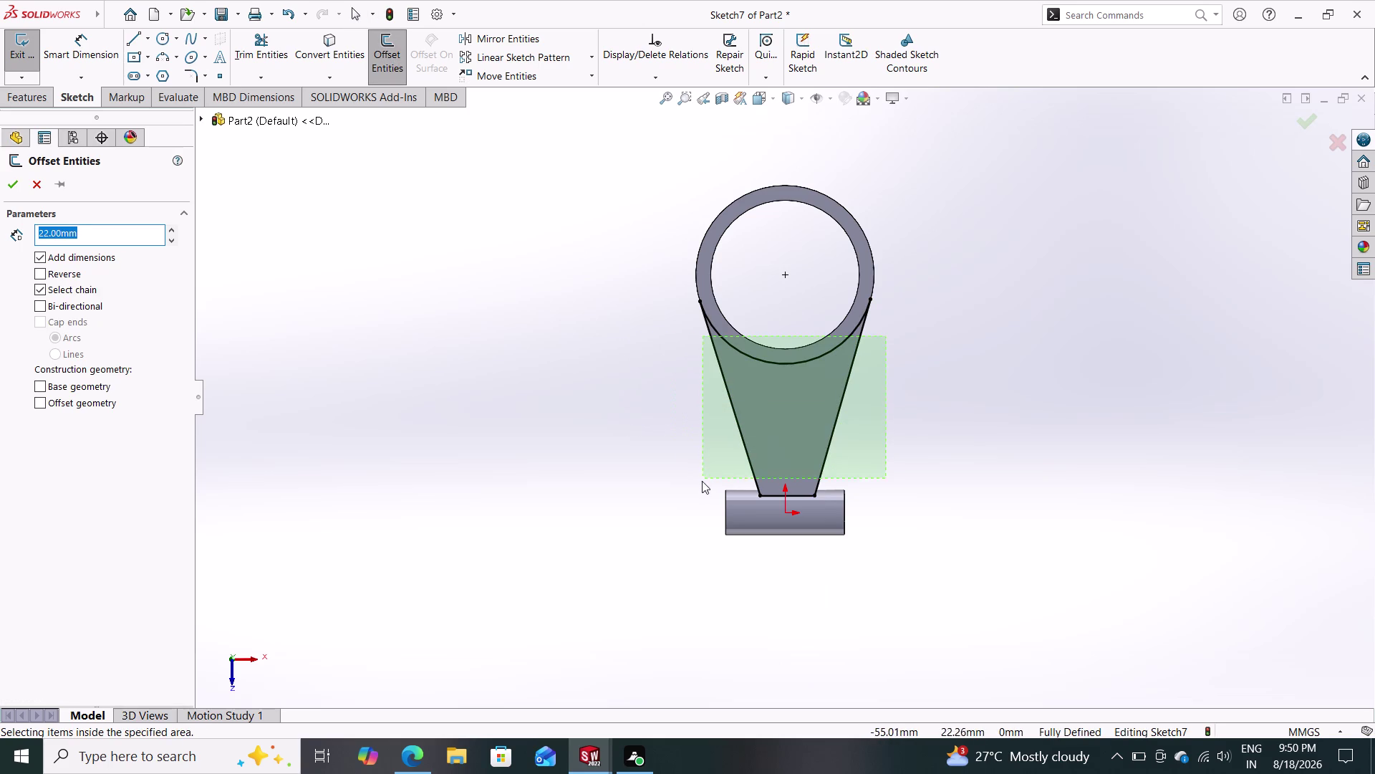
drag(704, 479, 716, 506)
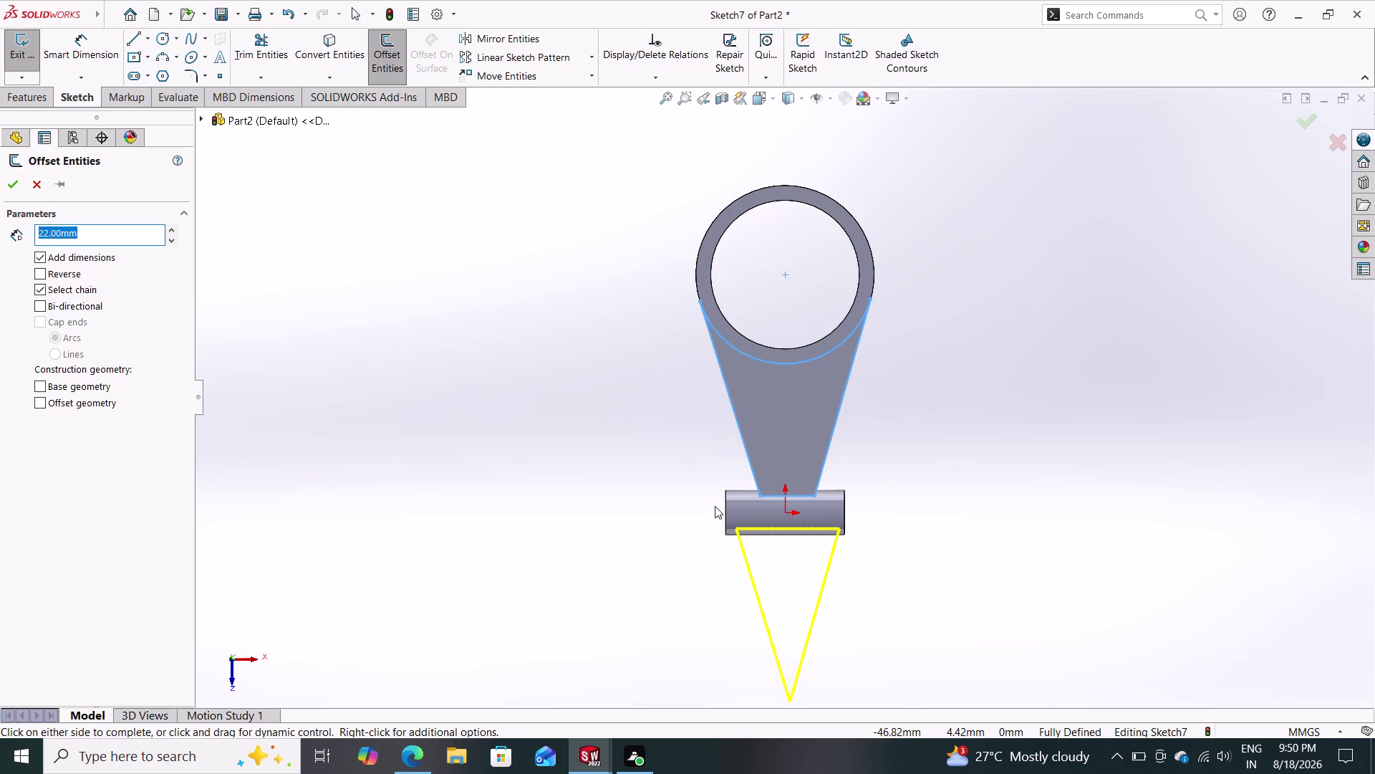
click(58, 293)
text(10)
key(Return)
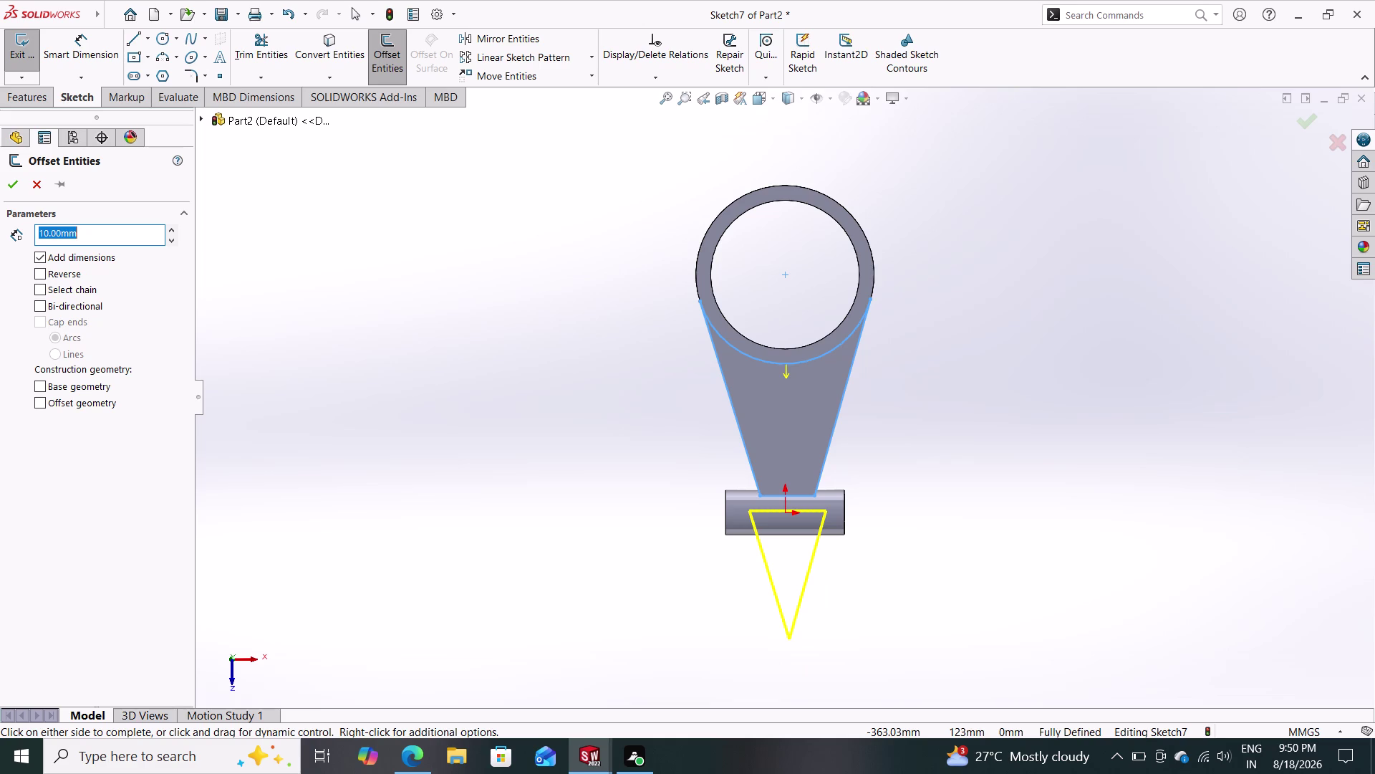
key(5)
key(Return)
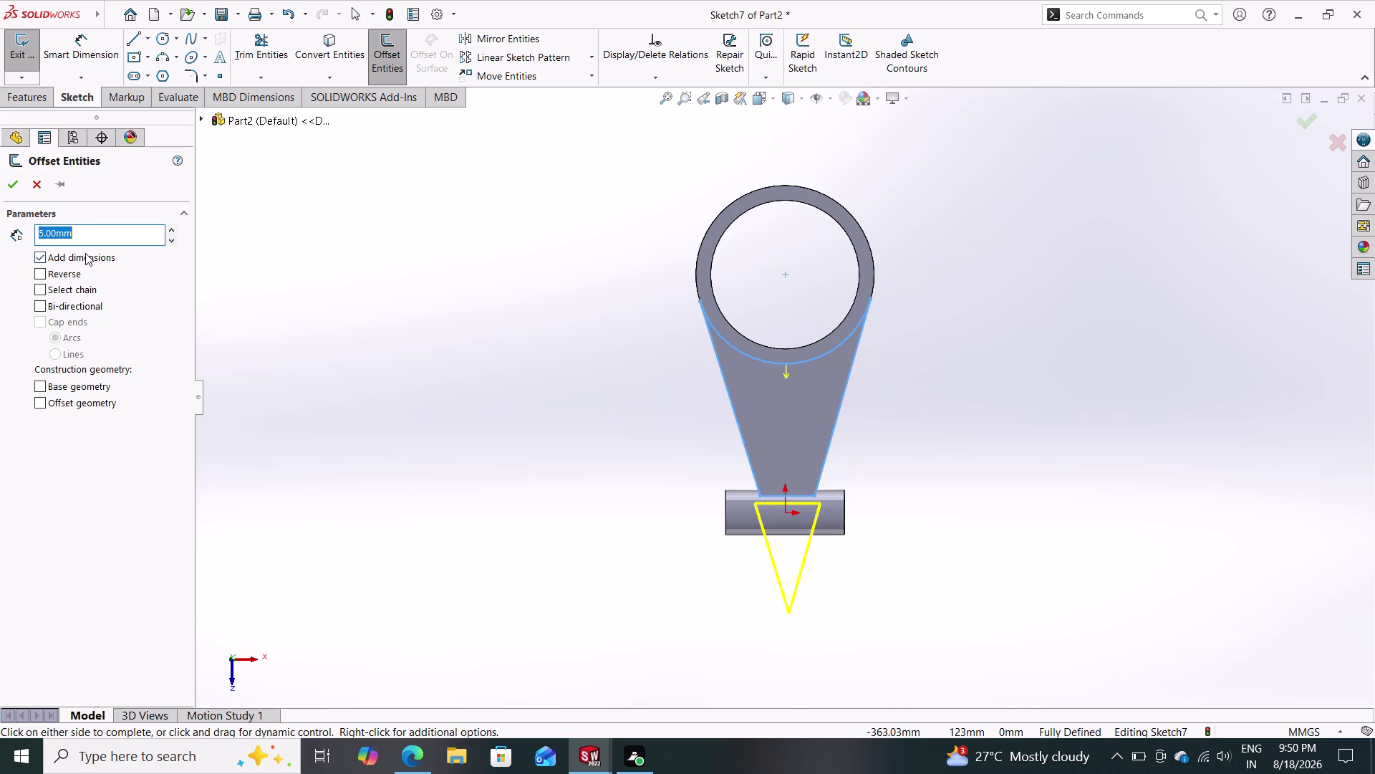
scroll(up, 3)
key(Escape)
key(Escape)
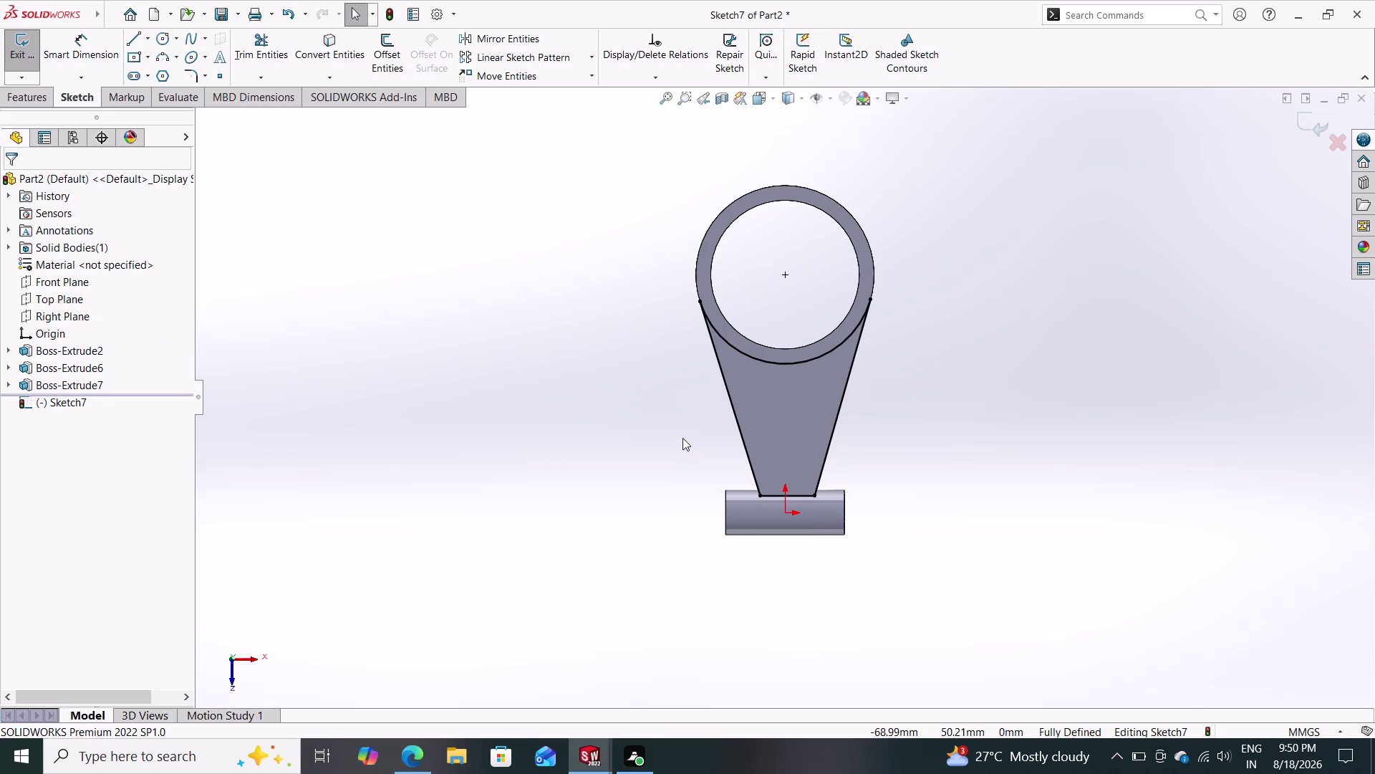
Zoom in and inspect the web's left slanted edge before picking the Line tool.
scroll(down, 3)
scroll(down, 3)
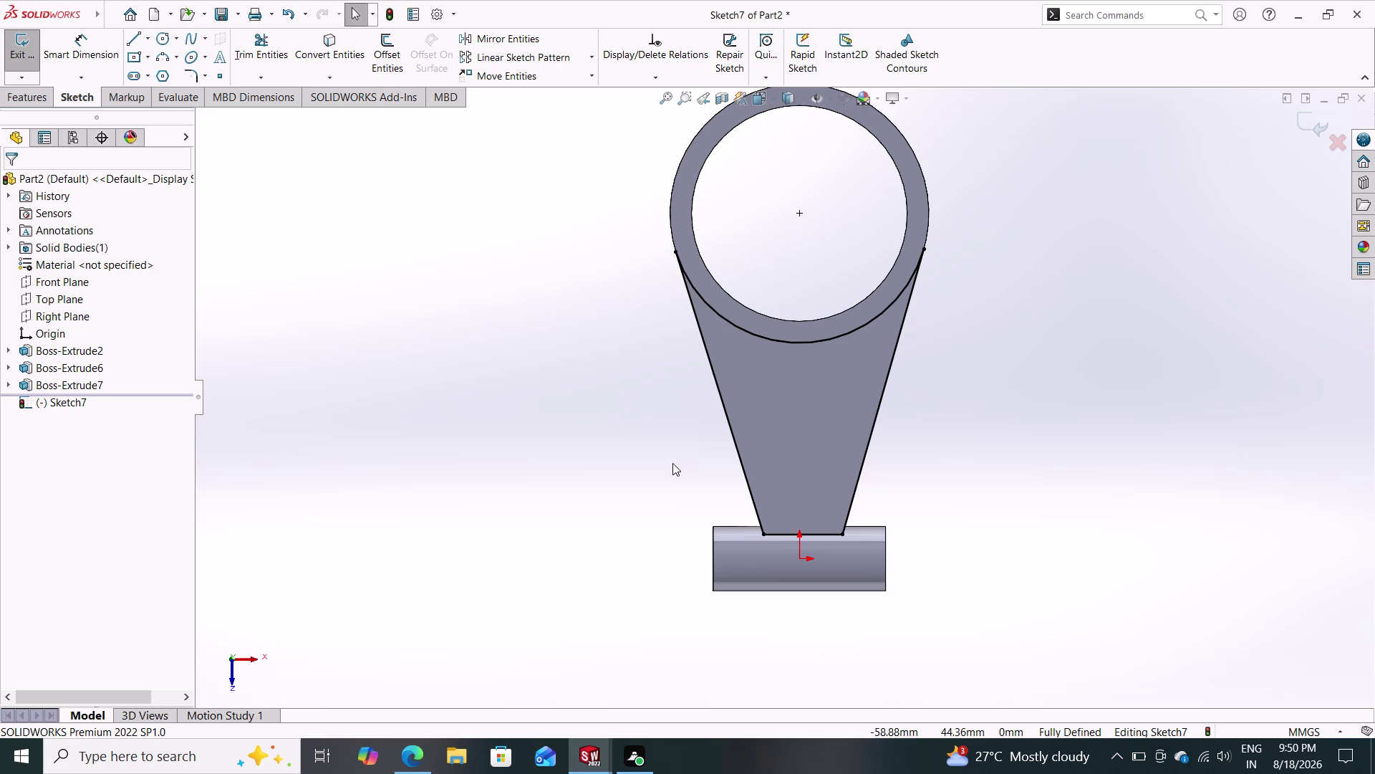
drag(729, 430, 787, 416)
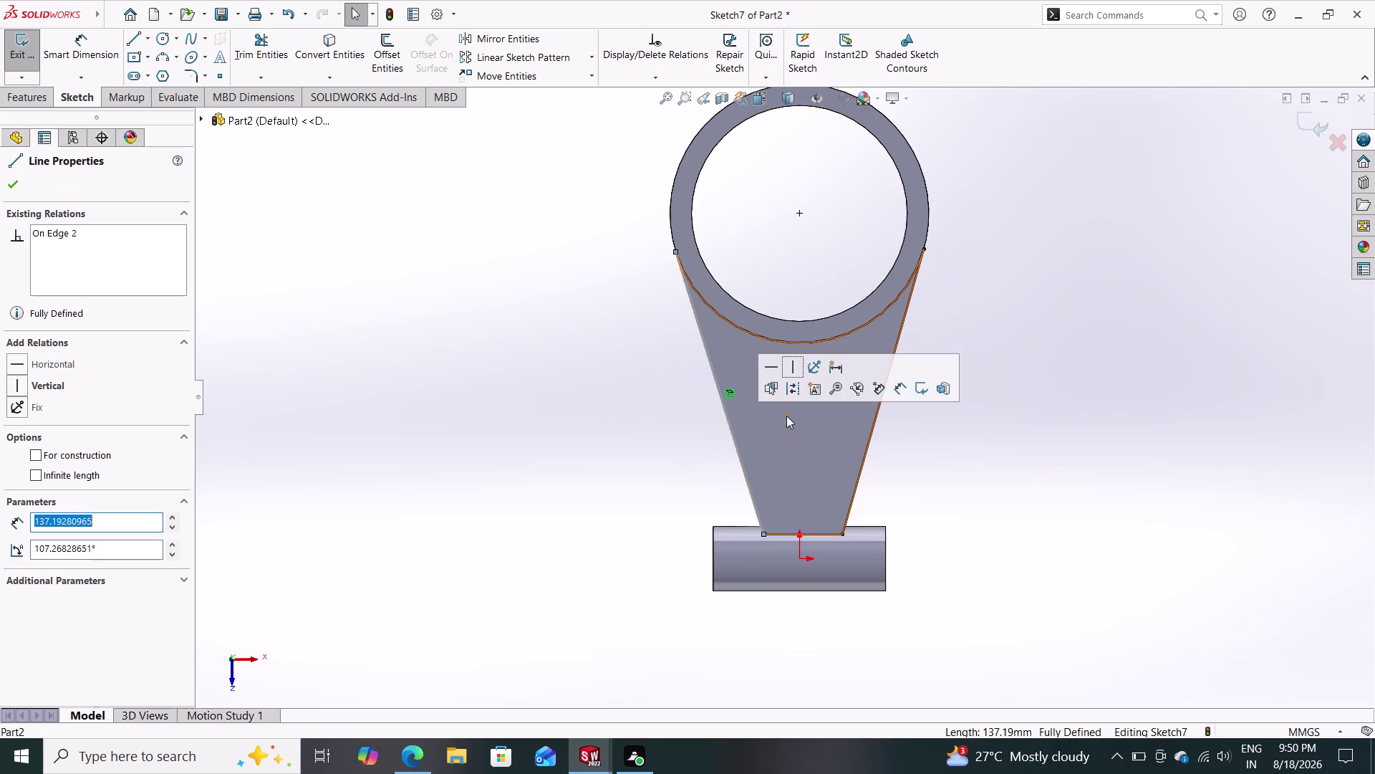
key(Escape)
key(Escape)
key(Escape)
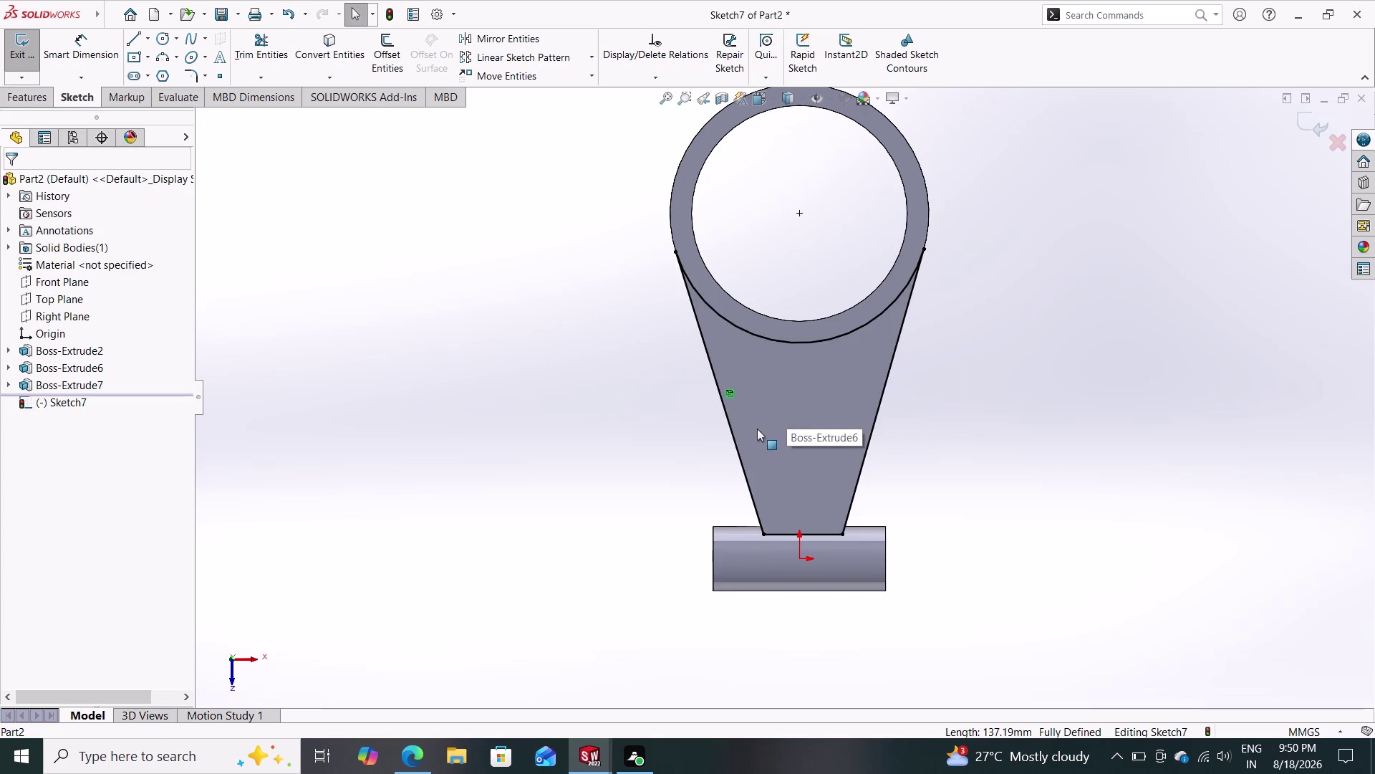
key(Escape)
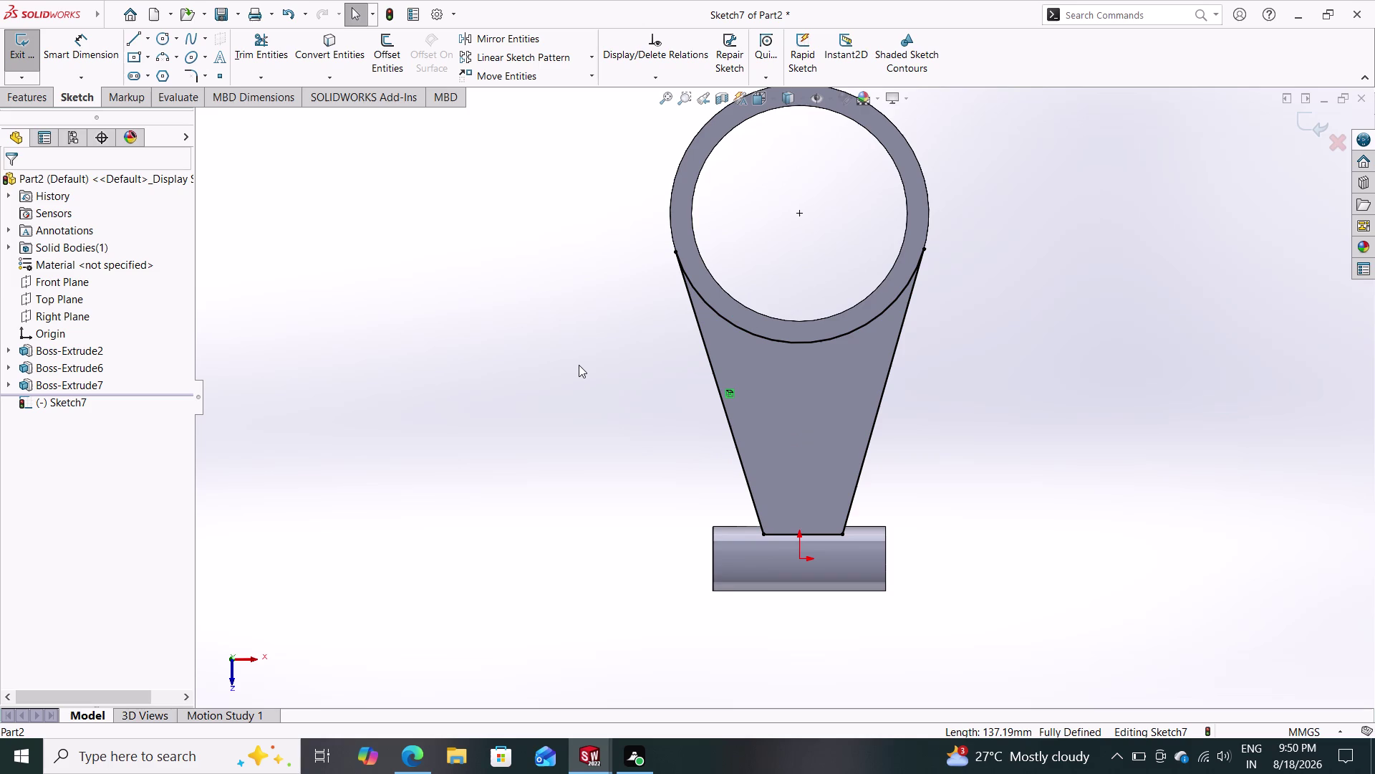
click(134, 41)
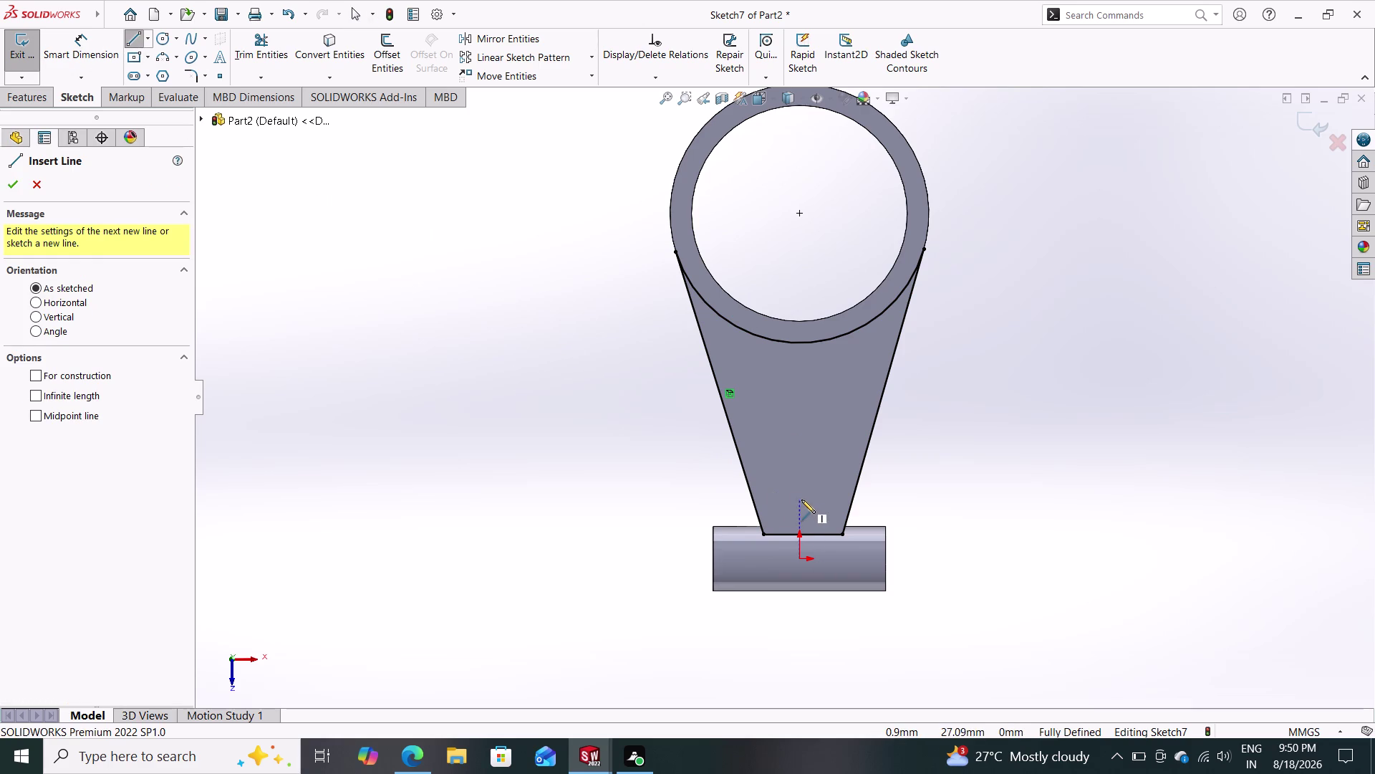
Draw a closed four-line trapezoid inside the web, between the ring and the tube.
click(767, 475)
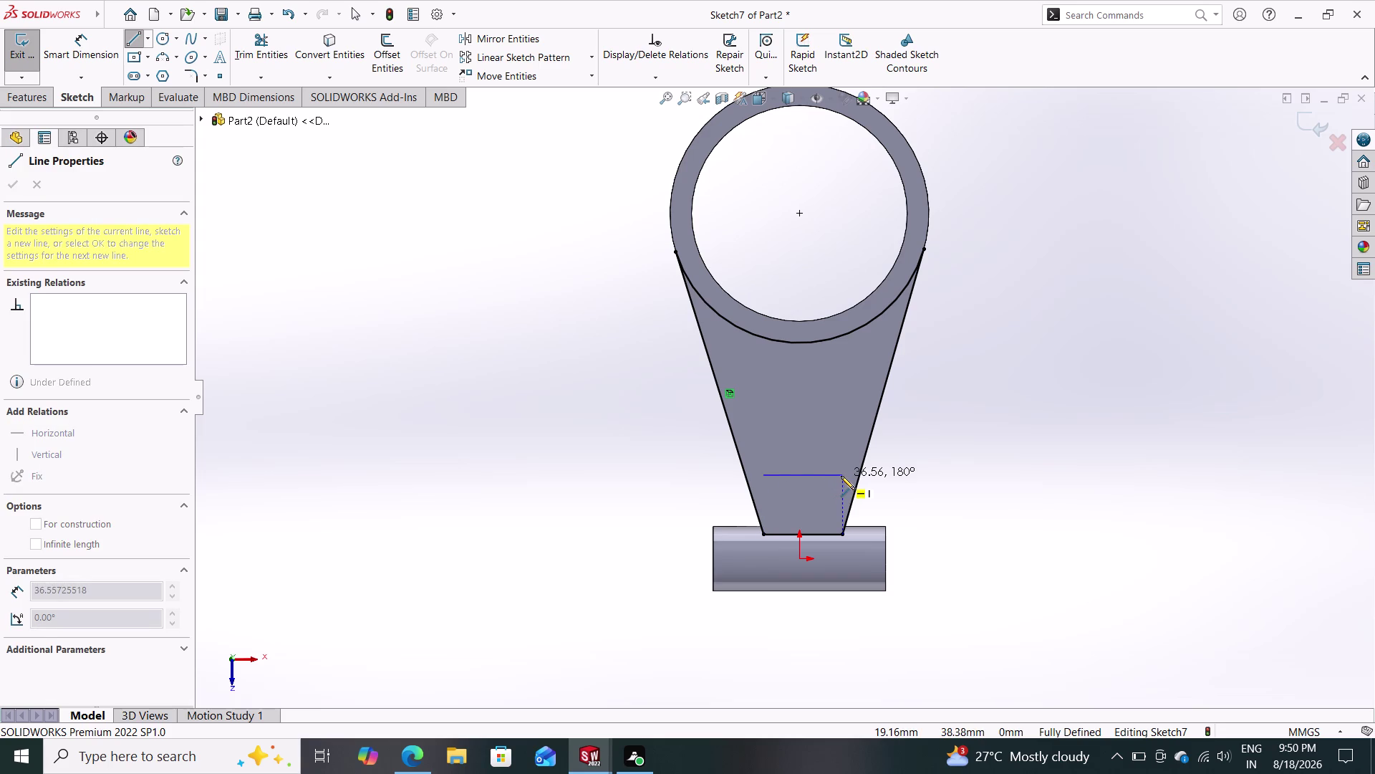
click(841, 476)
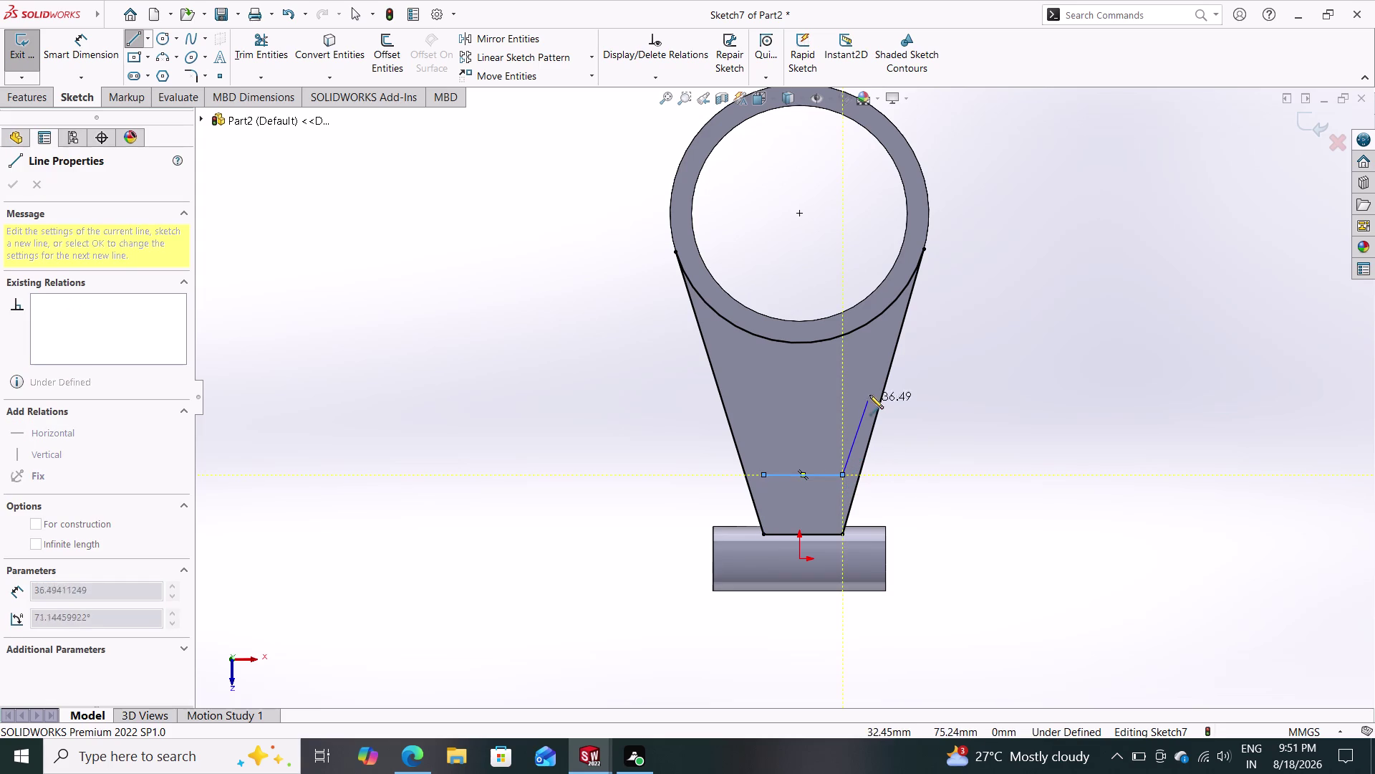
click(881, 351)
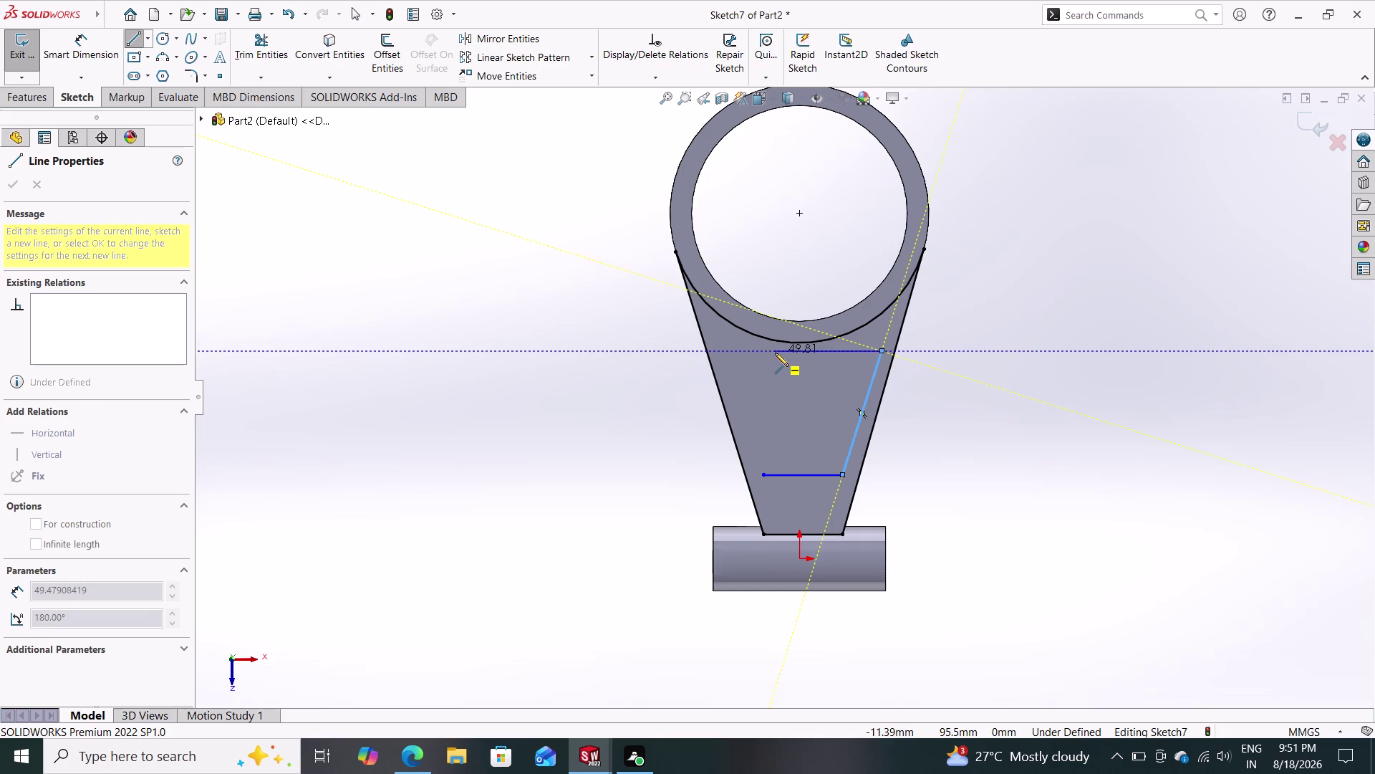
click(719, 354)
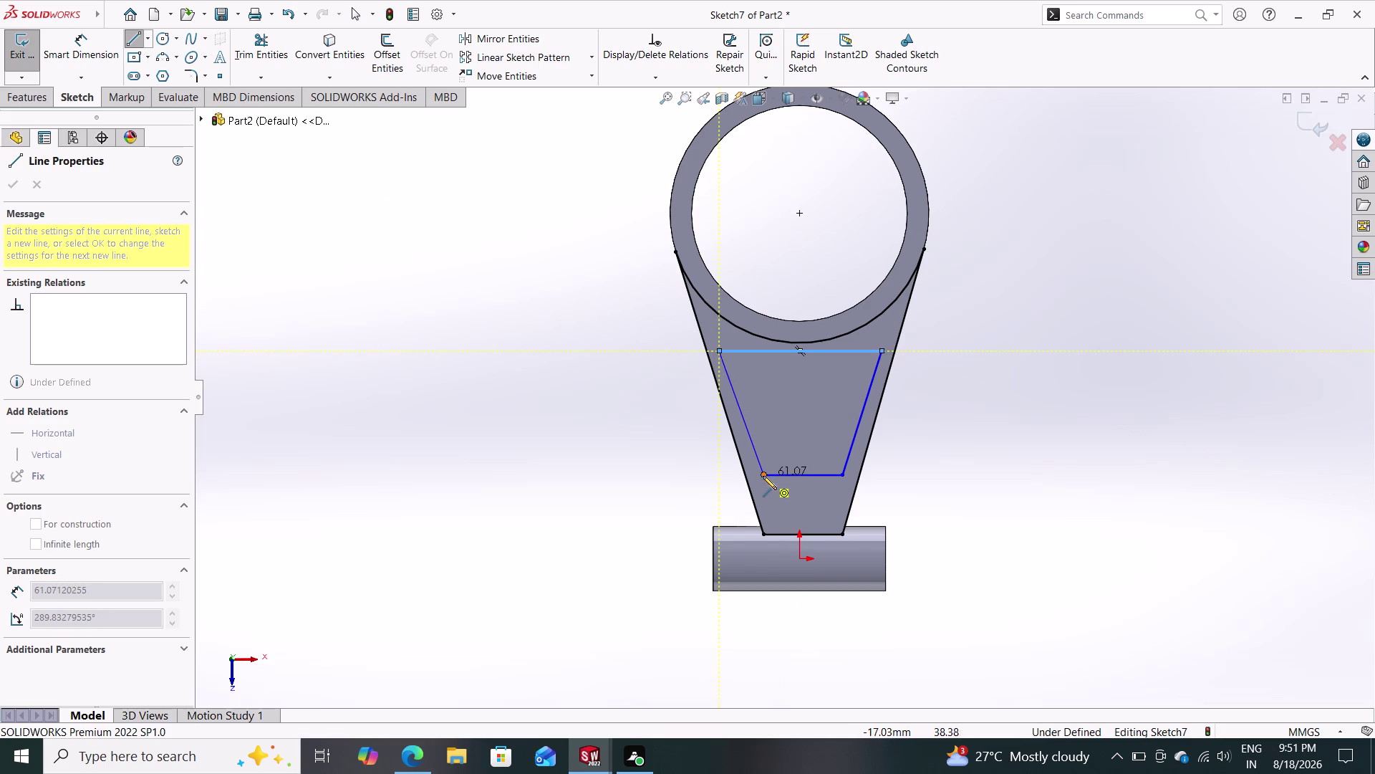
click(763, 475)
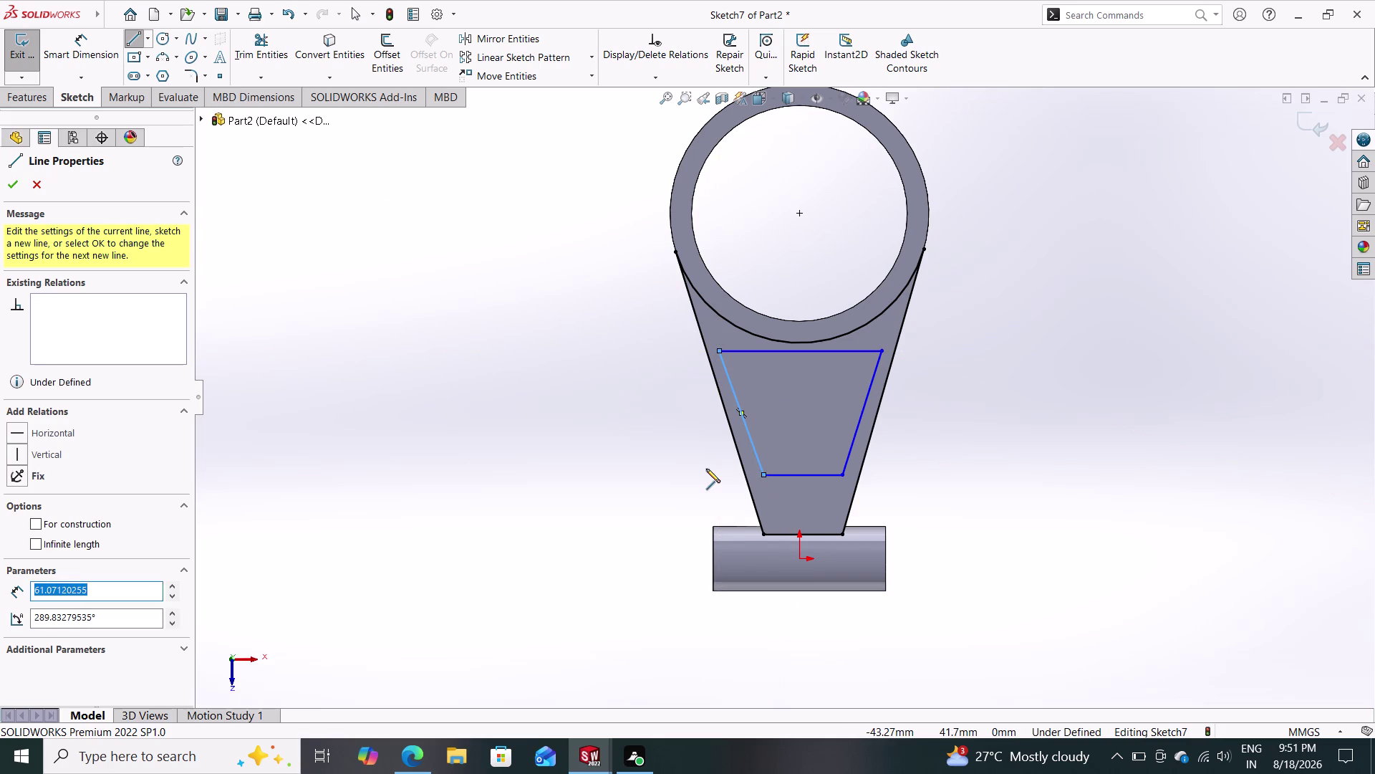
key(Escape)
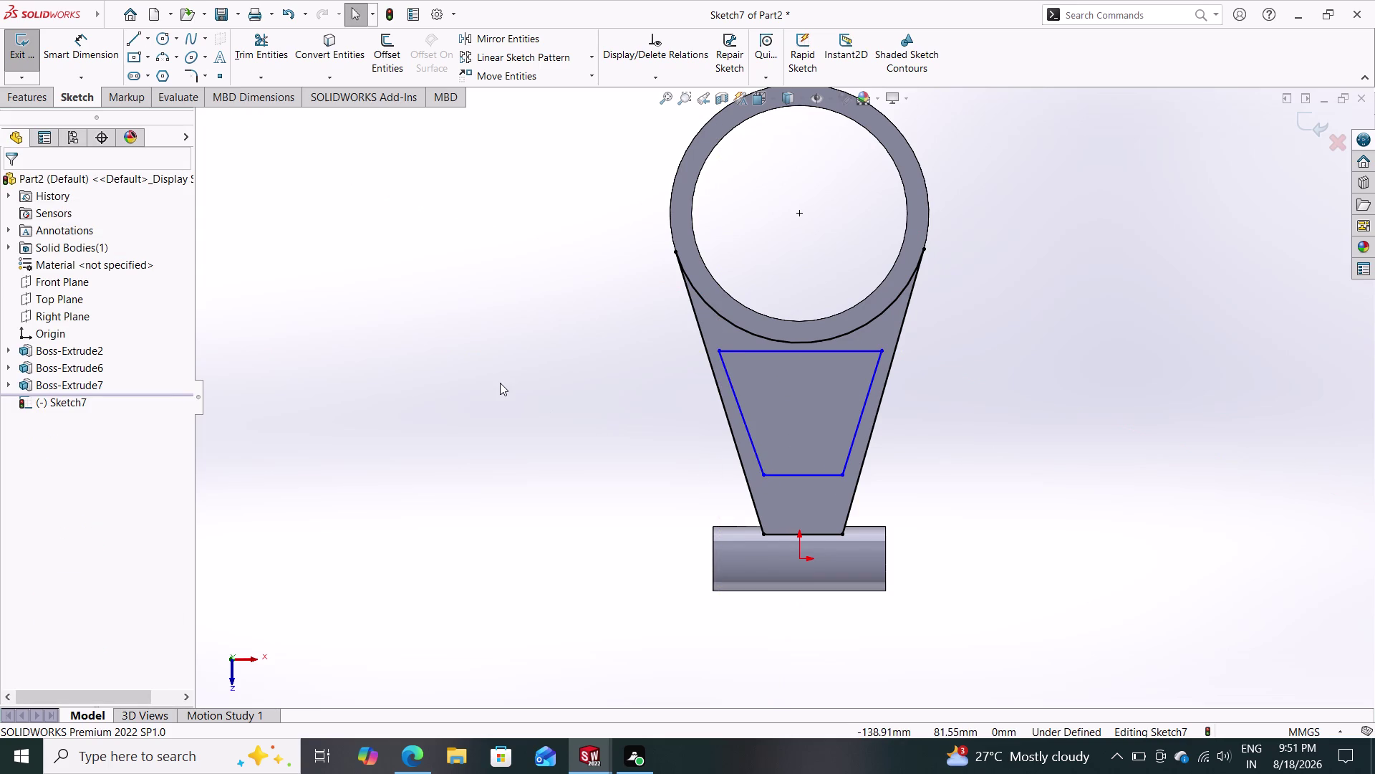
click(163, 59)
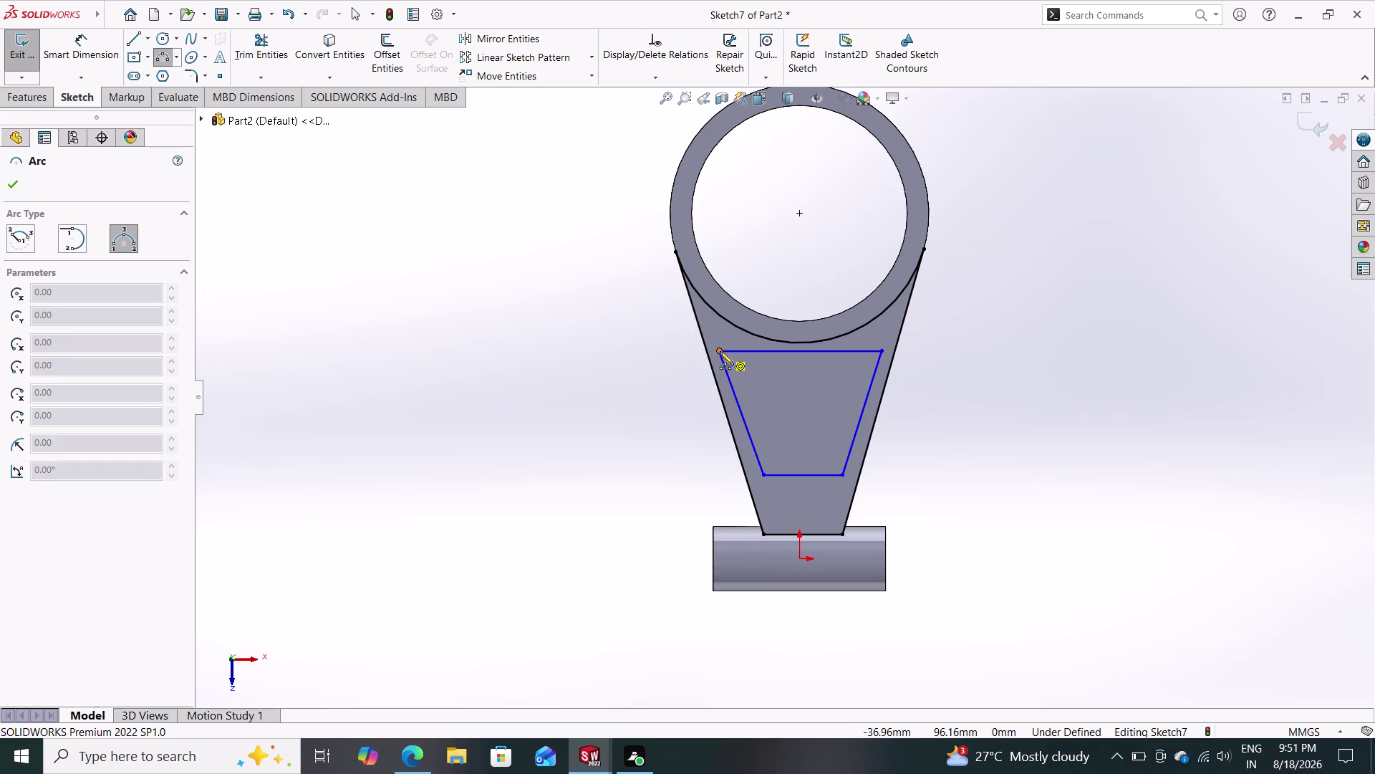
Draw a three-point arc across the pocket's top corners, bowing downward.
click(720, 351)
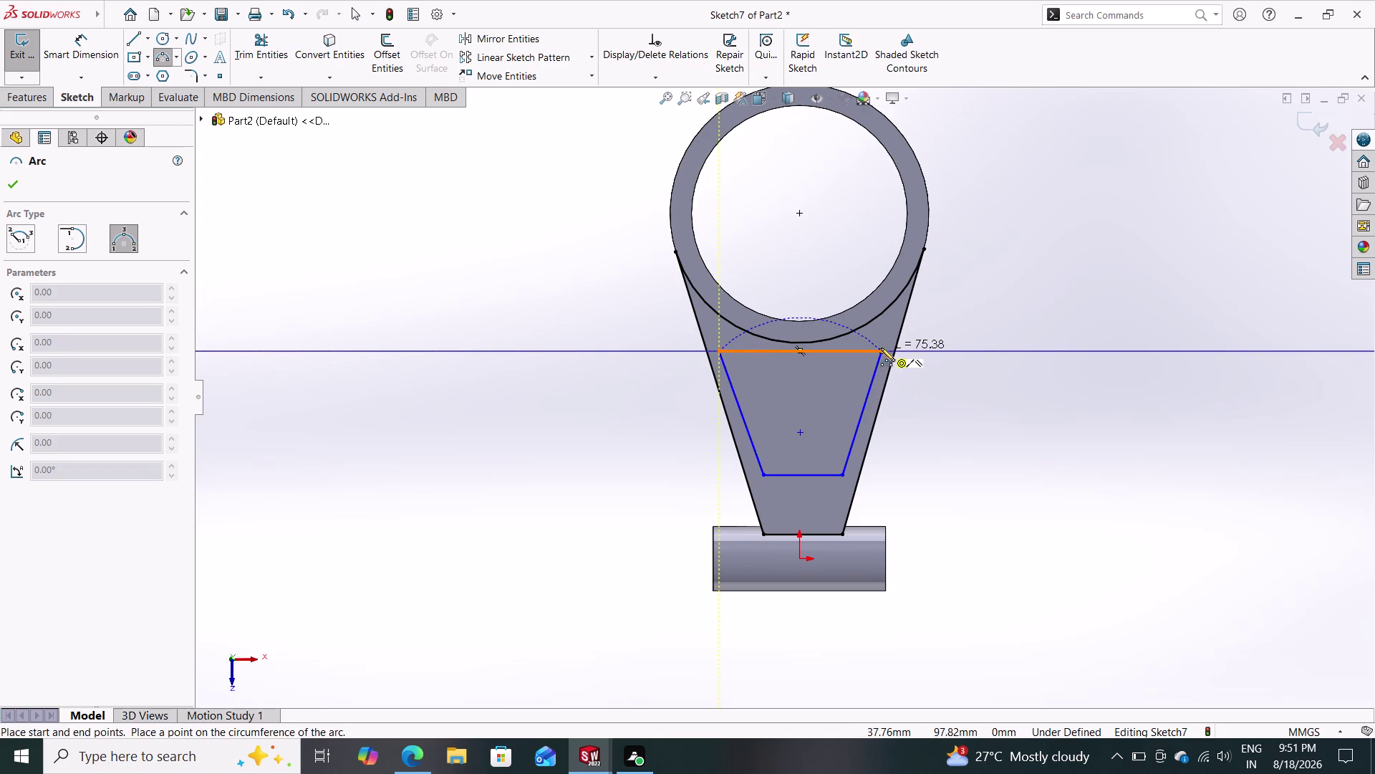
drag(881, 351, 824, 396)
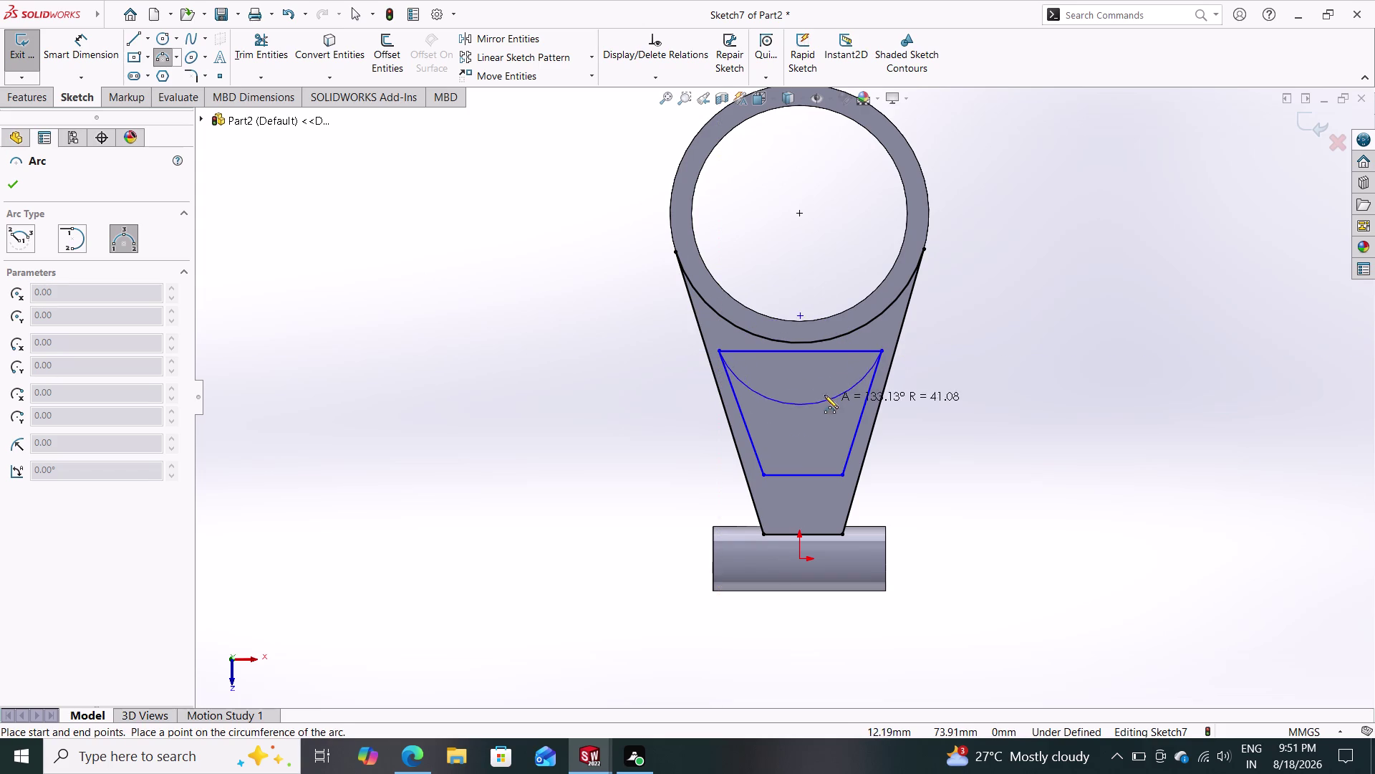
drag(825, 395, 814, 372)
click(814, 372)
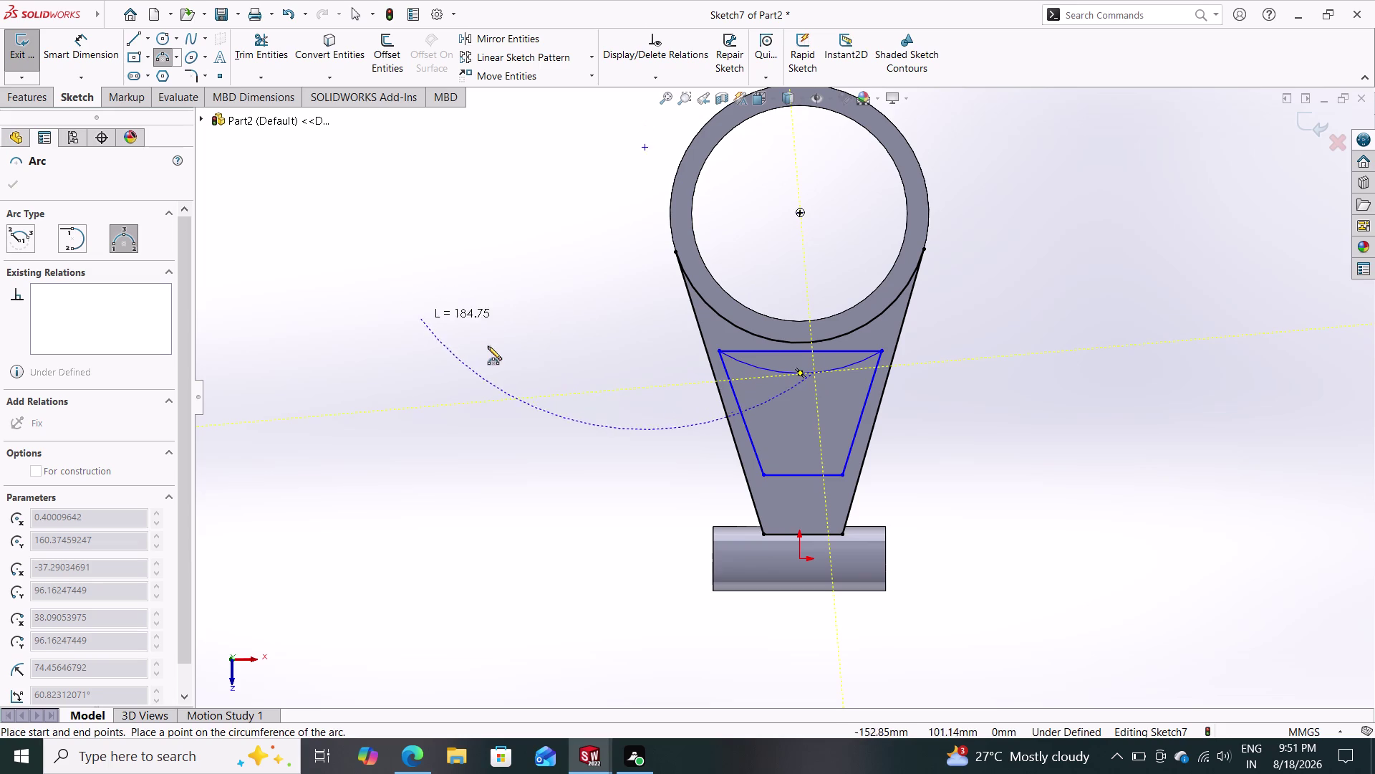
key(Escape)
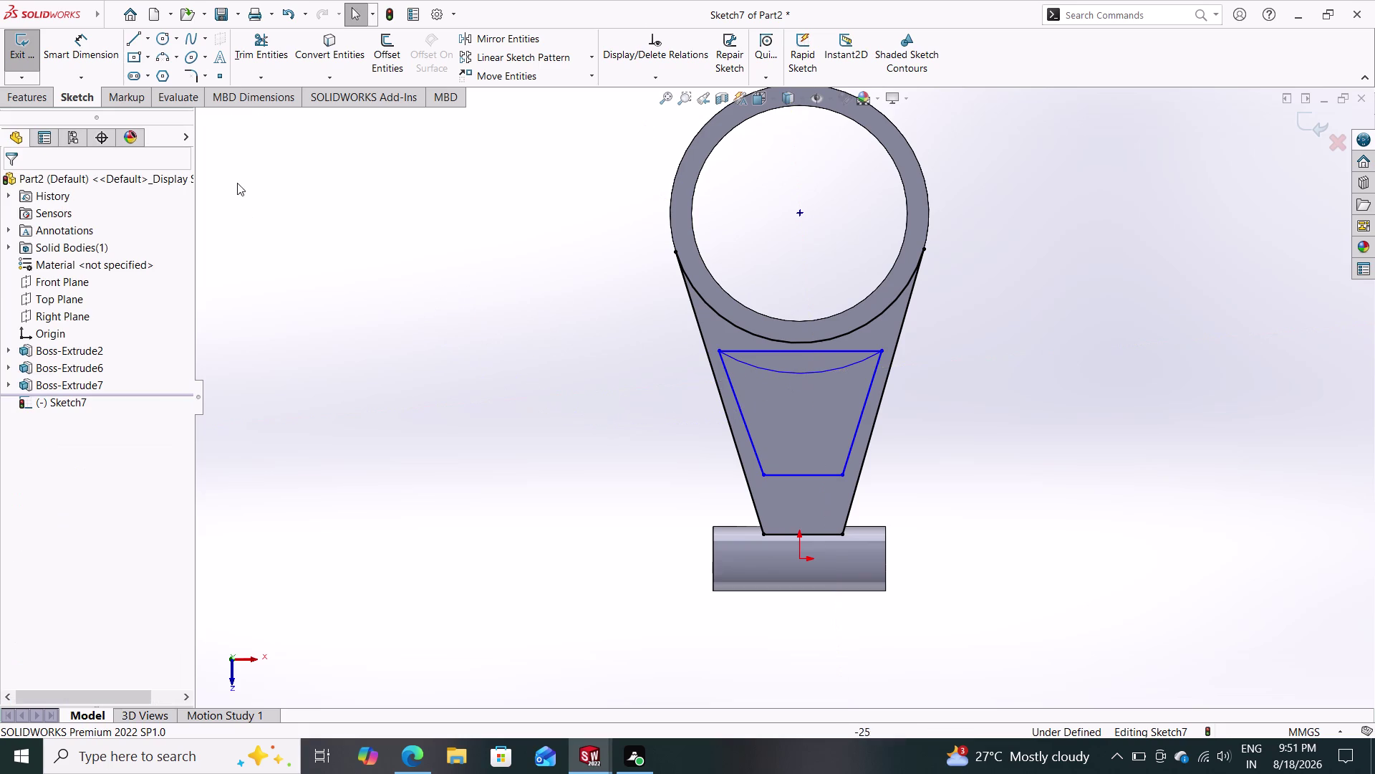
Dimension the pocket's top arc to a 70 mm radius.
click(75, 53)
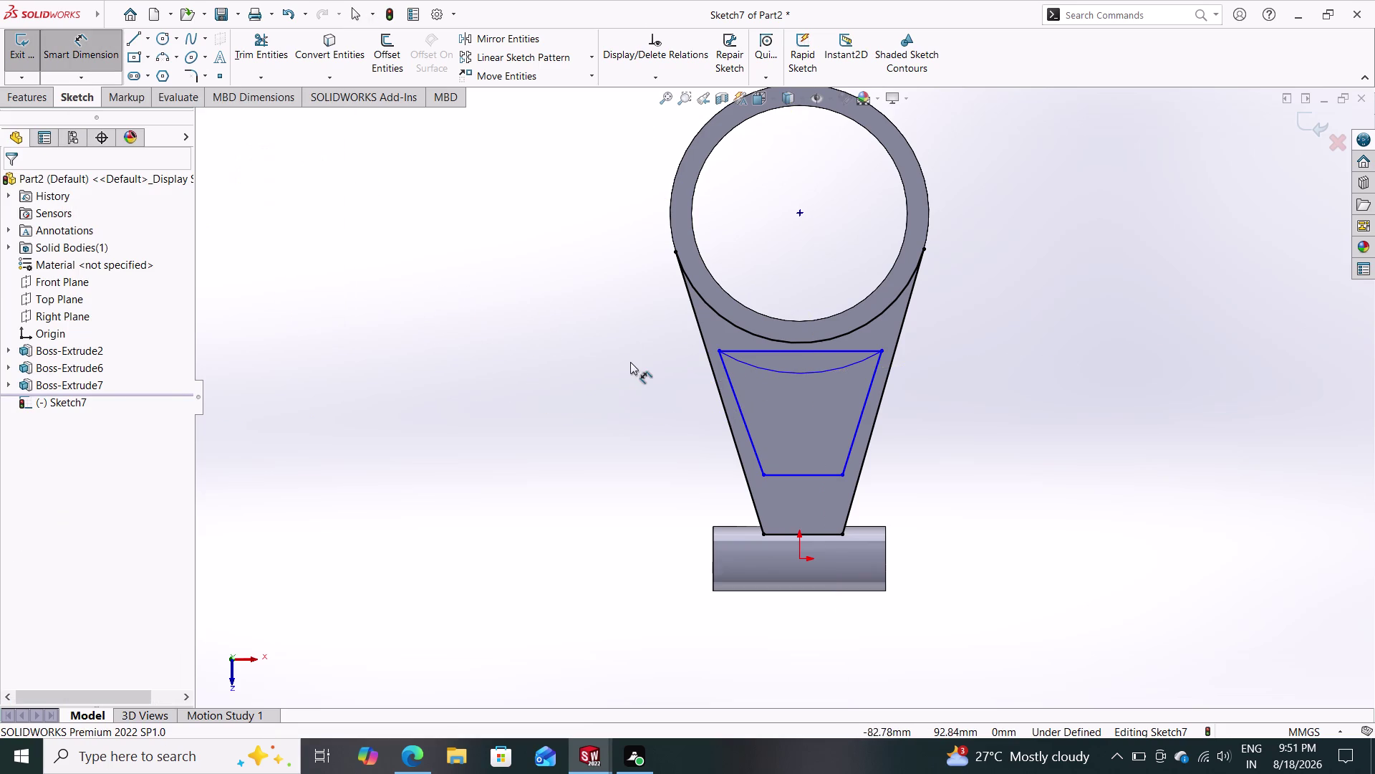
click(762, 364)
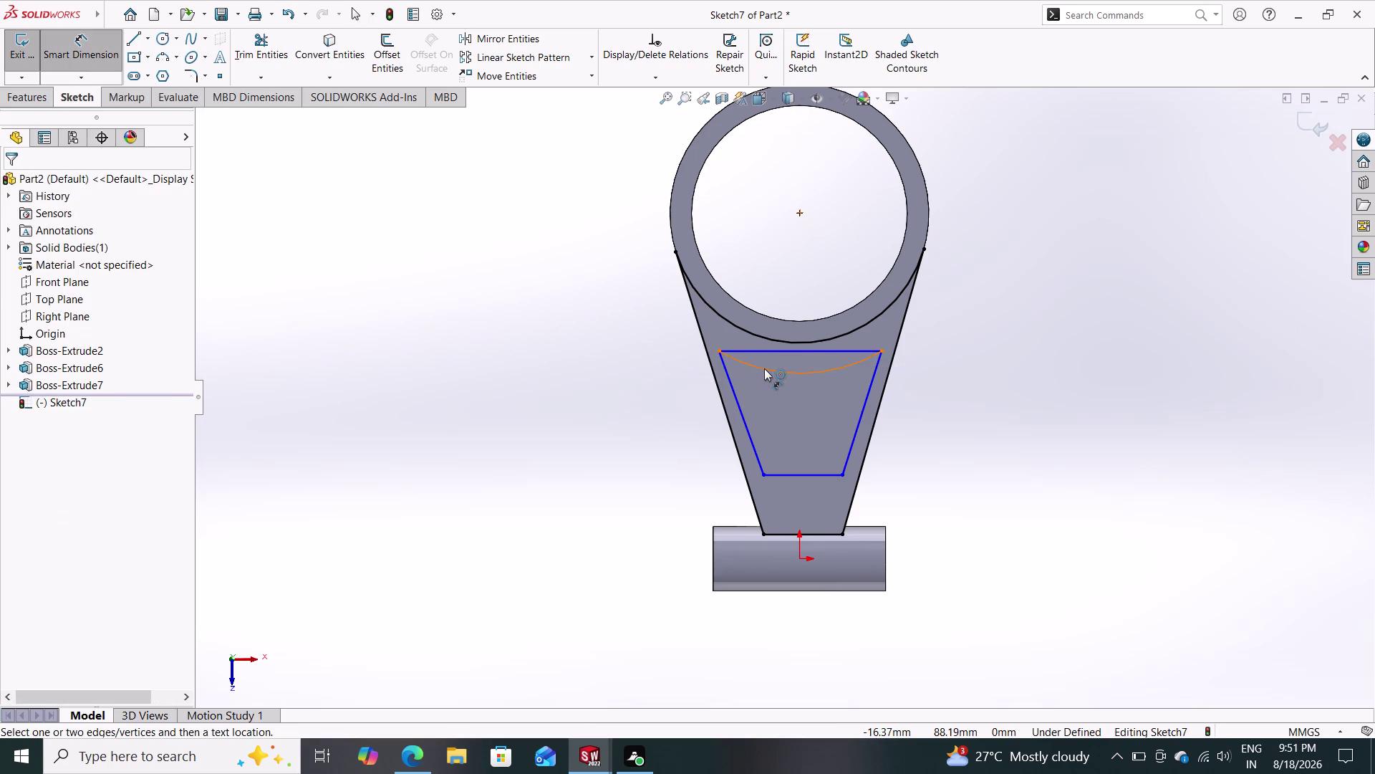
click(764, 368)
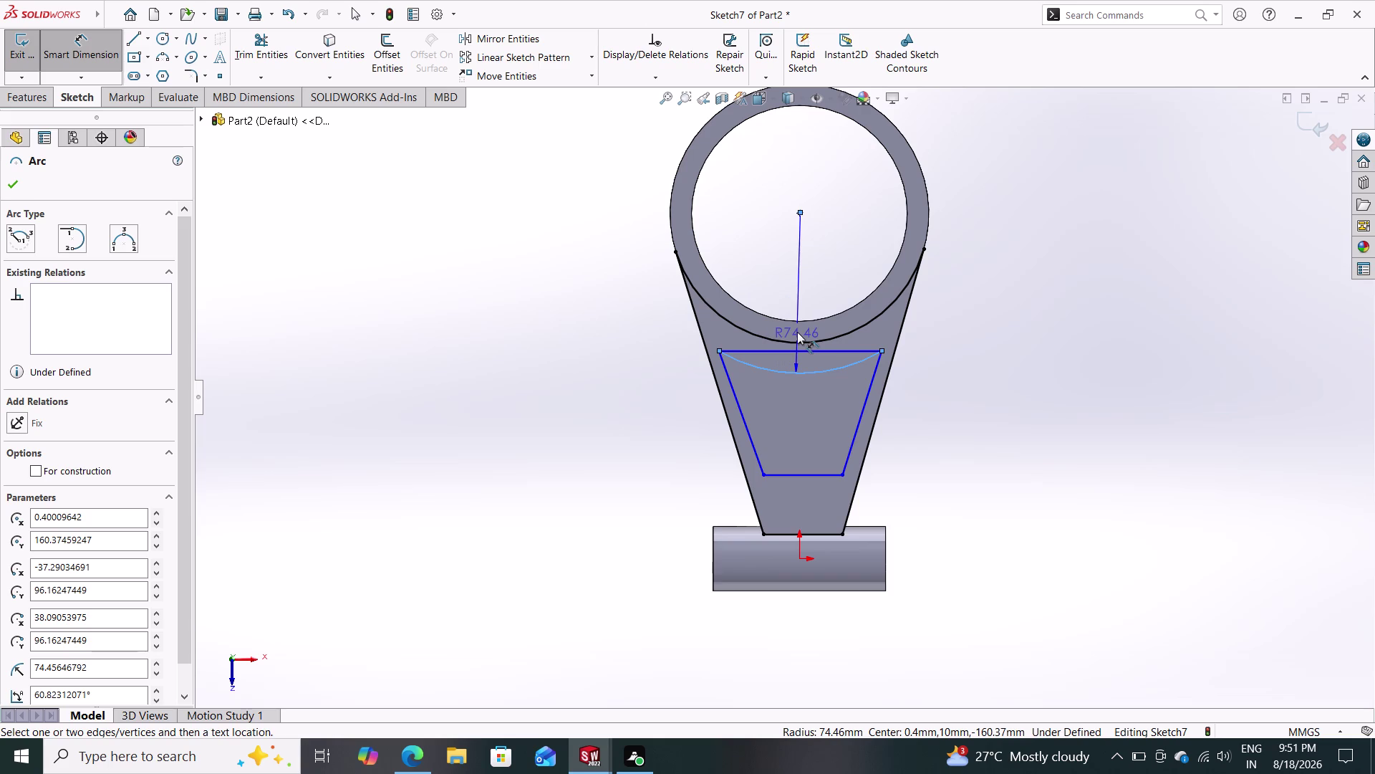
click(797, 332)
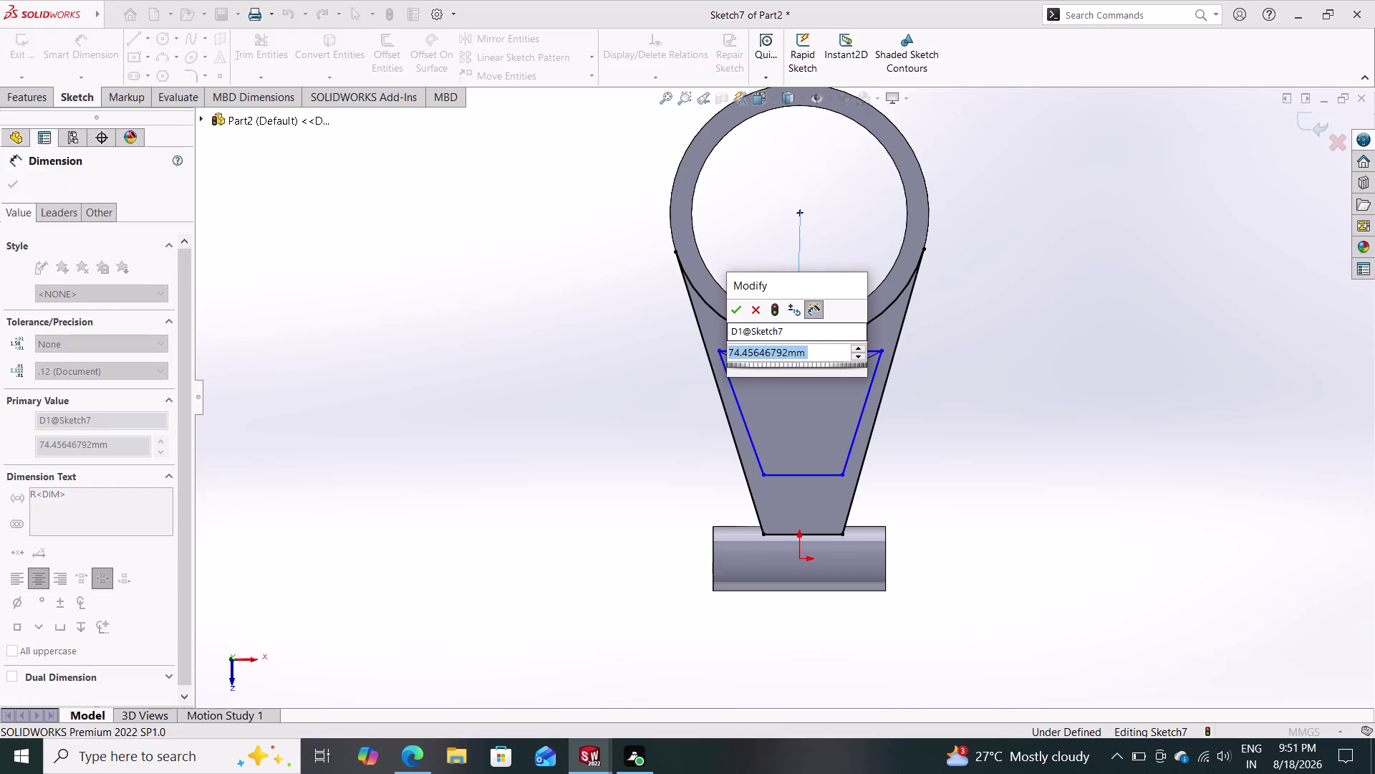
text(70)
key(Return)
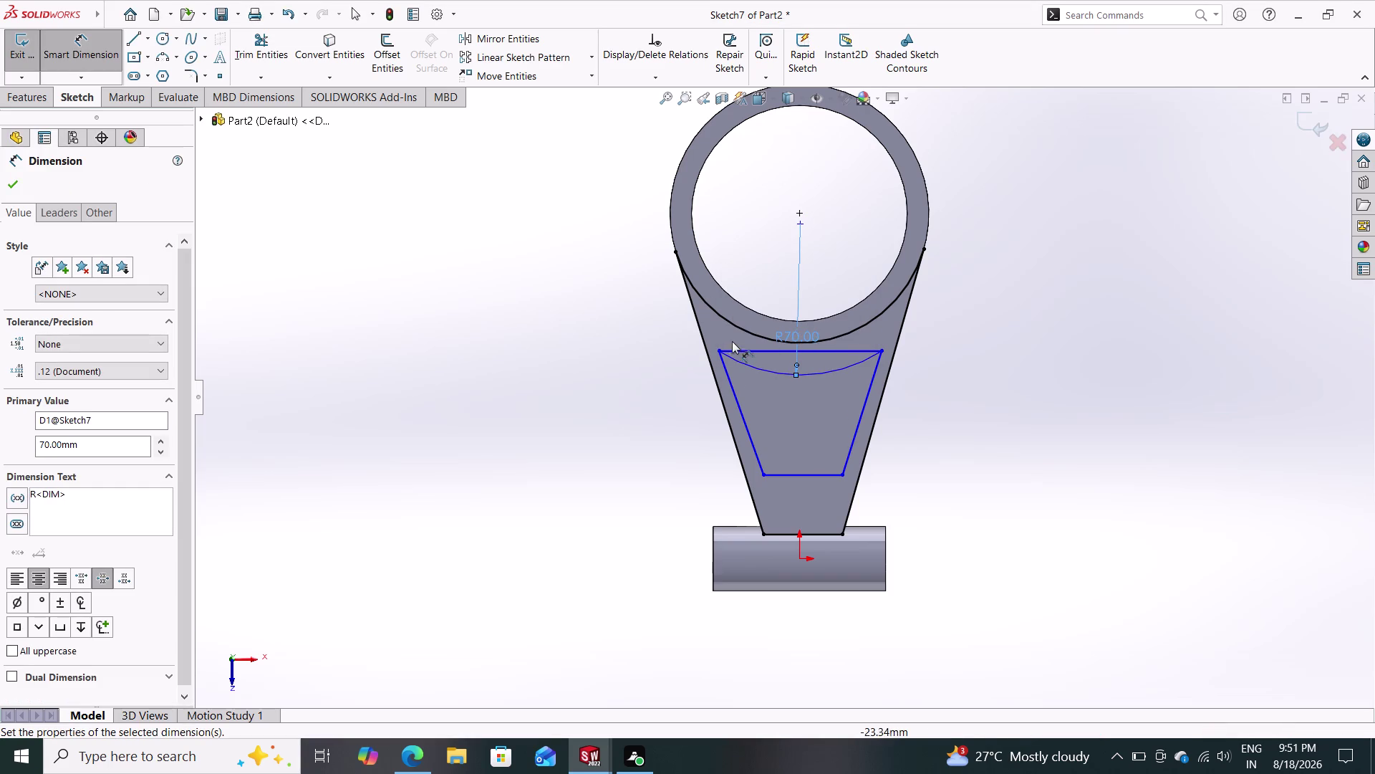
click(18, 188)
click(774, 352)
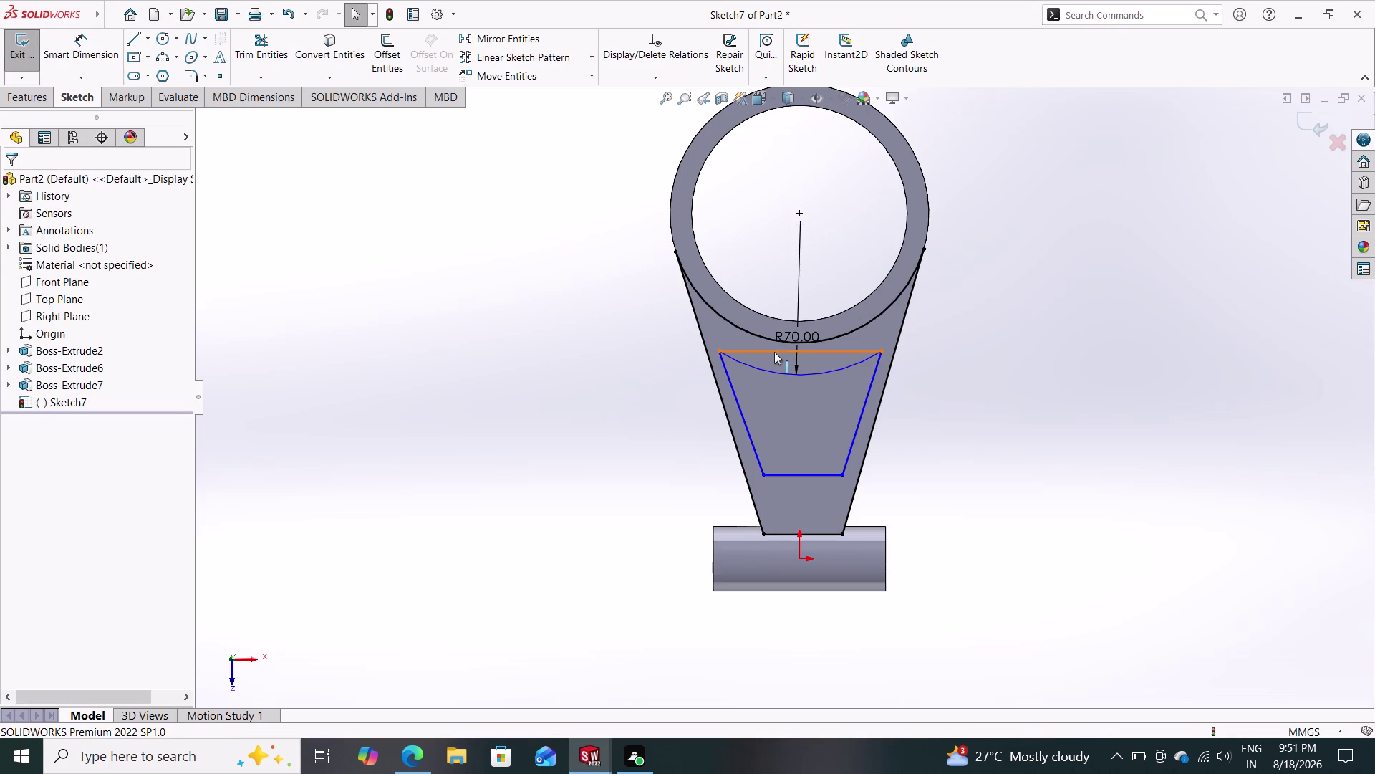
key(Delete)
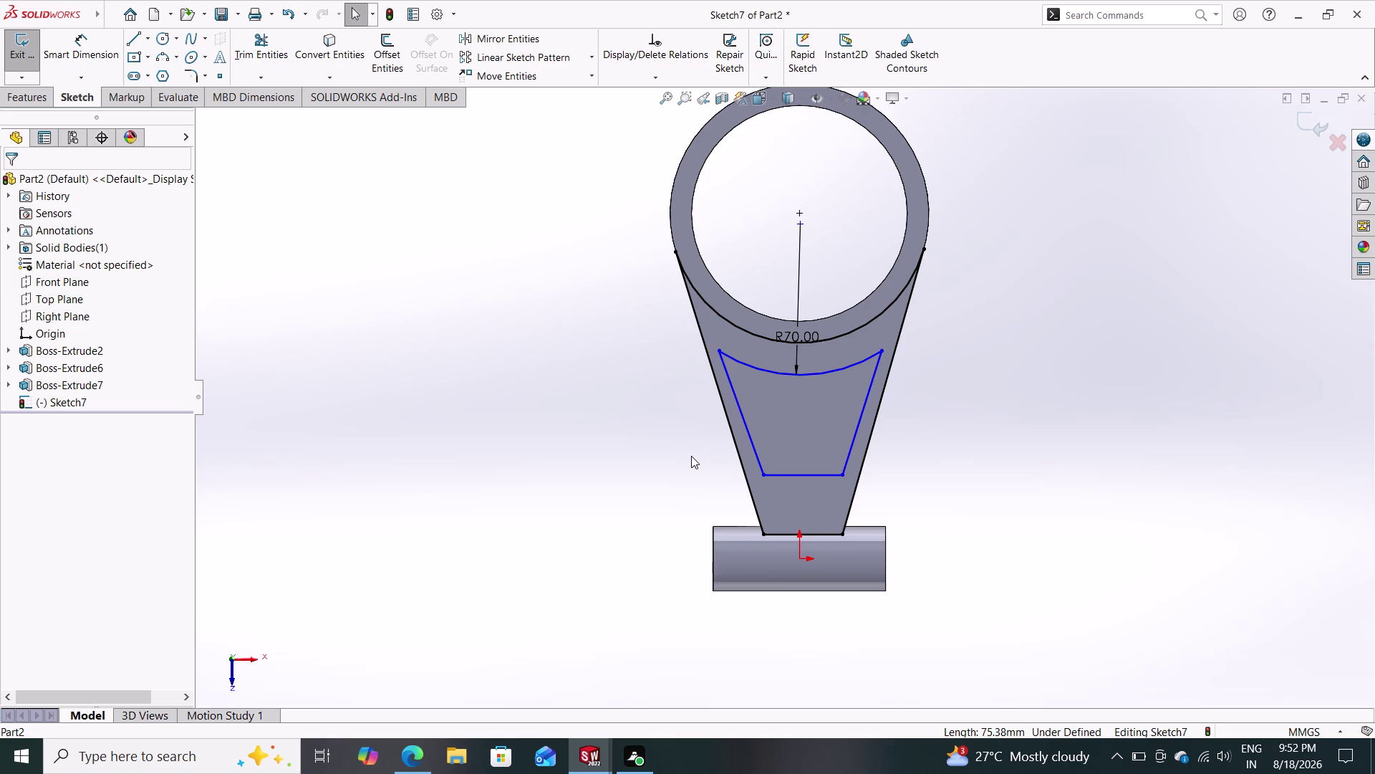
click(190, 78)
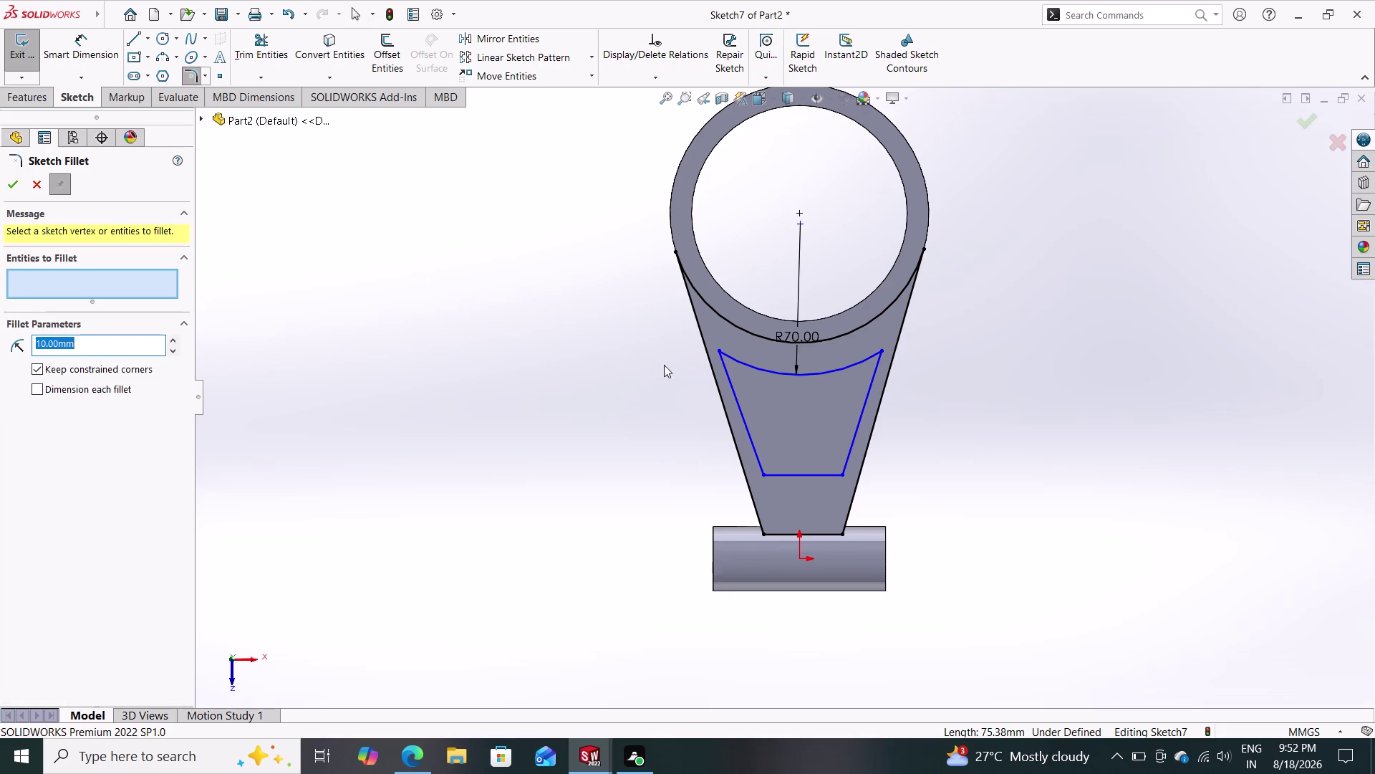
Select the pocket's top-left, top-right, bottom-right and bottom-left corners for filleting.
drag(732, 330, 719, 371)
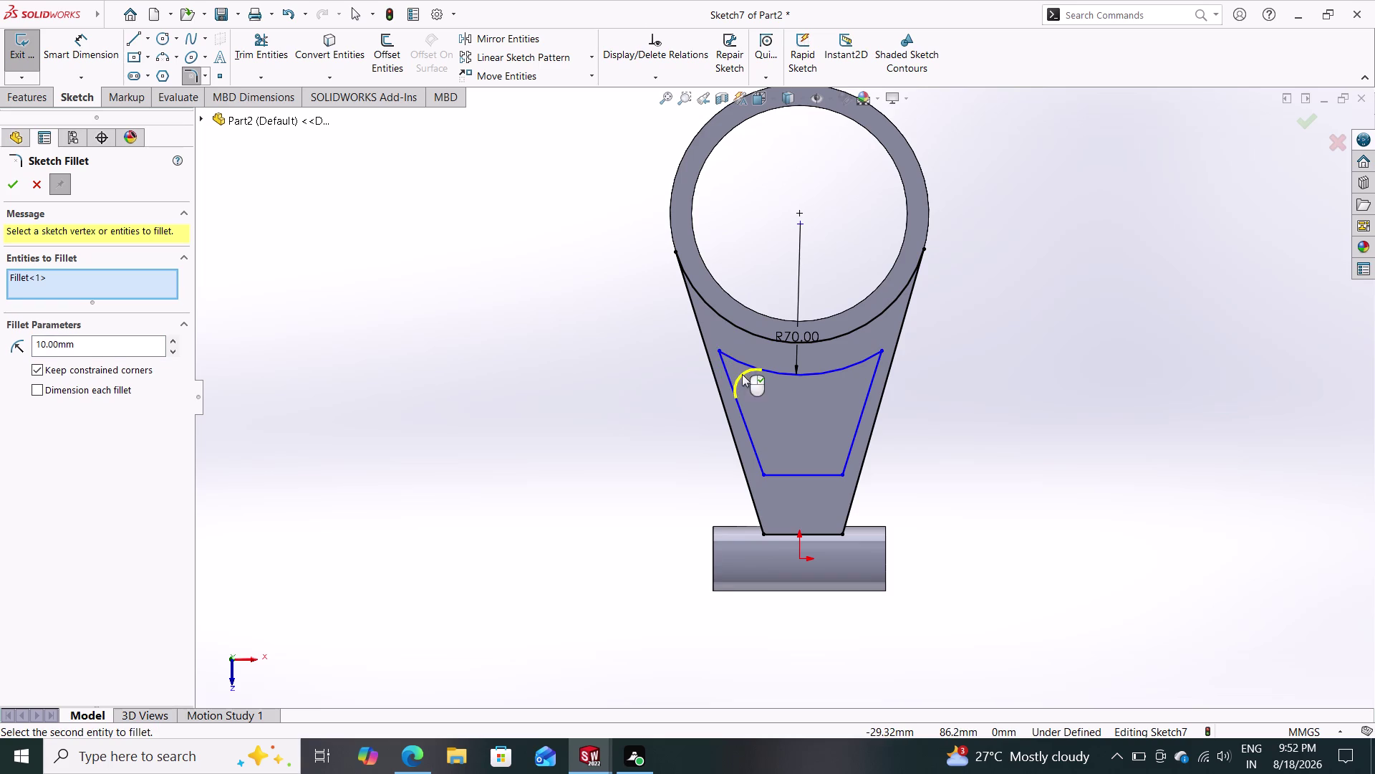
drag(881, 339, 860, 387)
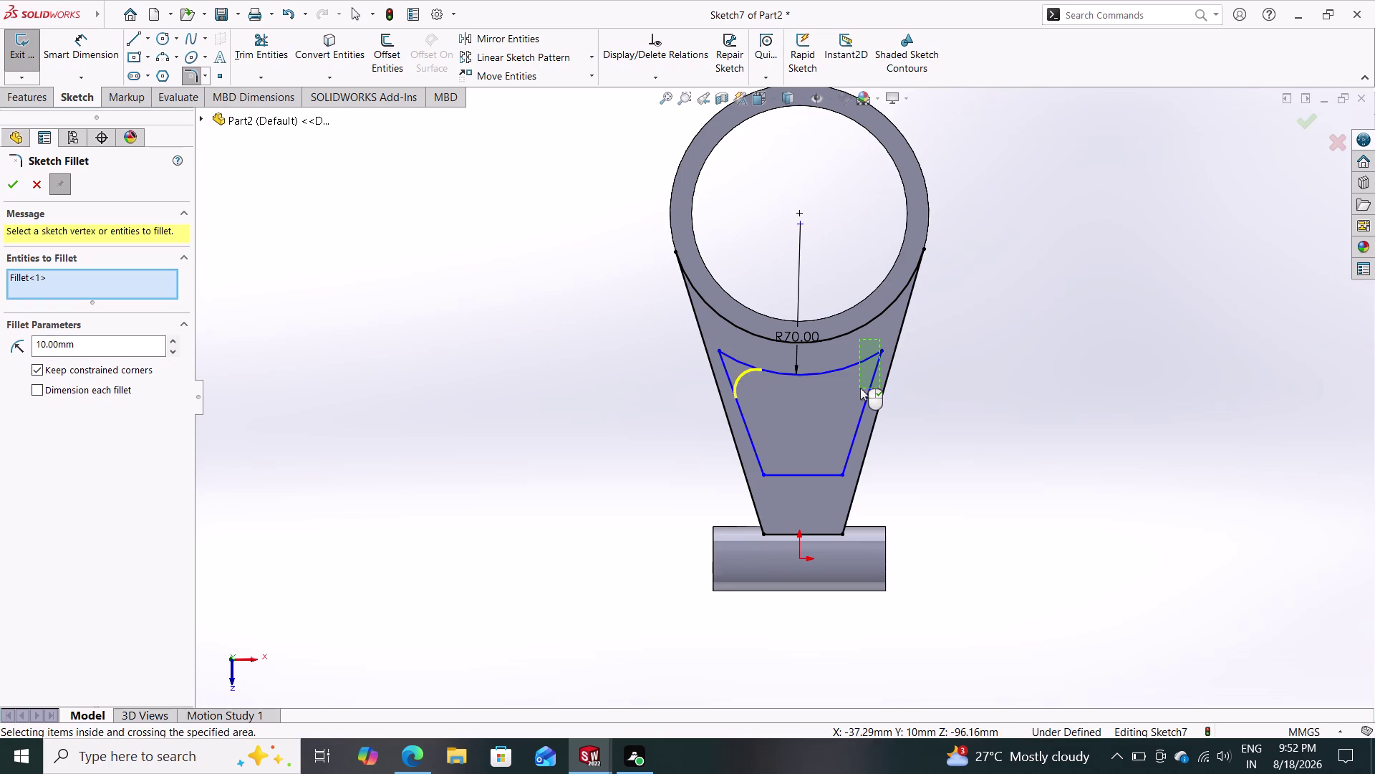
drag(837, 351, 874, 395)
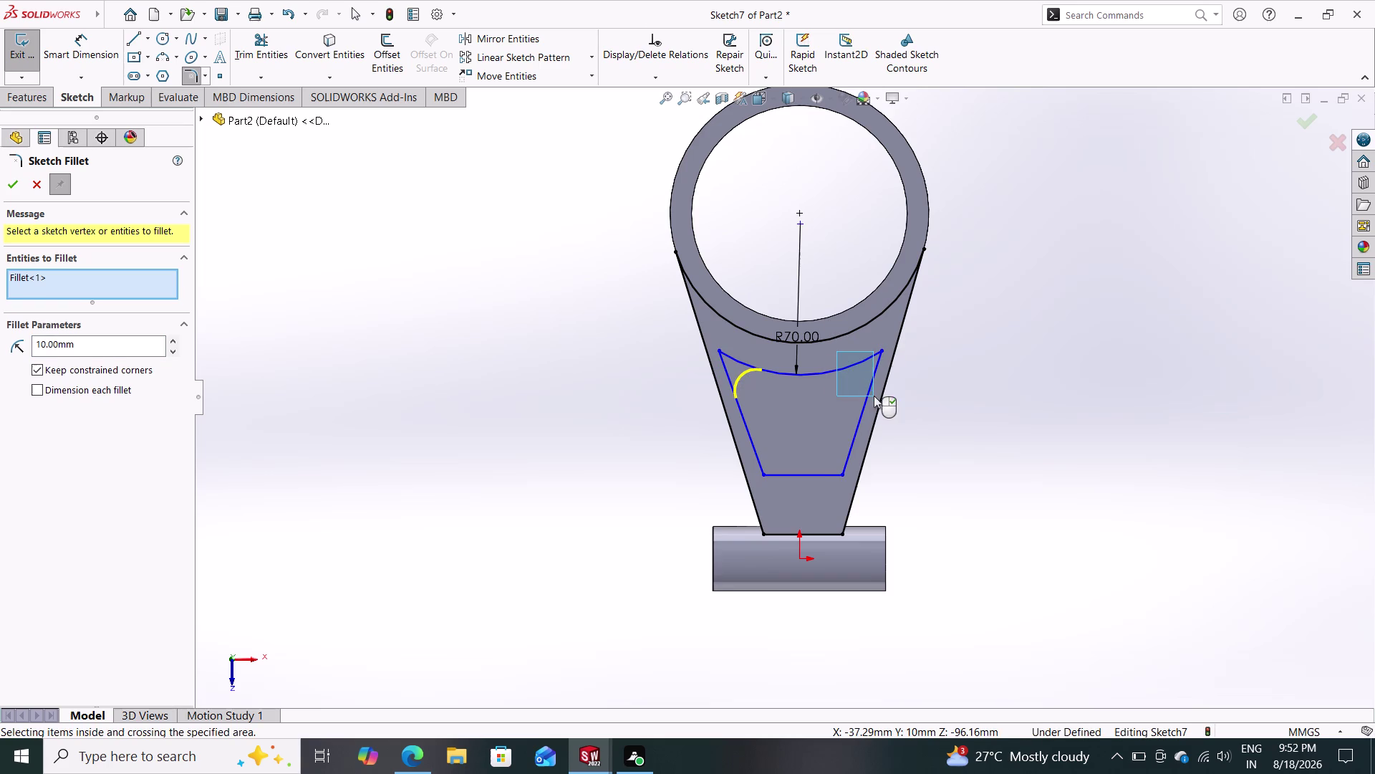
drag(874, 395, 880, 392)
drag(888, 340, 864, 372)
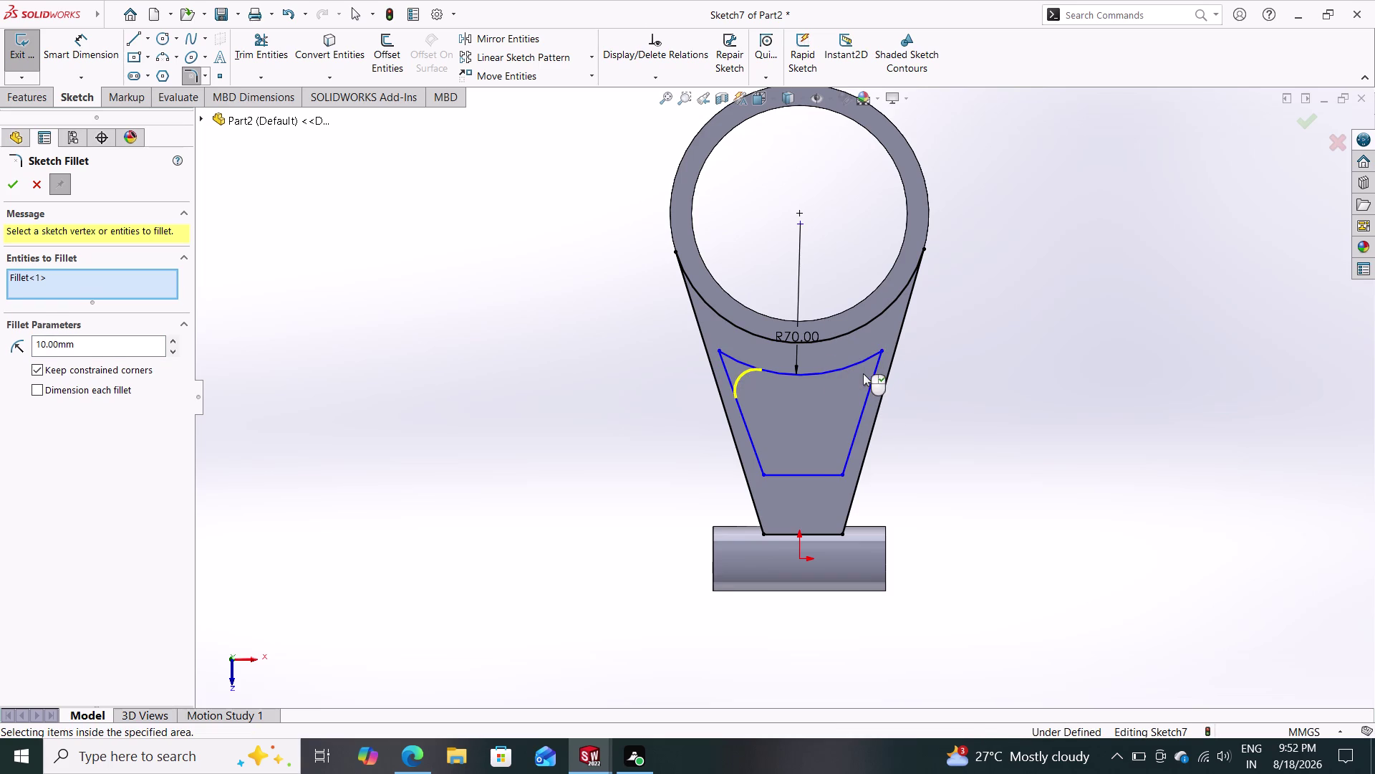
drag(864, 372, 860, 373)
drag(827, 499, 847, 450)
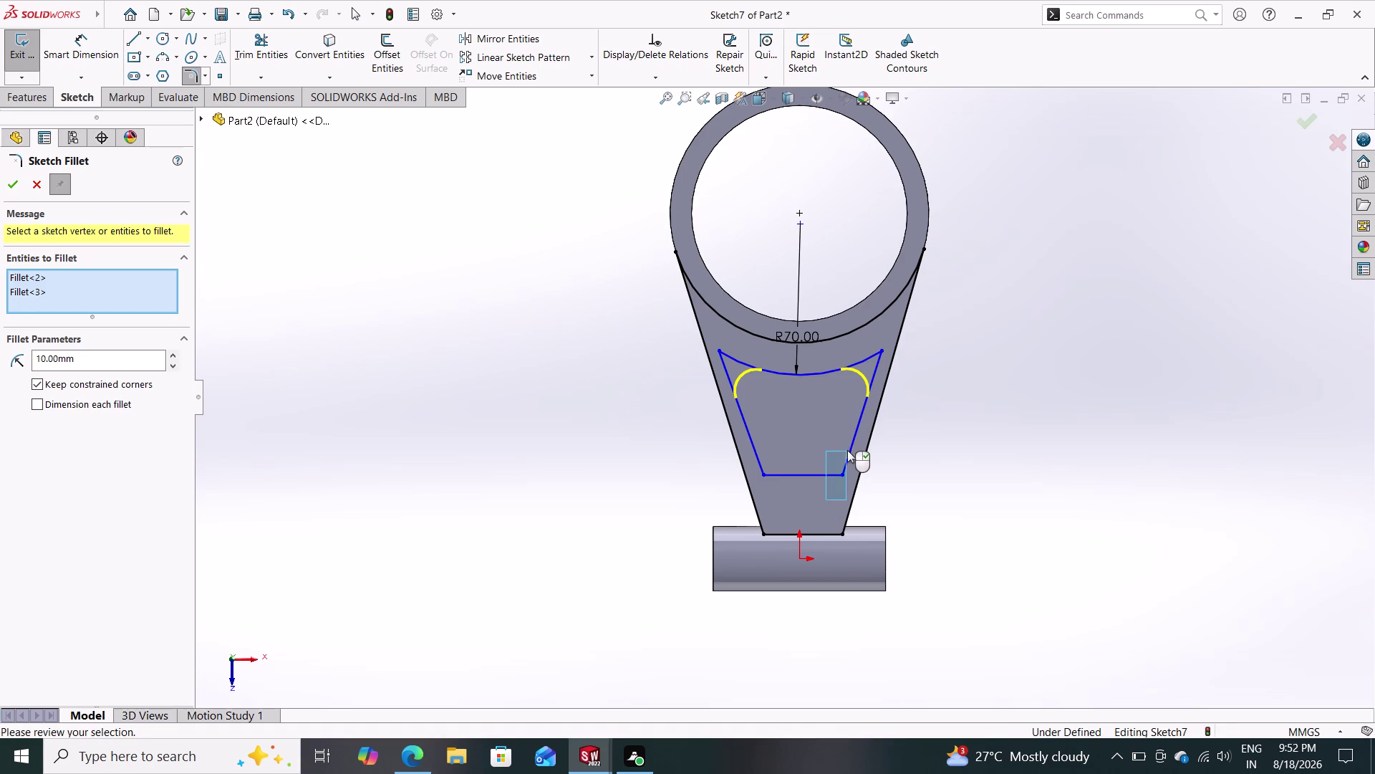
drag(847, 450, 847, 450)
drag(769, 487, 767, 467)
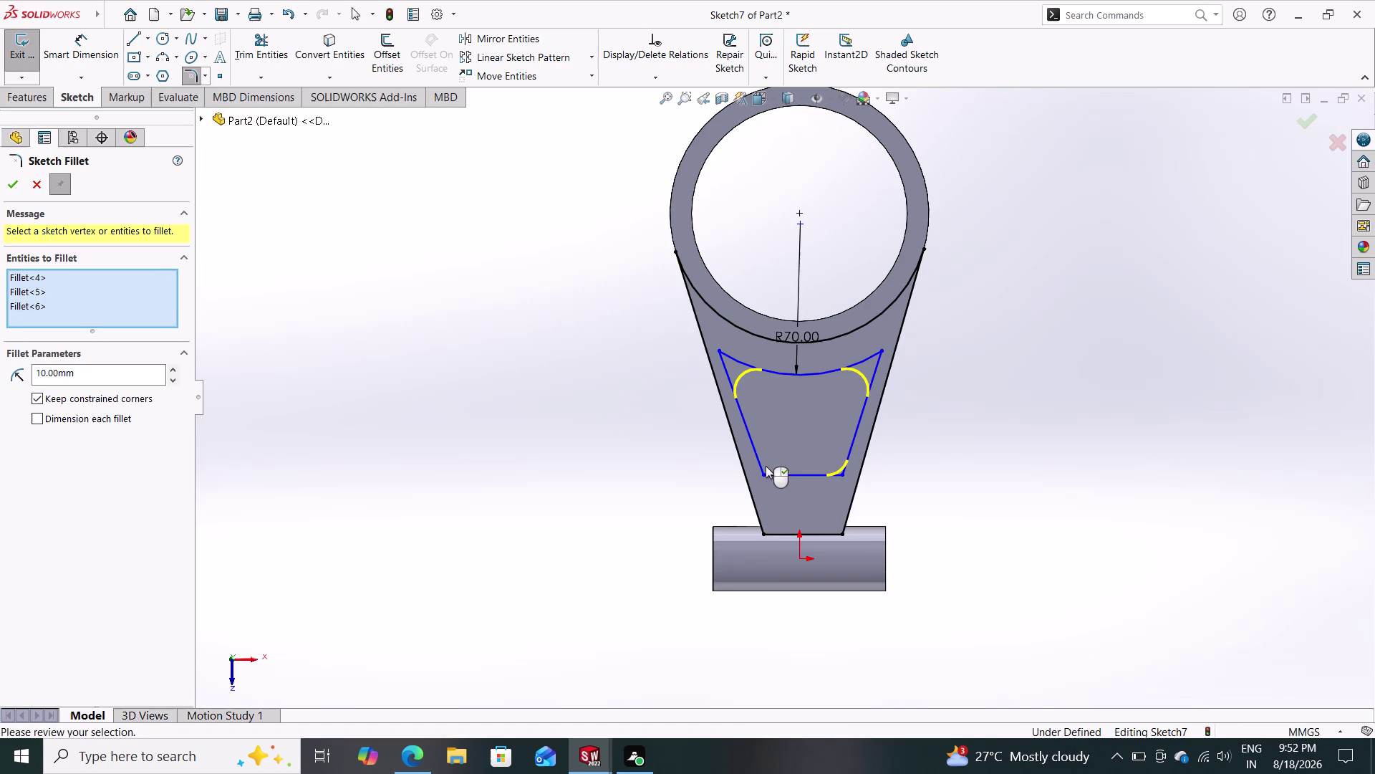
drag(767, 466, 751, 453)
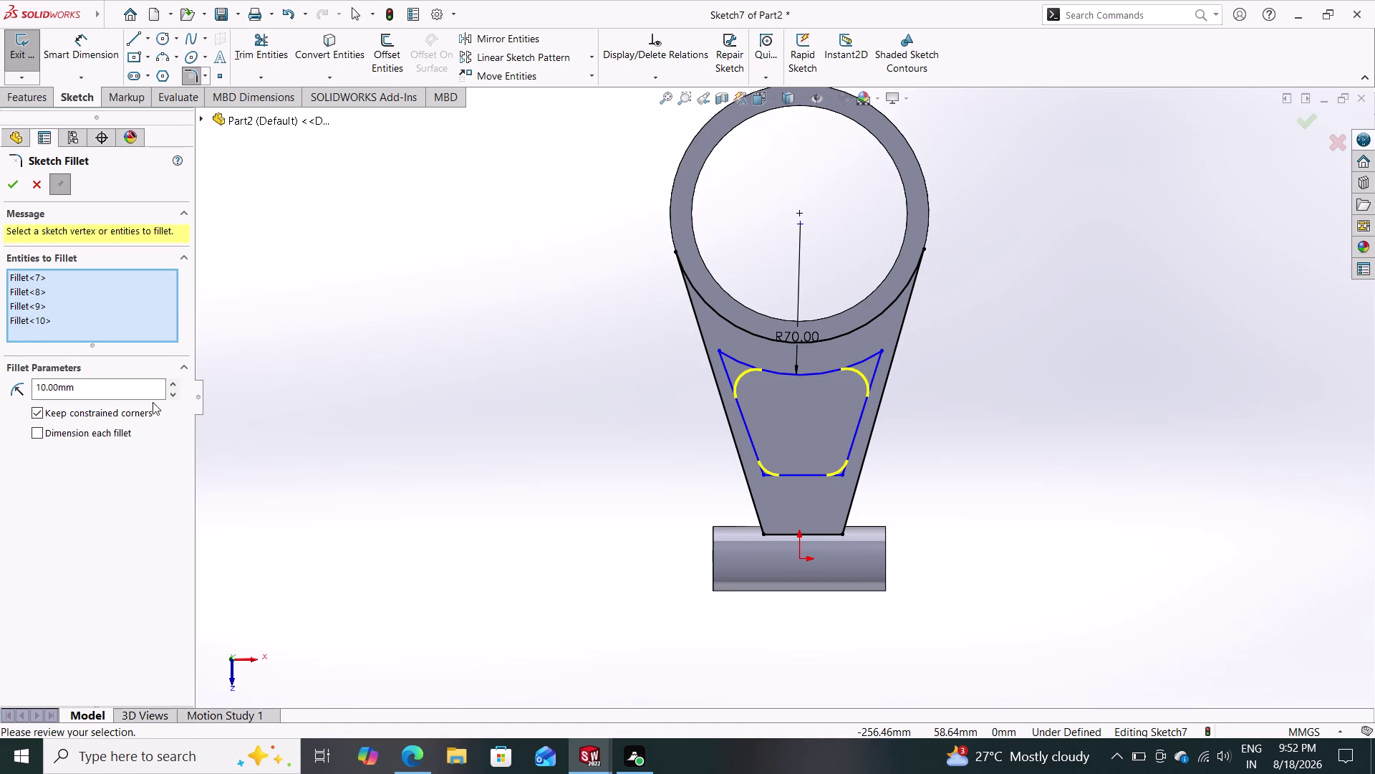
Set the sketch fillet radius to 5 mm and apply it to the corners.
drag(119, 390, 0, 416)
key(5)
key(Return)
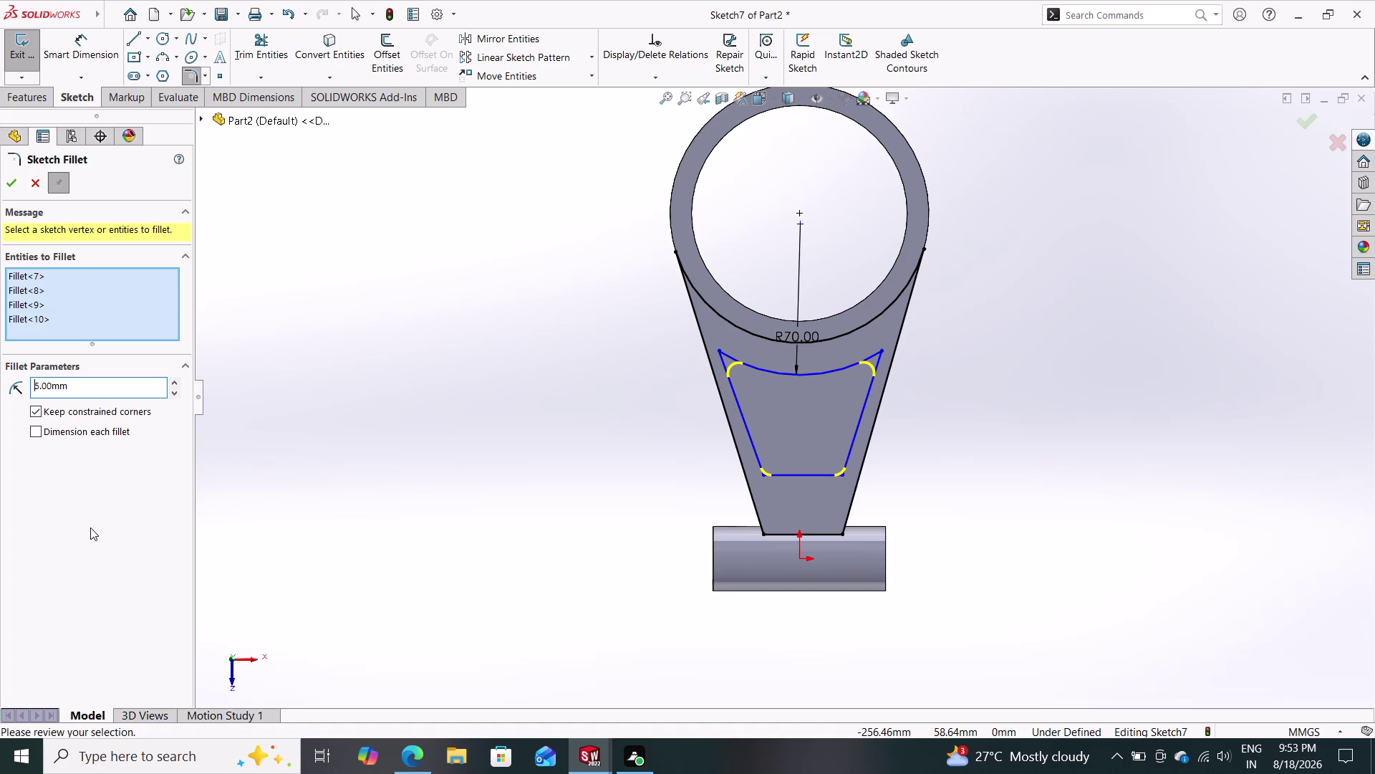
click(12, 179)
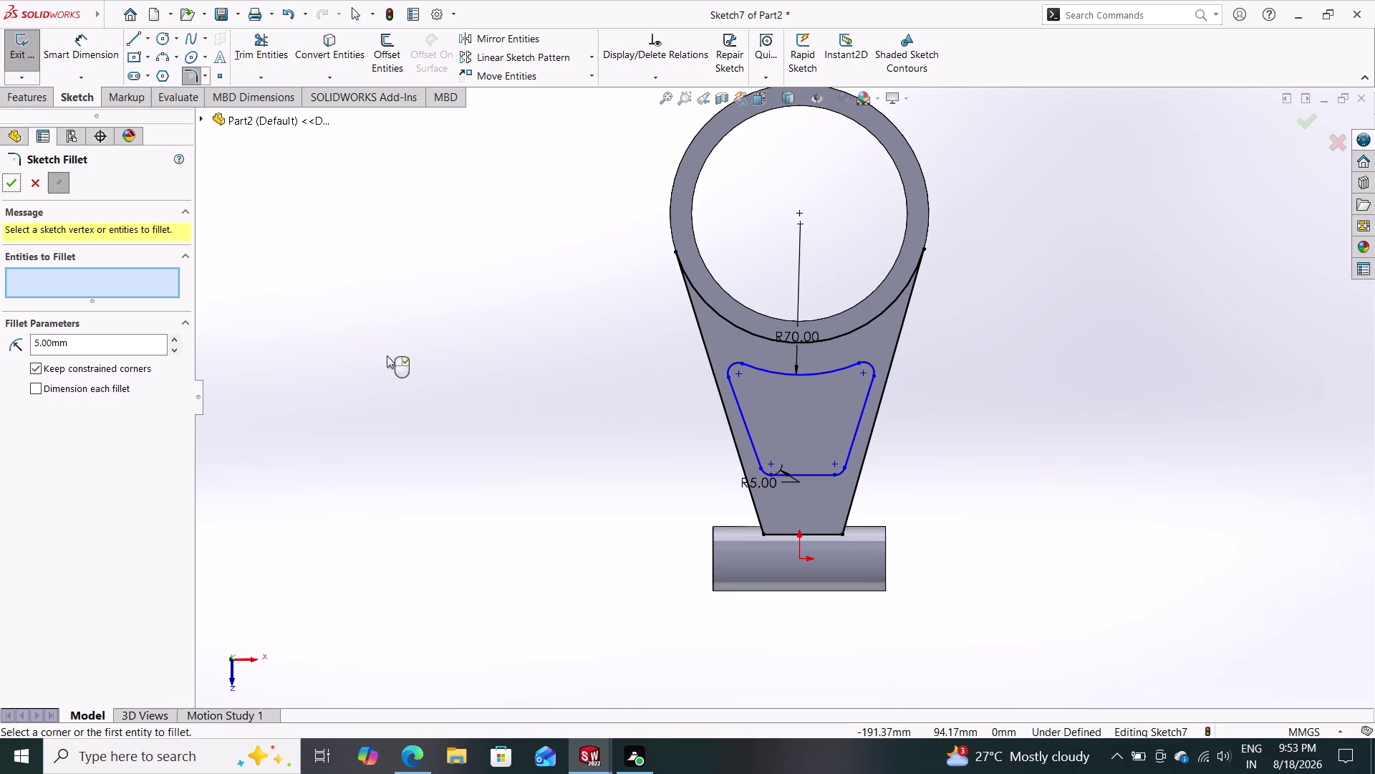
click(15, 182)
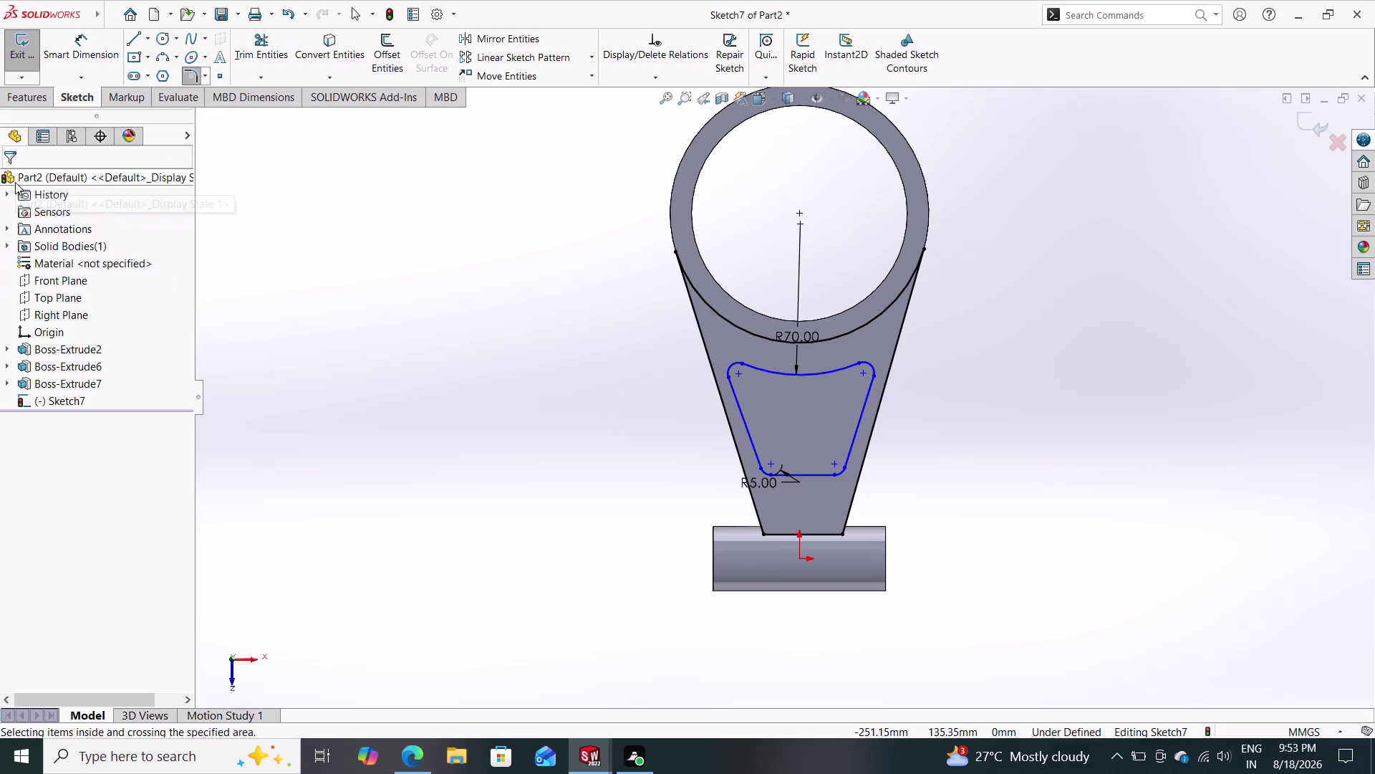
click(29, 97)
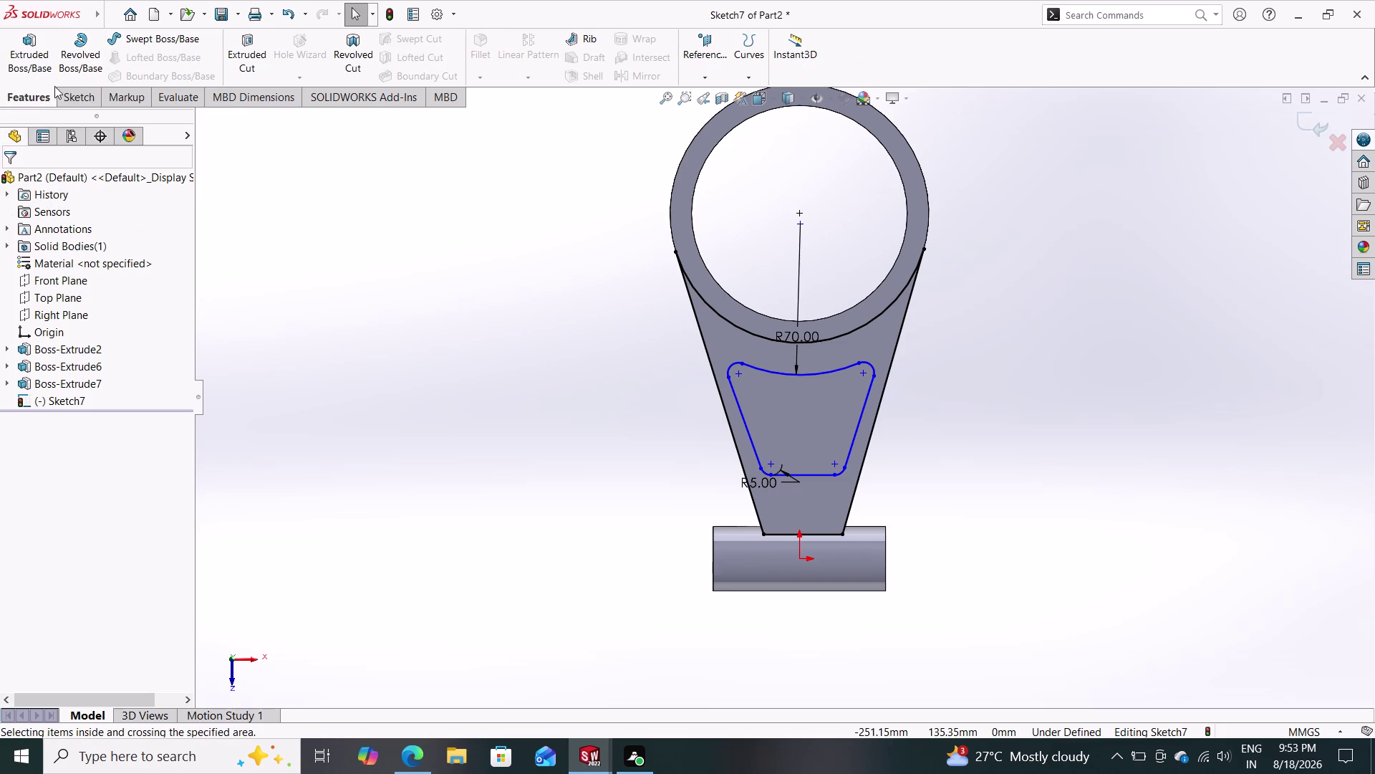
Start an Extruded Cut, then cancel it with Esc.
click(246, 46)
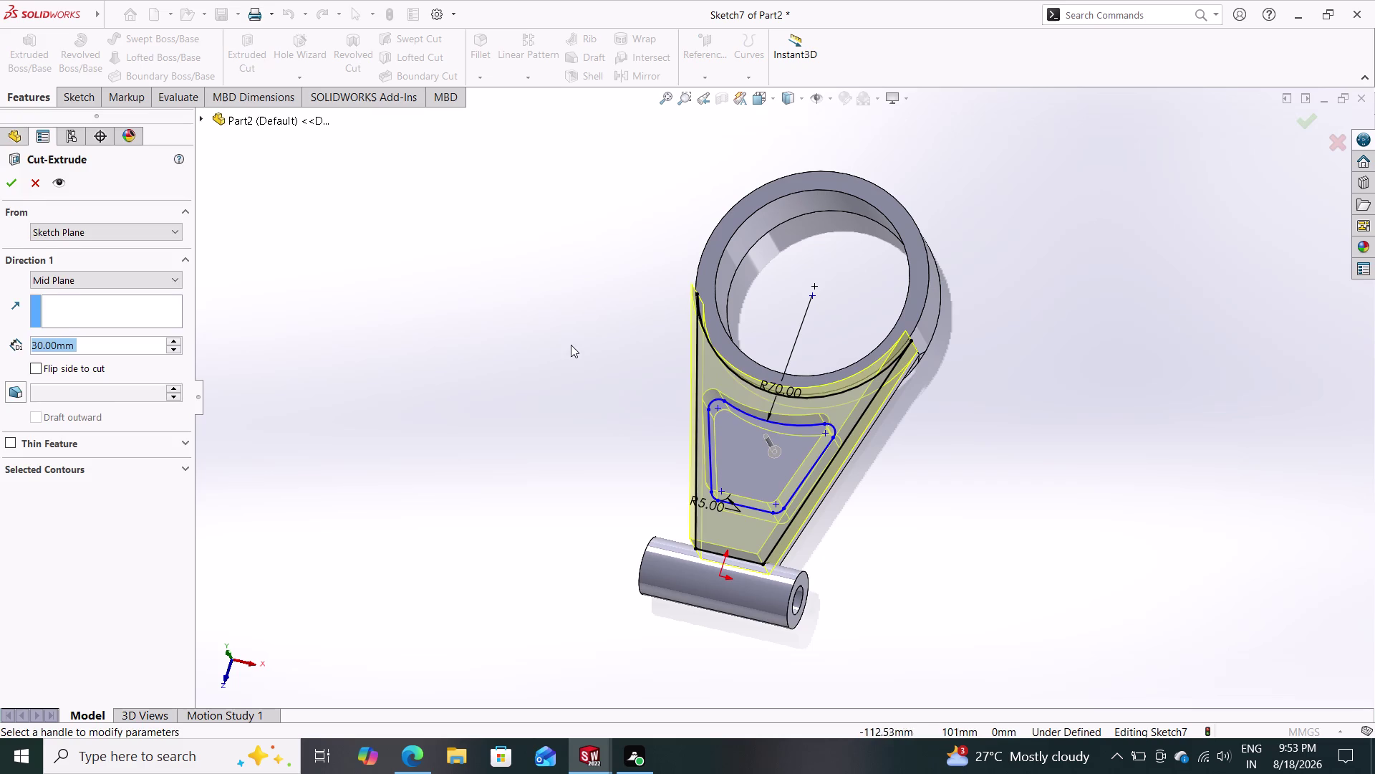
key(Escape)
key(Escape)
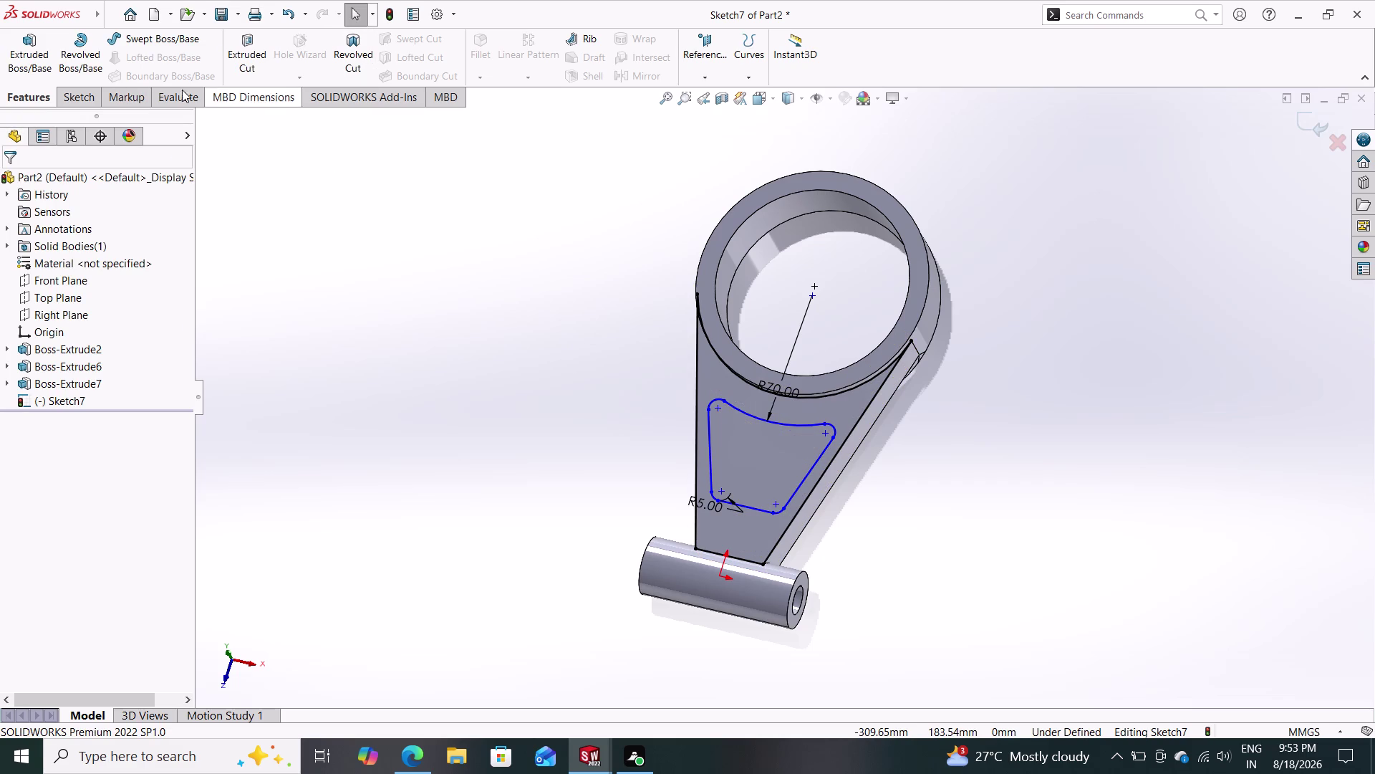
Power-trim the four stray lines along the web and its base.
click(80, 97)
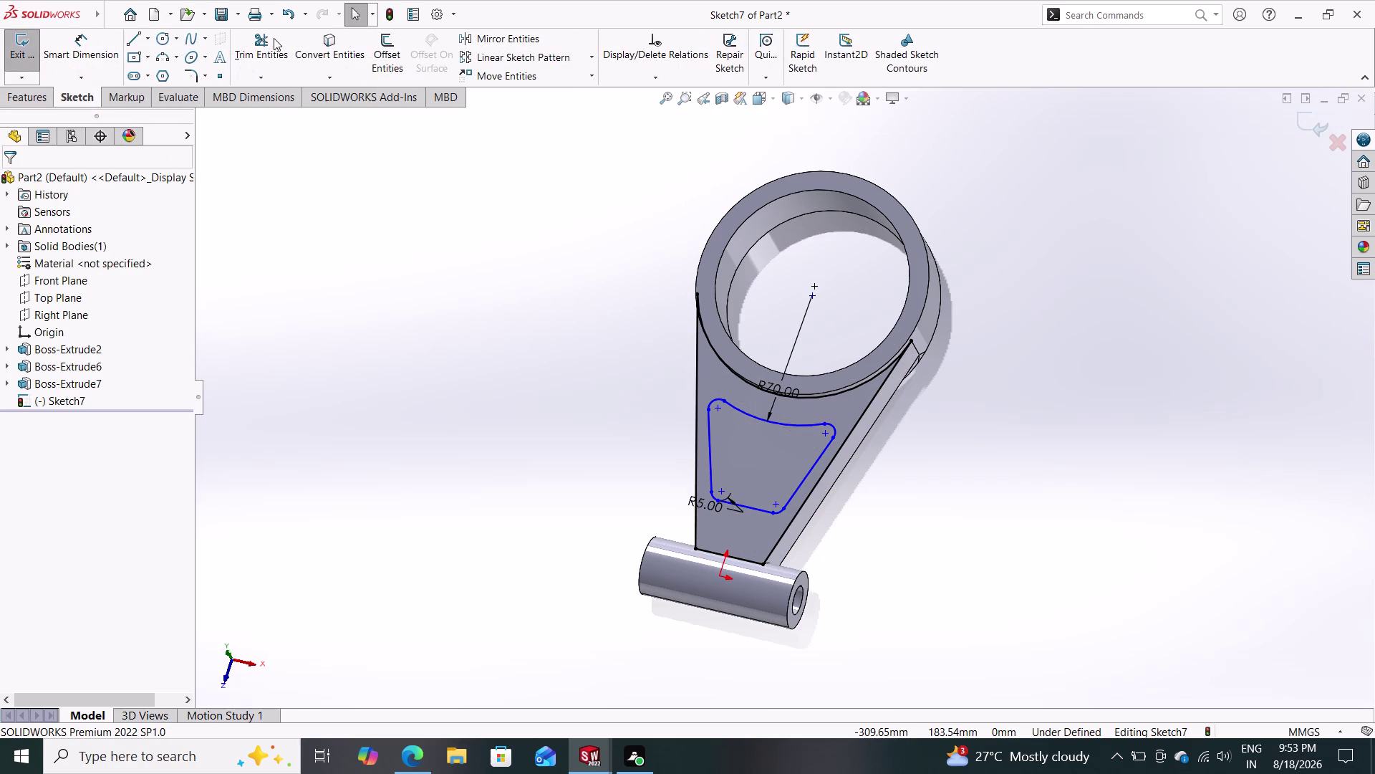
click(258, 42)
drag(635, 351, 709, 353)
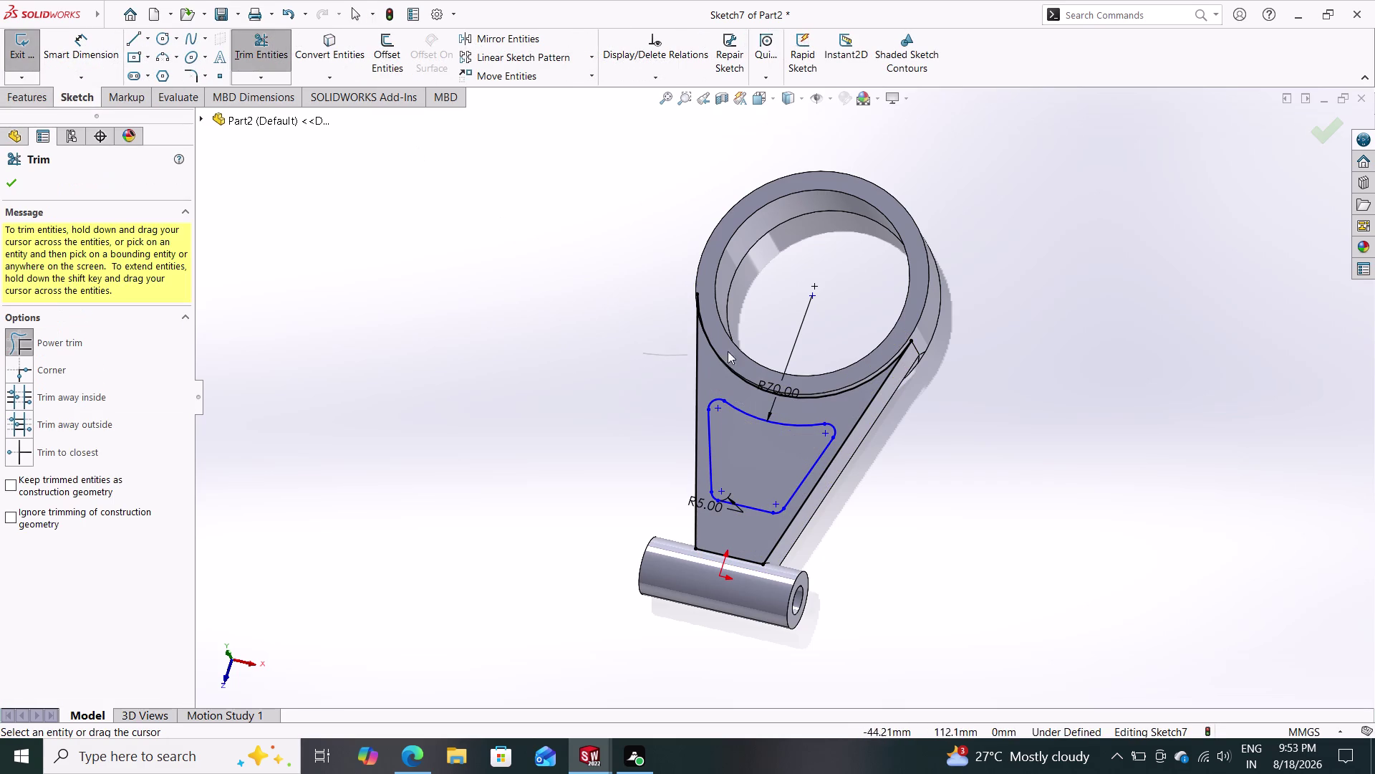
drag(709, 353, 758, 341)
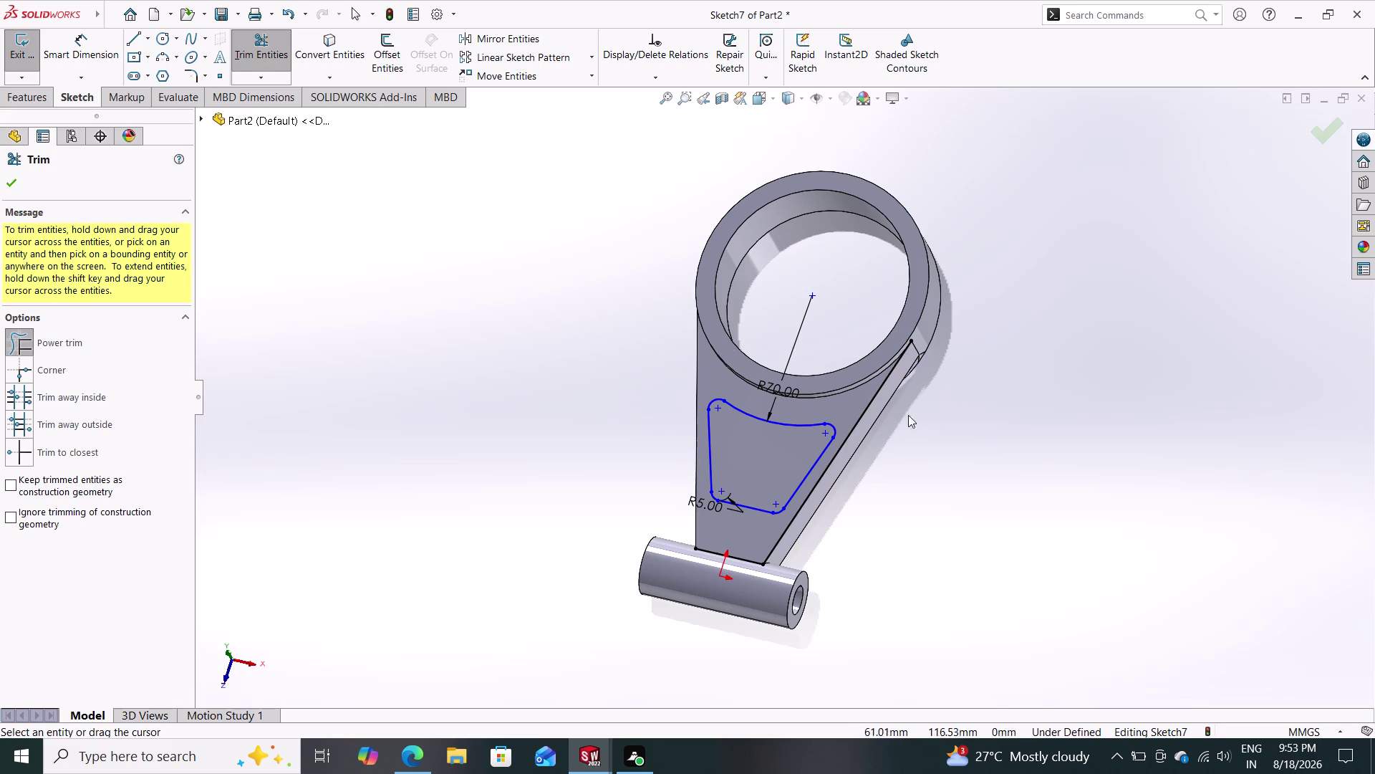
drag(923, 450, 855, 392)
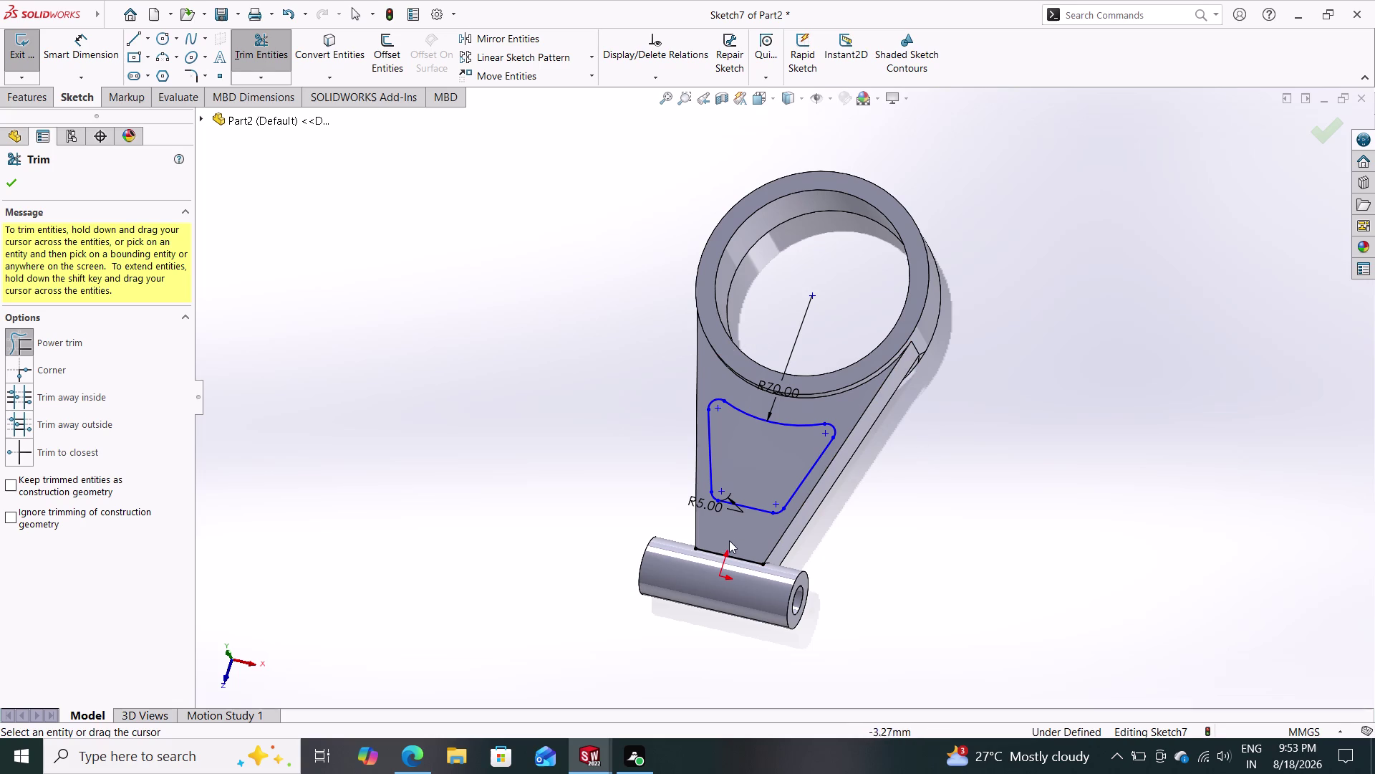
drag(738, 536, 719, 582)
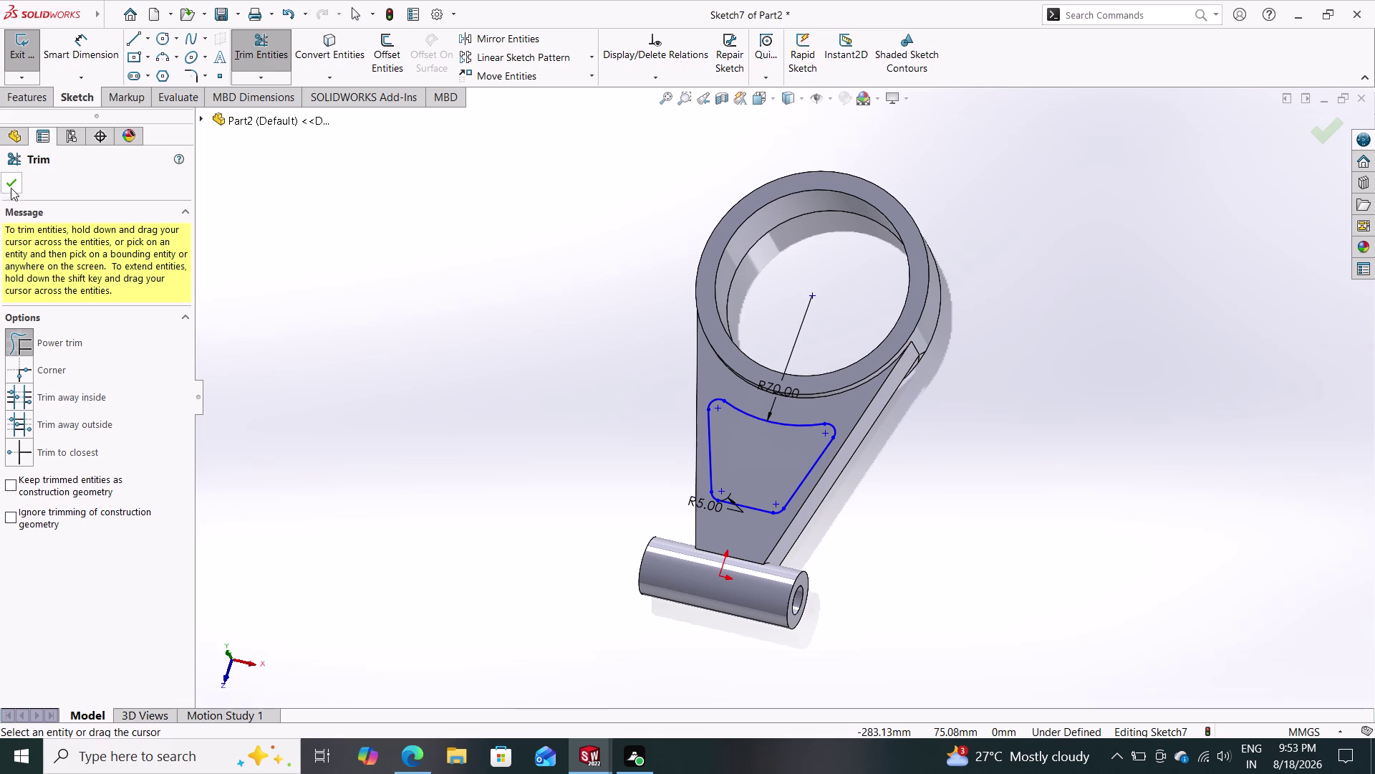
click(15, 185)
Extrude-cut the rounded pocket with a Through All end condition.
click(27, 94)
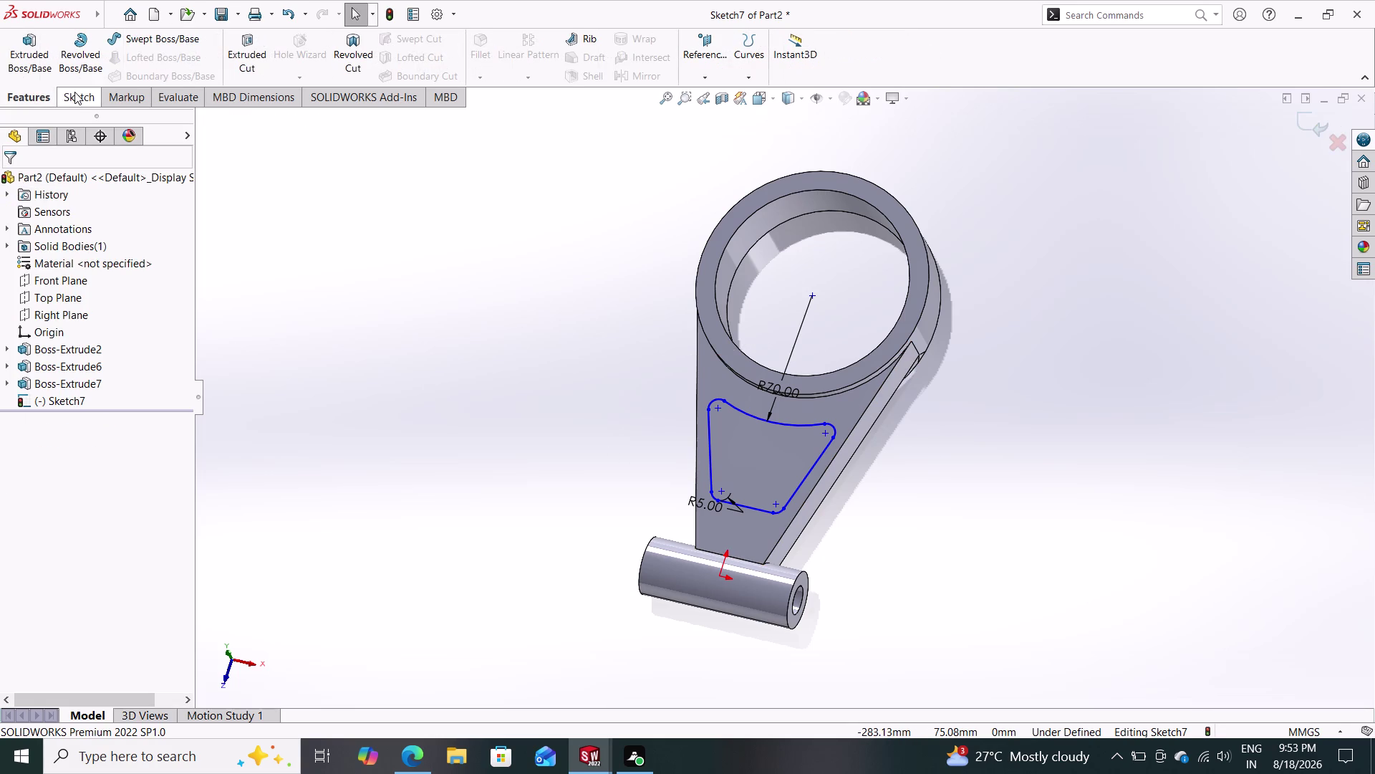
click(239, 47)
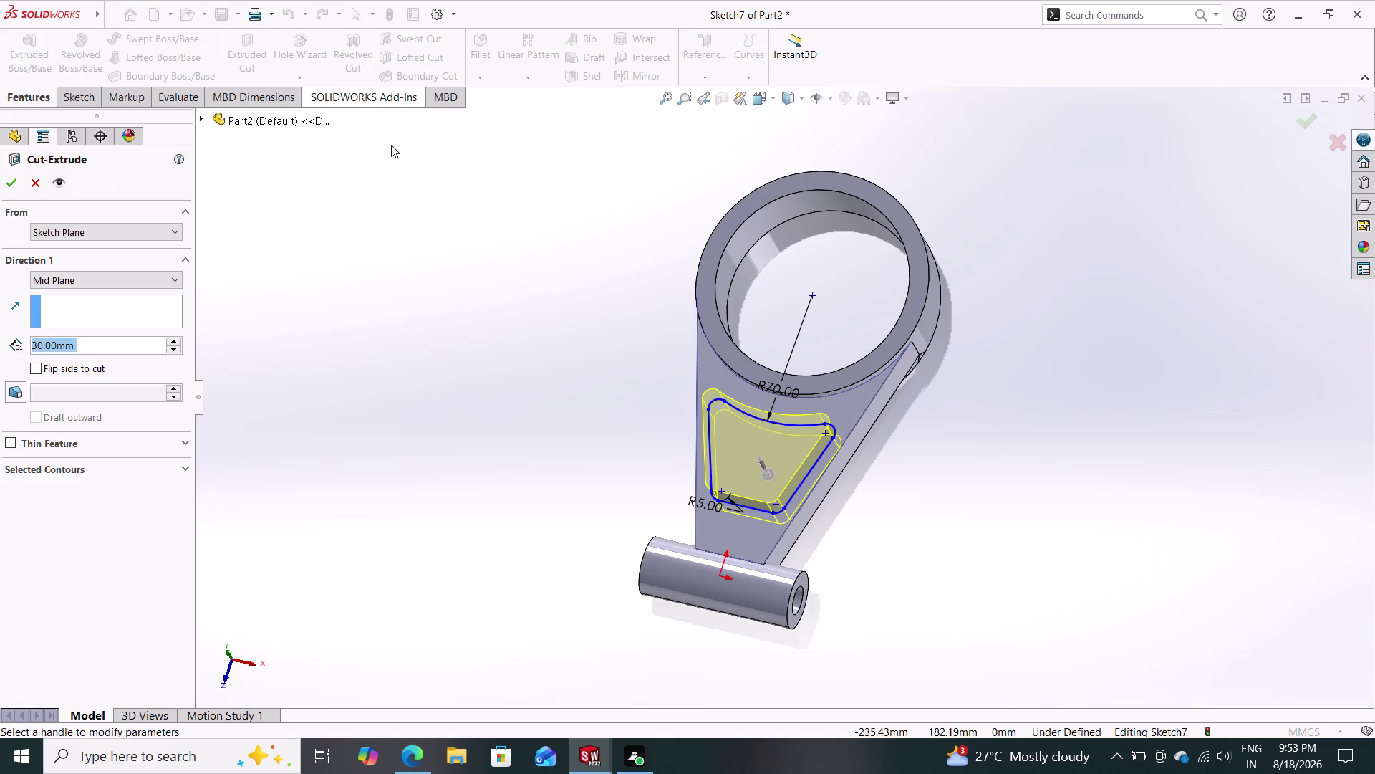
click(89, 282)
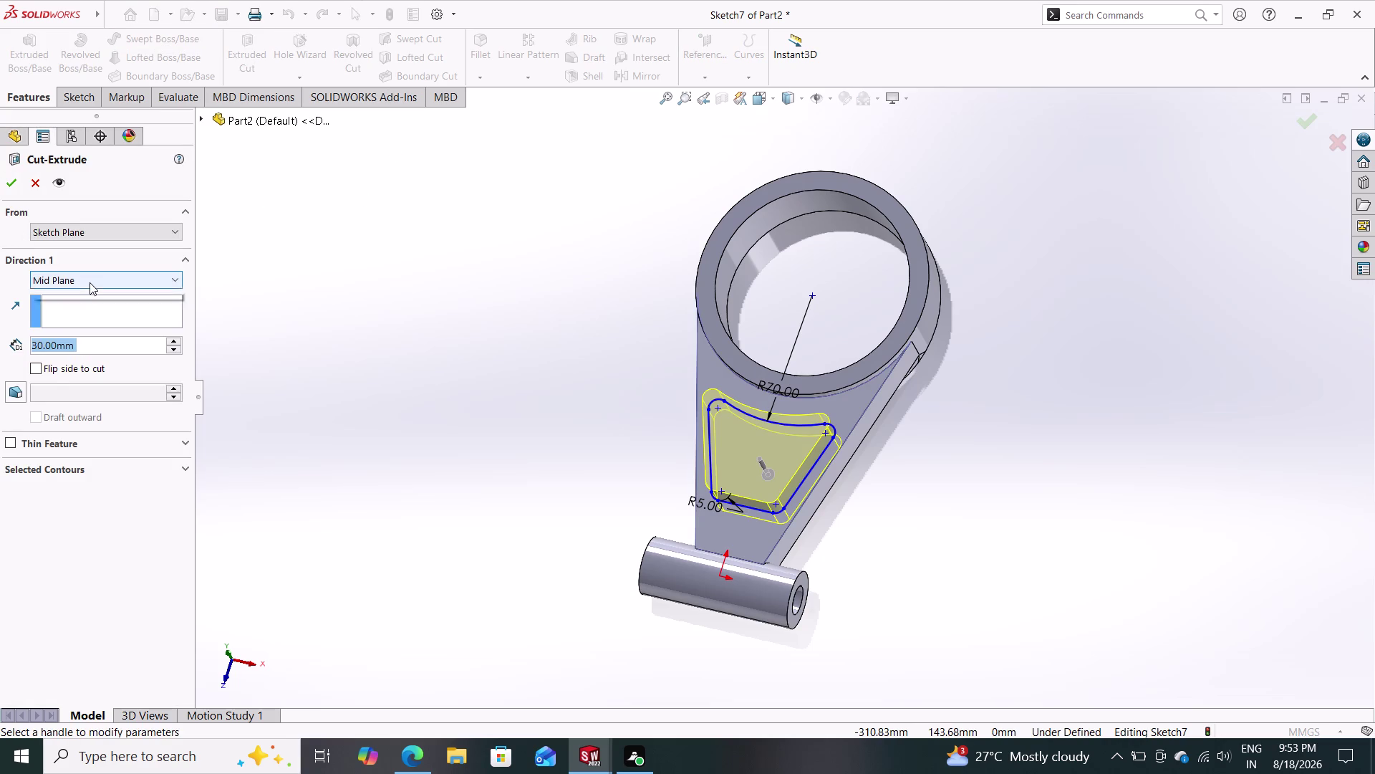
click(83, 307)
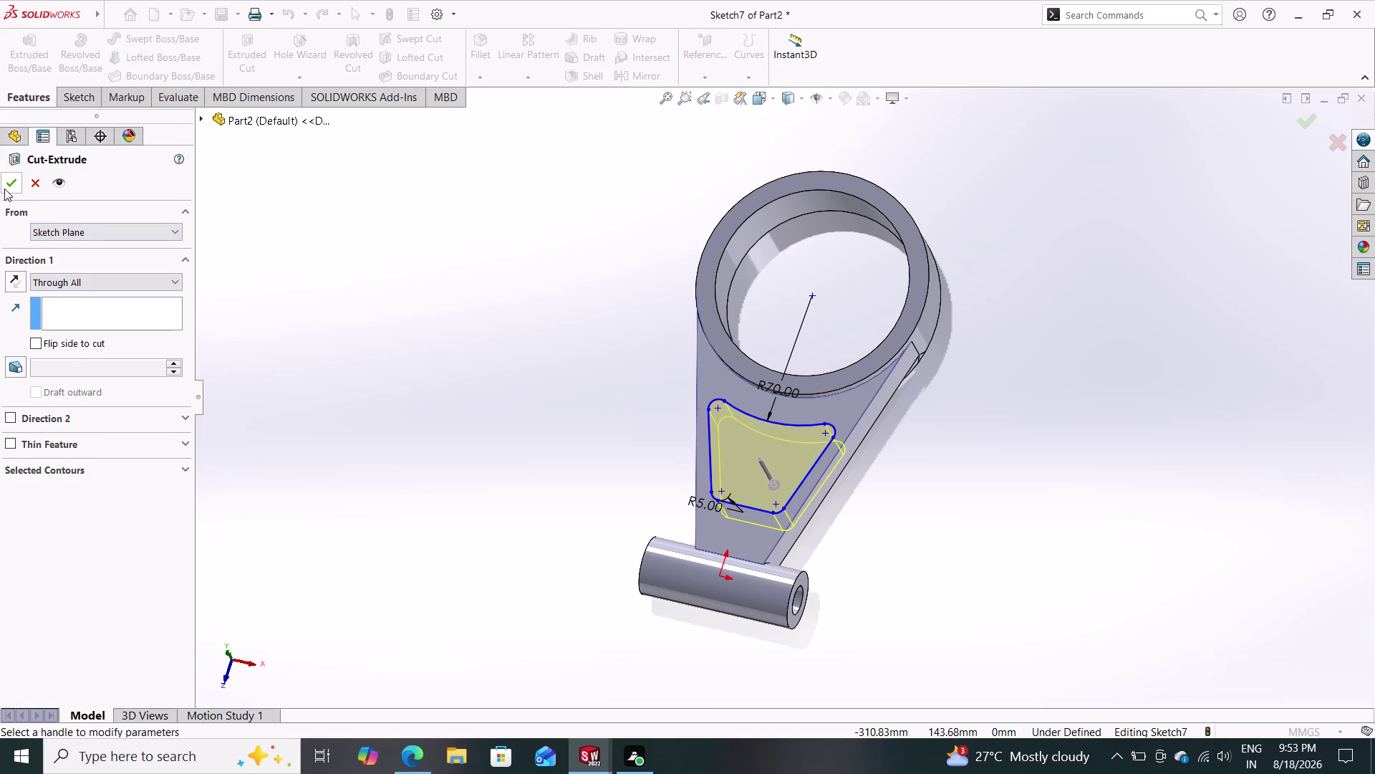
click(6, 187)
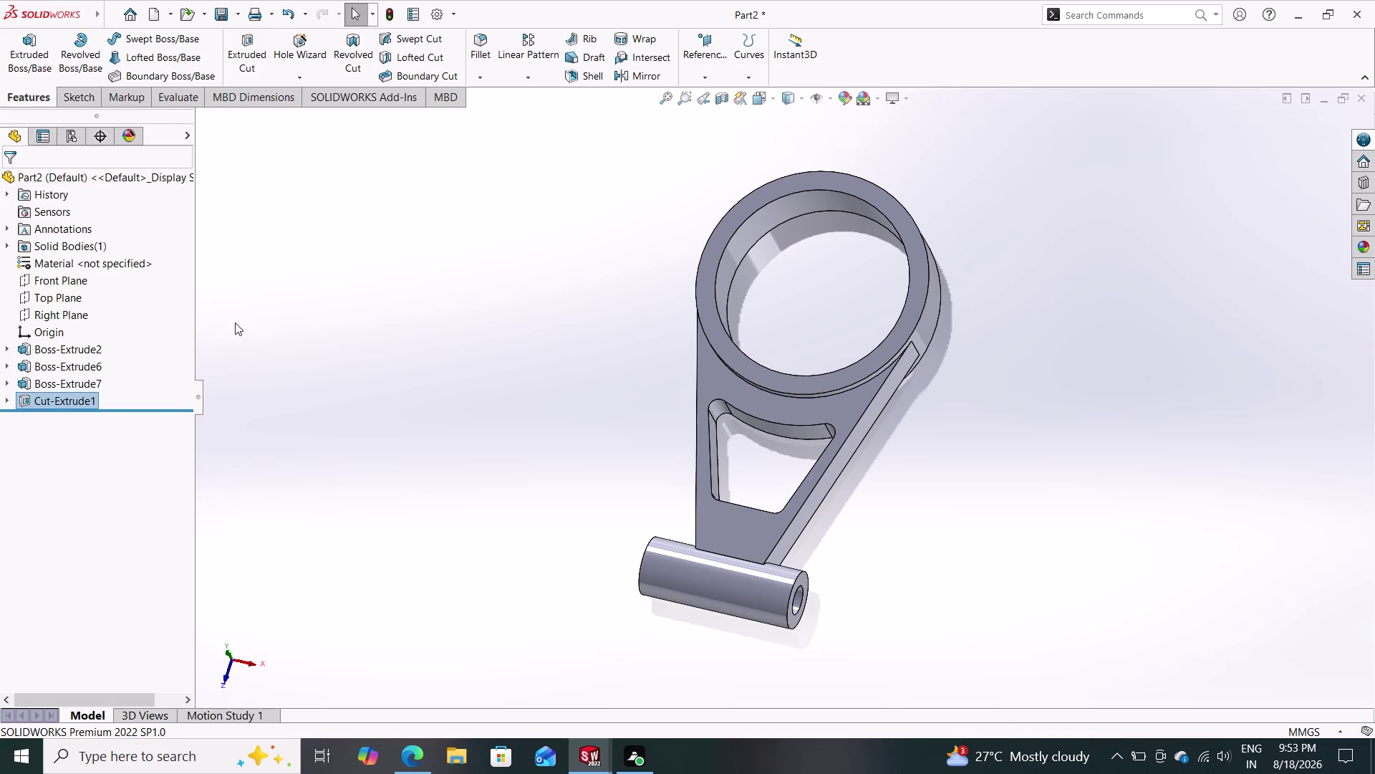
middle_drag(415, 388, 417, 436)
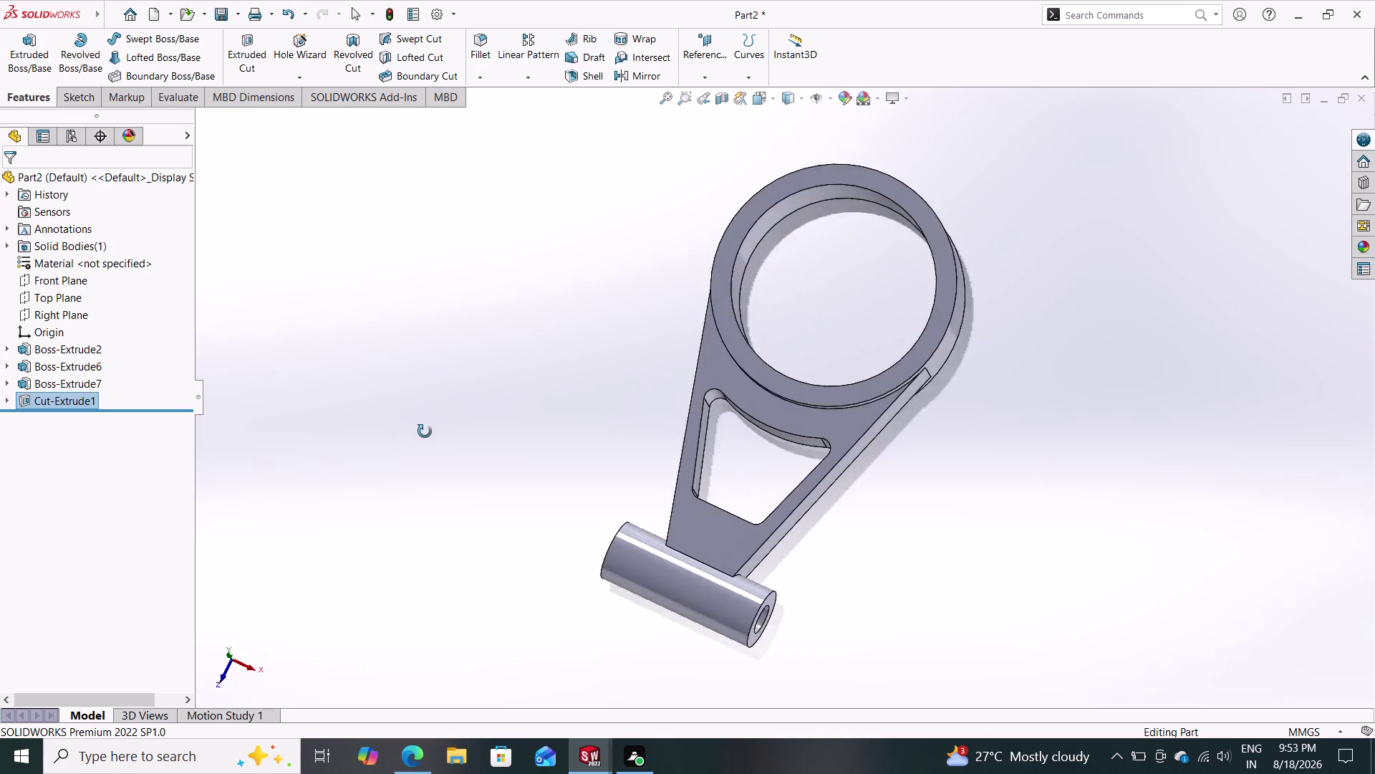
middle_drag(417, 436, 455, 300)
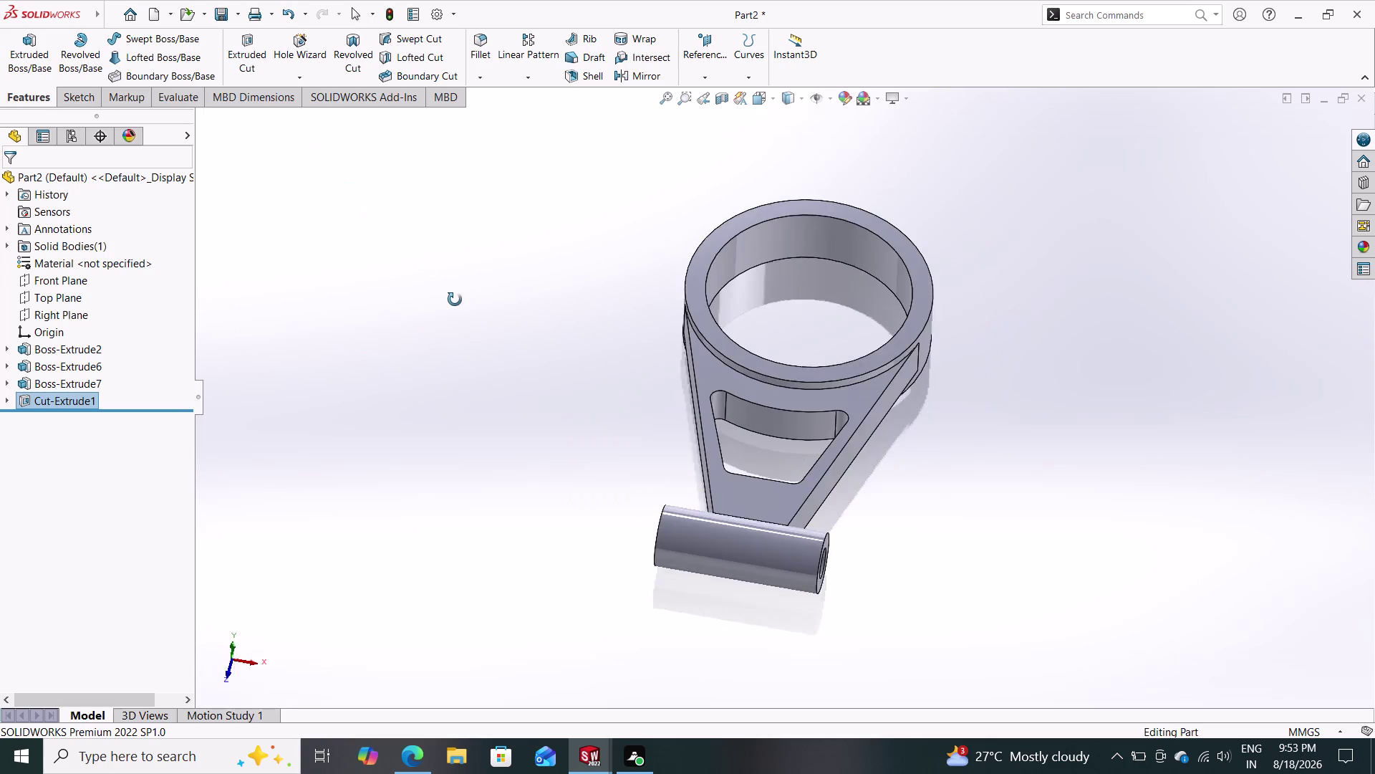
middle_drag(455, 300, 489, 380)
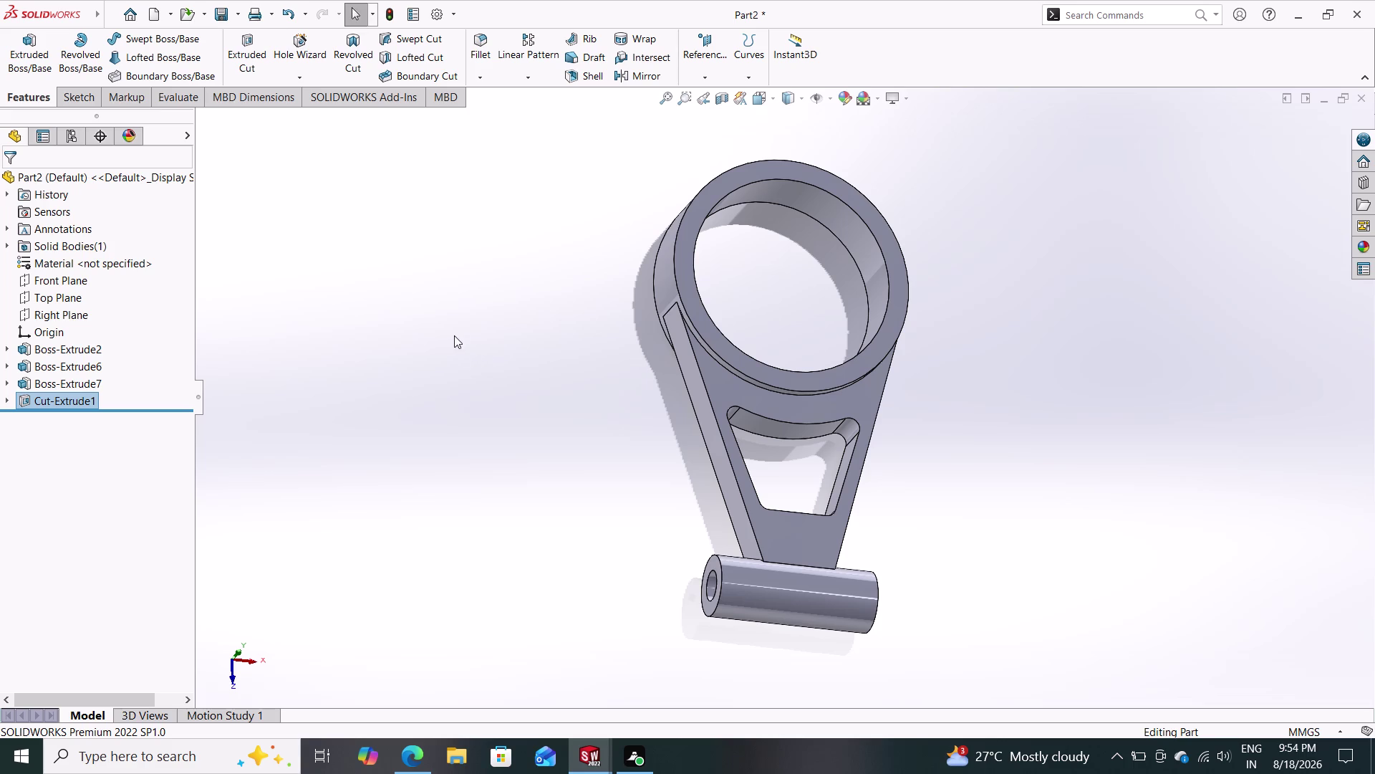
middle_drag(608, 437, 495, 344)
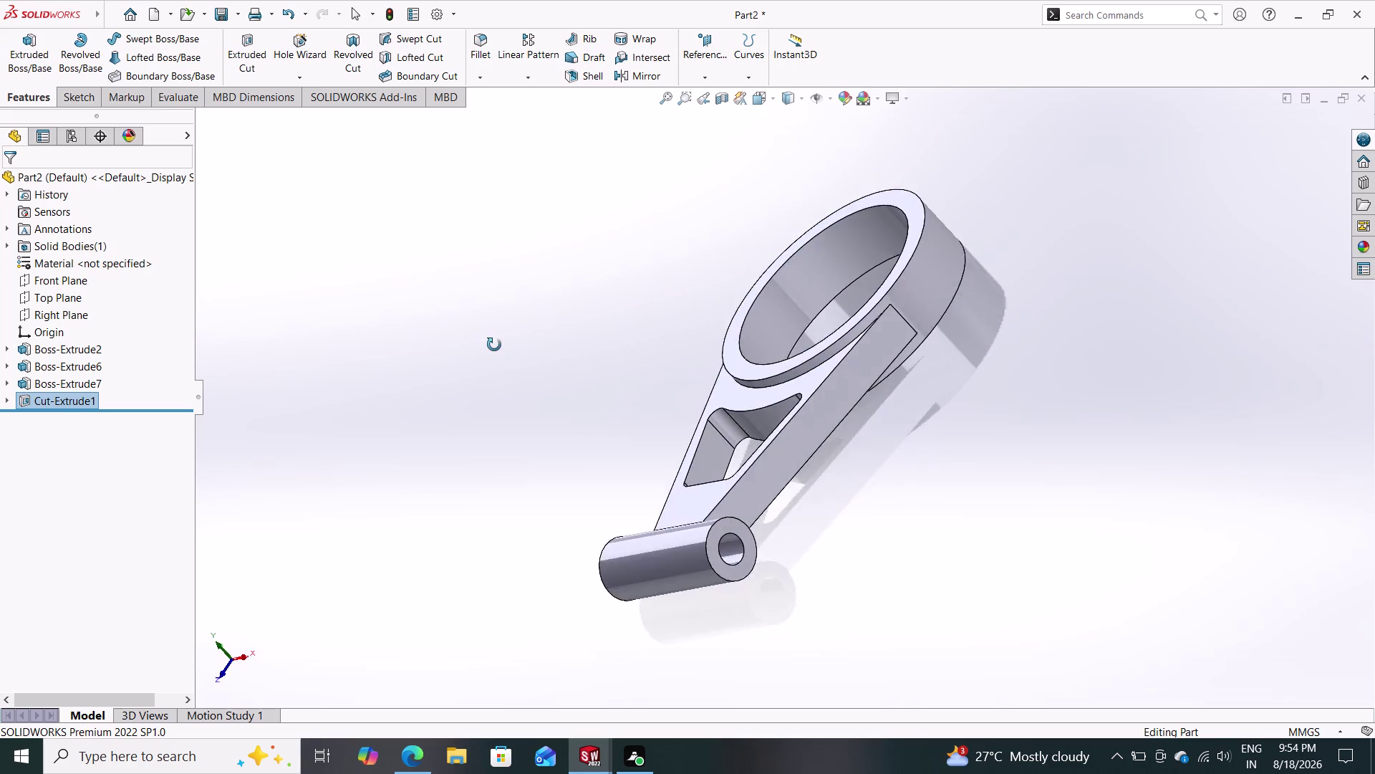
middle_drag(494, 344, 721, 265)
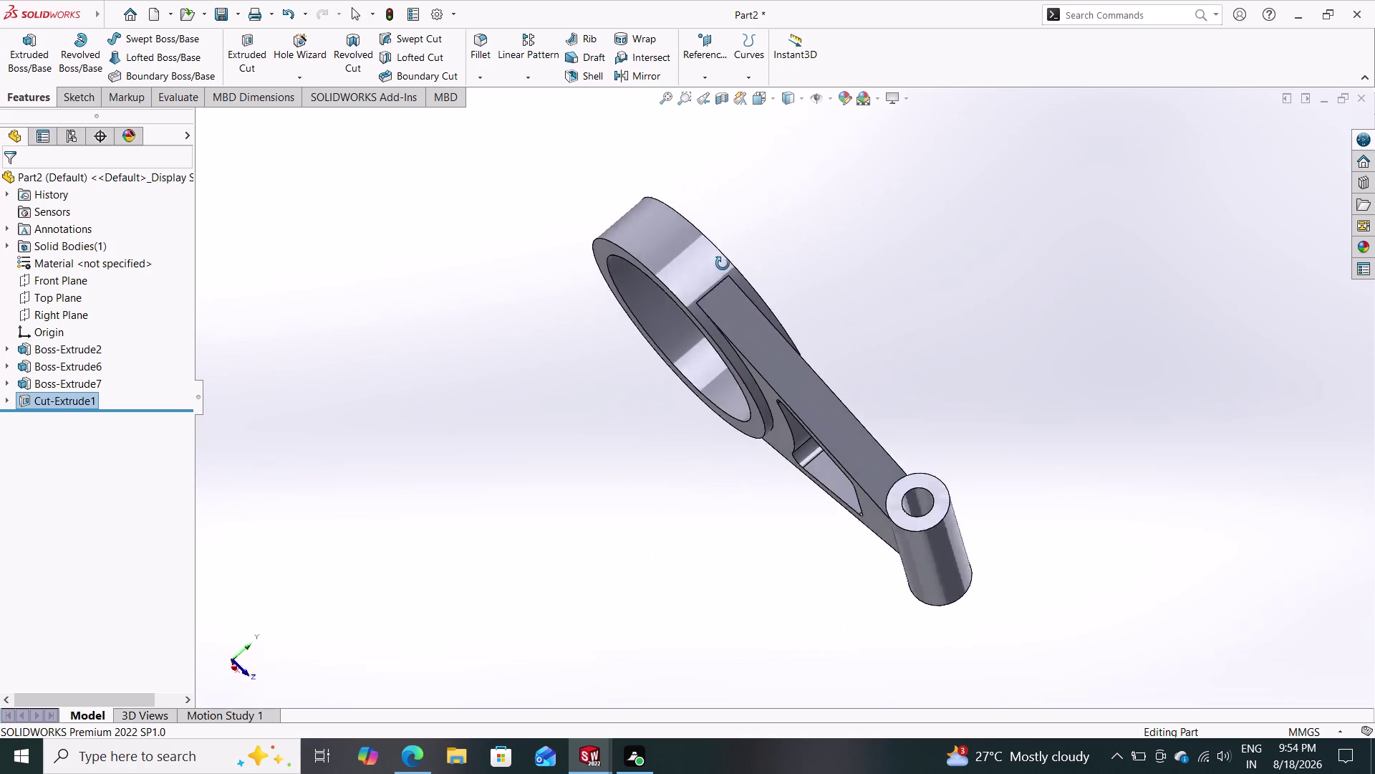
middle_drag(721, 265, 798, 297)
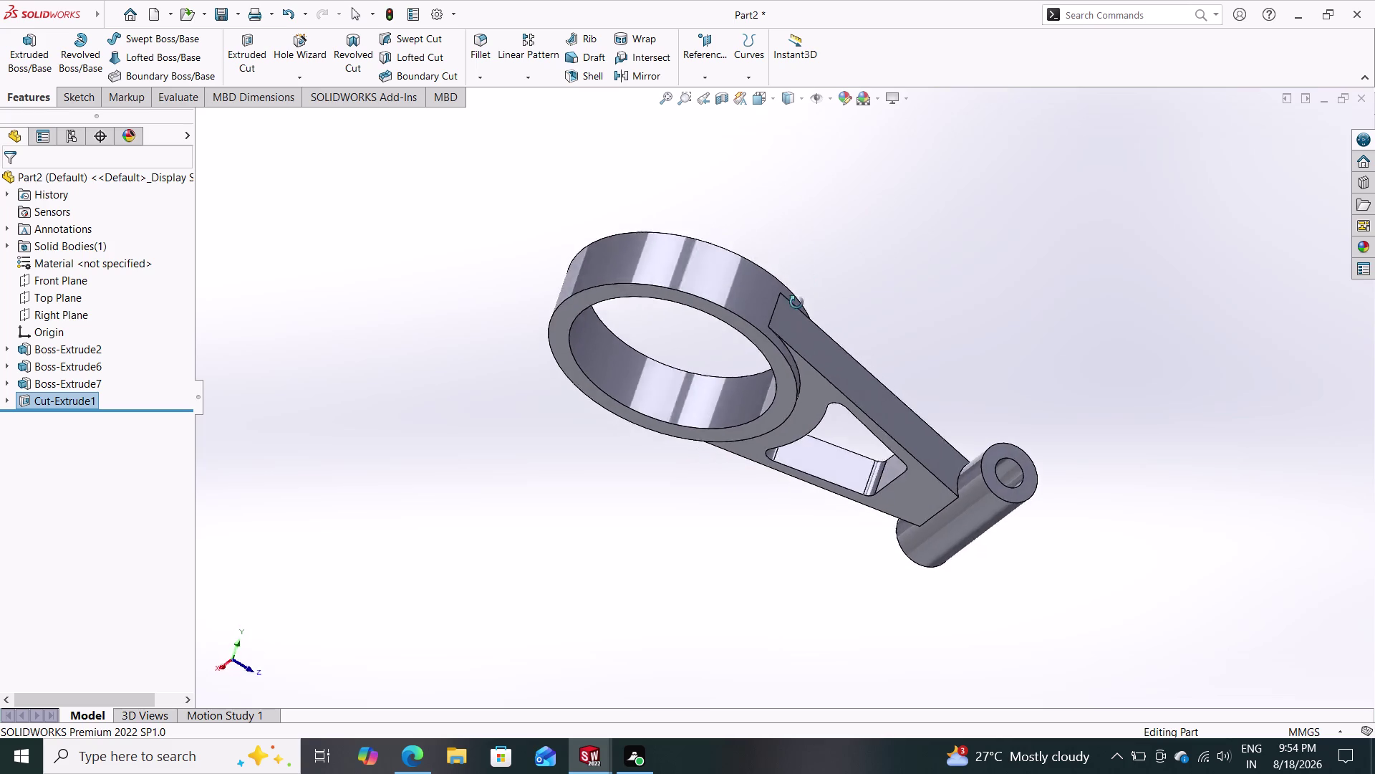
middle_drag(798, 297, 794, 456)
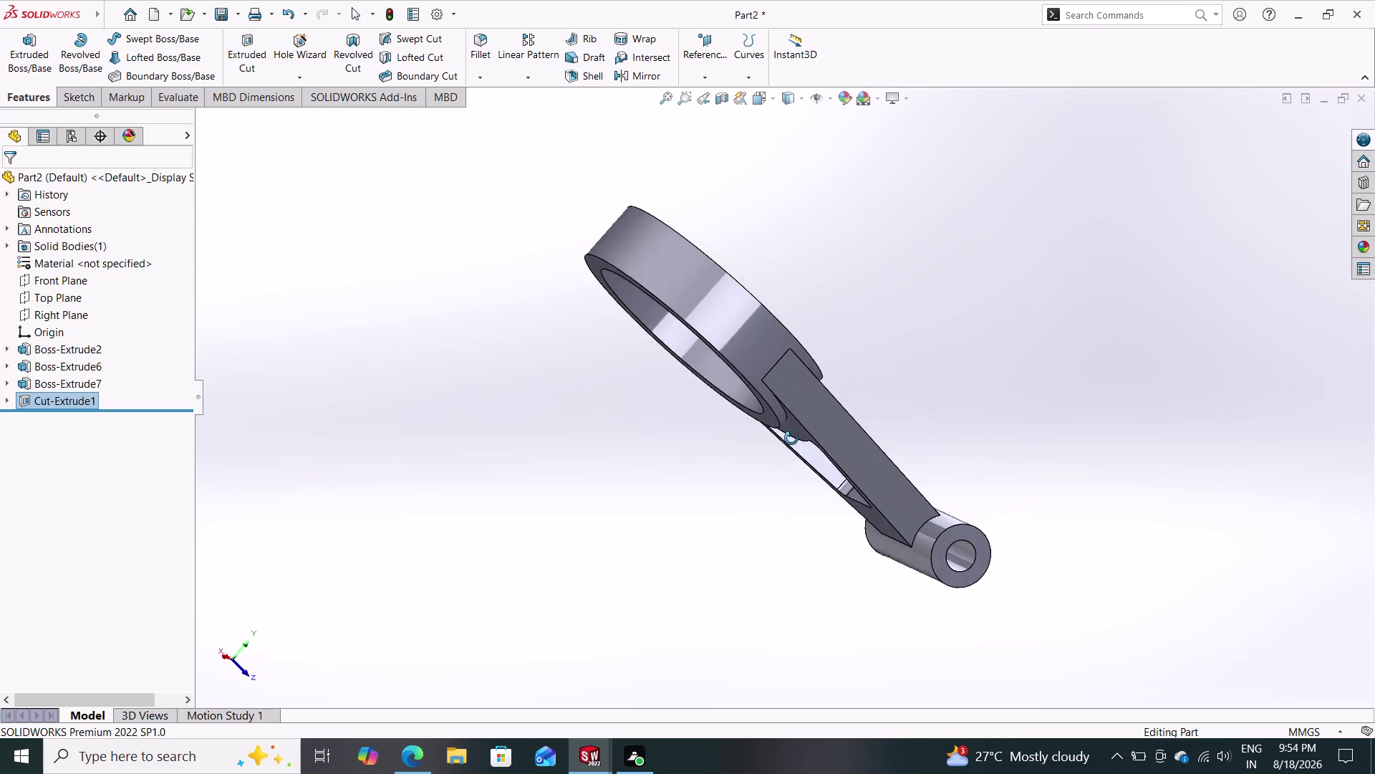
middle_drag(795, 456, 762, 346)
middle_drag(909, 468, 755, 394)
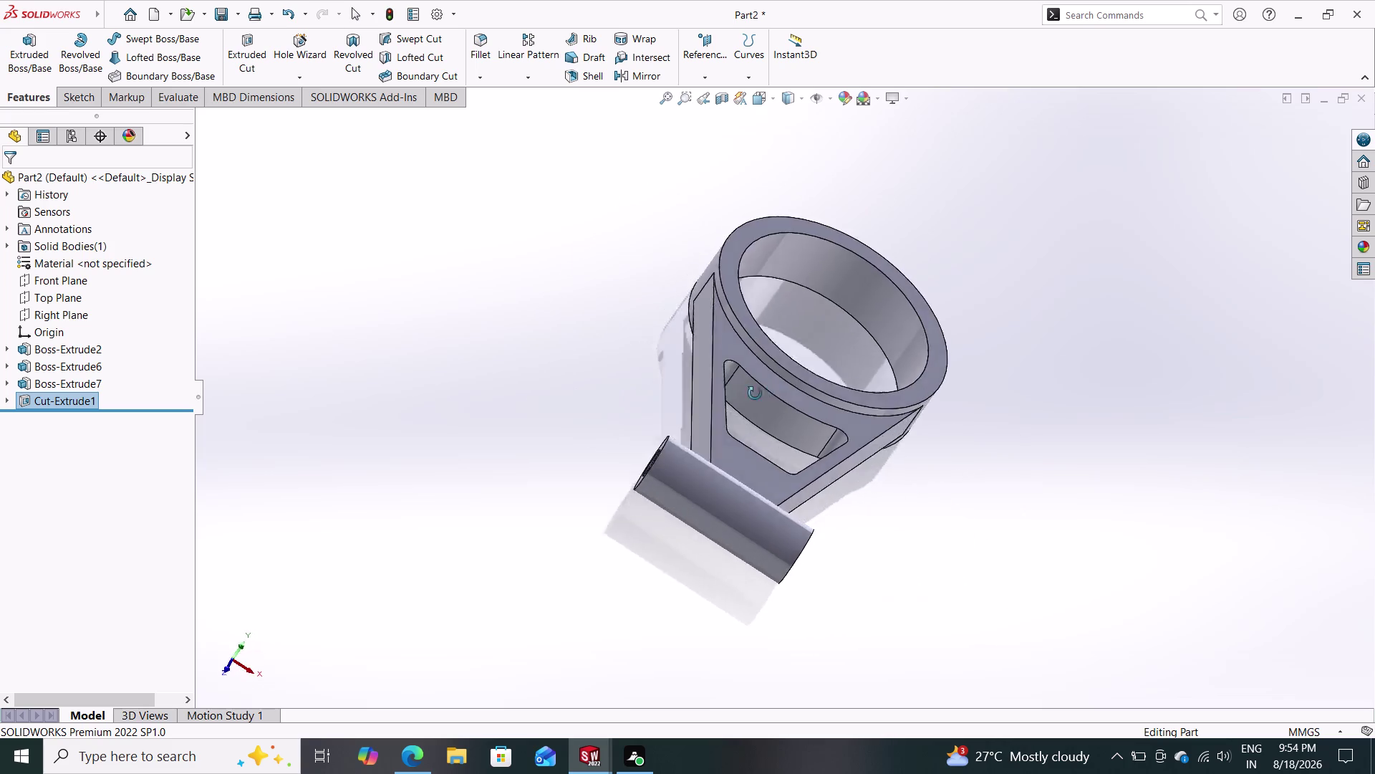
middle_drag(755, 393, 602, 211)
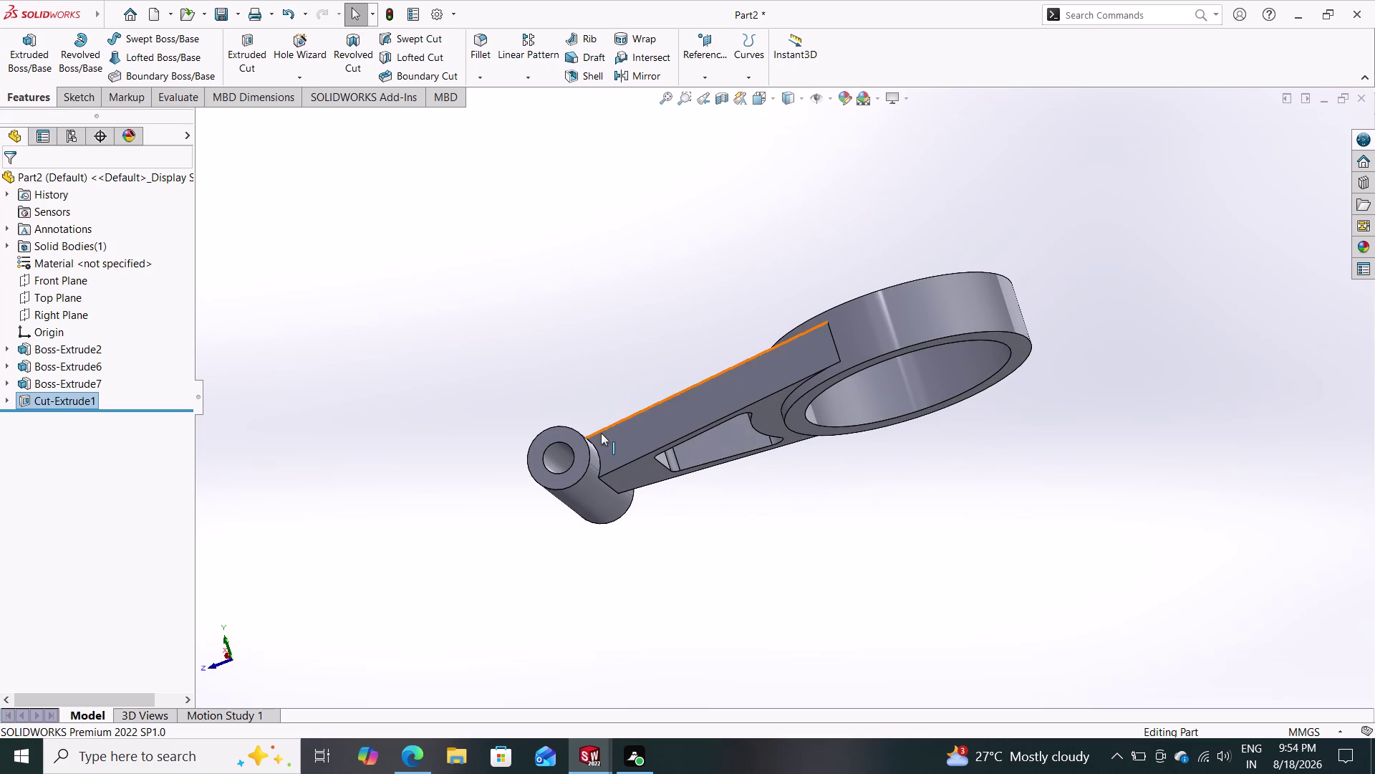
scroll(up, 3)
scroll(down, 3)
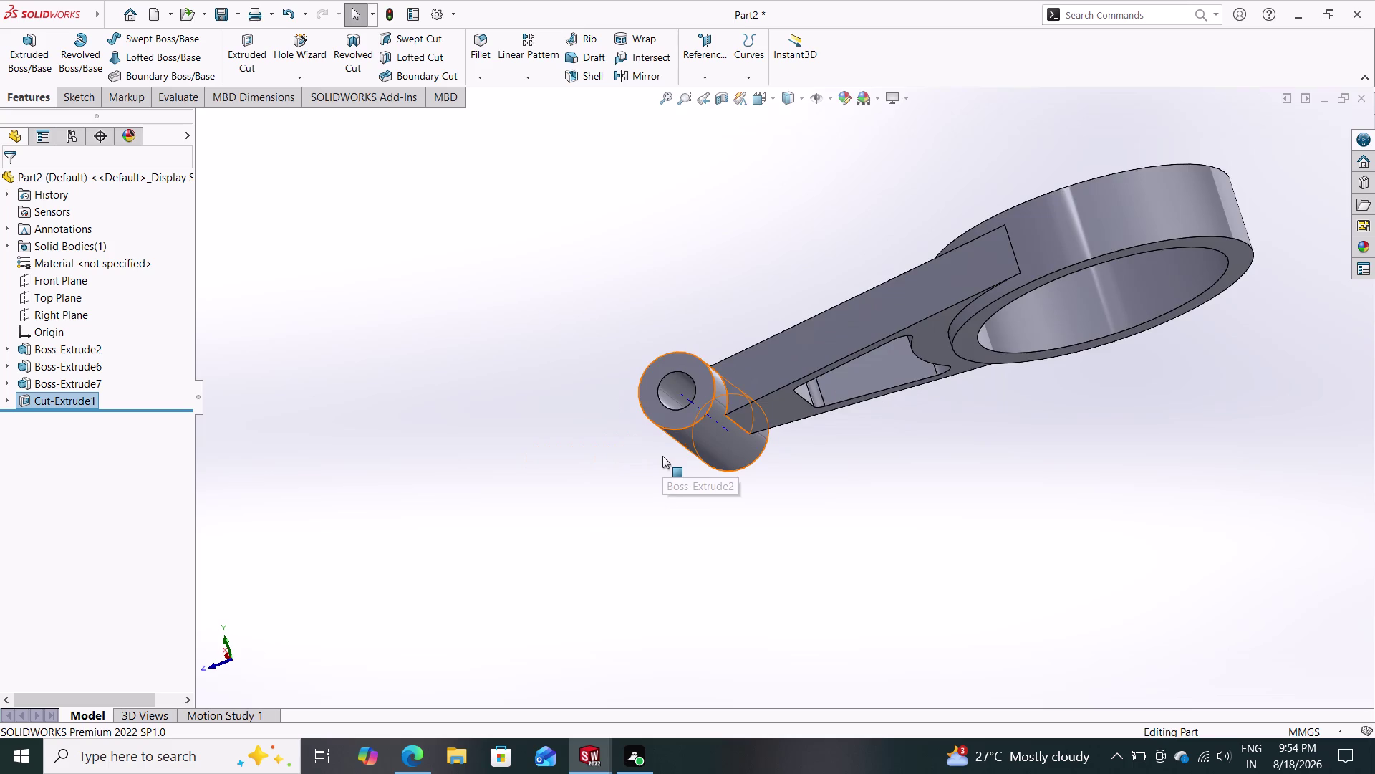
scroll(down, 3)
middle_drag(908, 457, 949, 398)
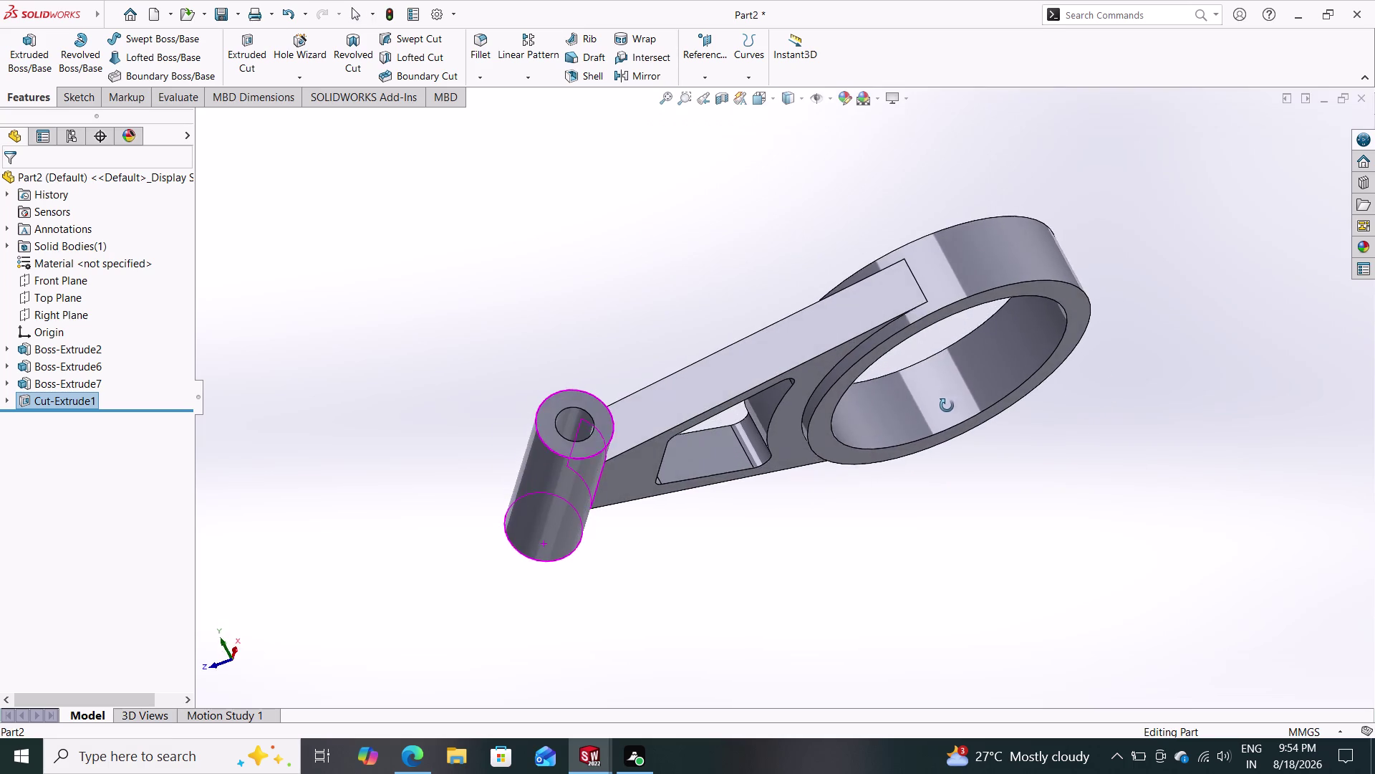
middle_drag(949, 397, 951, 475)
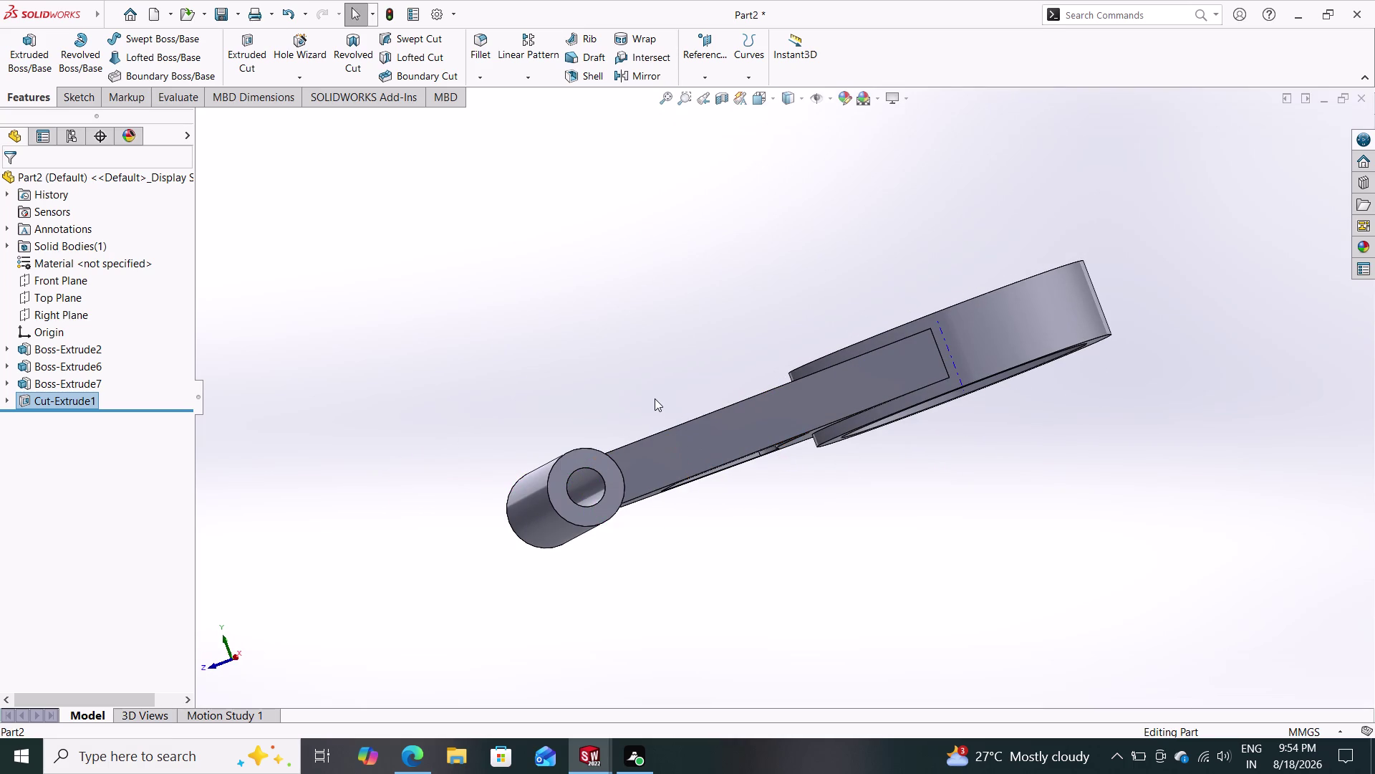
middle_drag(609, 389, 629, 528)
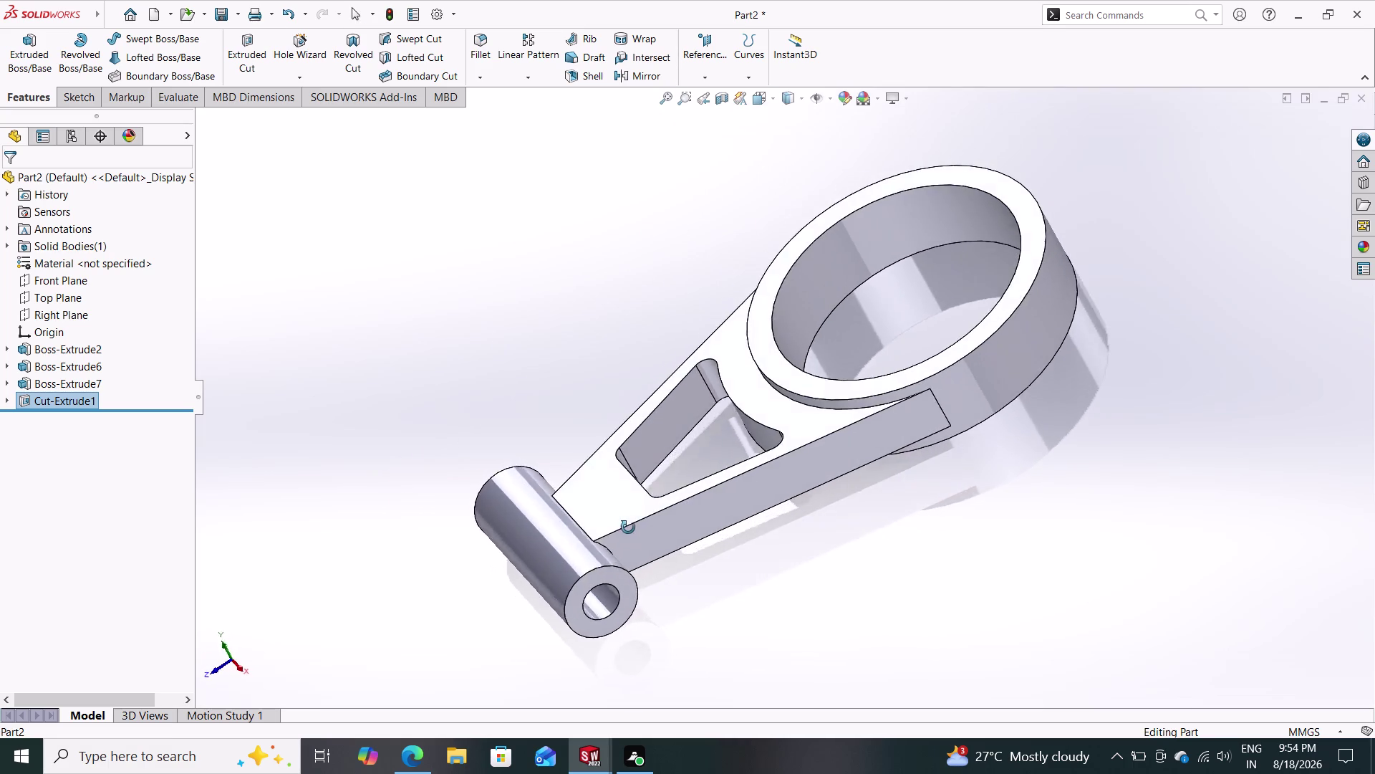
middle_drag(629, 528, 586, 436)
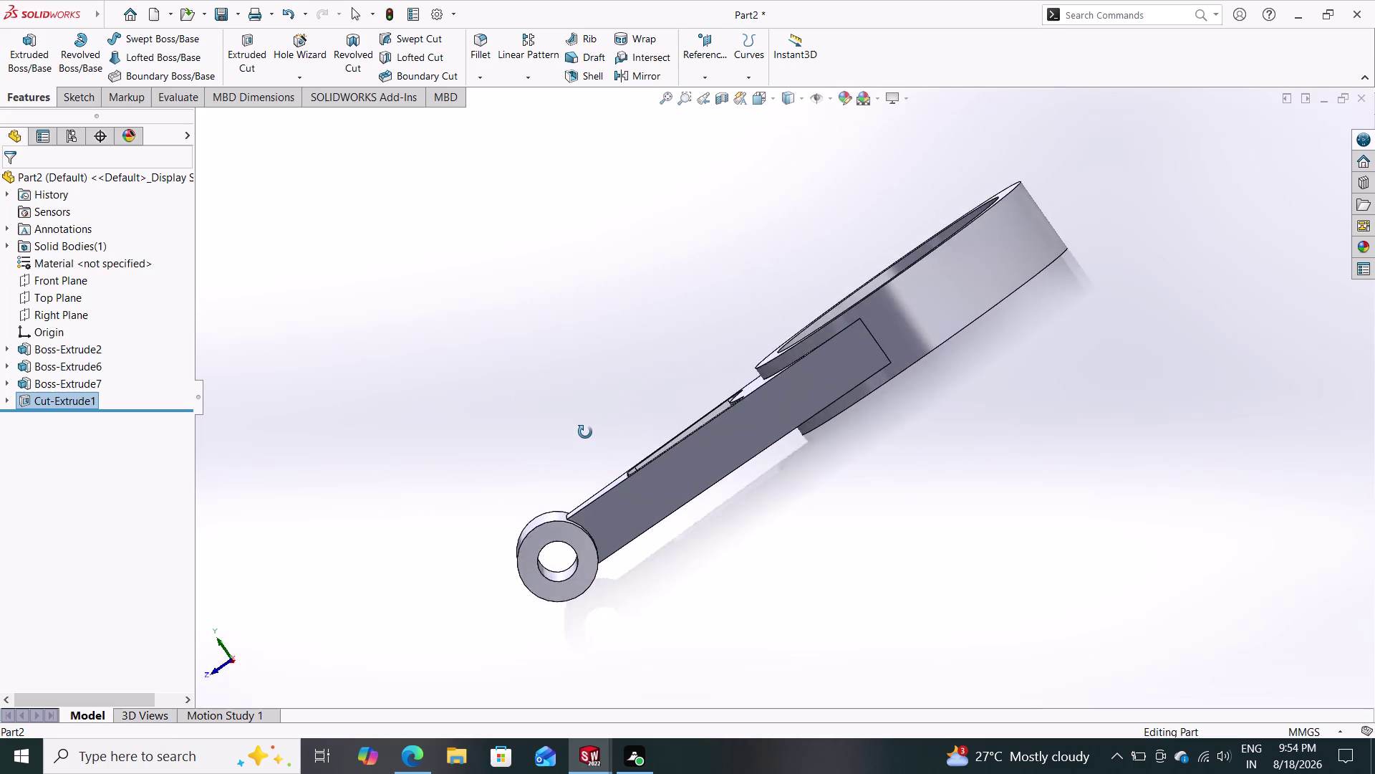
middle_drag(586, 436, 658, 568)
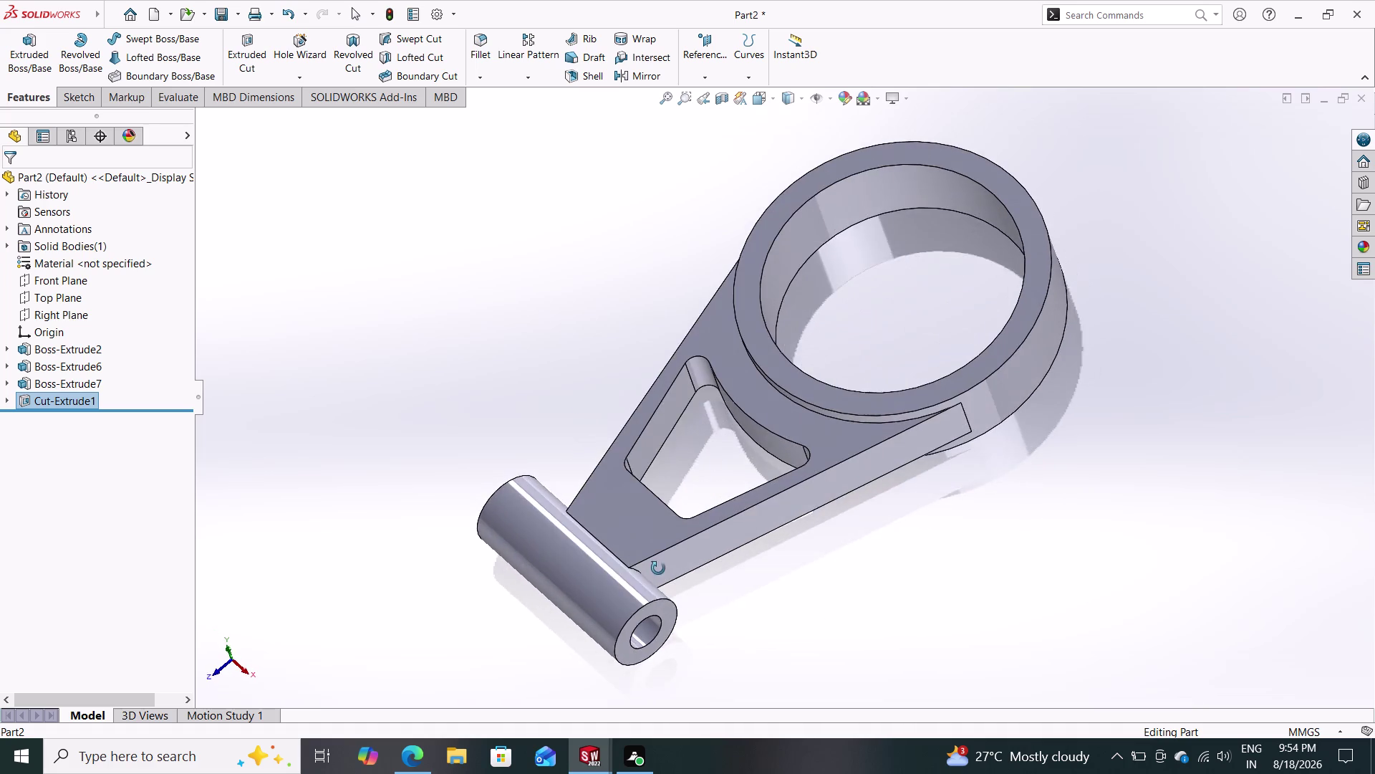
middle_drag(658, 567, 678, 629)
key(Escape)
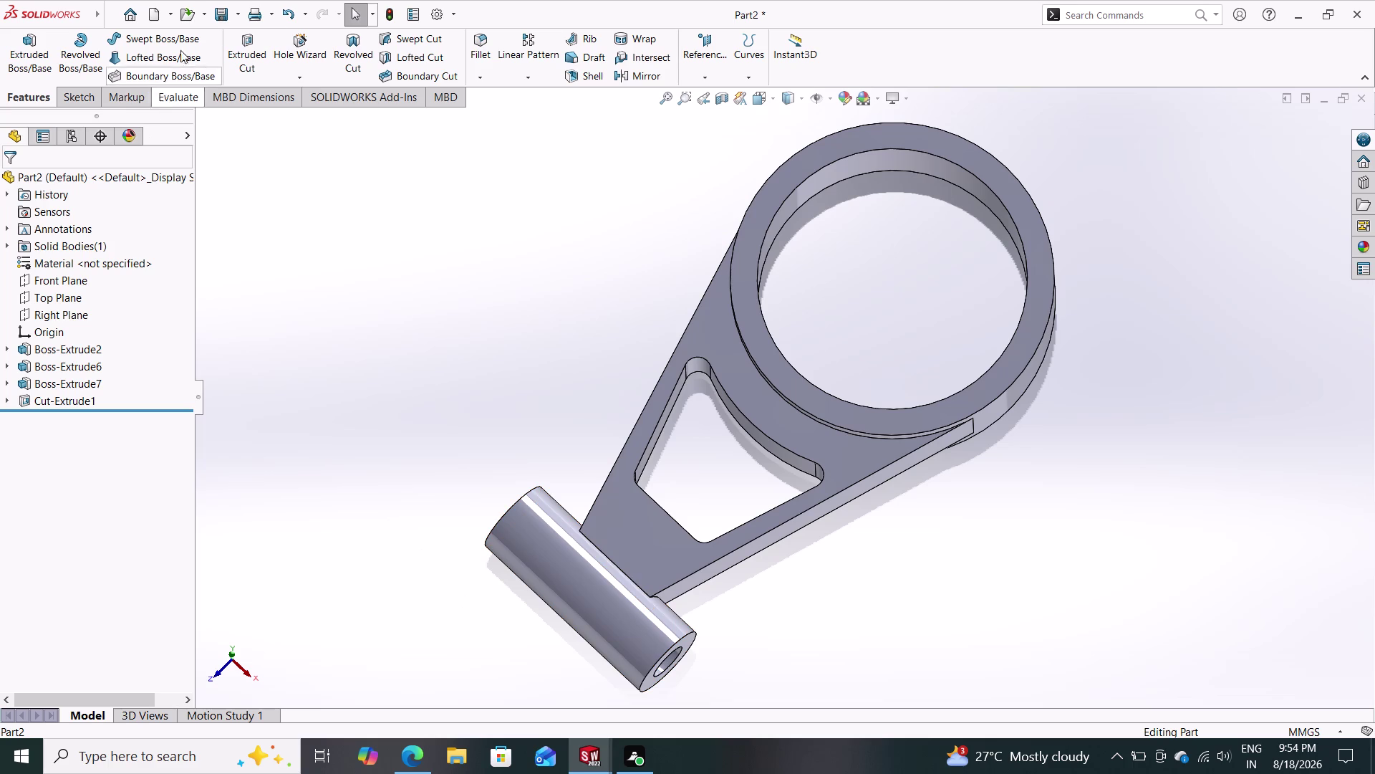
Begin a Save As for the part, then dismiss it.
click(240, 17)
click(237, 51)
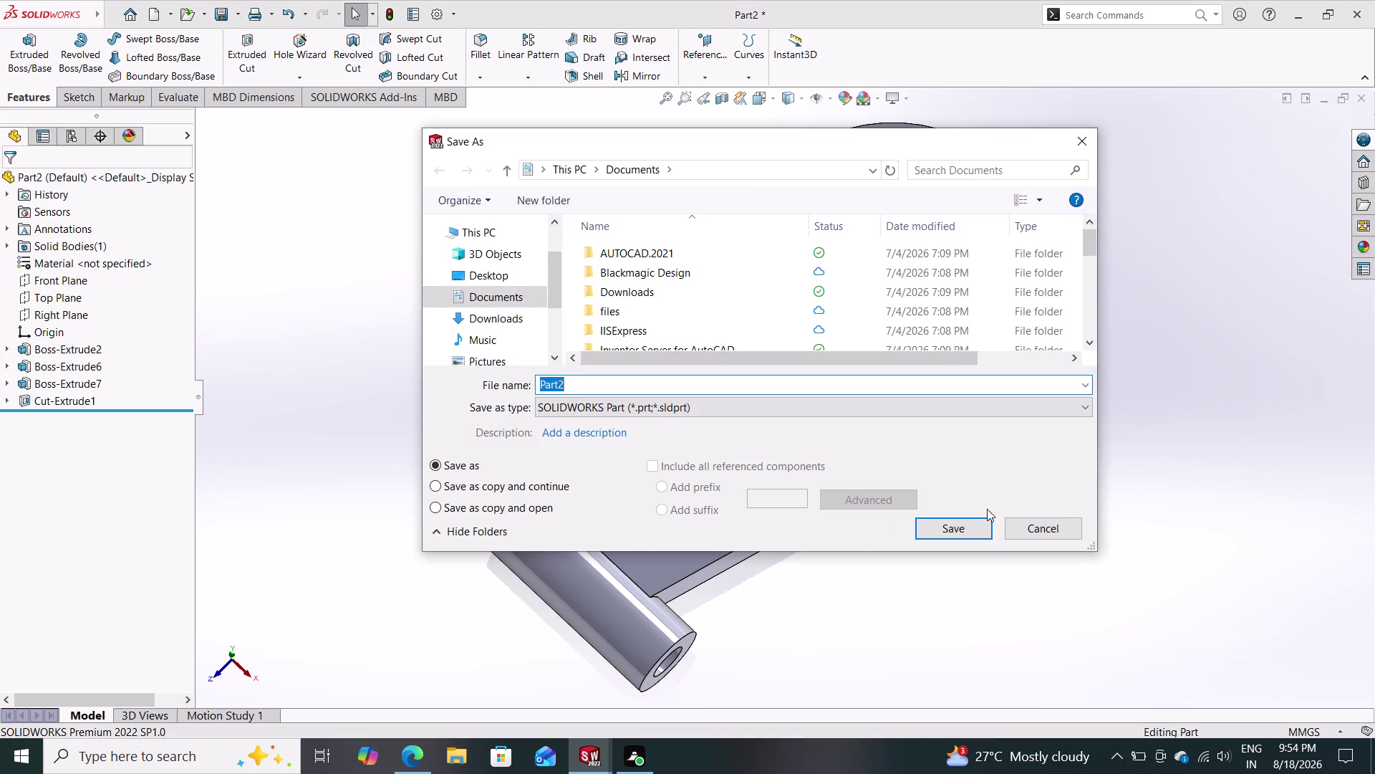
click(1050, 535)
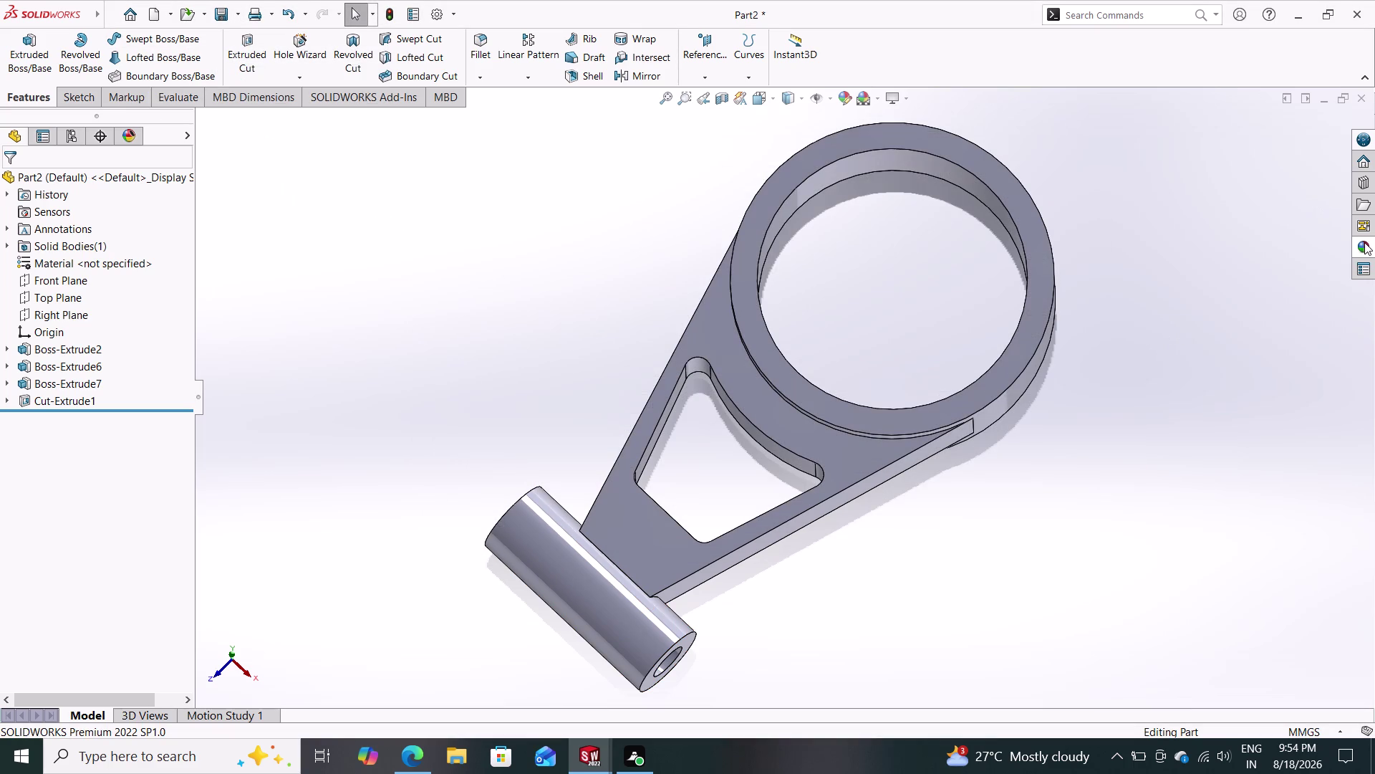
Edit Material to assign Alloy Steel (SS), apply it and close.
right_click(114, 261)
click(138, 279)
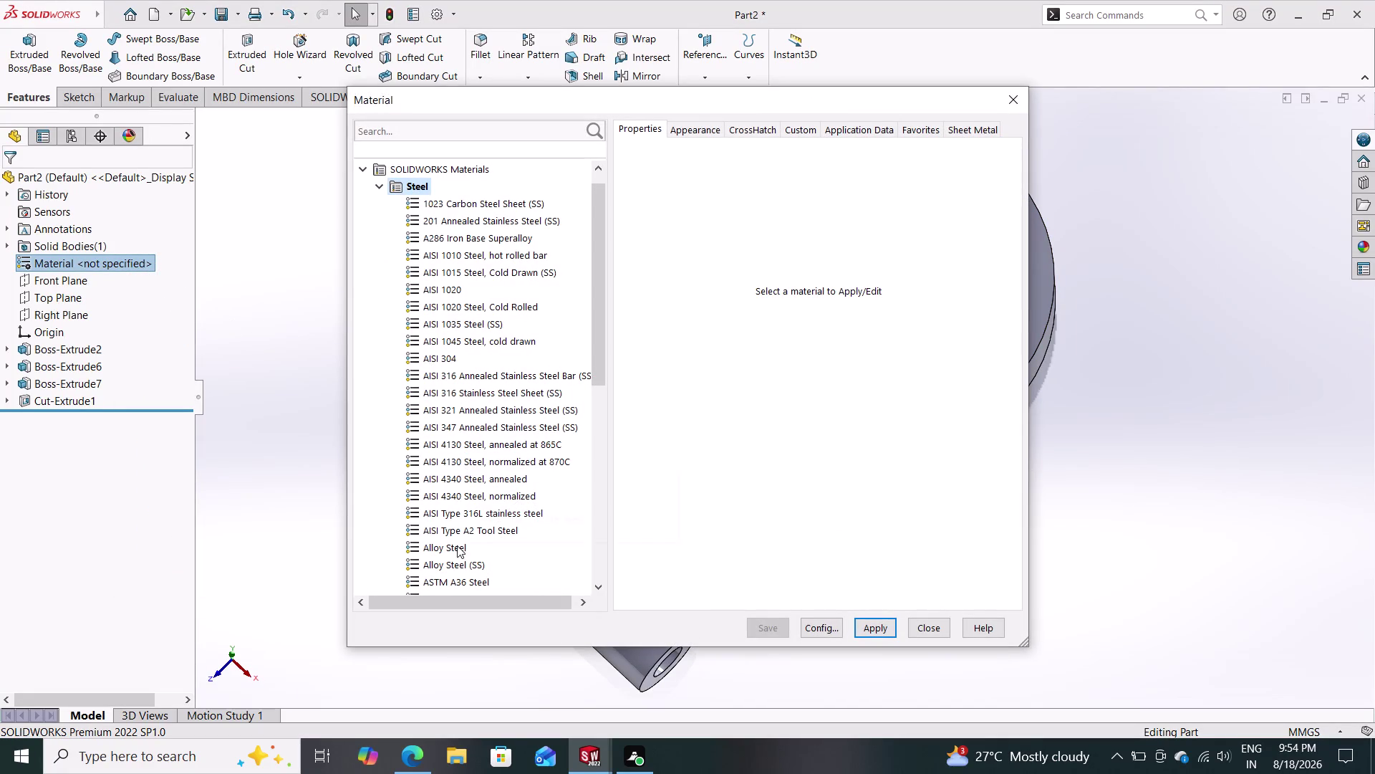
click(452, 562)
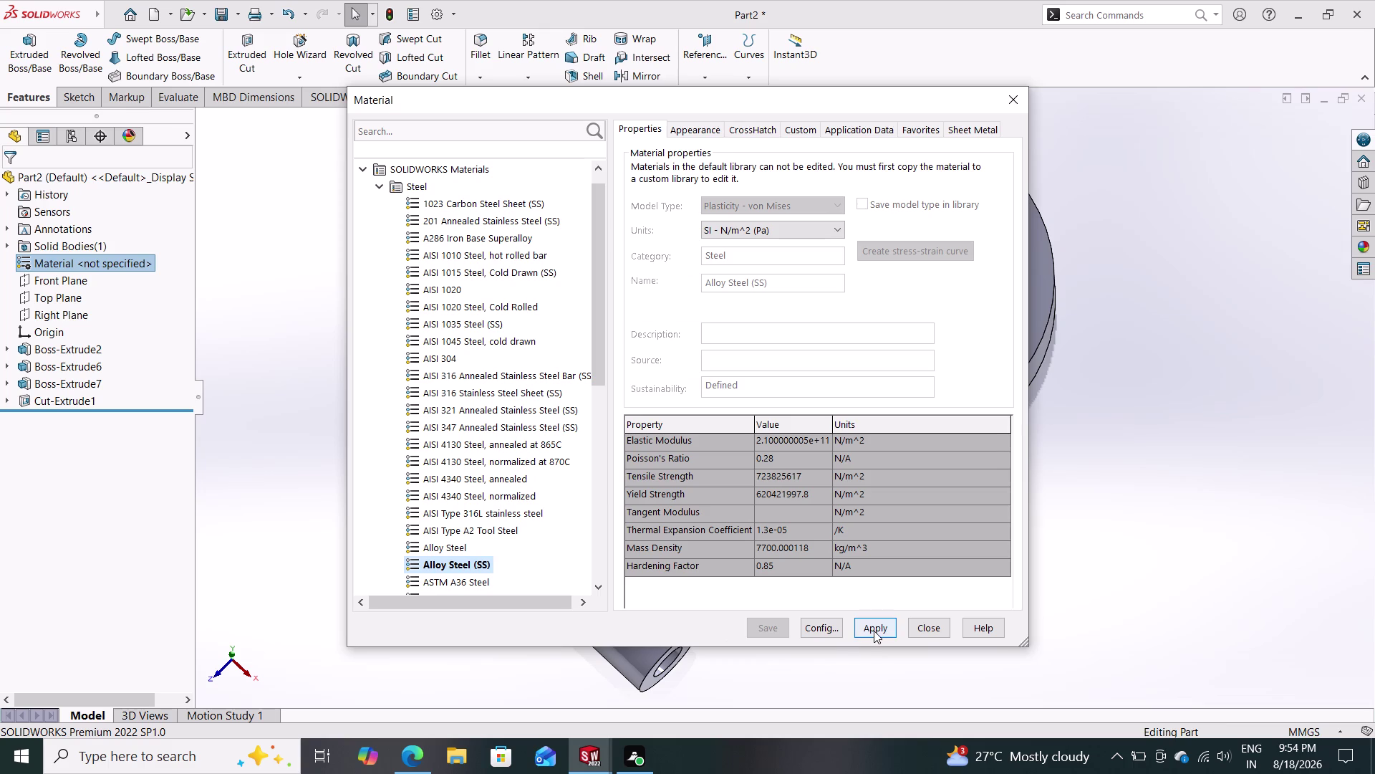
click(874, 631)
click(929, 626)
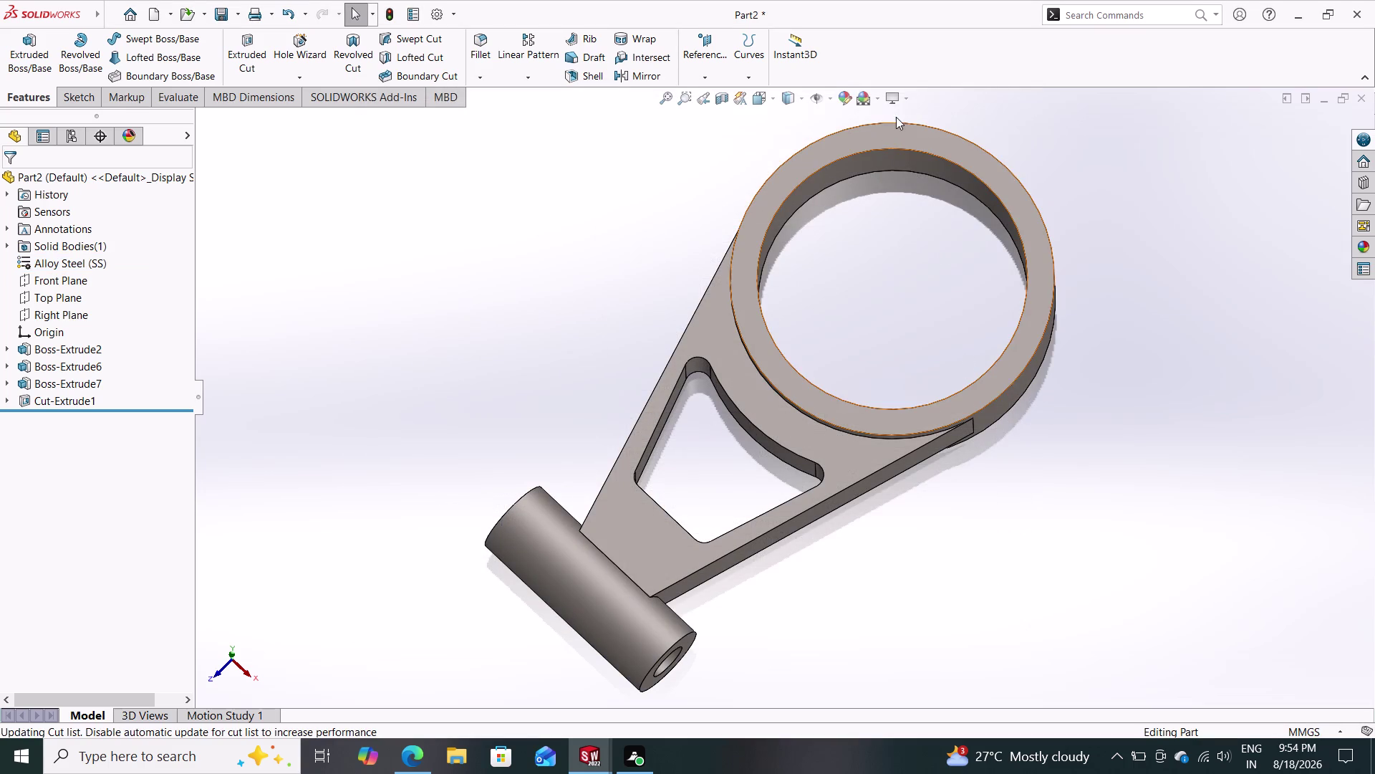
Apply the Plain White scene and orbit the bracket to a clearer view.
click(832, 96)
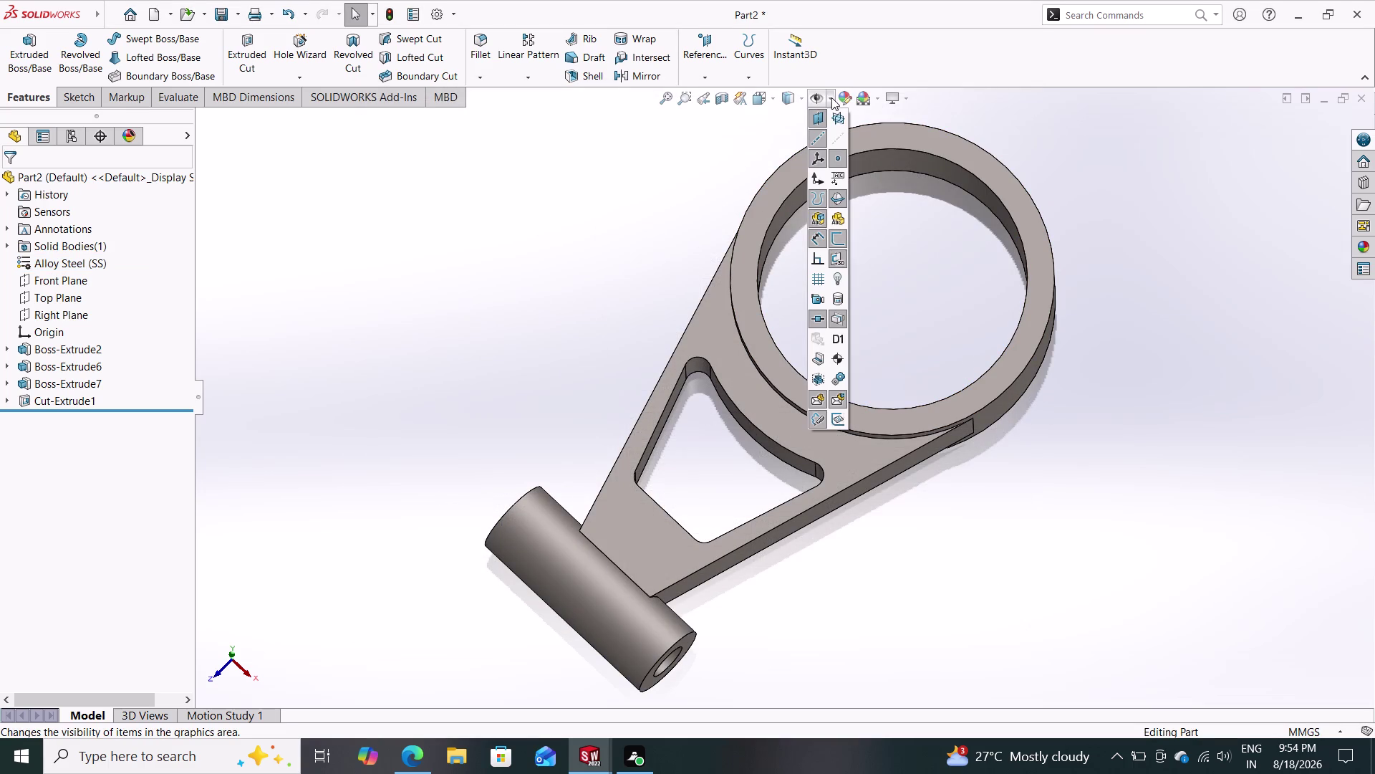
click(876, 96)
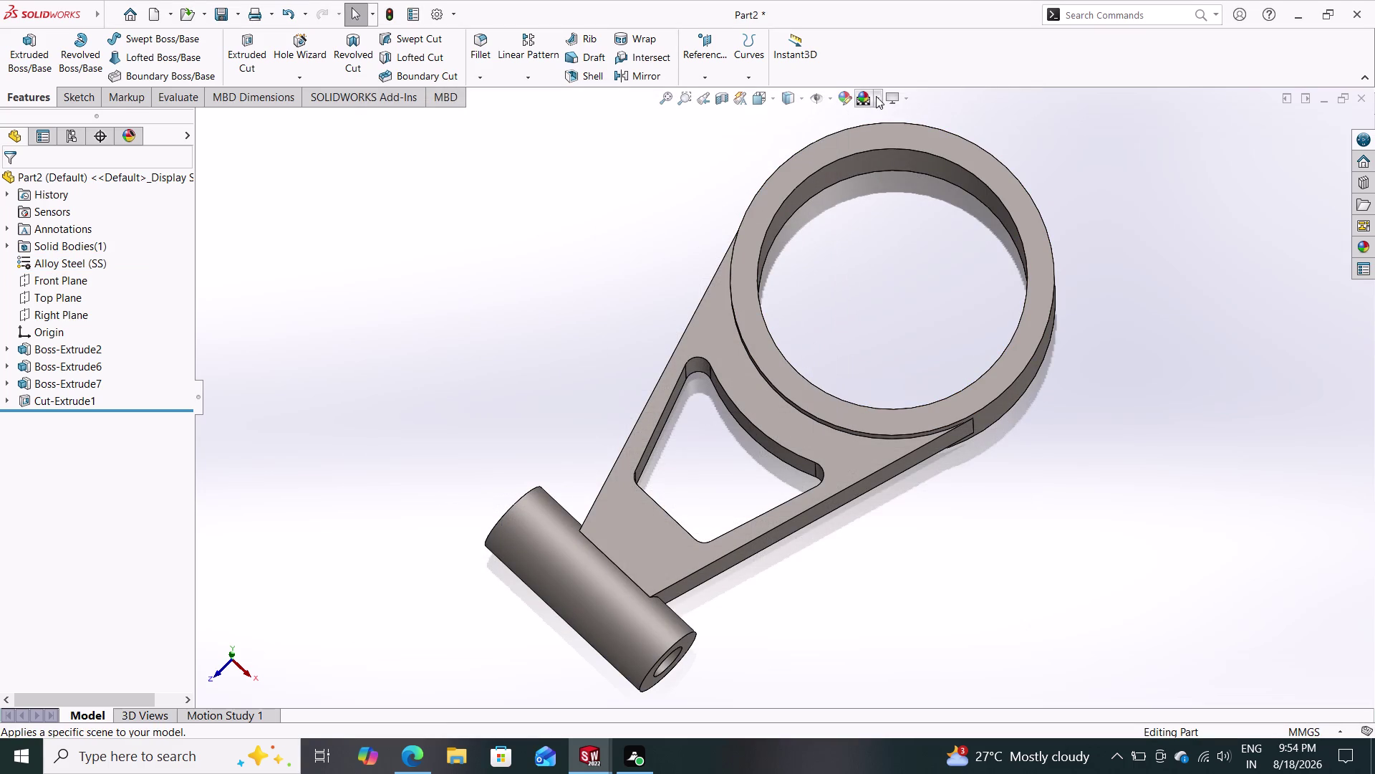
click(879, 96)
click(901, 140)
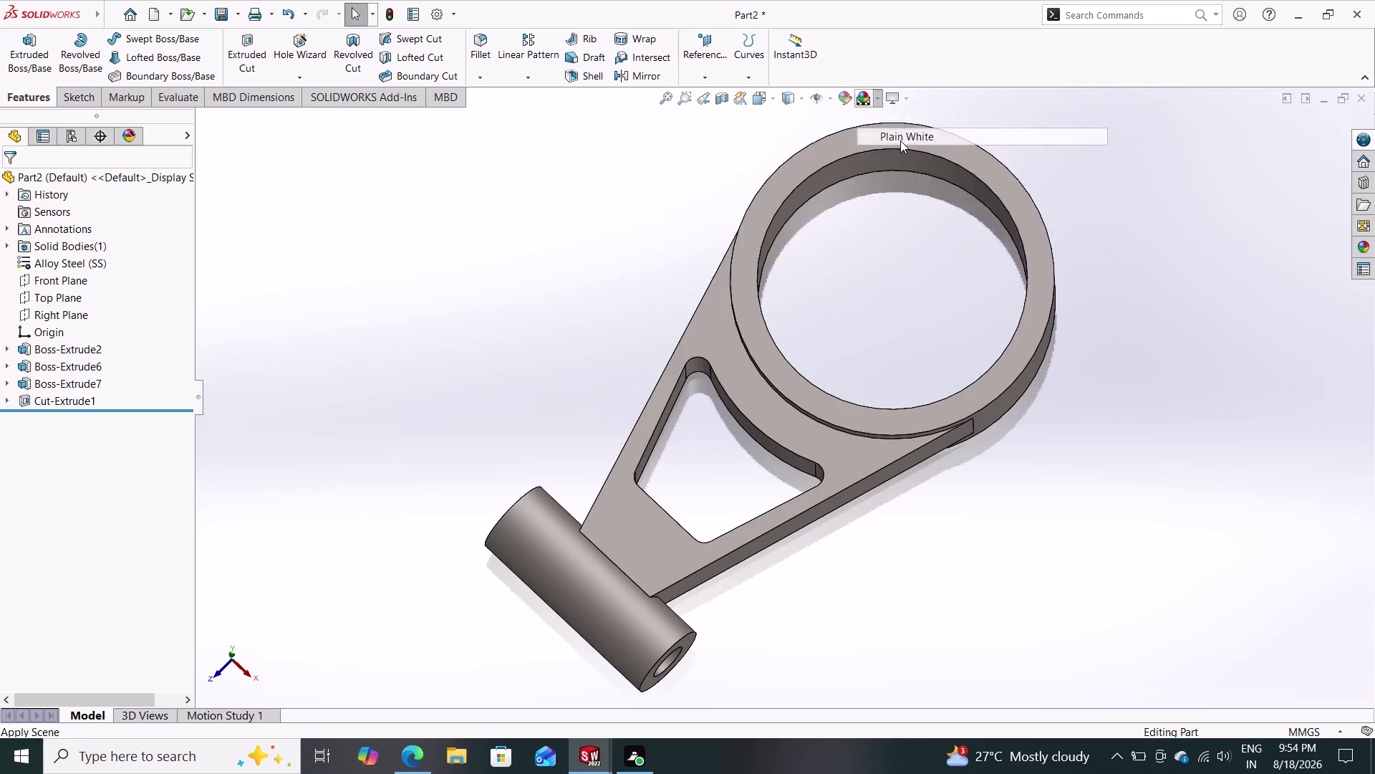
middle_drag(660, 326, 619, 255)
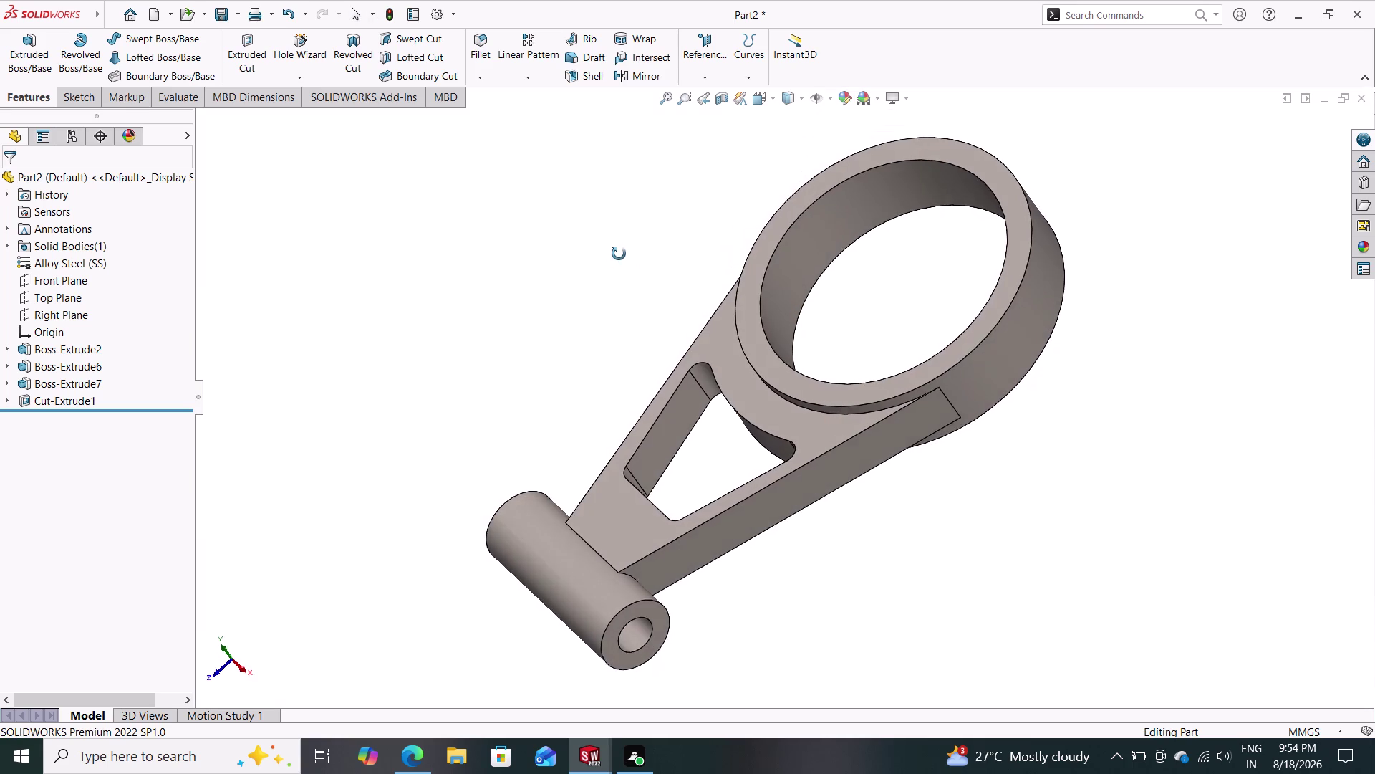
middle_drag(619, 255, 632, 294)
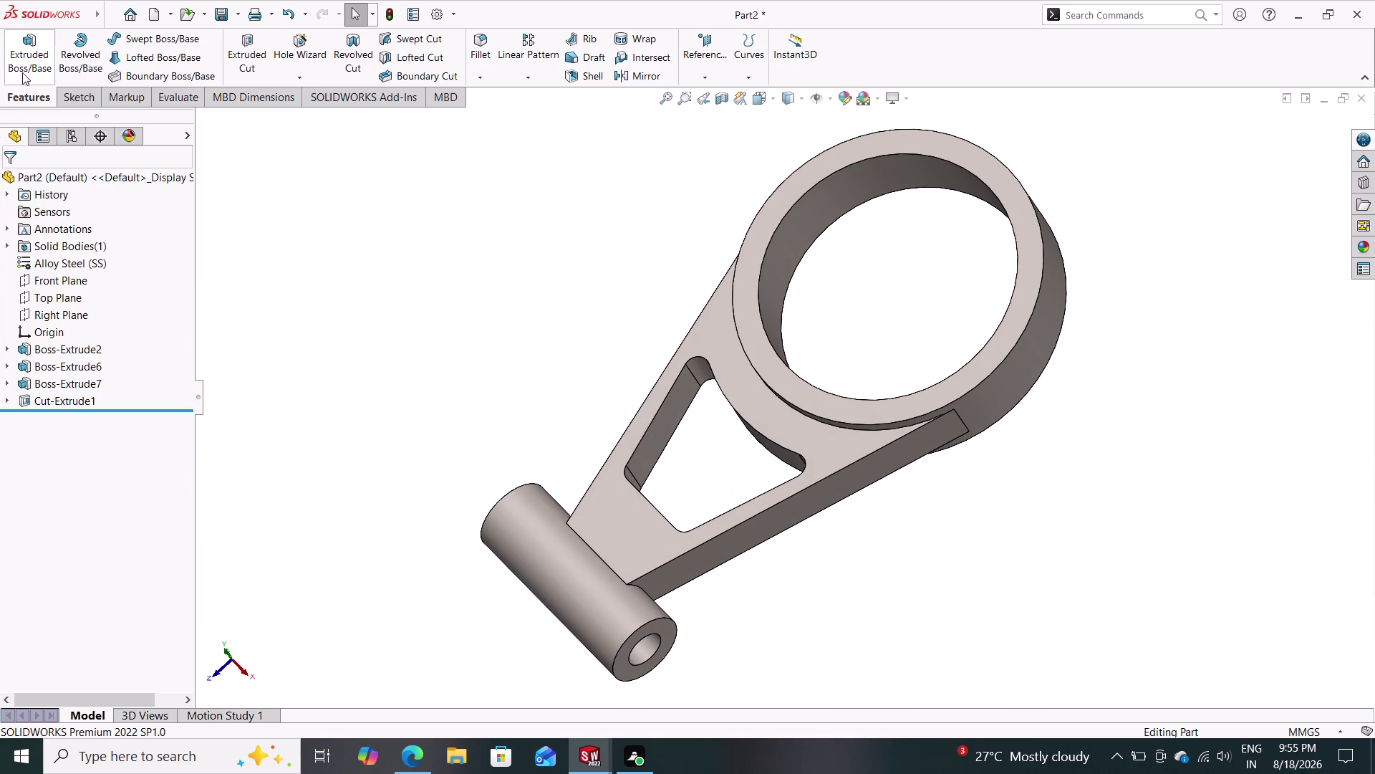
click(235, 8)
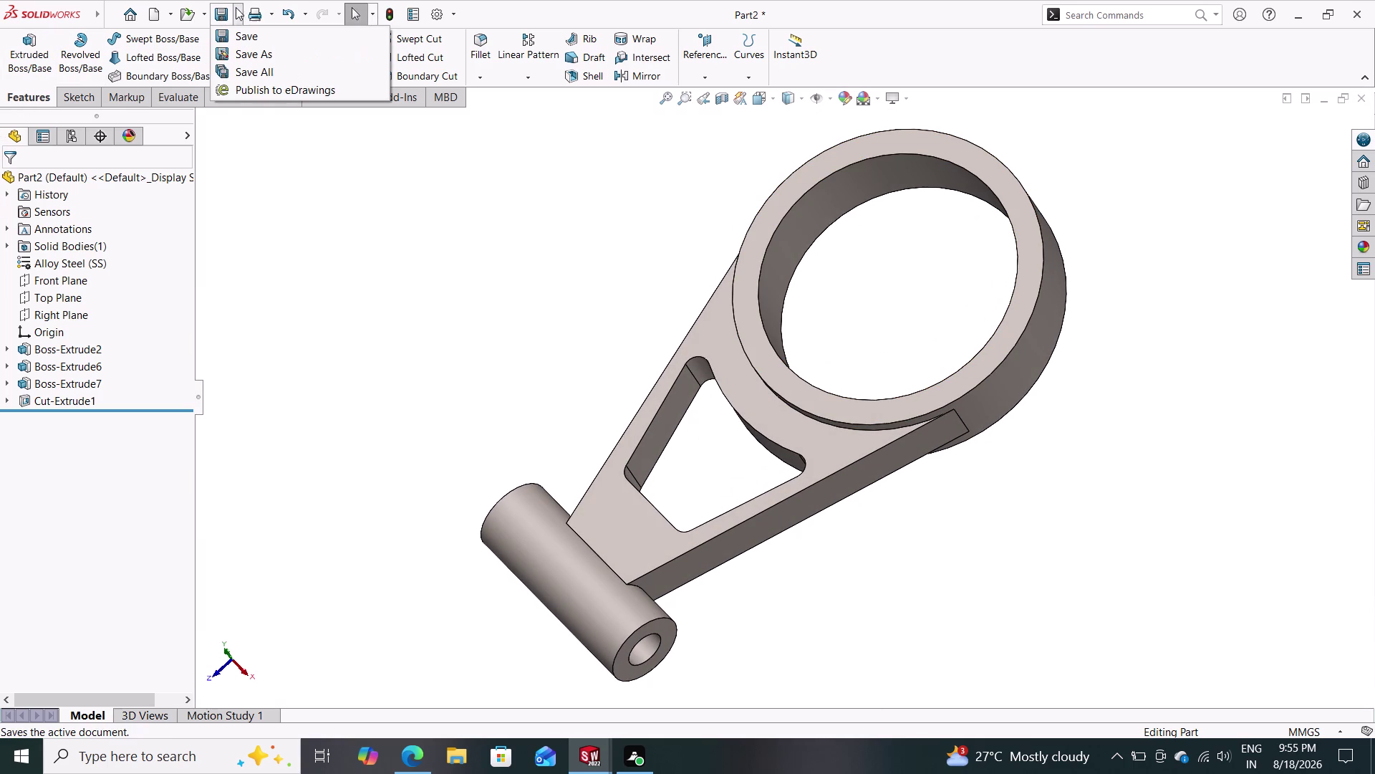
Save the part with File Save As under the name 'mech 2'.
click(238, 52)
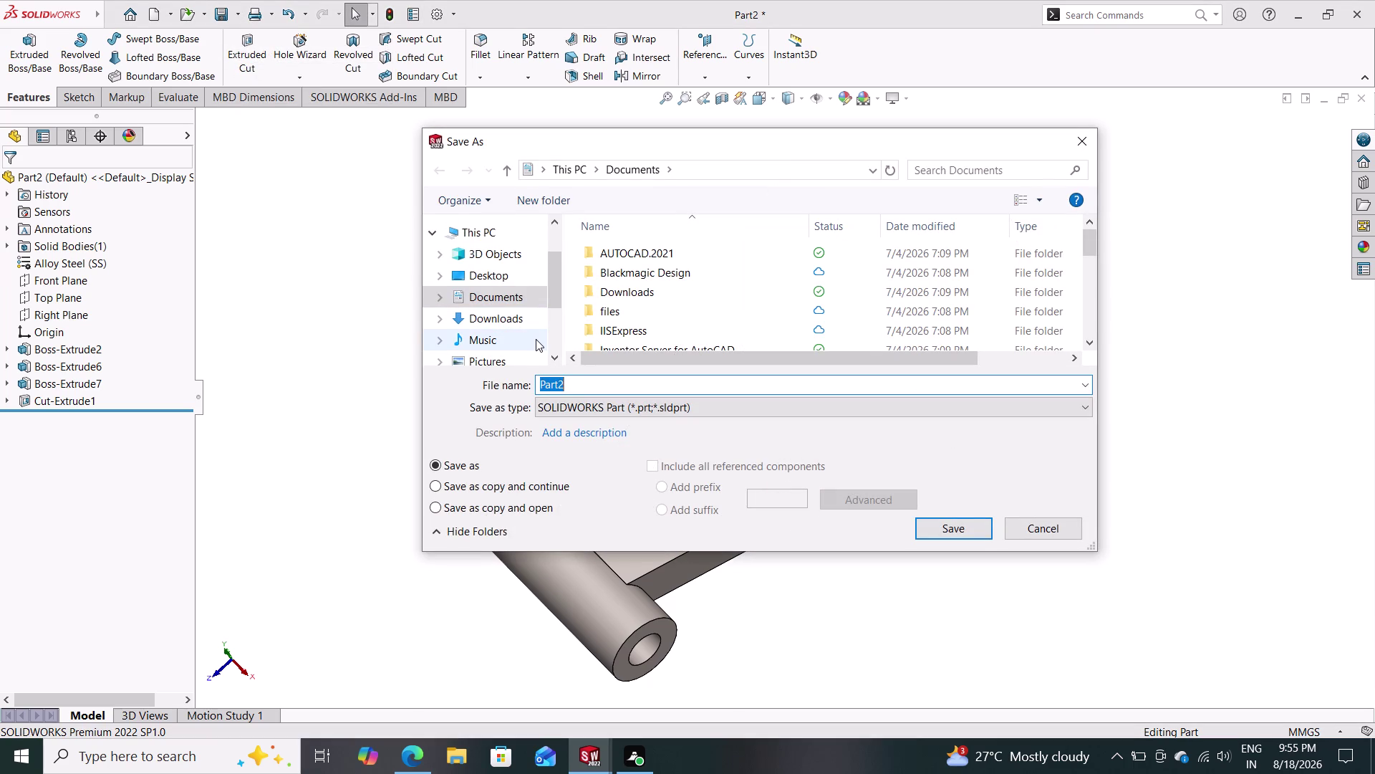
text(mec)
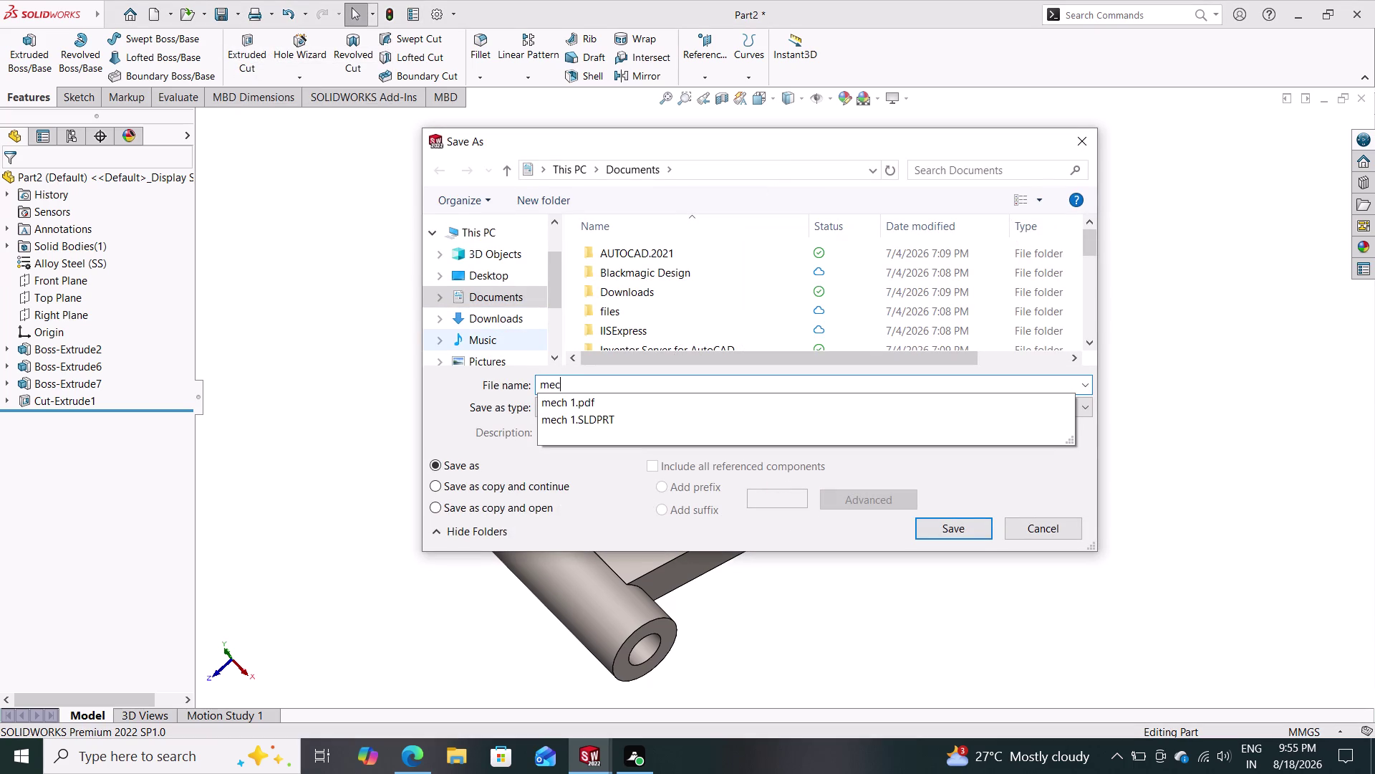
text(h)
key(space)
key(2)
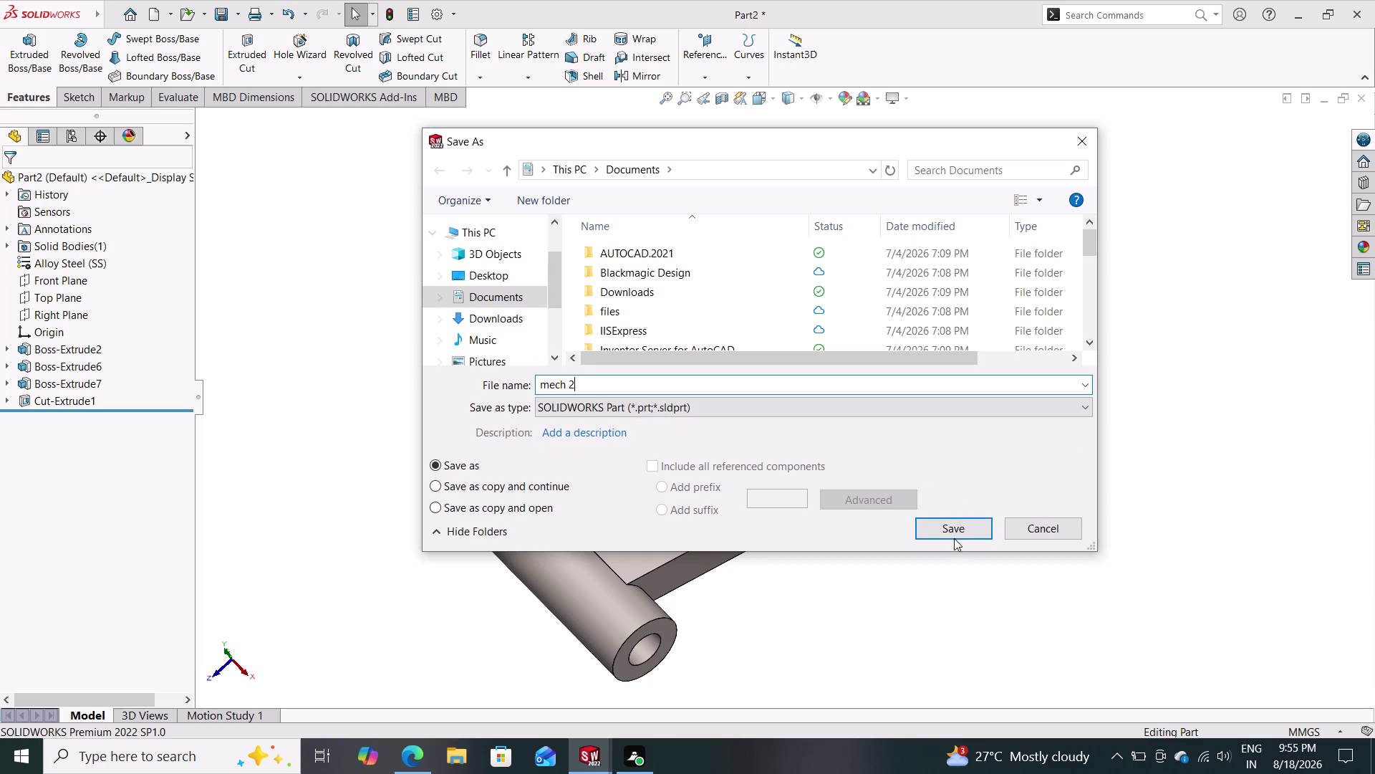
click(959, 532)
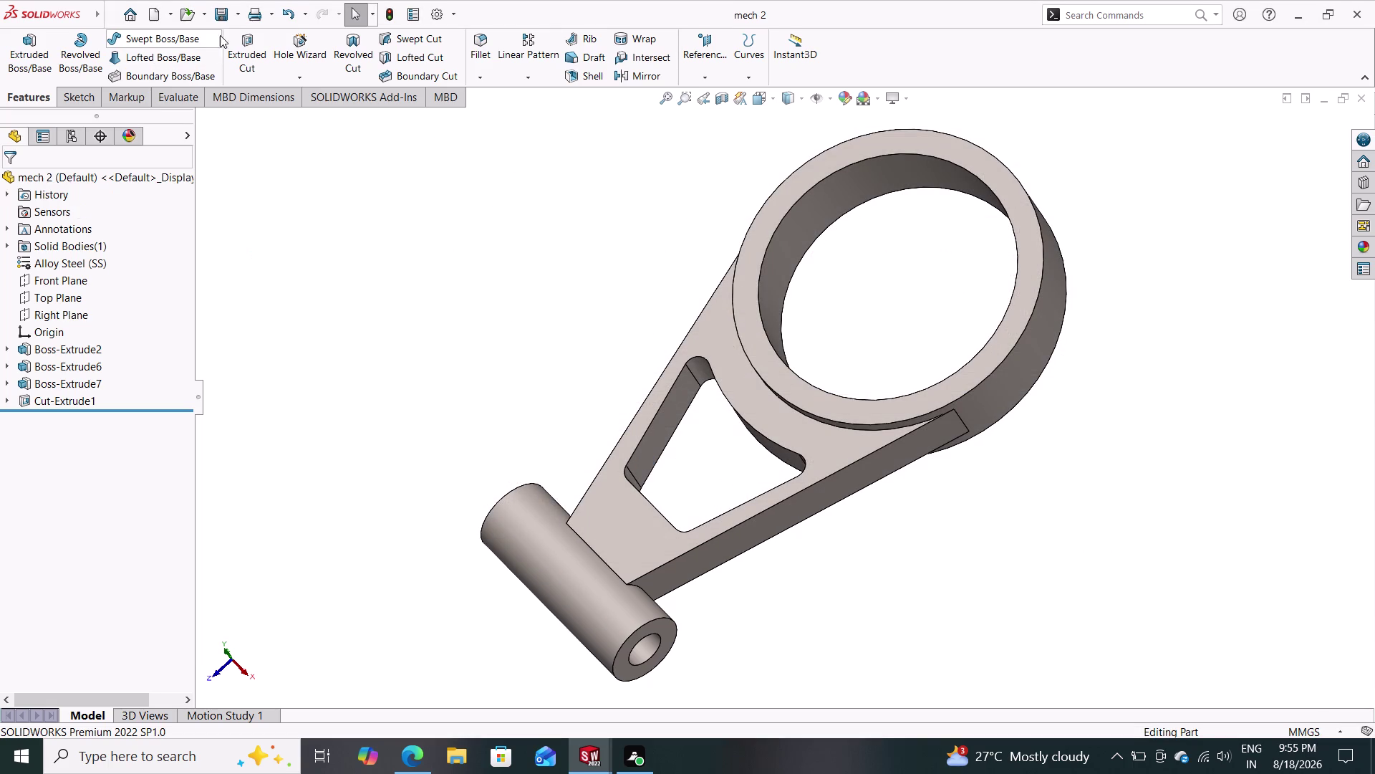
click(238, 16)
Start another Save As with Adobe Portable Document Format (*.pdf) as file type.
click(245, 54)
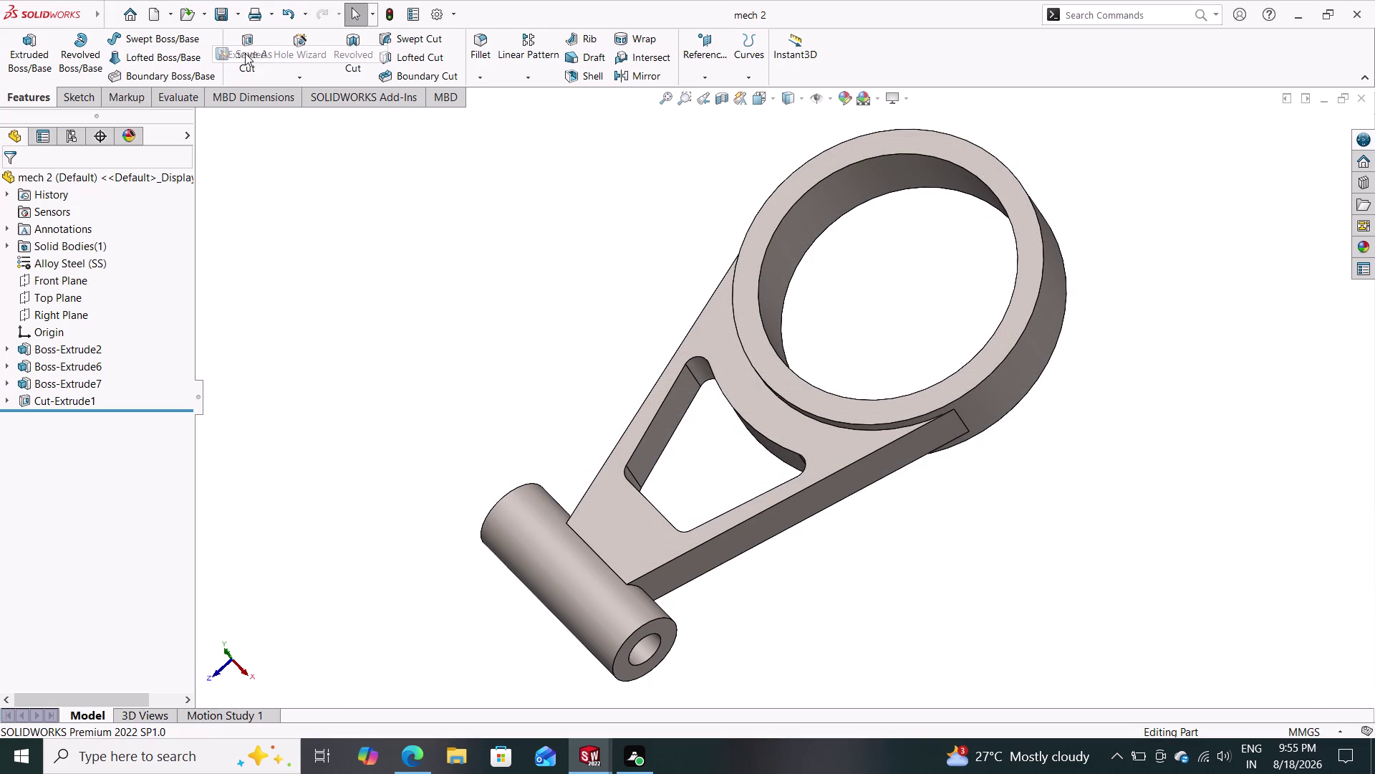
click(702, 413)
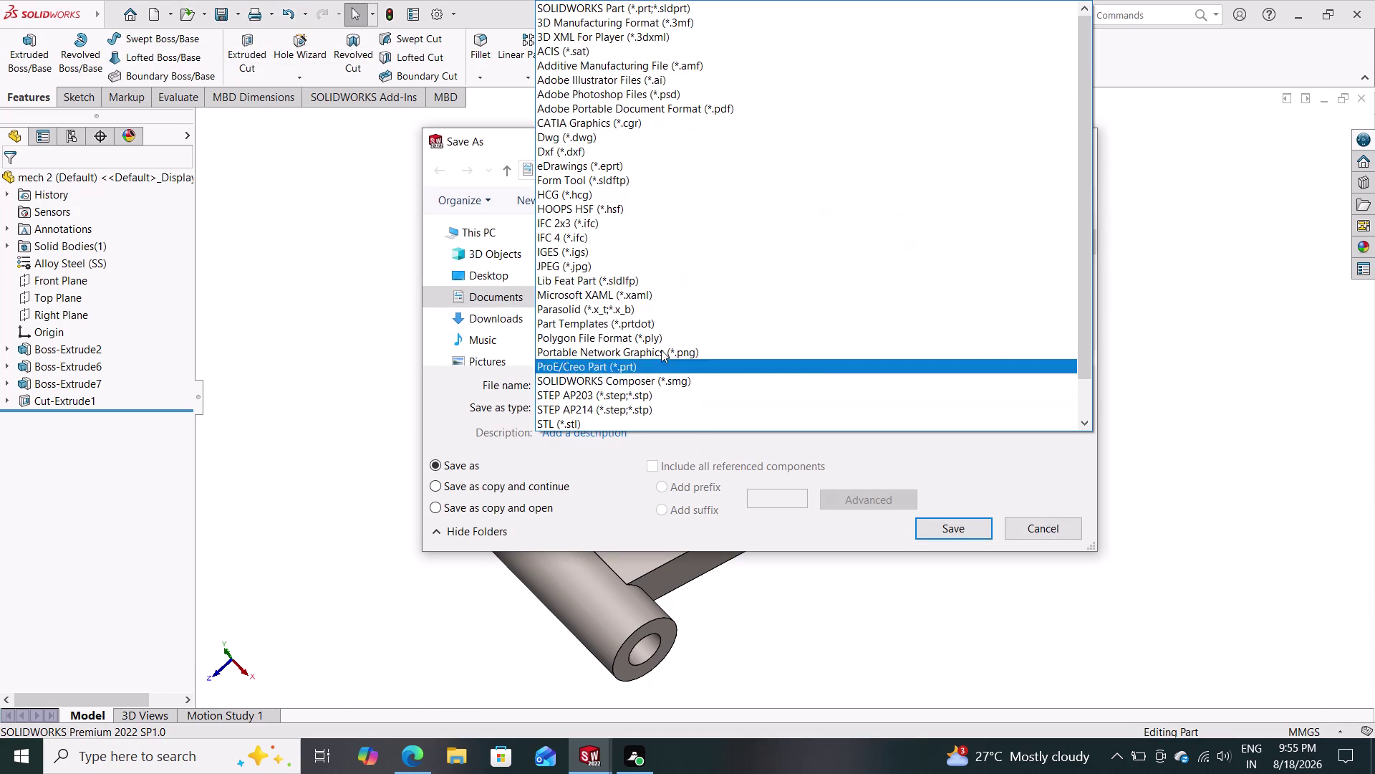
click(690, 108)
click(938, 560)
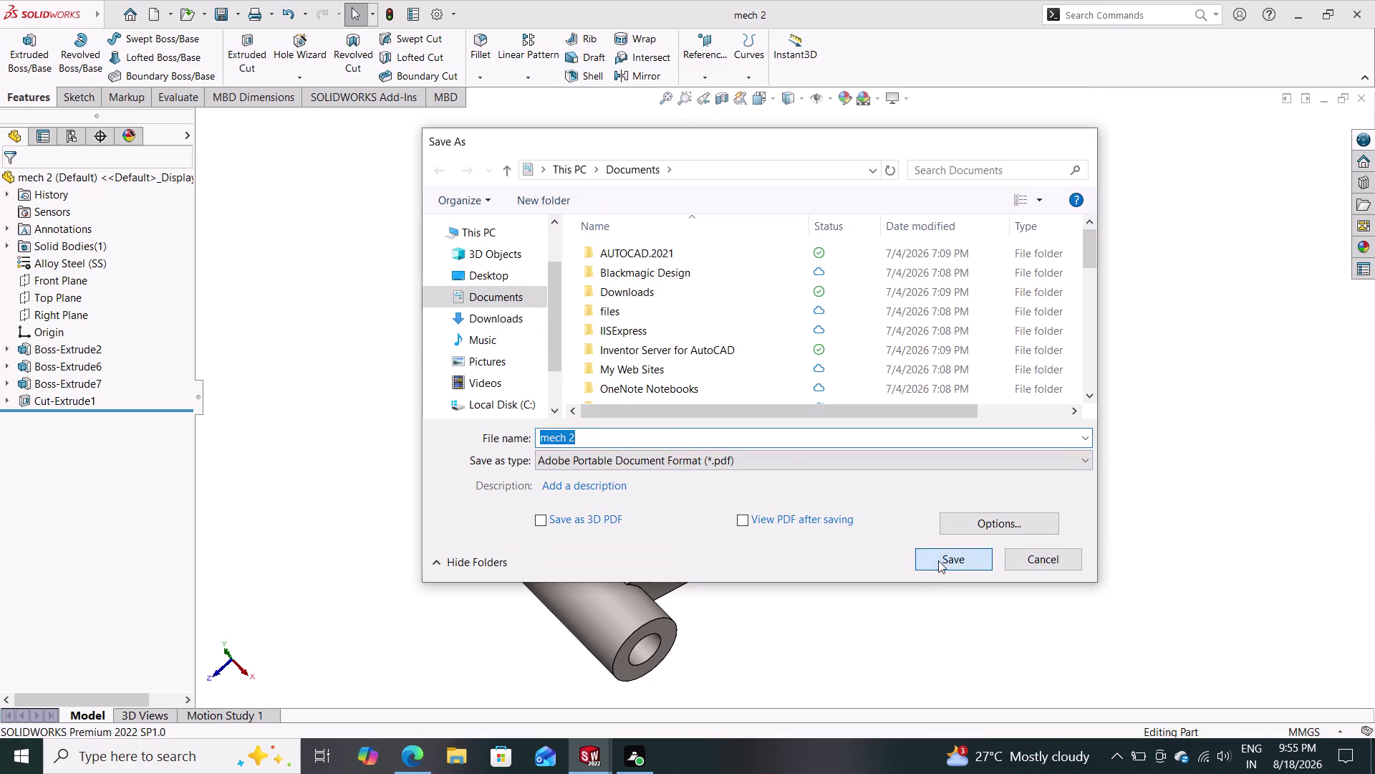